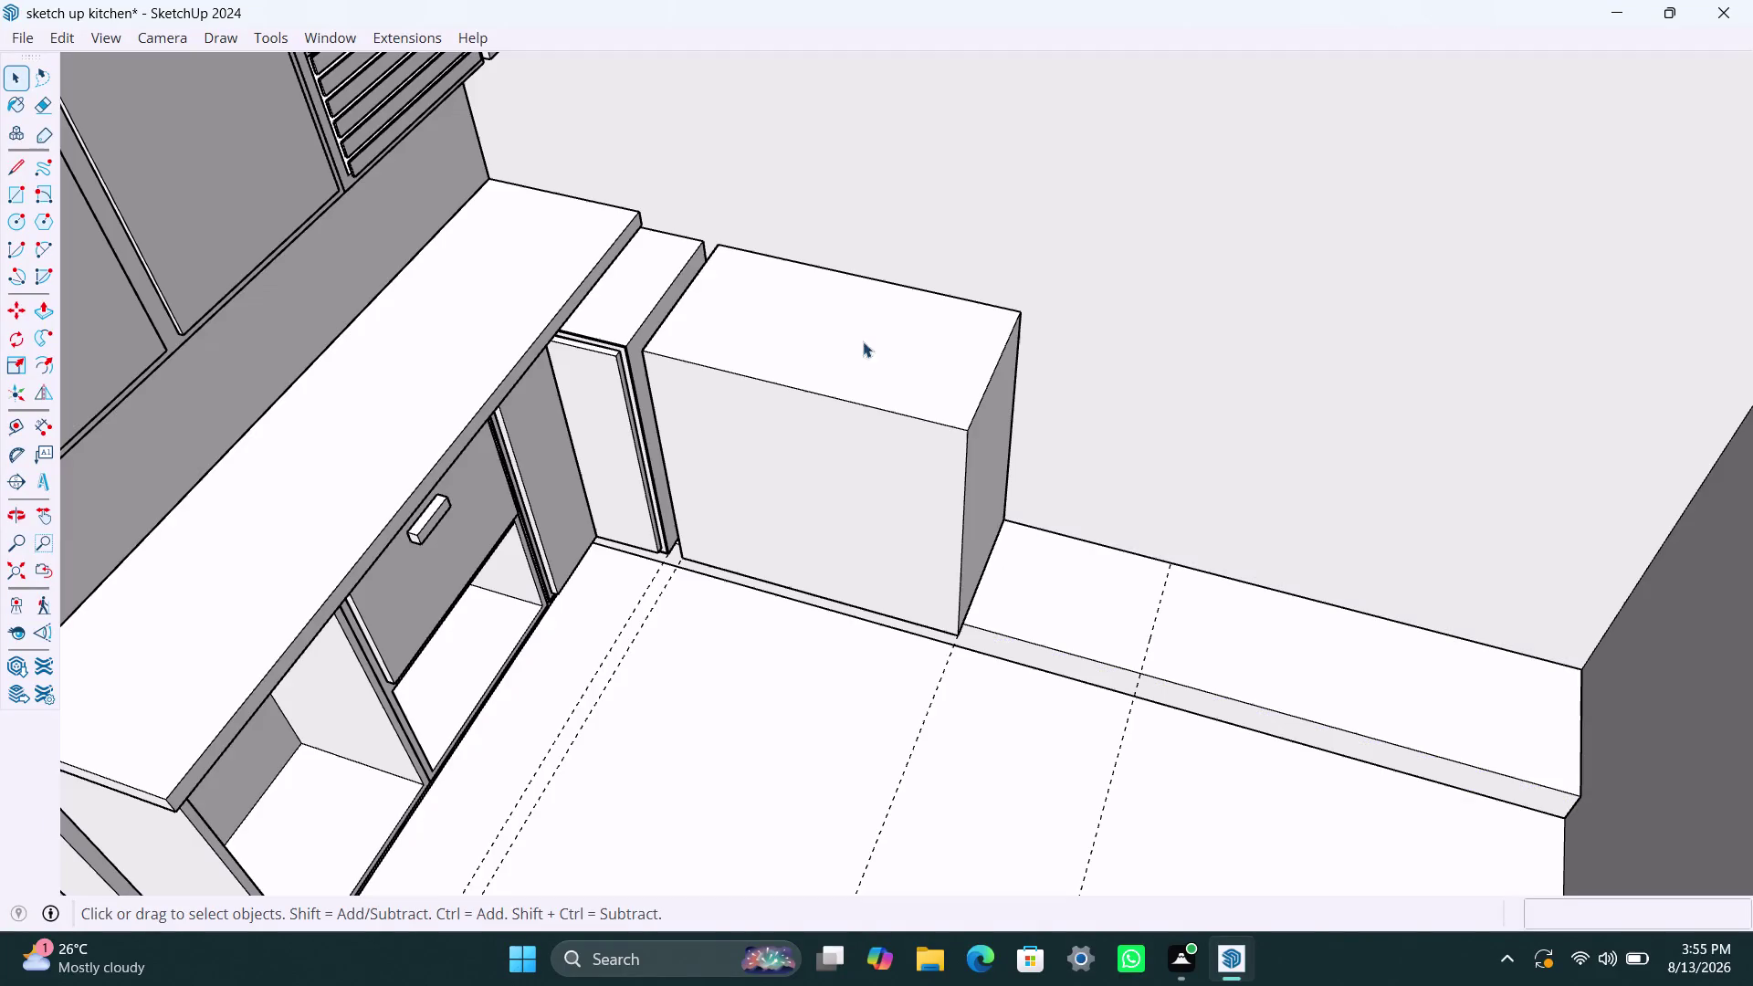
Inside the box group, push its top face down 340mm with Push/Pull.
double_click(882, 353)
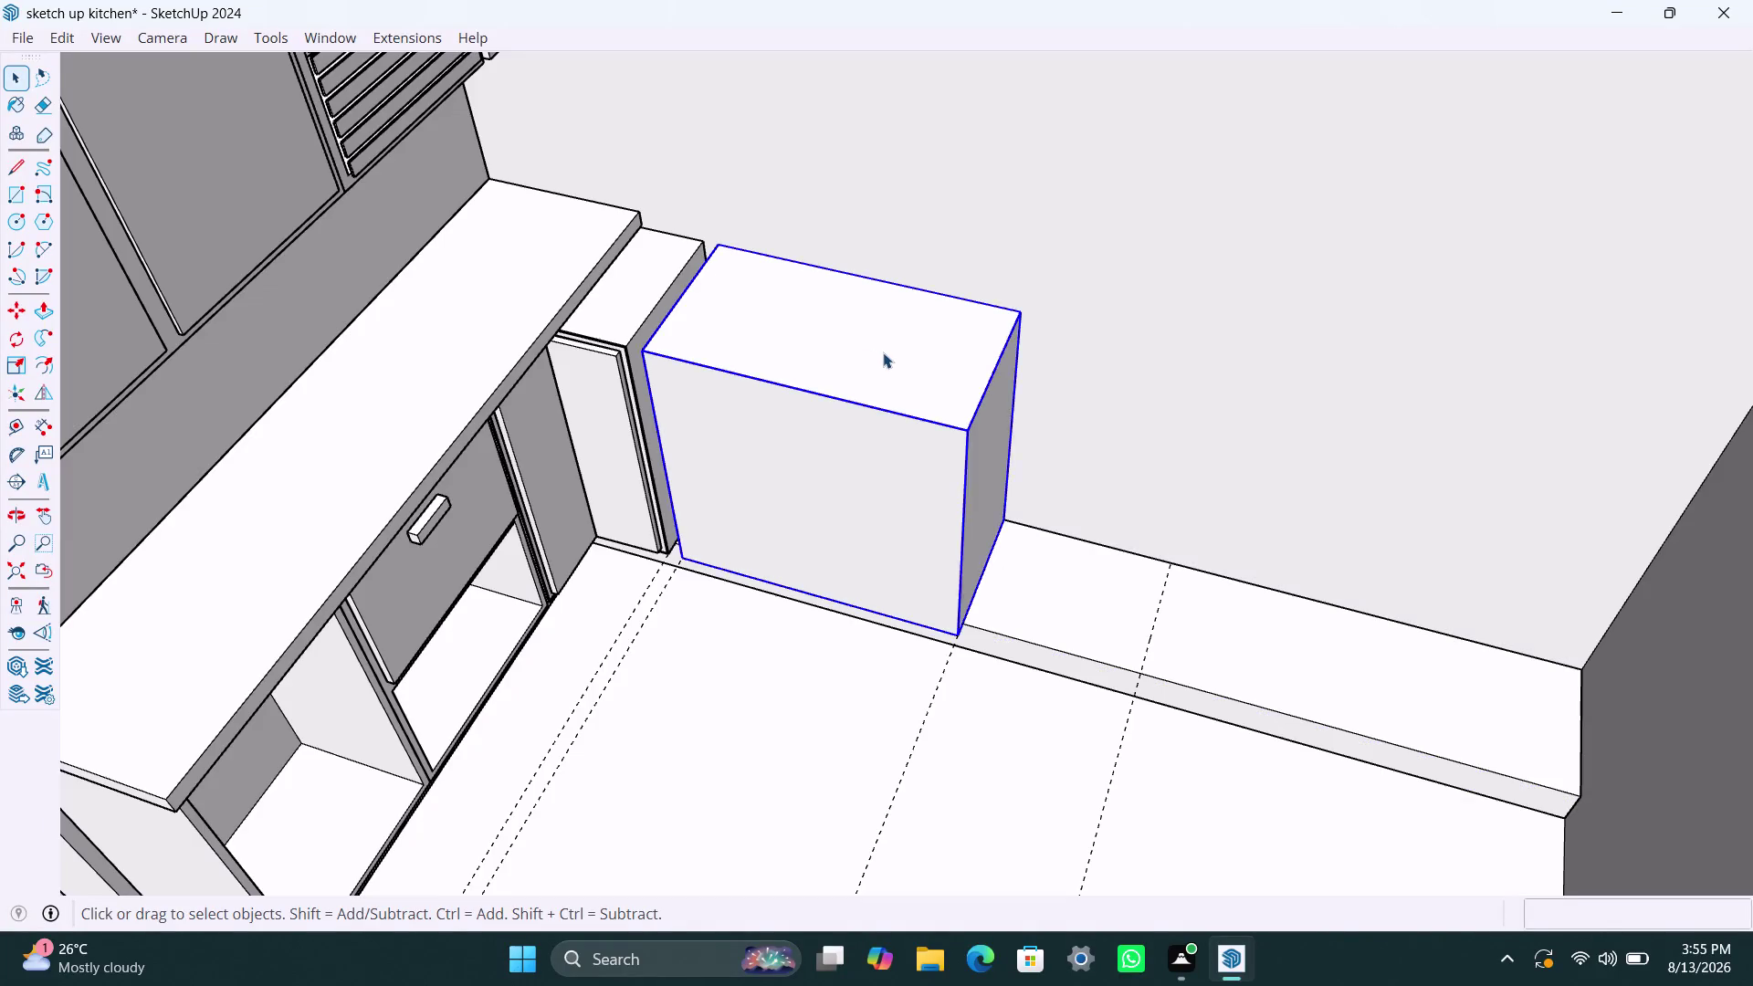
click(875, 352)
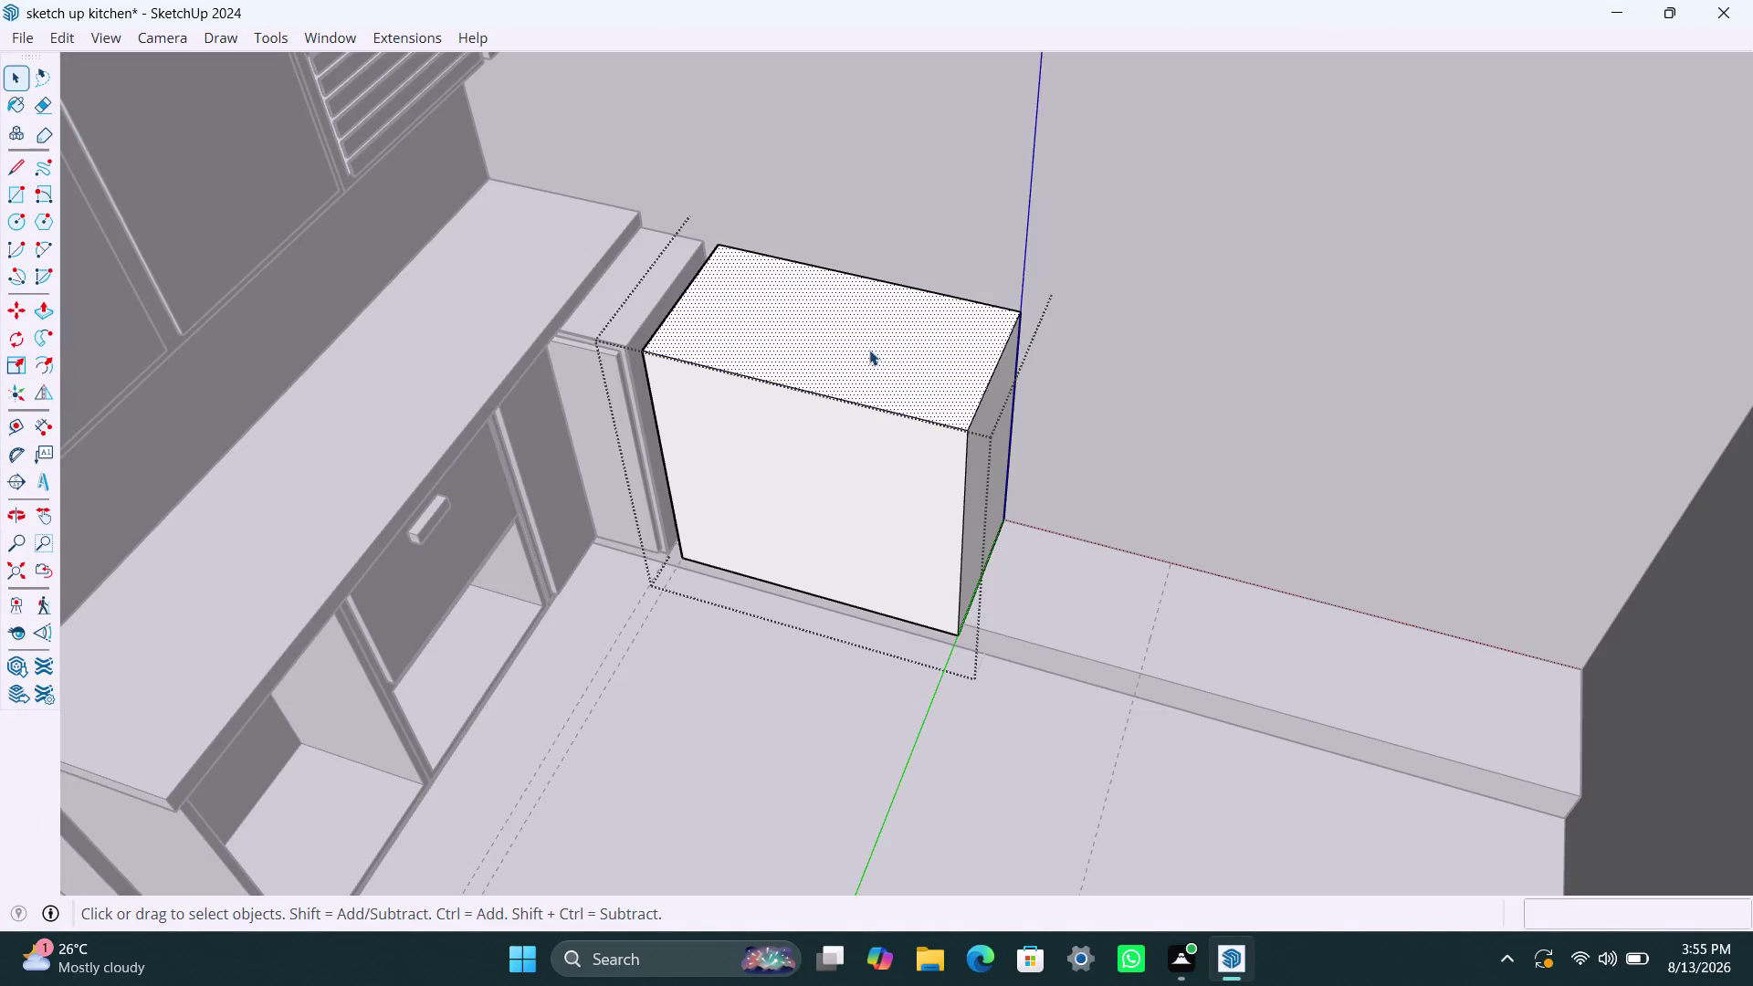
key(p)
click(869, 350)
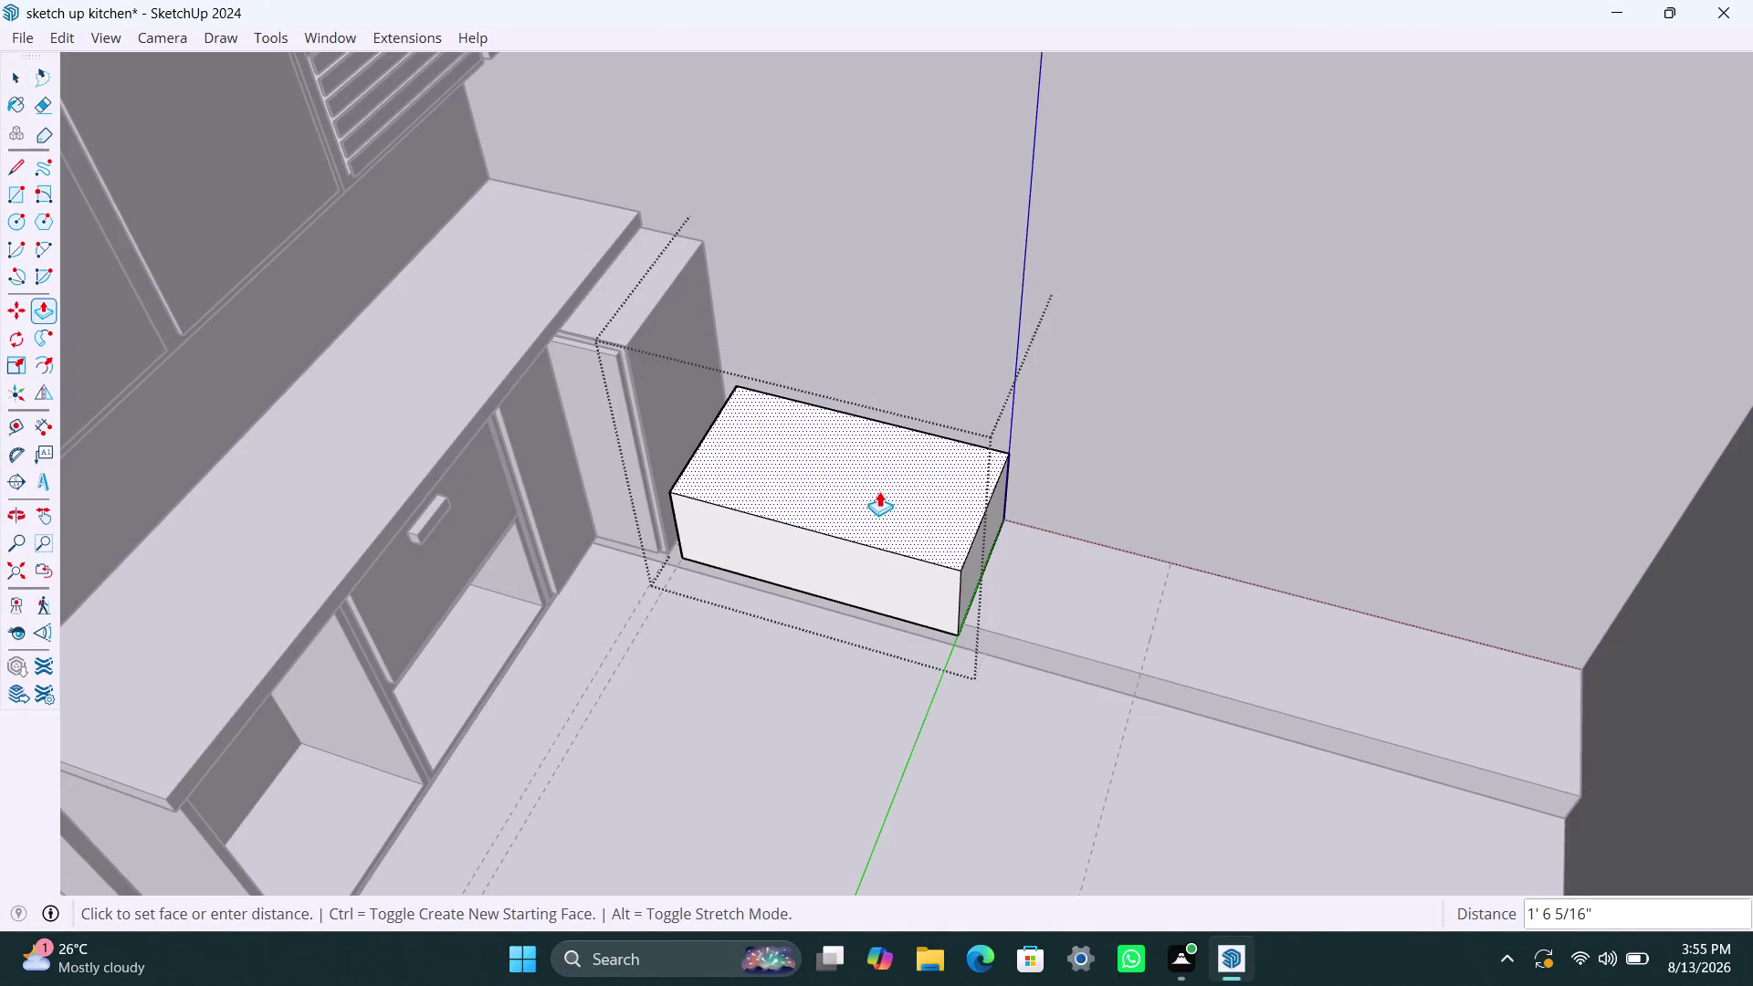
text(340mm)
key(Return)
key(space)
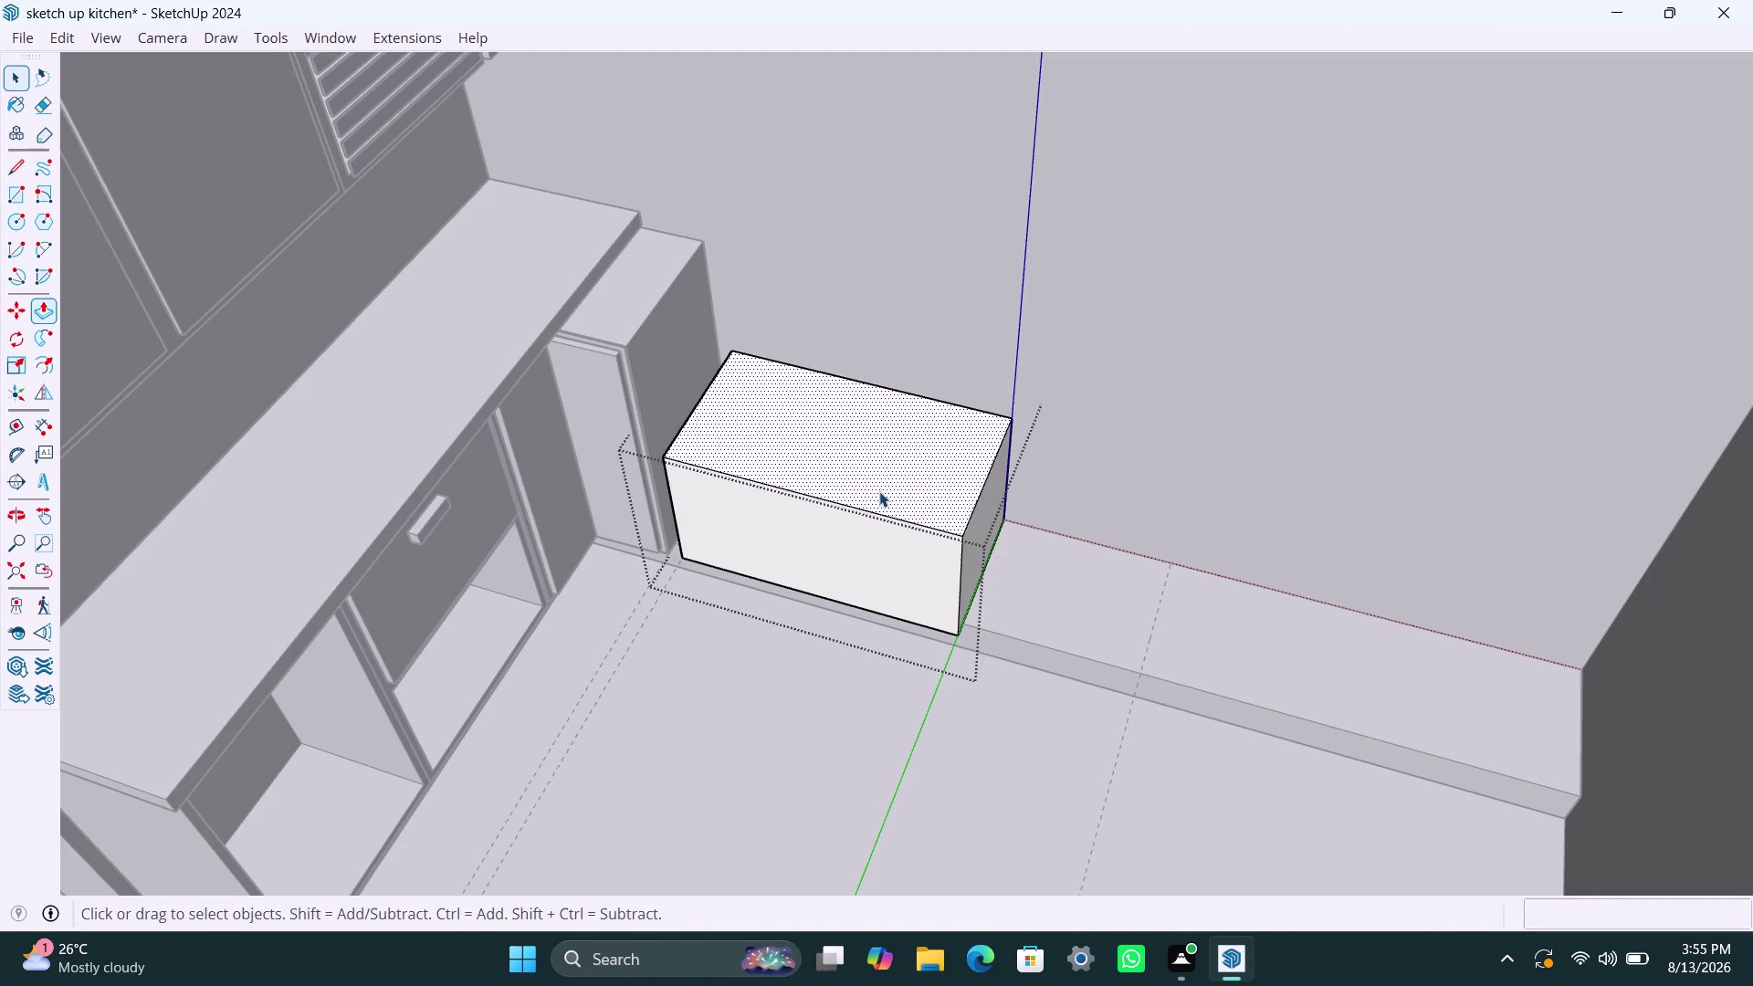
Exit the group and select the shortened box unit.
scroll(down, 3)
middle_drag(827, 438, 846, 342)
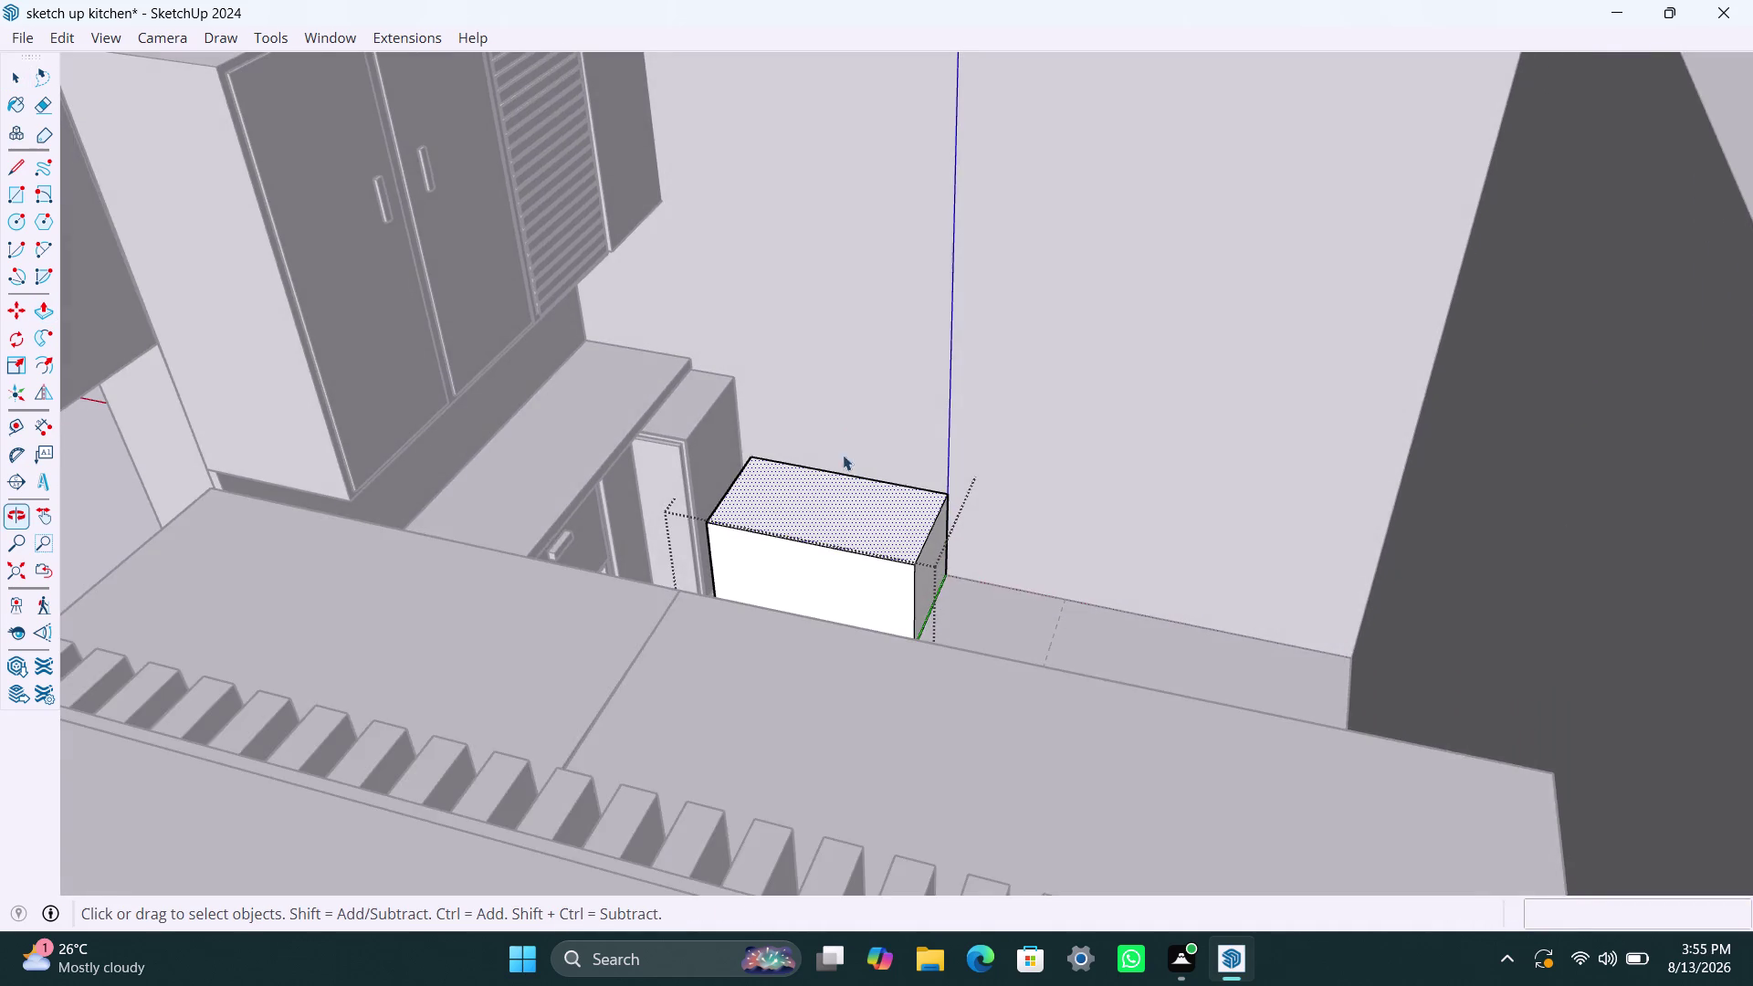
scroll(up, 3)
click(1066, 582)
key(space)
click(817, 583)
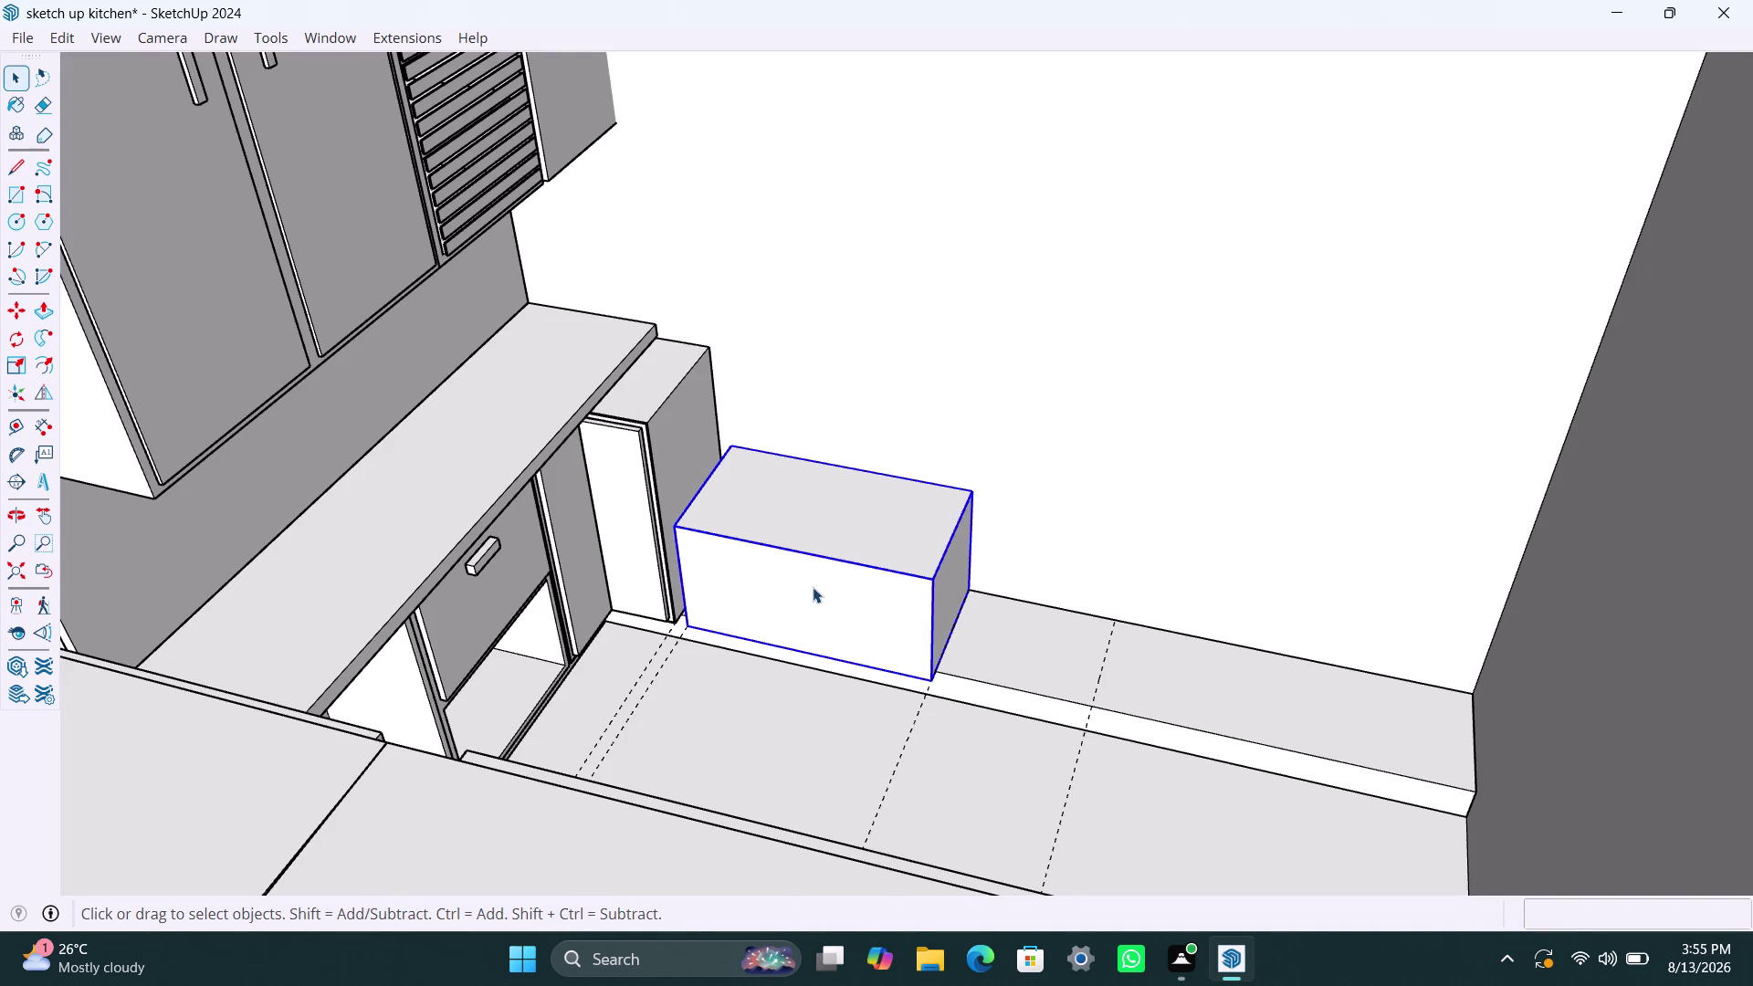
key(m)
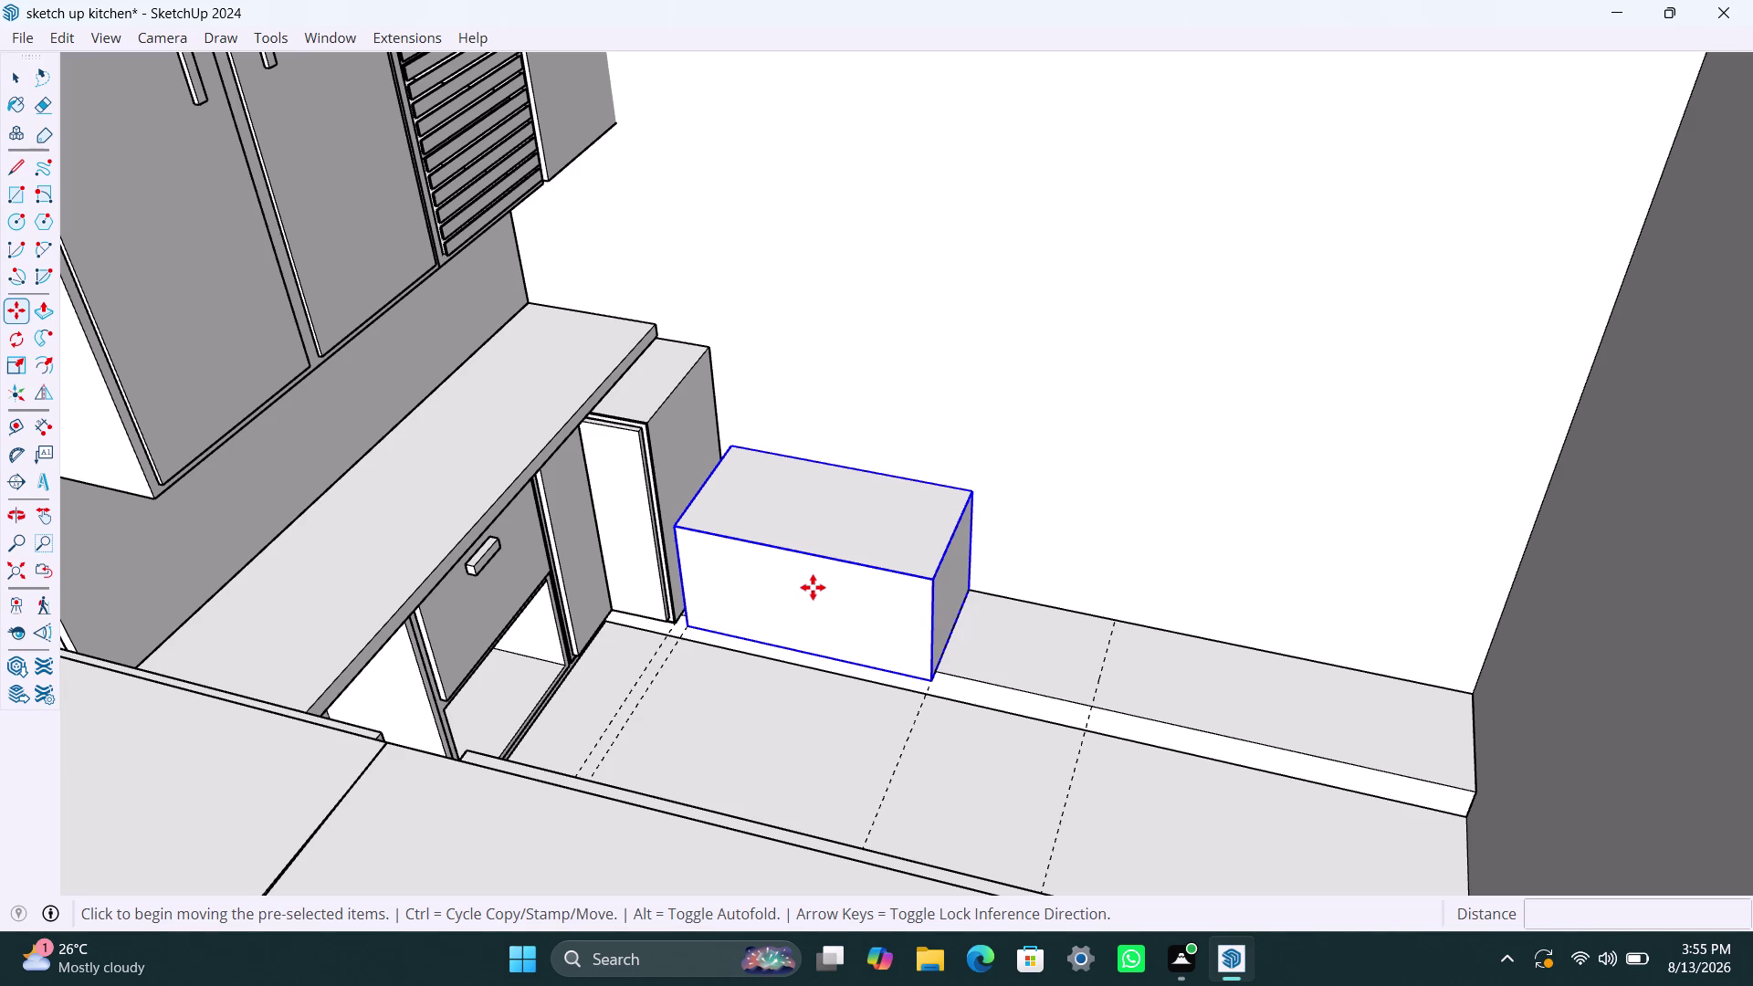
Copy the box from its corner onto its top face.
key(m)
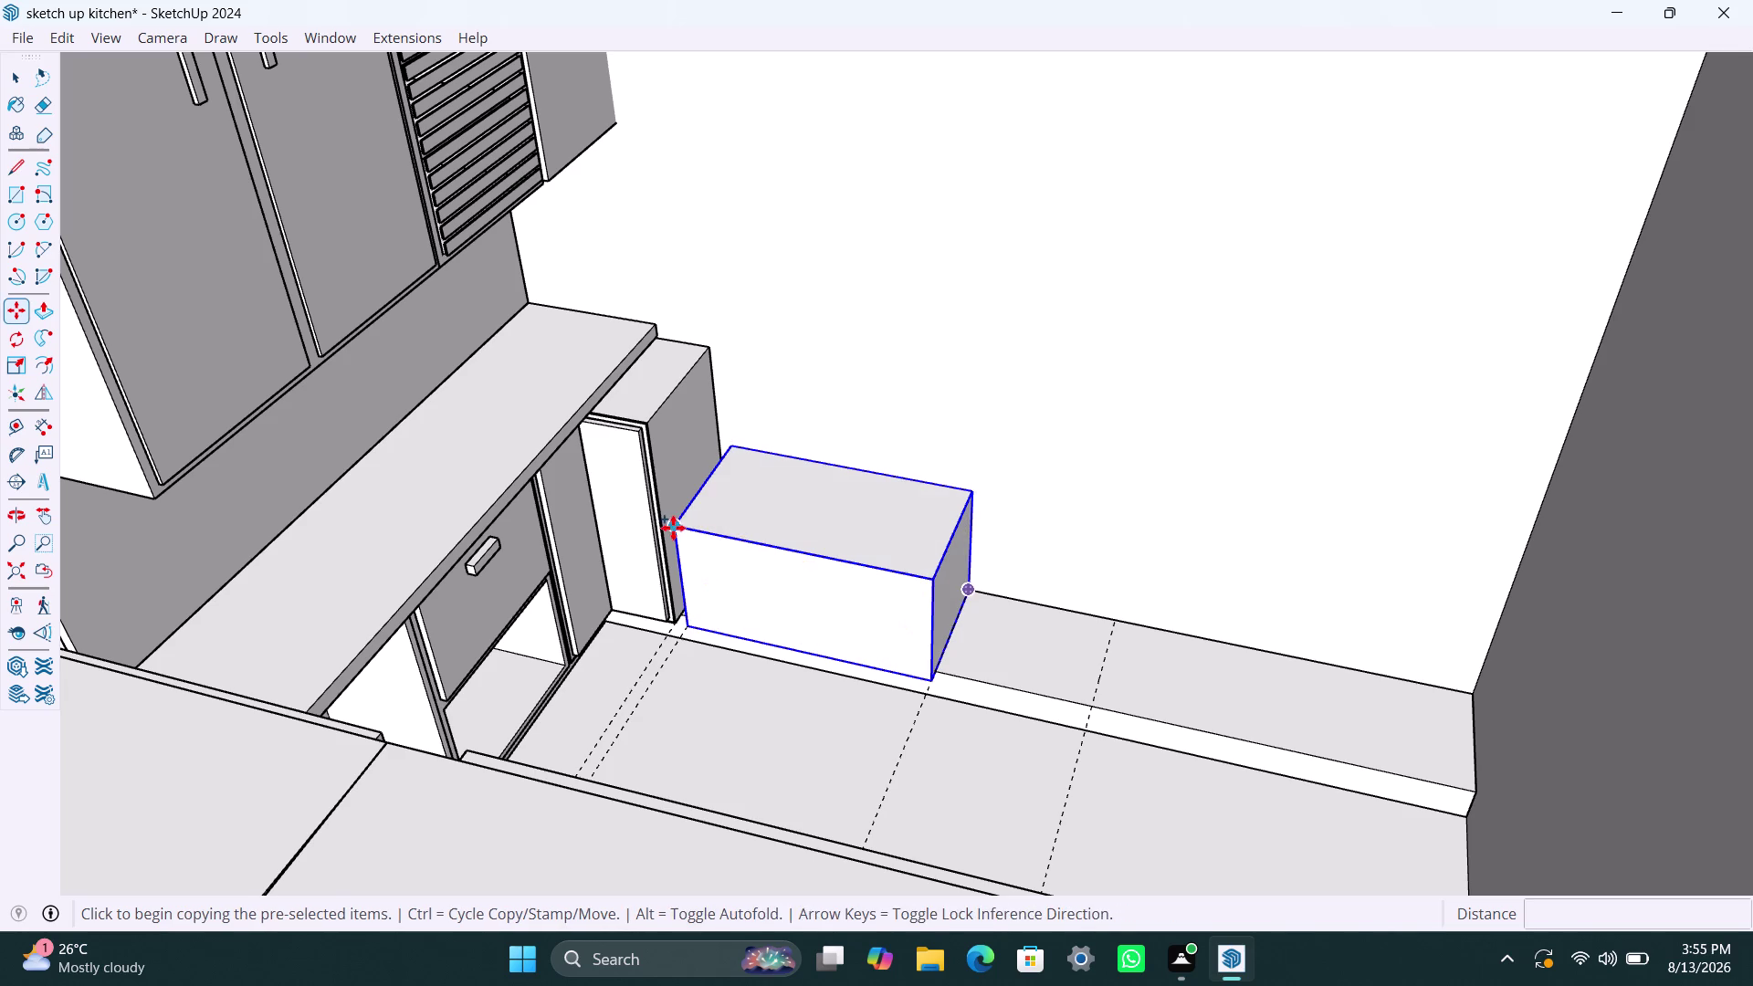
click(673, 526)
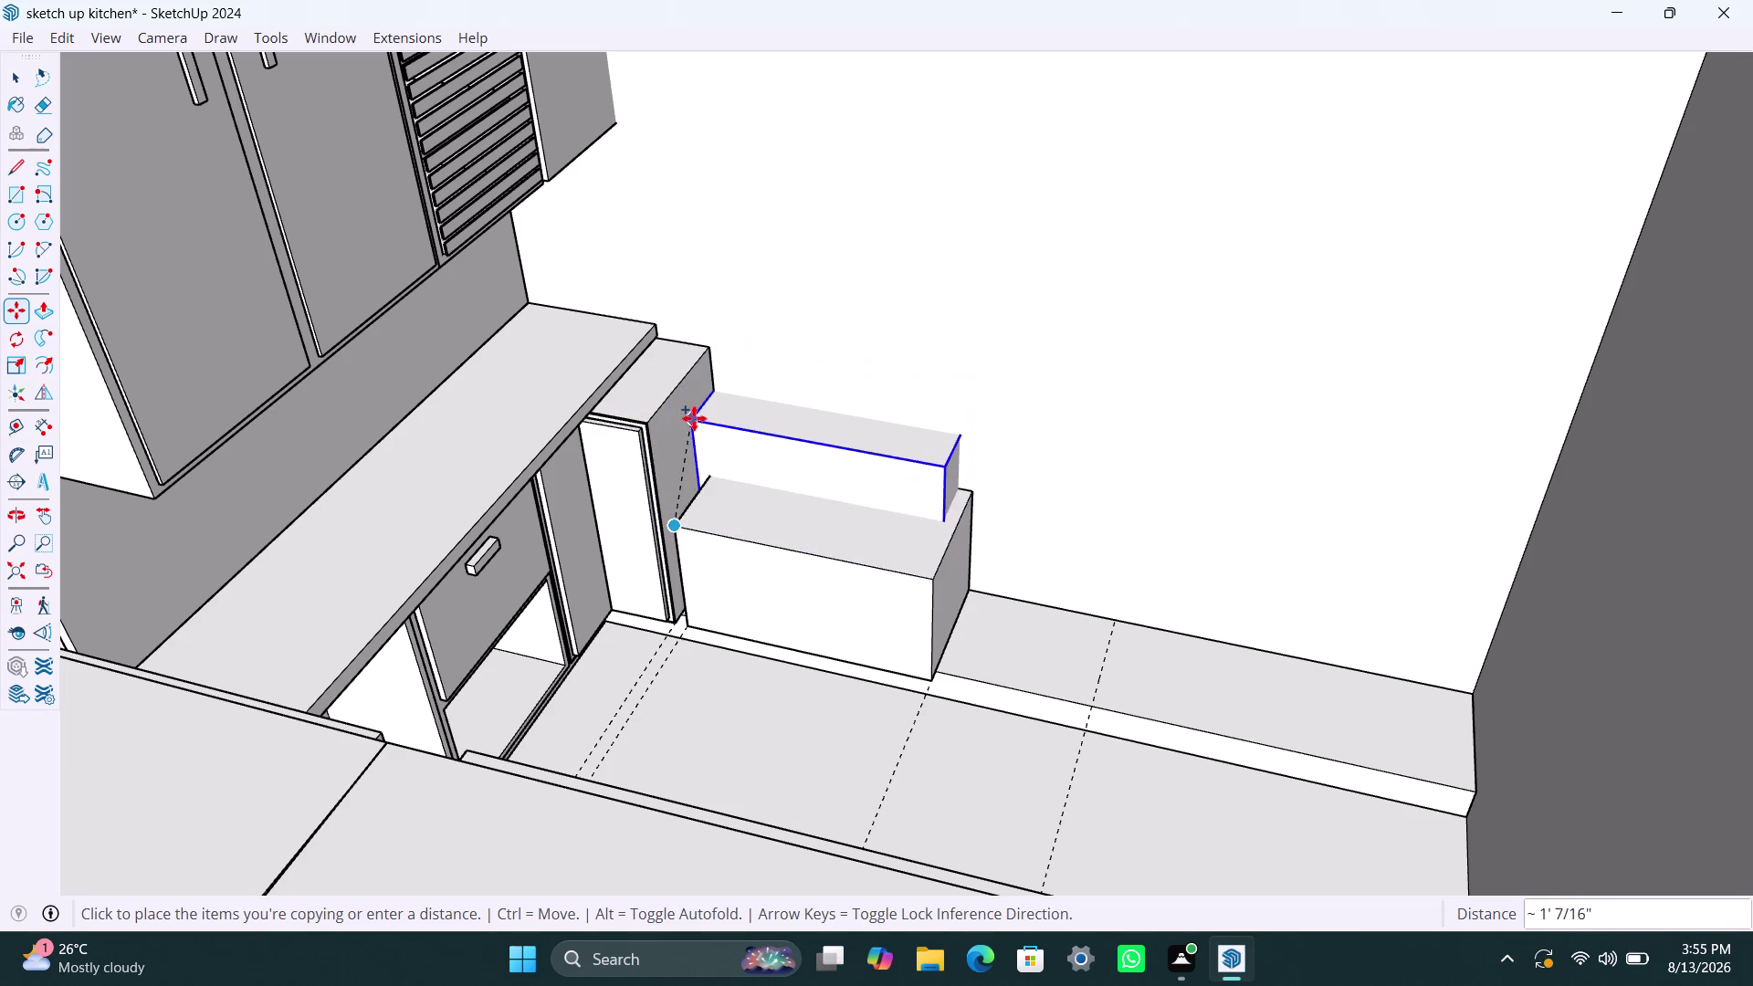
click(679, 400)
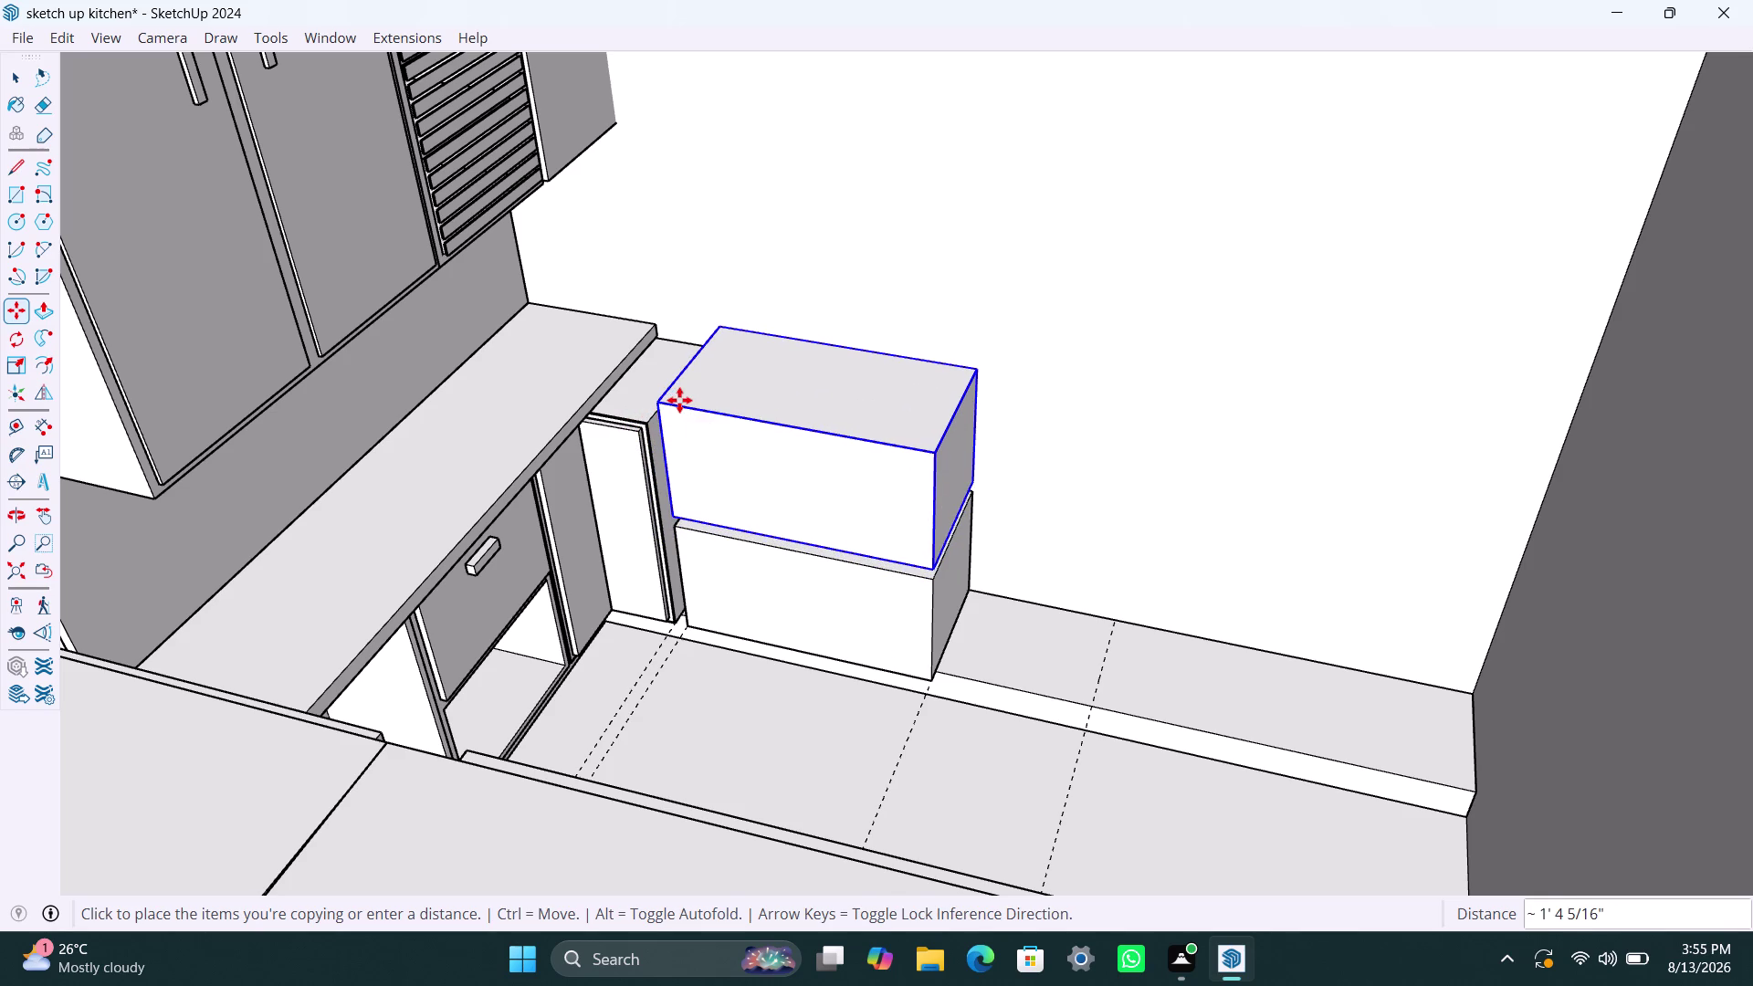
scroll(down, 3)
middle_drag(1042, 576, 840, 535)
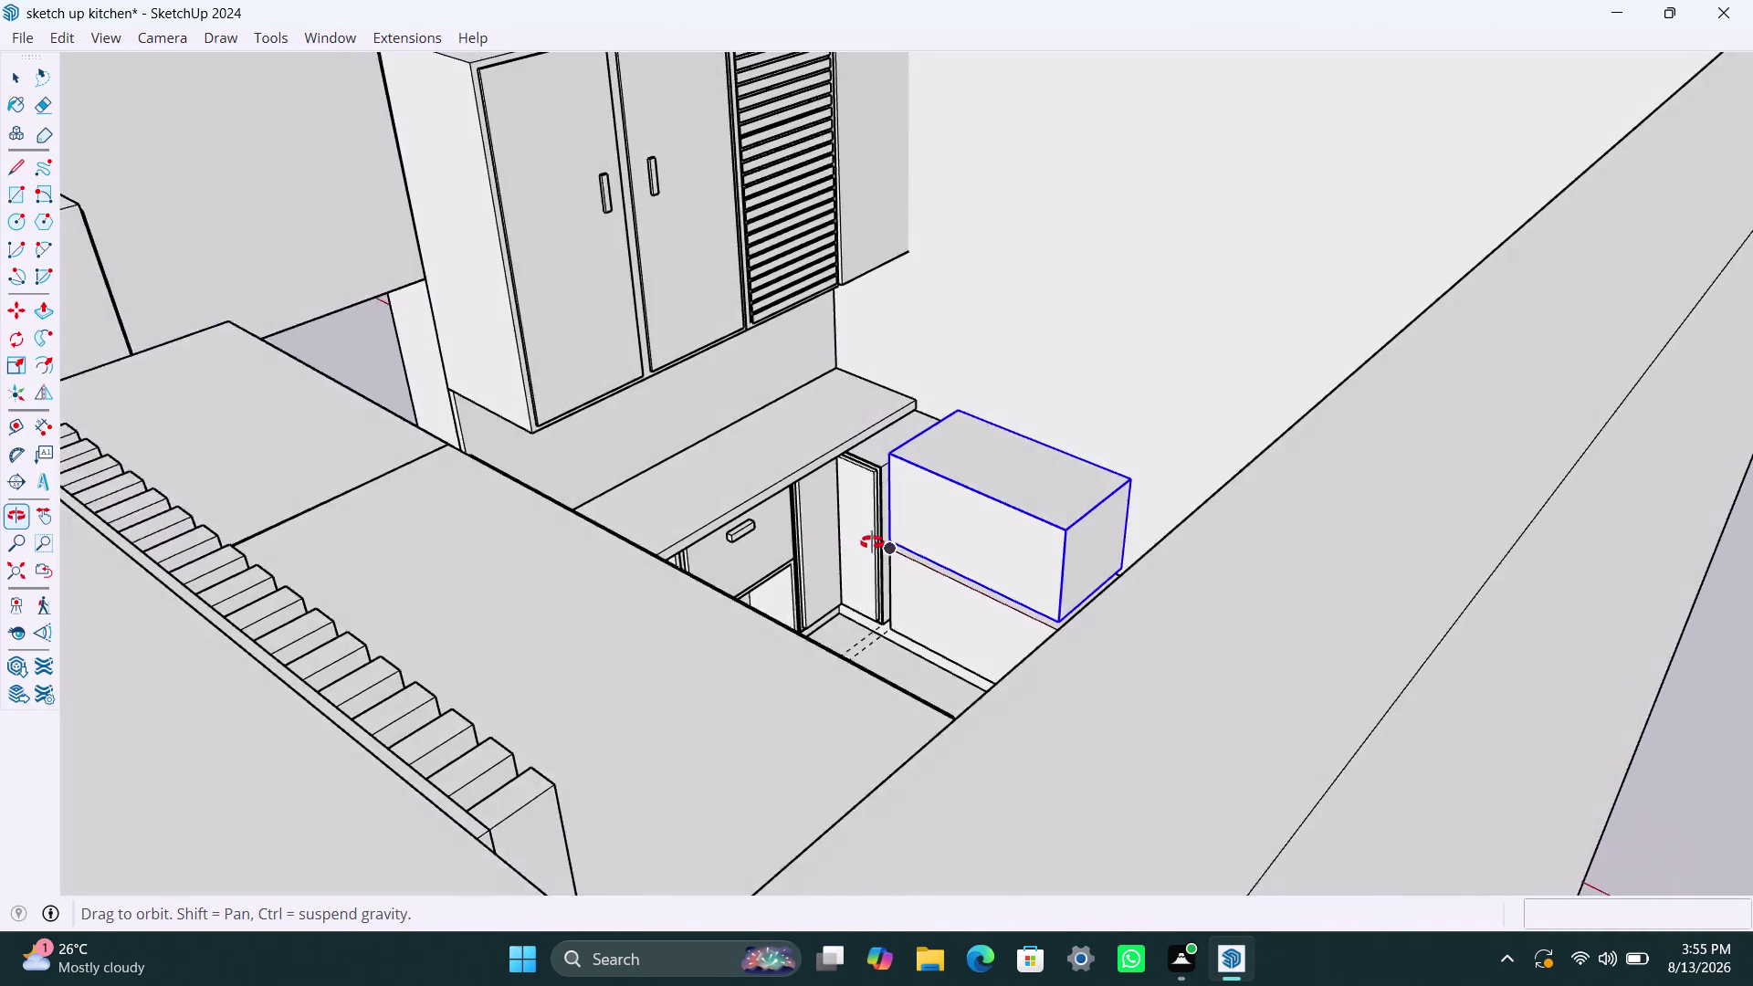
middle_drag(840, 535, 996, 610)
scroll(up, 3)
scroll(up, 3)
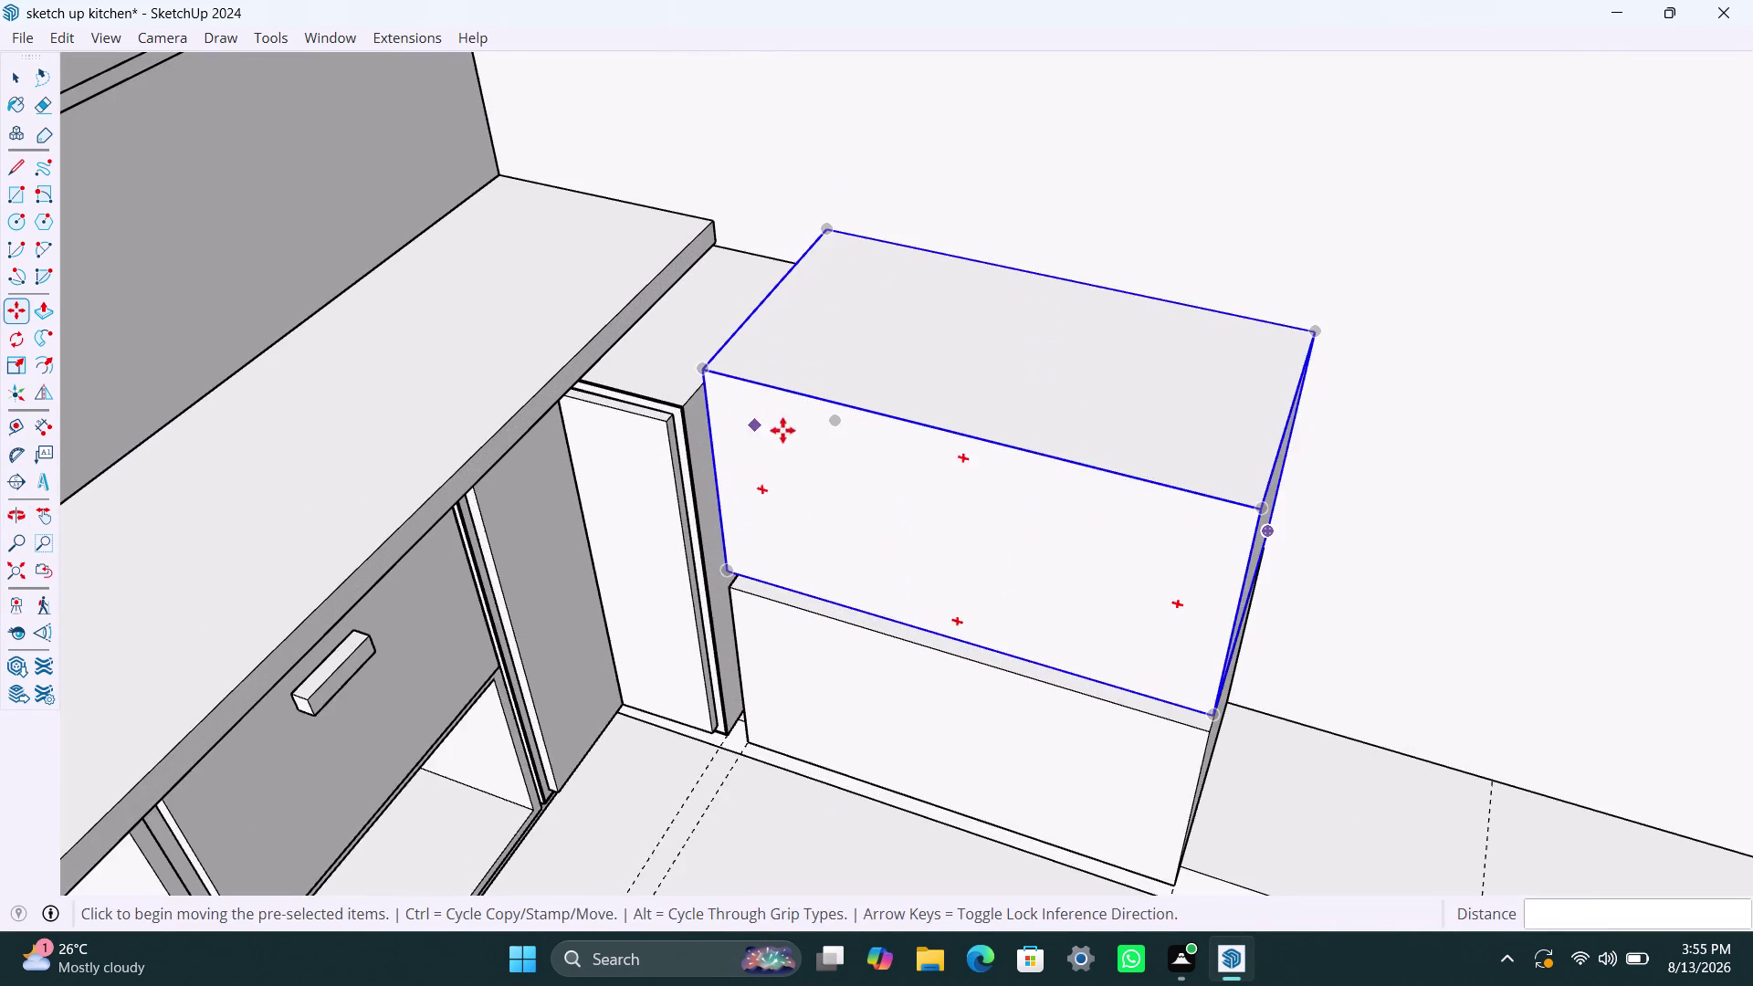
middle_drag(790, 432, 1017, 479)
scroll(up, 3)
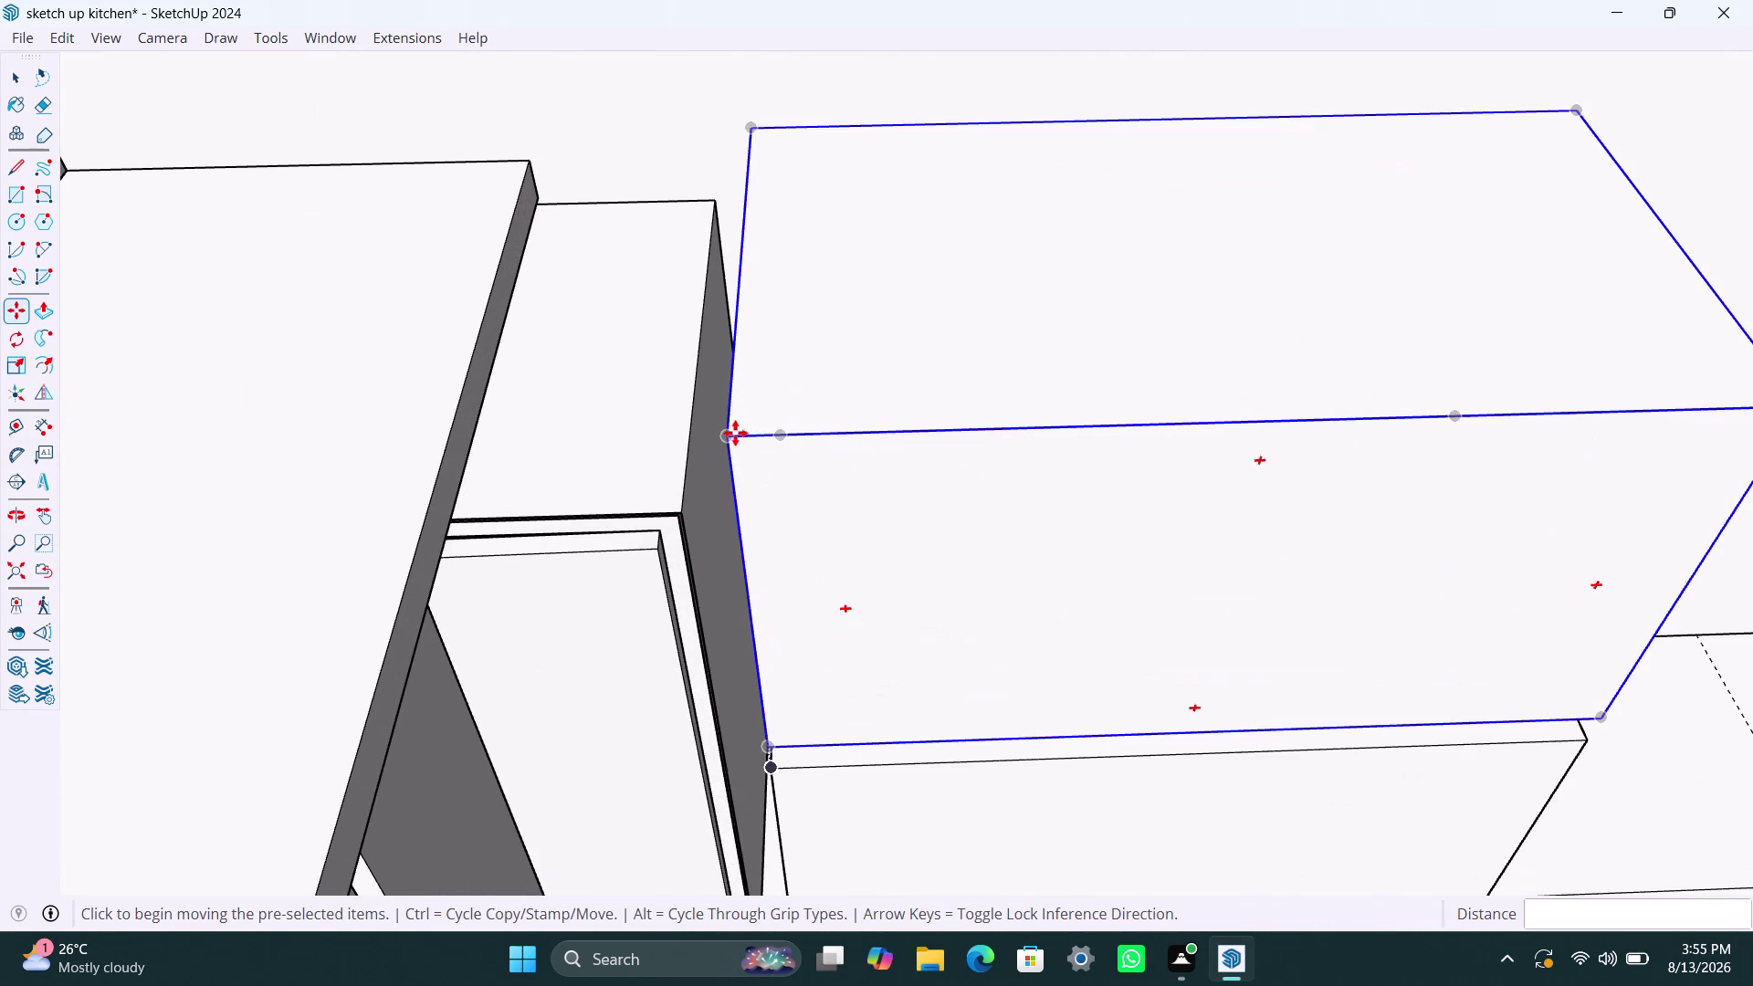
Move the copy vertically to line it up over the lower box.
click(734, 431)
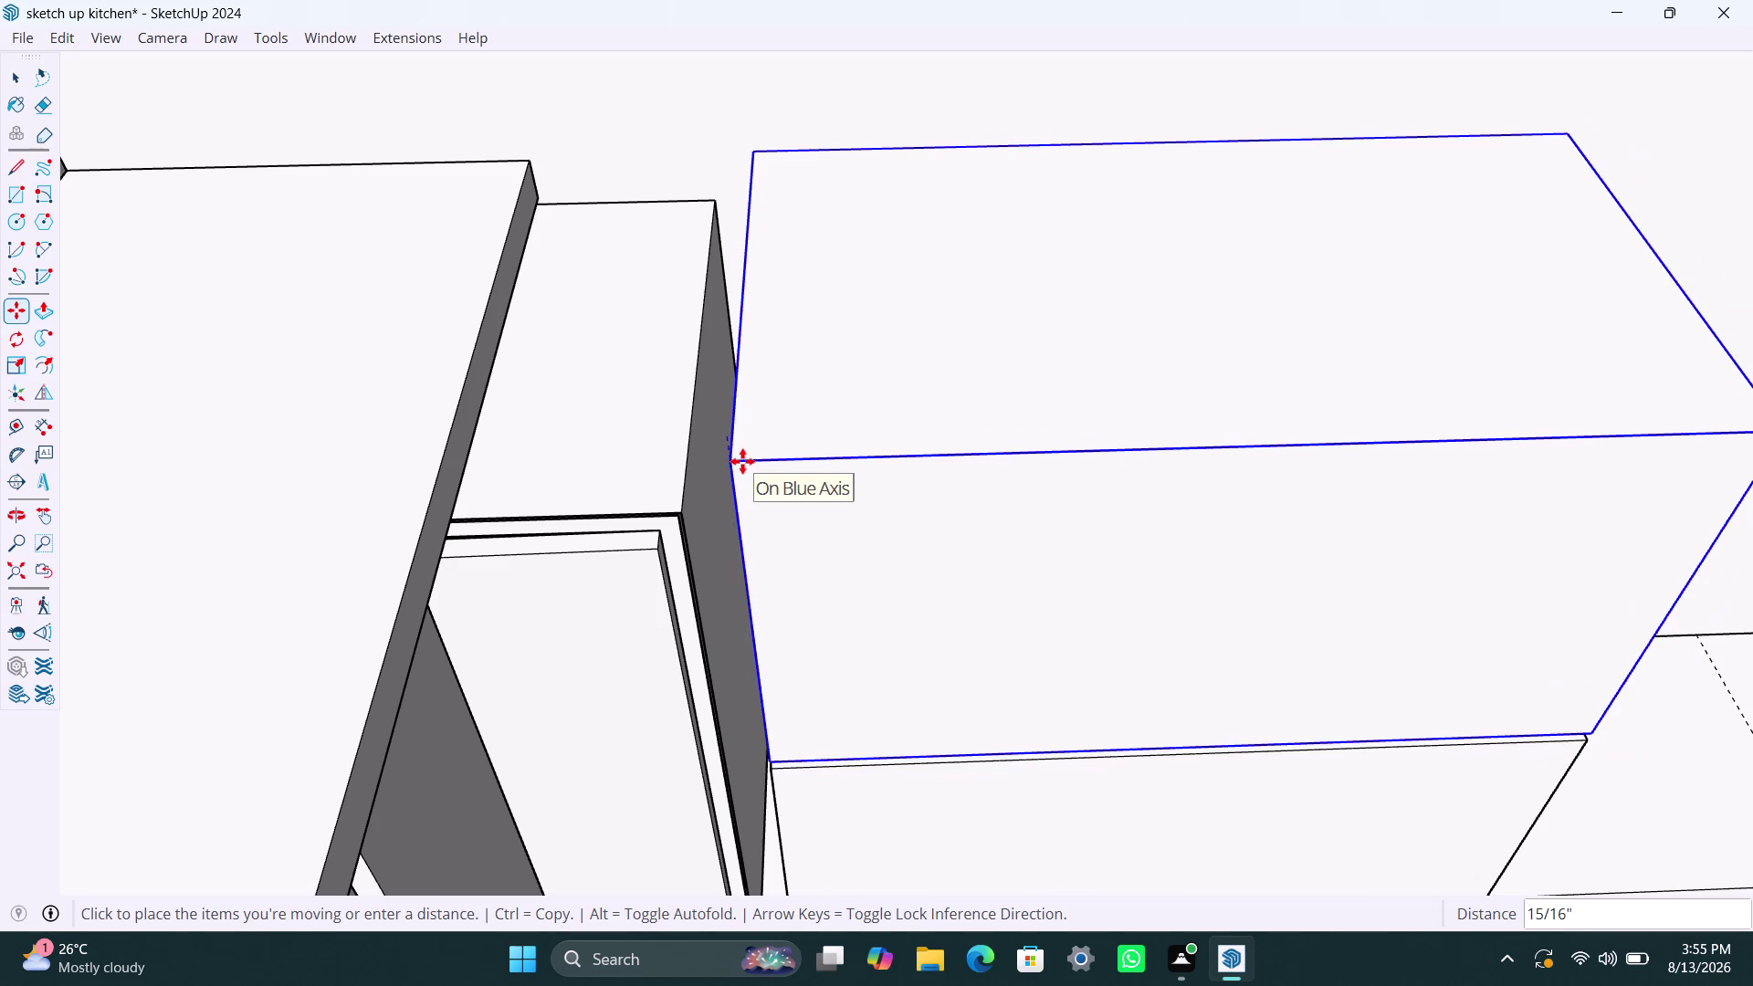
click(742, 461)
key(space)
scroll(down, 3)
middle_drag(933, 563, 860, 233)
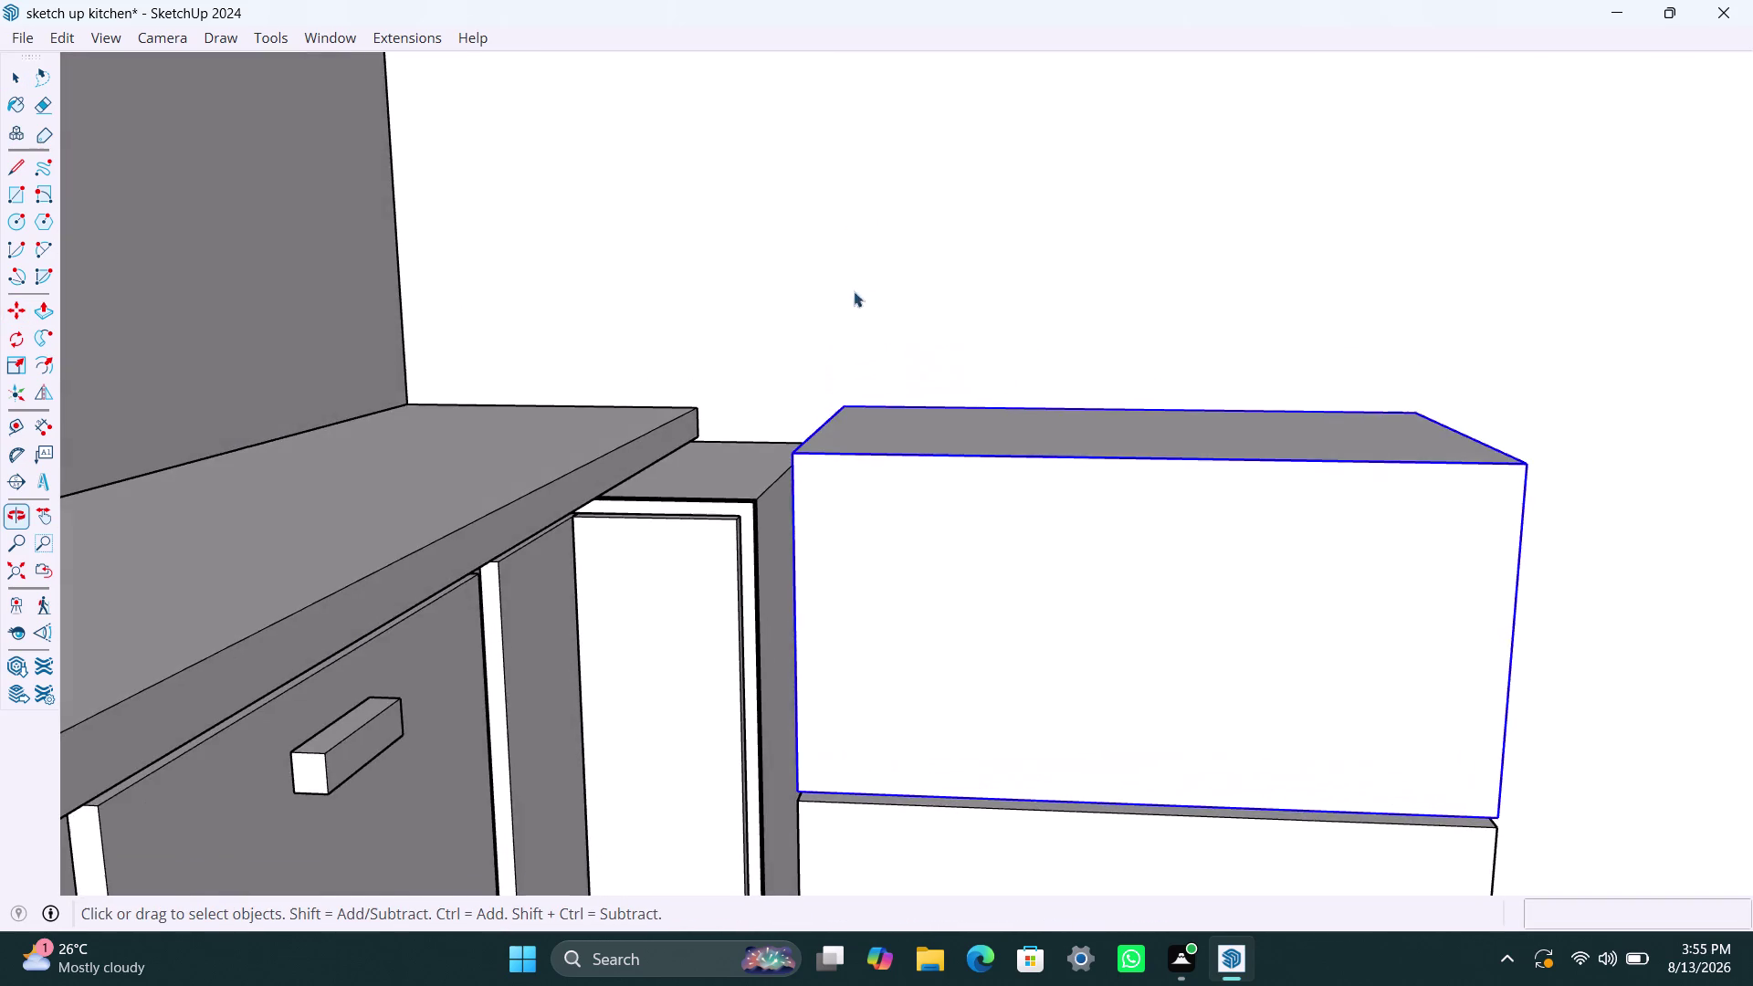
scroll(up, 3)
scroll(up, 3)
middle_drag(820, 759, 858, 689)
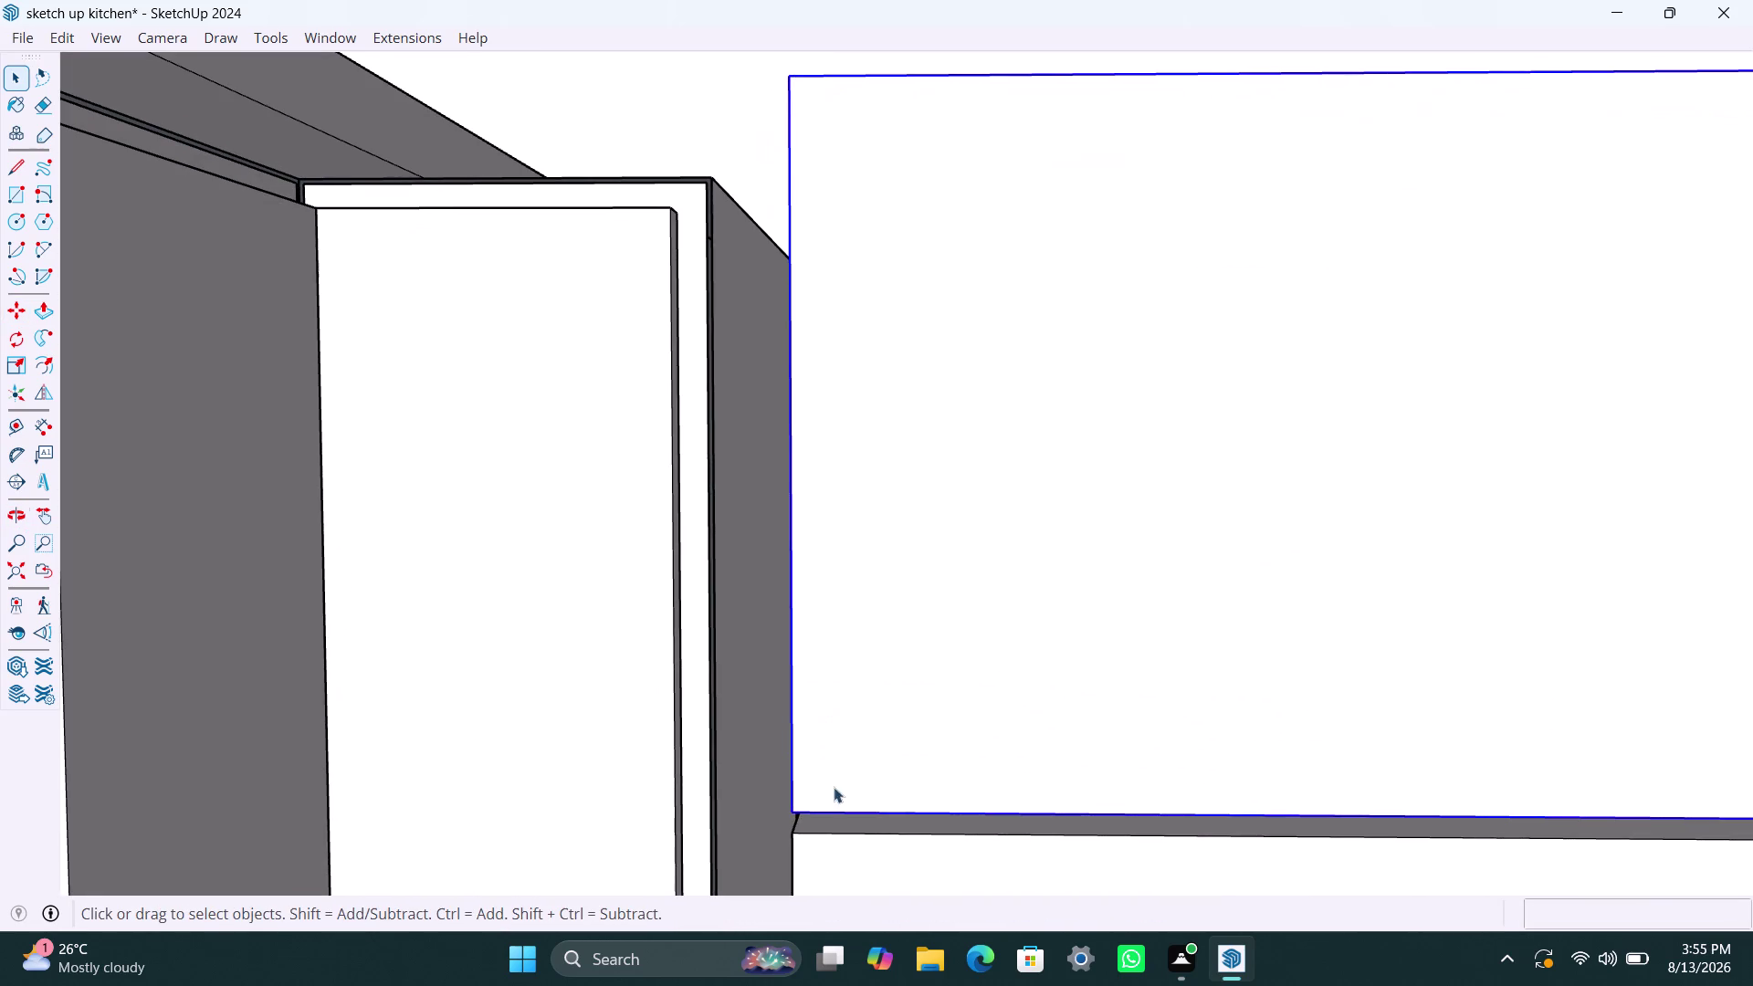
Snap the copy's bottom corner onto the lower box's corner.
click(799, 802)
click(829, 750)
key(m)
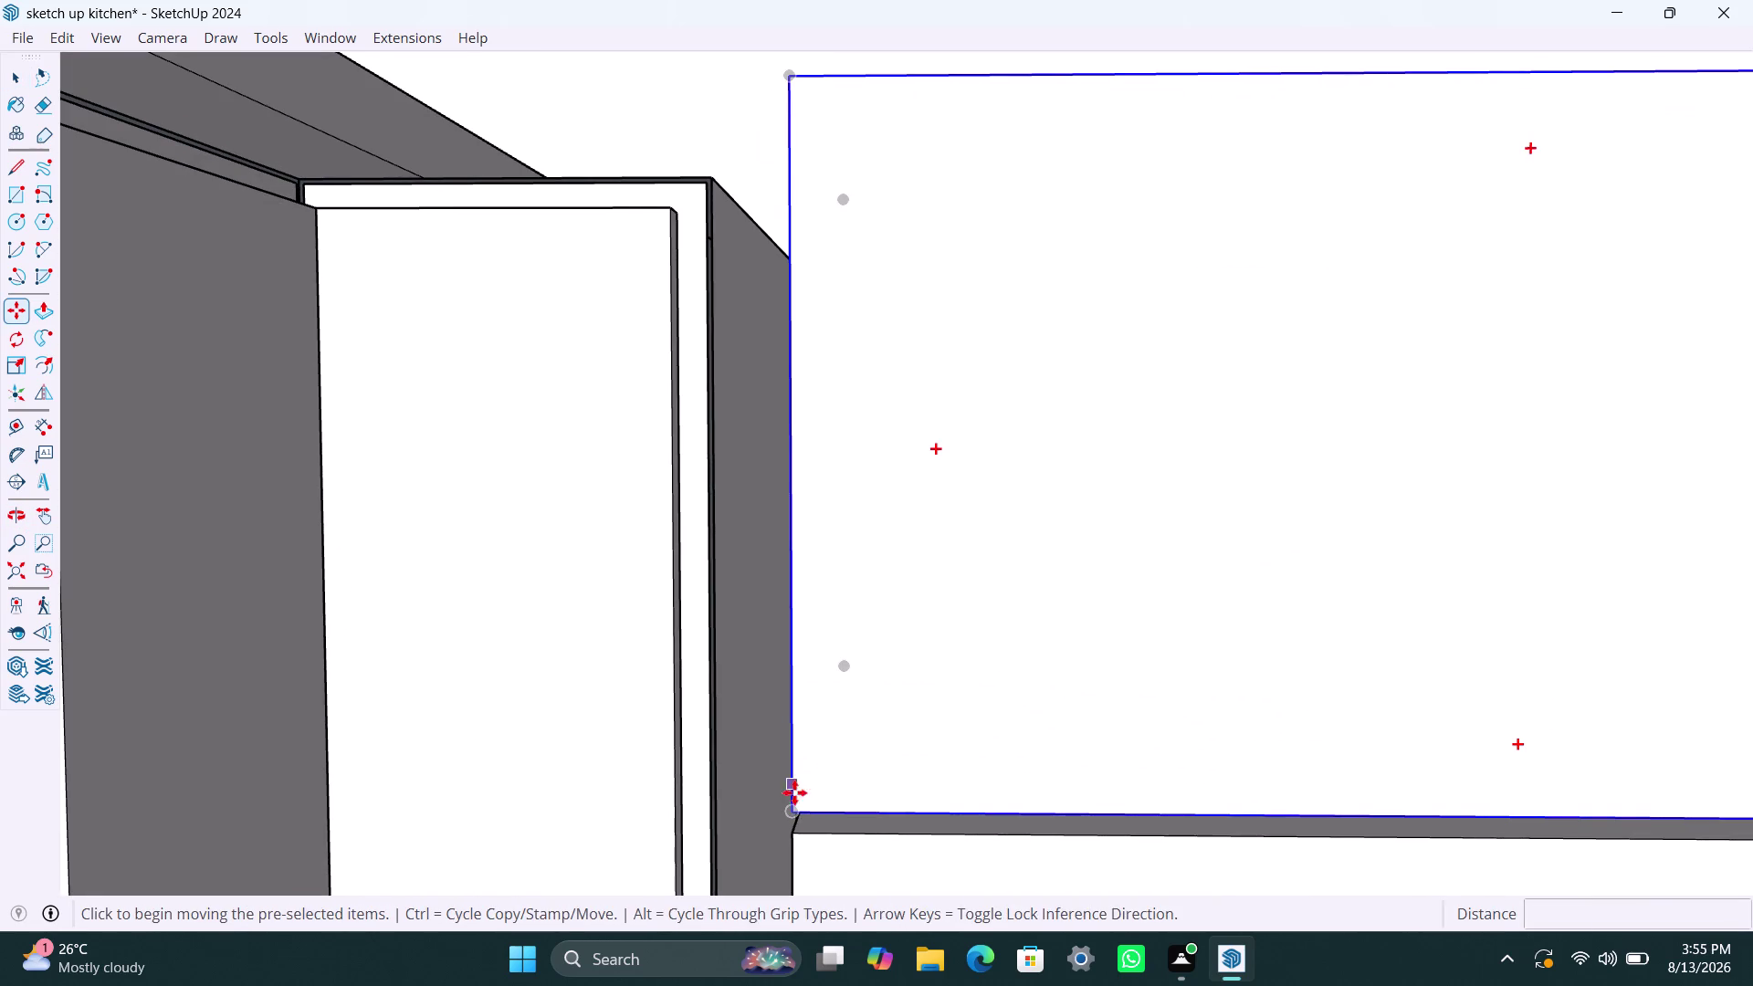
click(789, 803)
click(788, 839)
key(space)
Zoom Extents and orbit around to view the stack head-on.
scroll(down, 3)
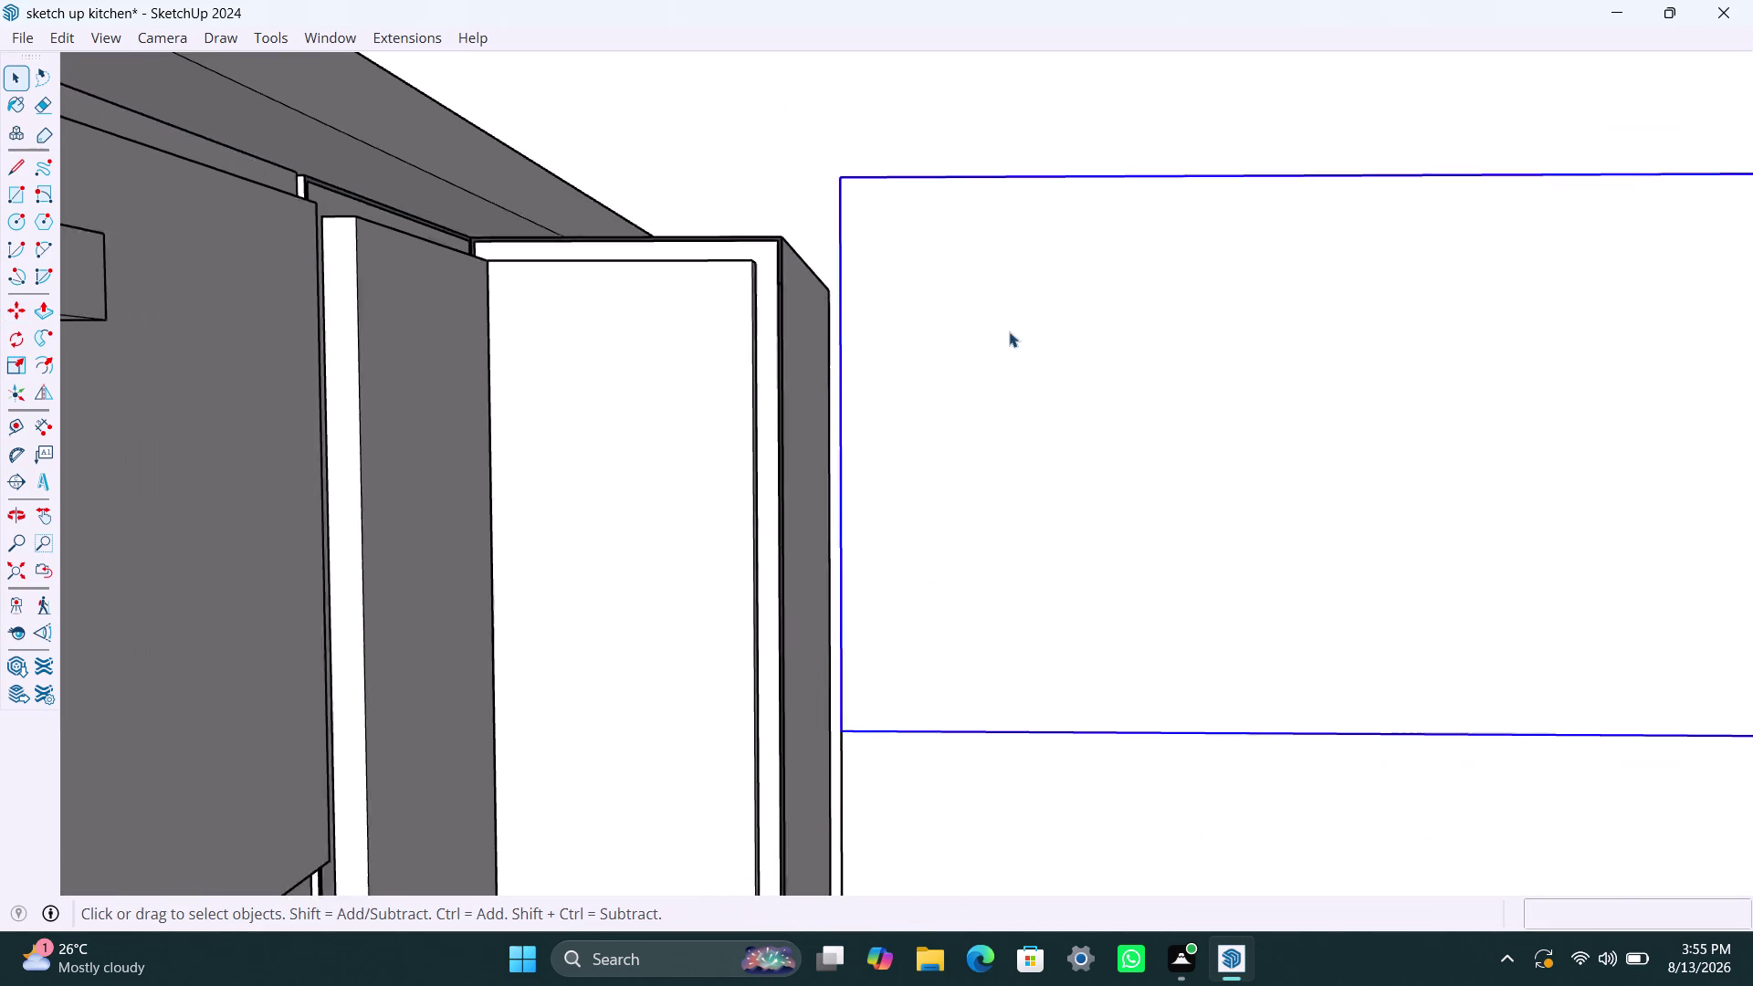
scroll(down, 3)
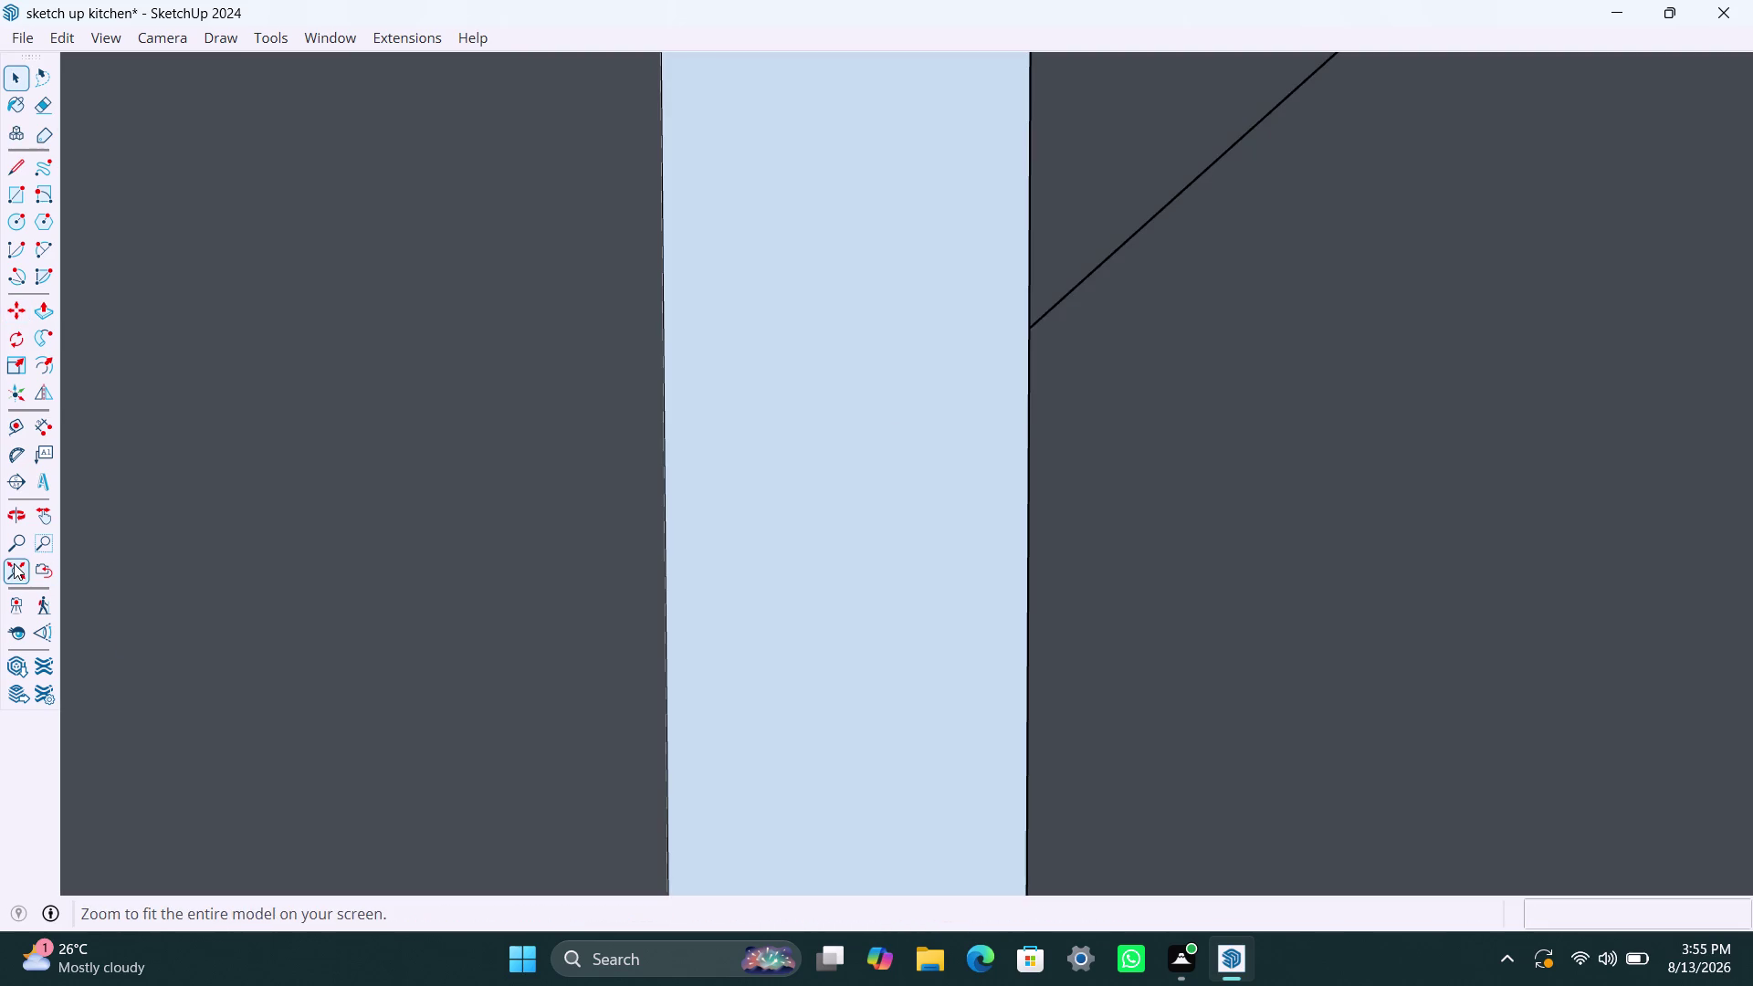
click(14, 563)
scroll(down, 3)
middle_drag(1069, 340, 760, 863)
scroll(up, 3)
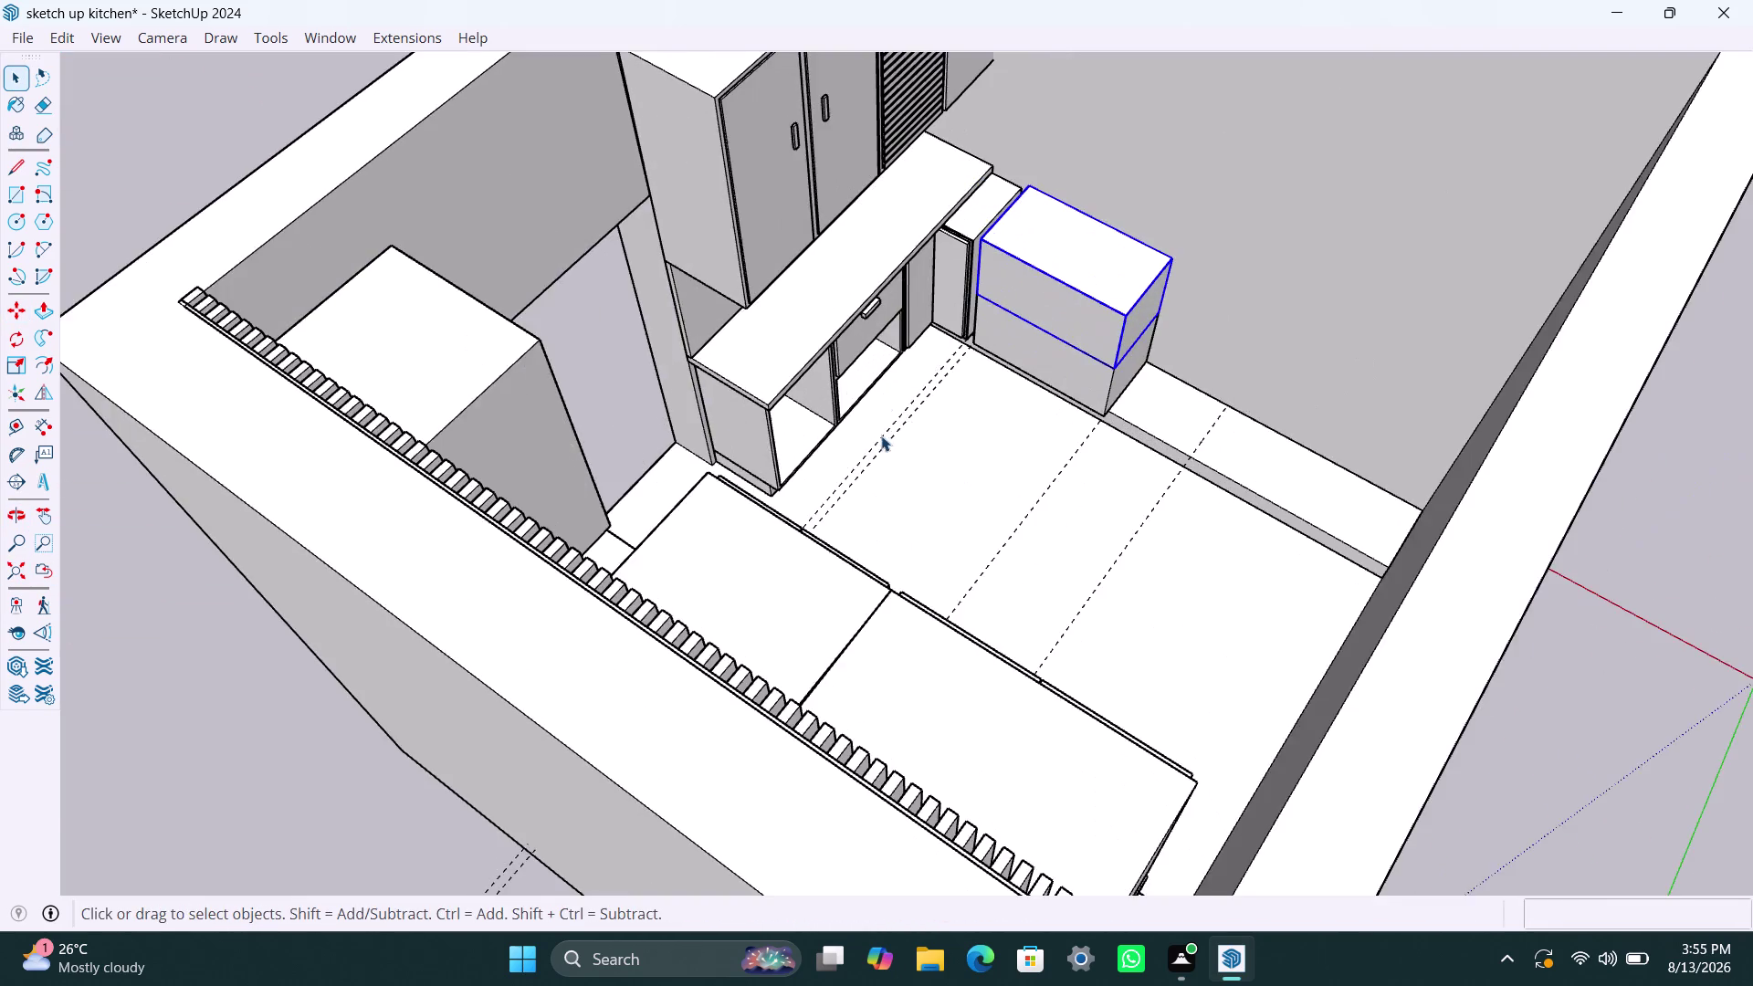
middle_drag(883, 438, 1136, 535)
scroll(up, 3)
middle_drag(920, 404, 973, 199)
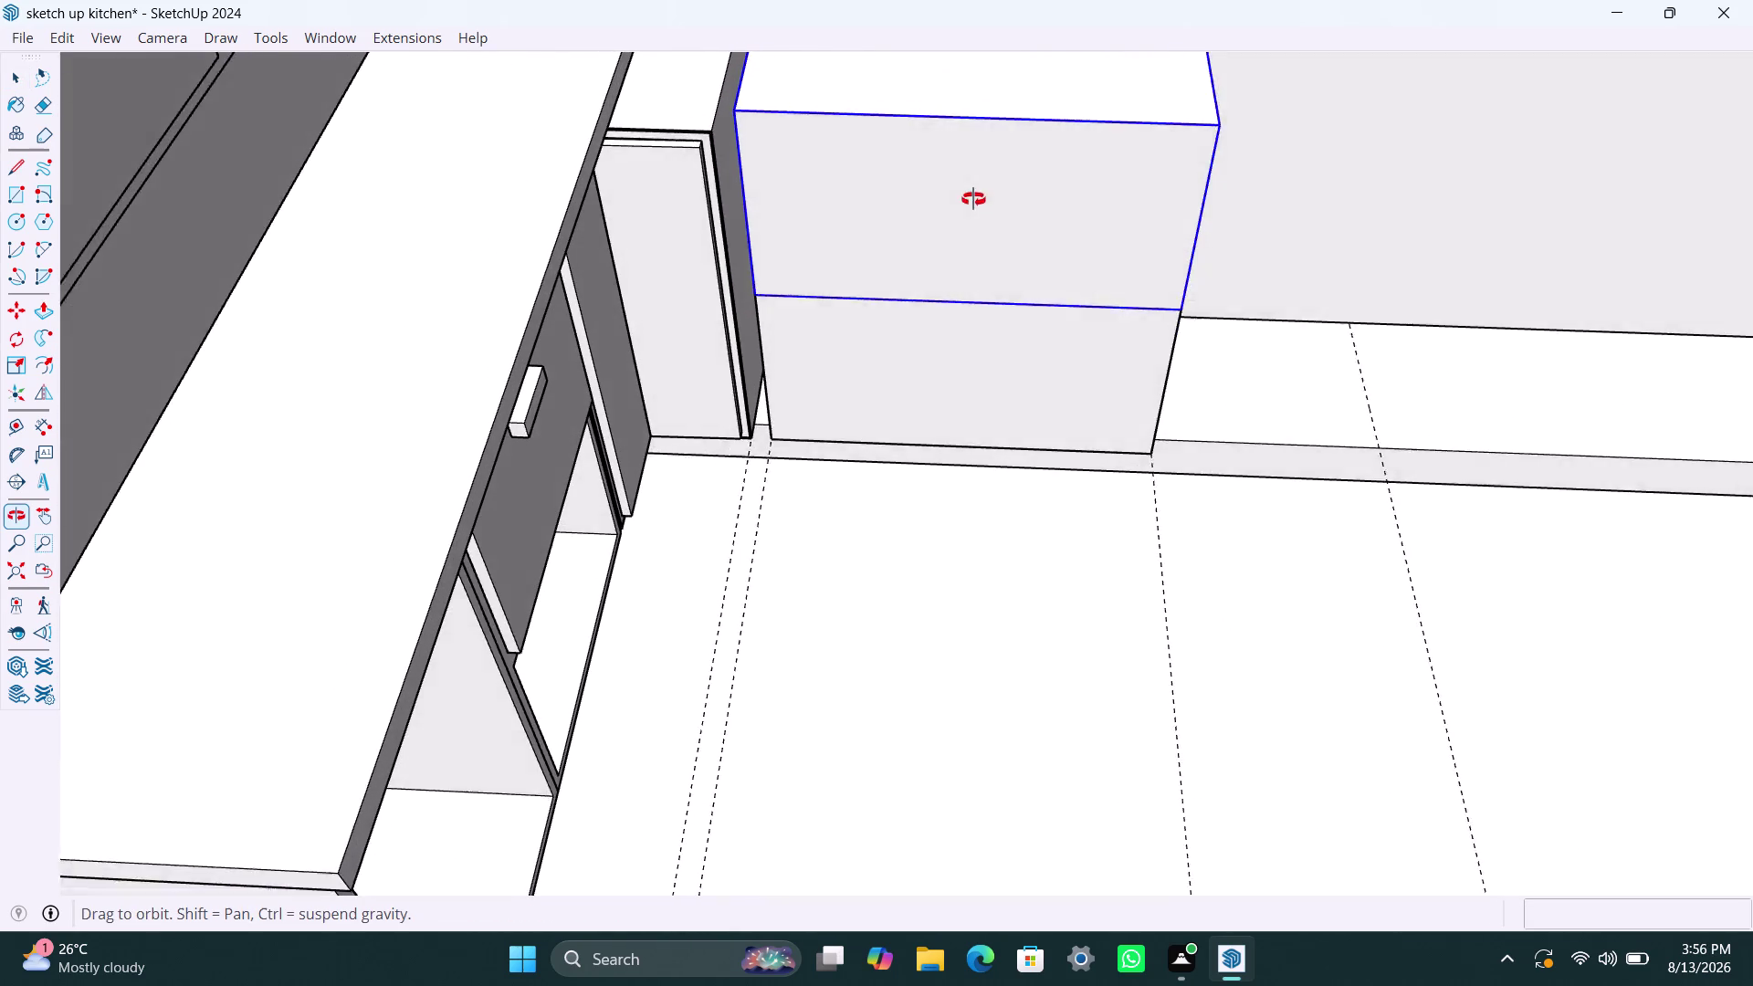
middle_drag(973, 199, 977, 178)
scroll(up, 3)
middle_drag(771, 275, 732, 0)
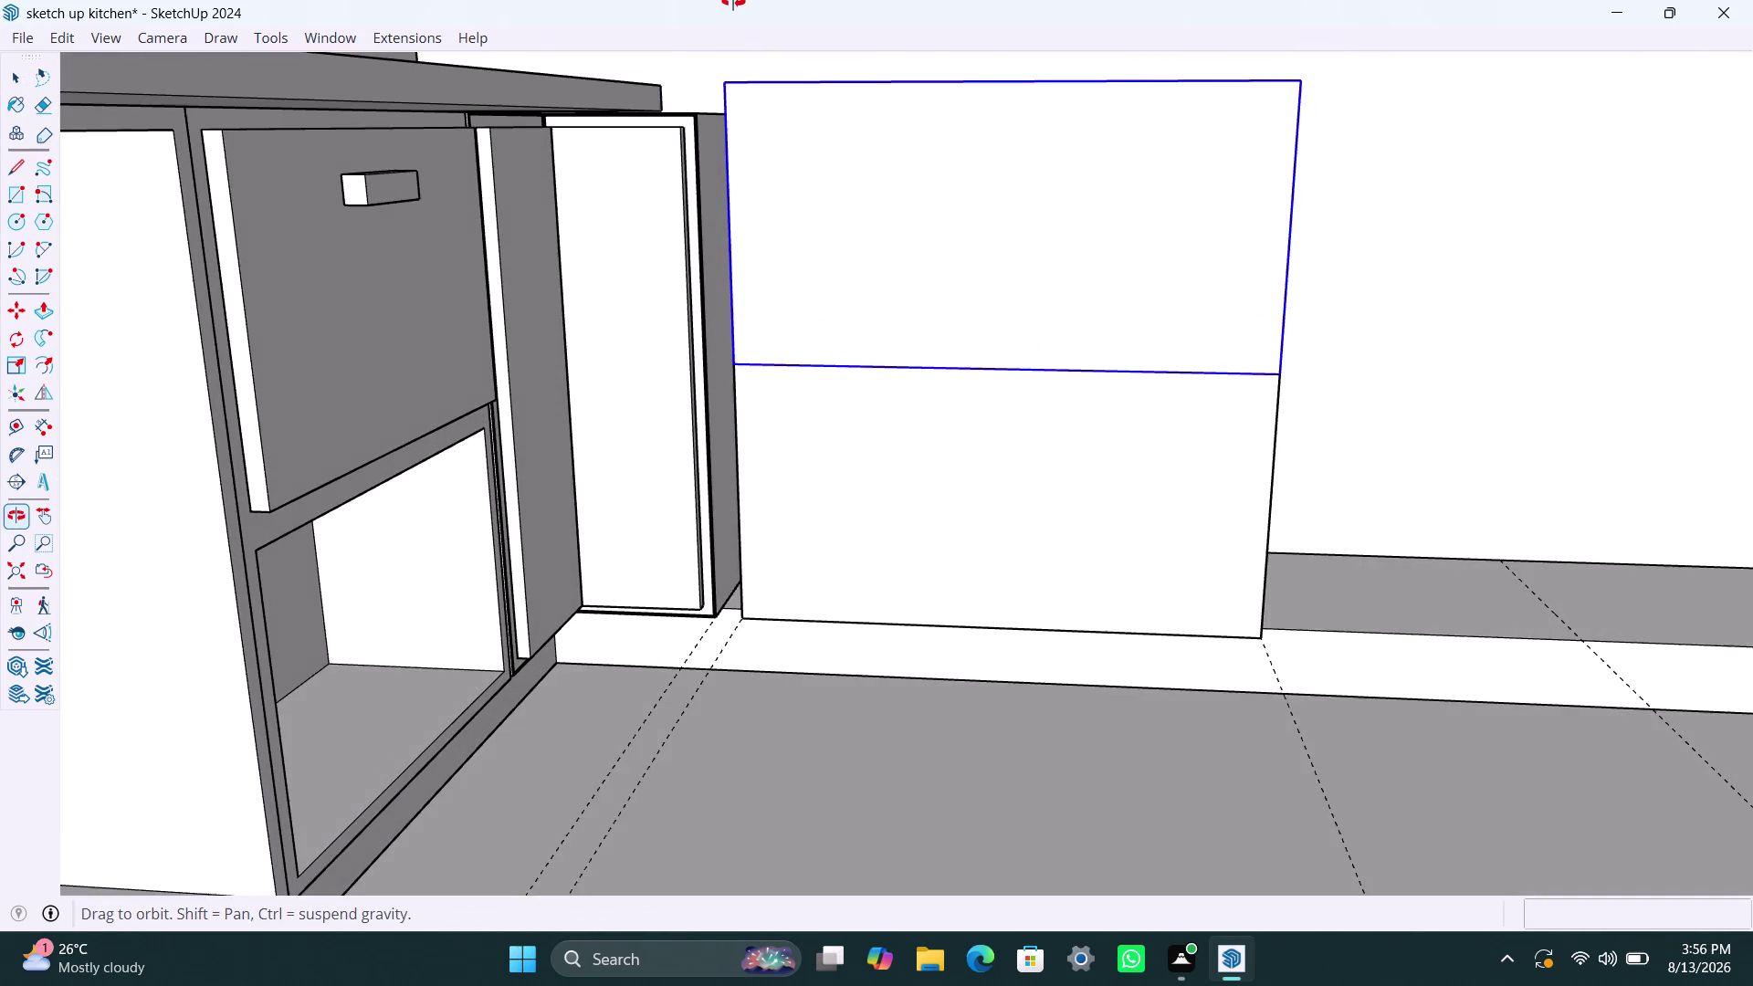
middle_drag(732, 0, 744, 0)
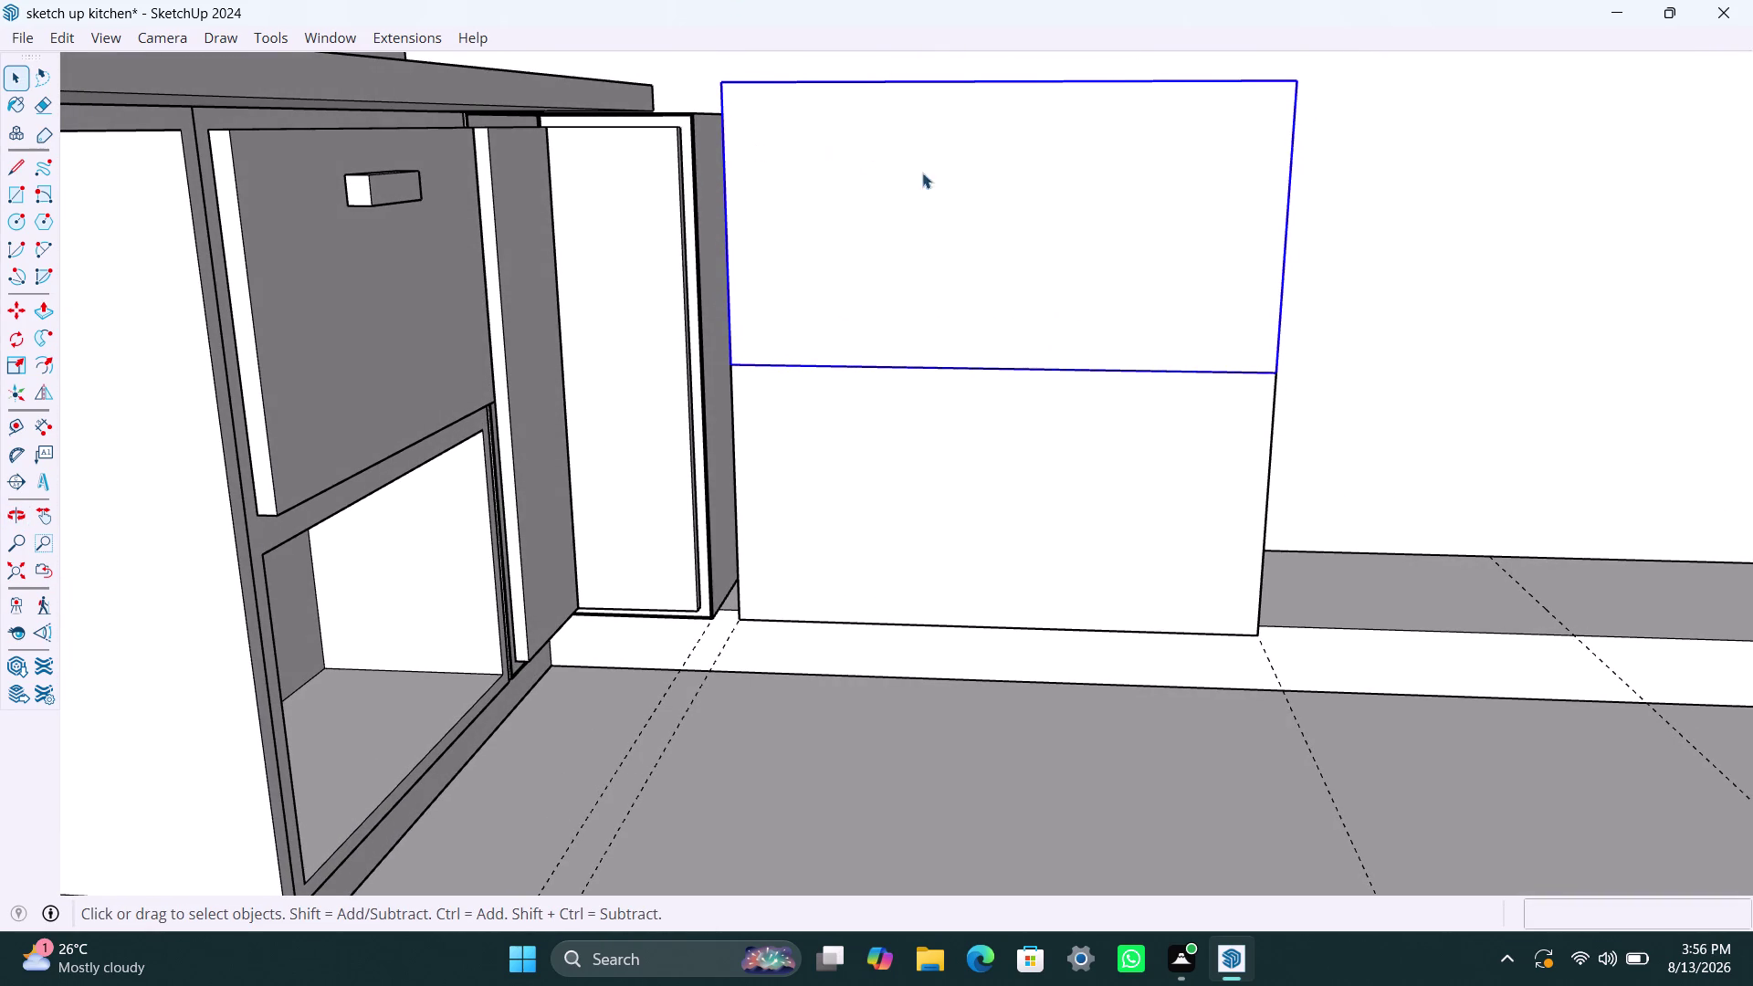
scroll(down, 3)
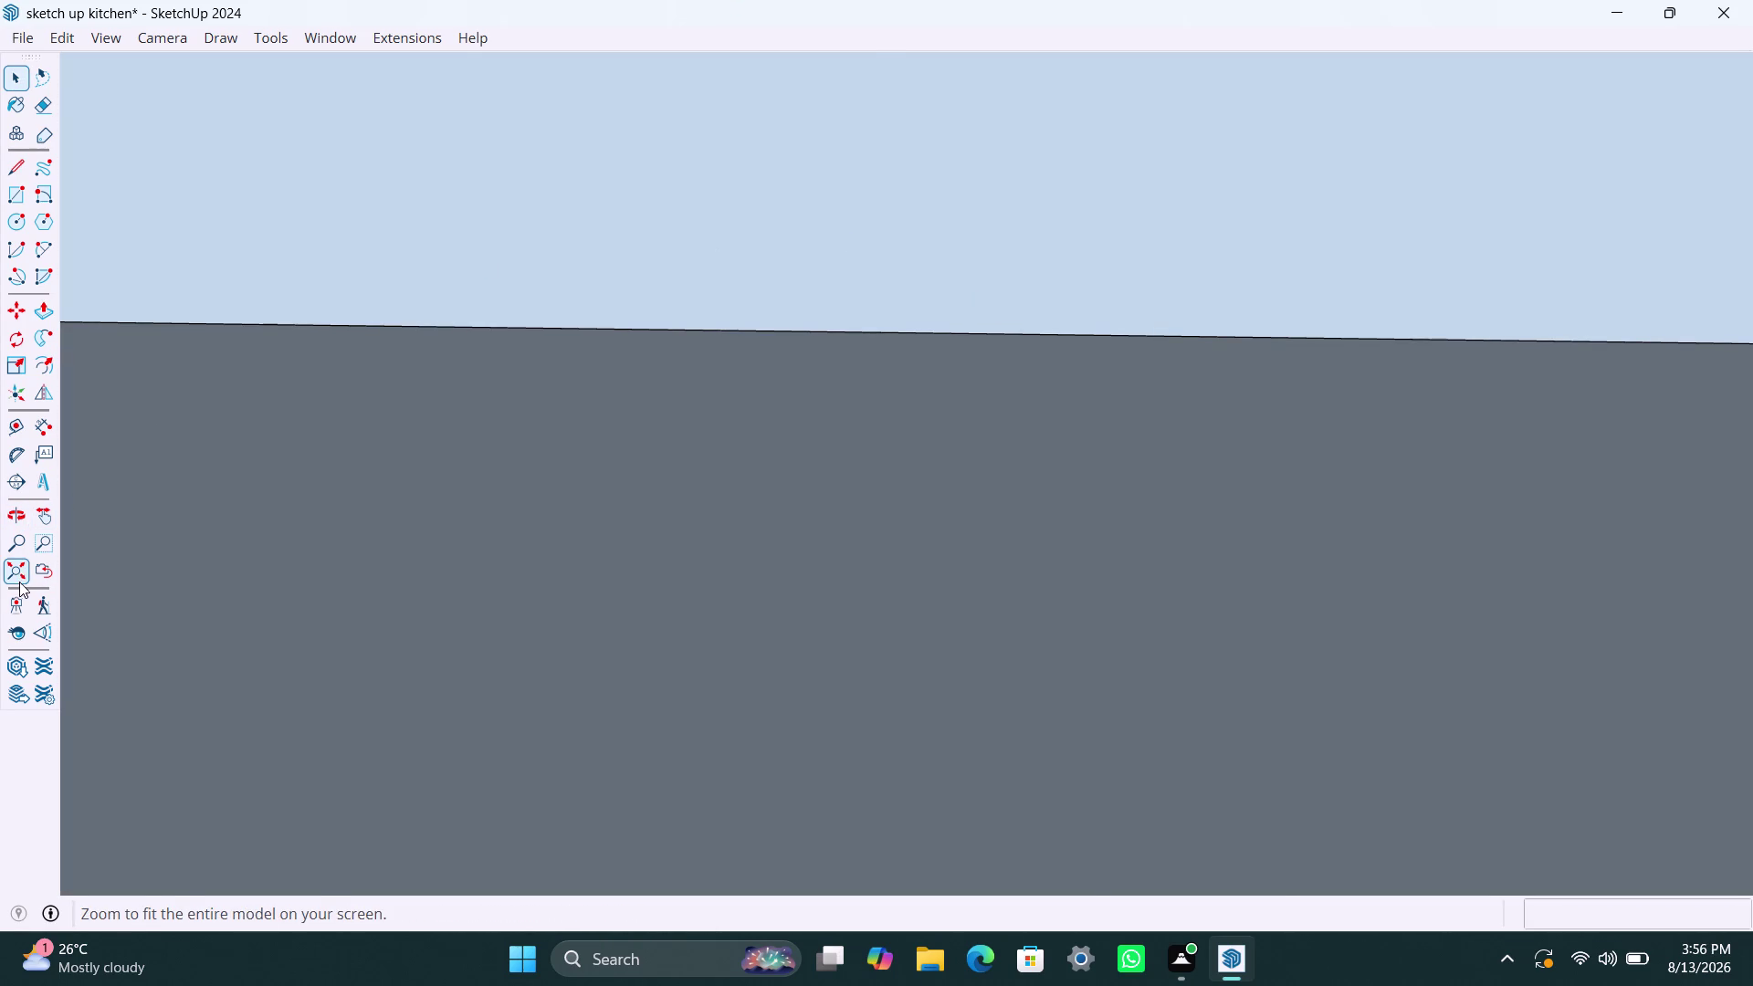
Zoom Extents again, orbit close, and select all faces of the upper box.
click(19, 571)
middle_drag(728, 299, 711, 796)
scroll(up, 3)
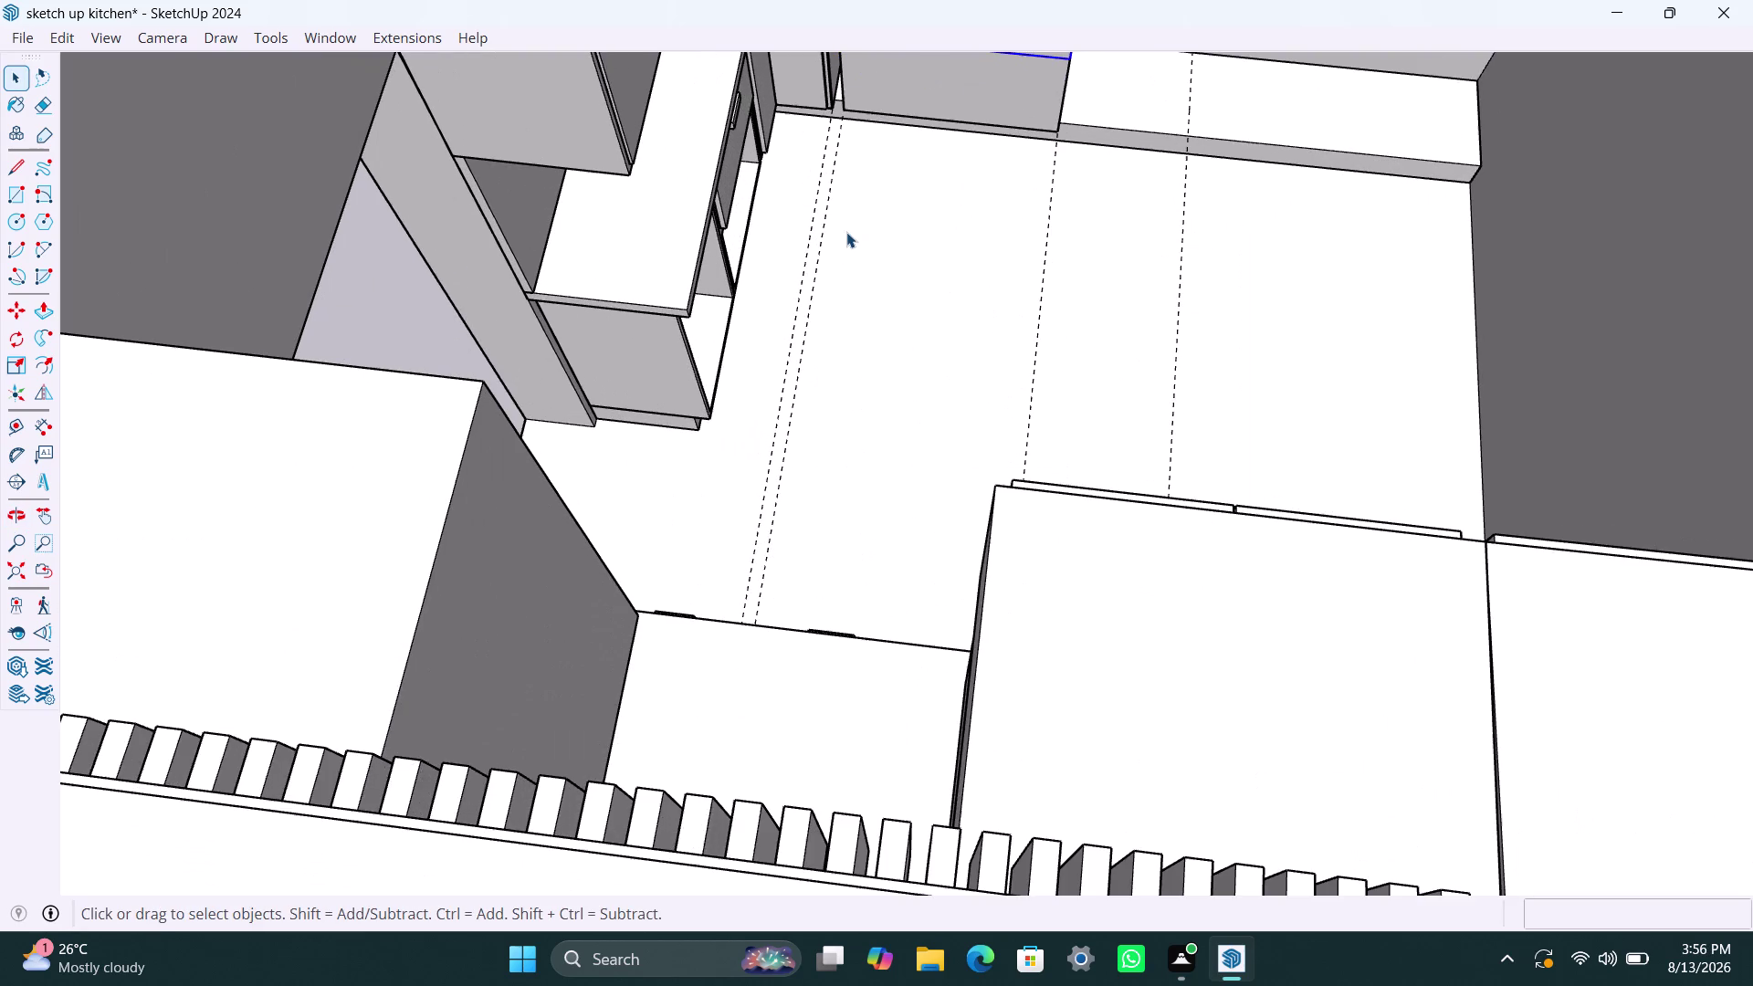
middle_drag(833, 250, 681, 620)
scroll(up, 3)
middle_drag(721, 556, 886, 383)
scroll(up, 3)
scroll(up, 3)
click(721, 426)
triple_click(722, 427)
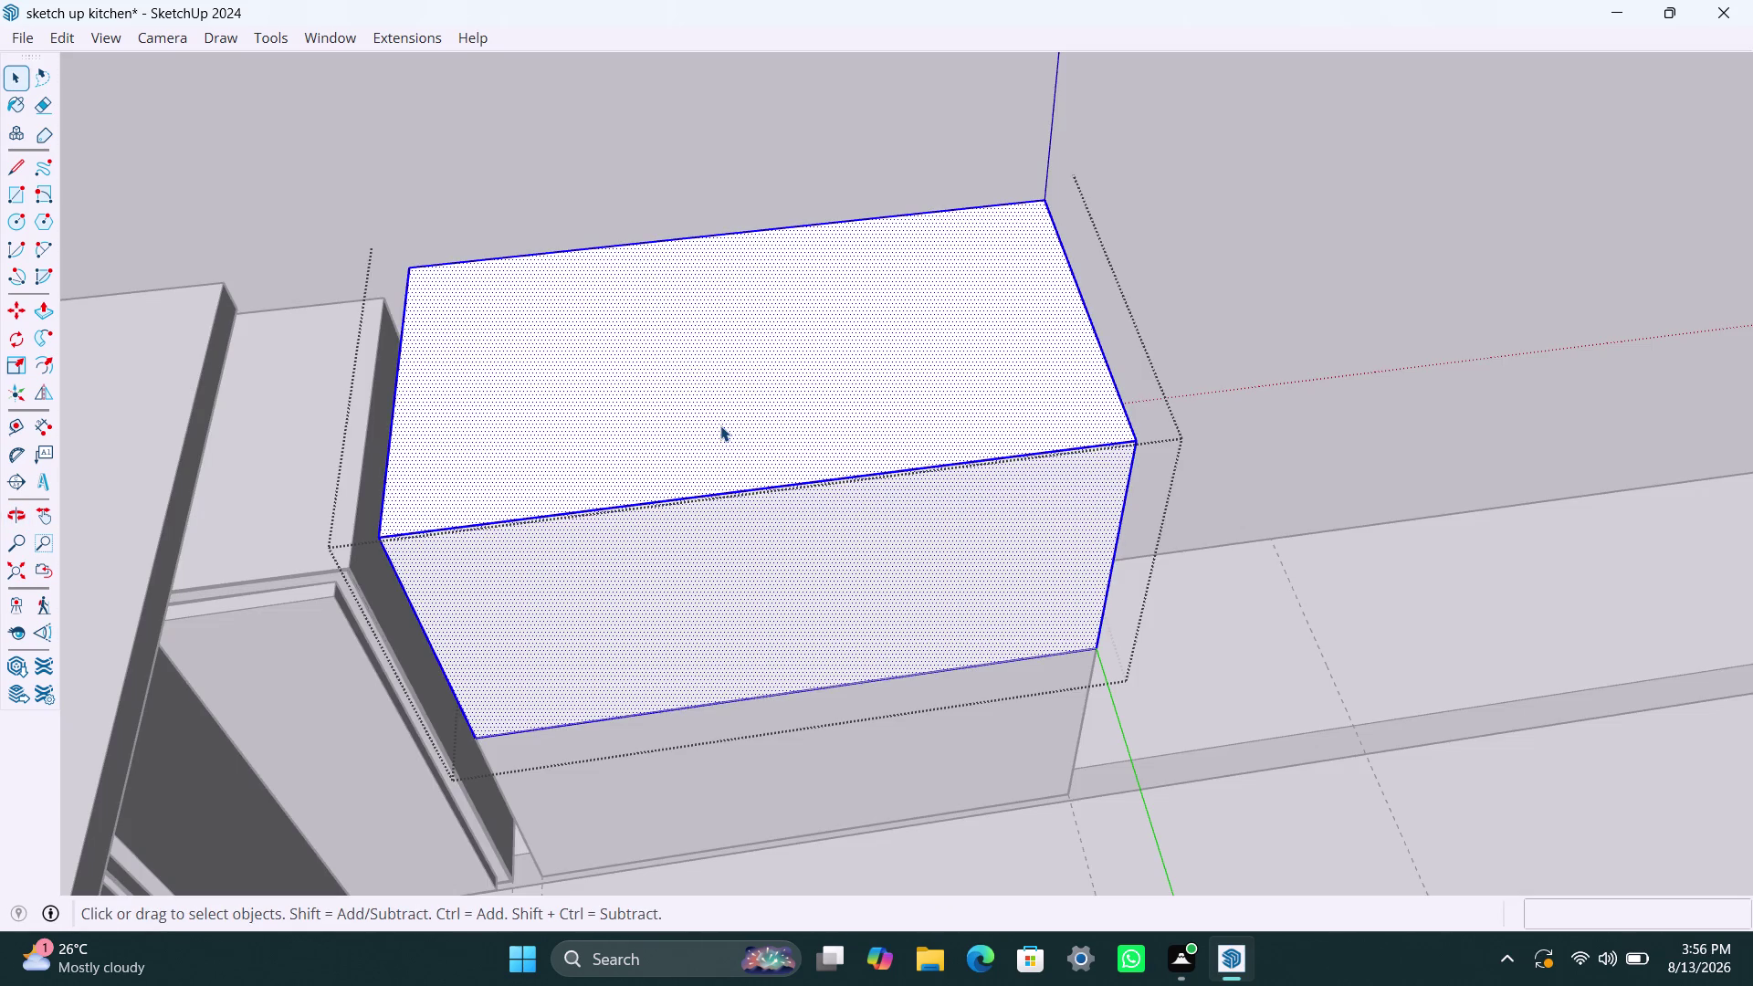
Push/Pull the upper box's top face to a new position.
key(p)
click(720, 426)
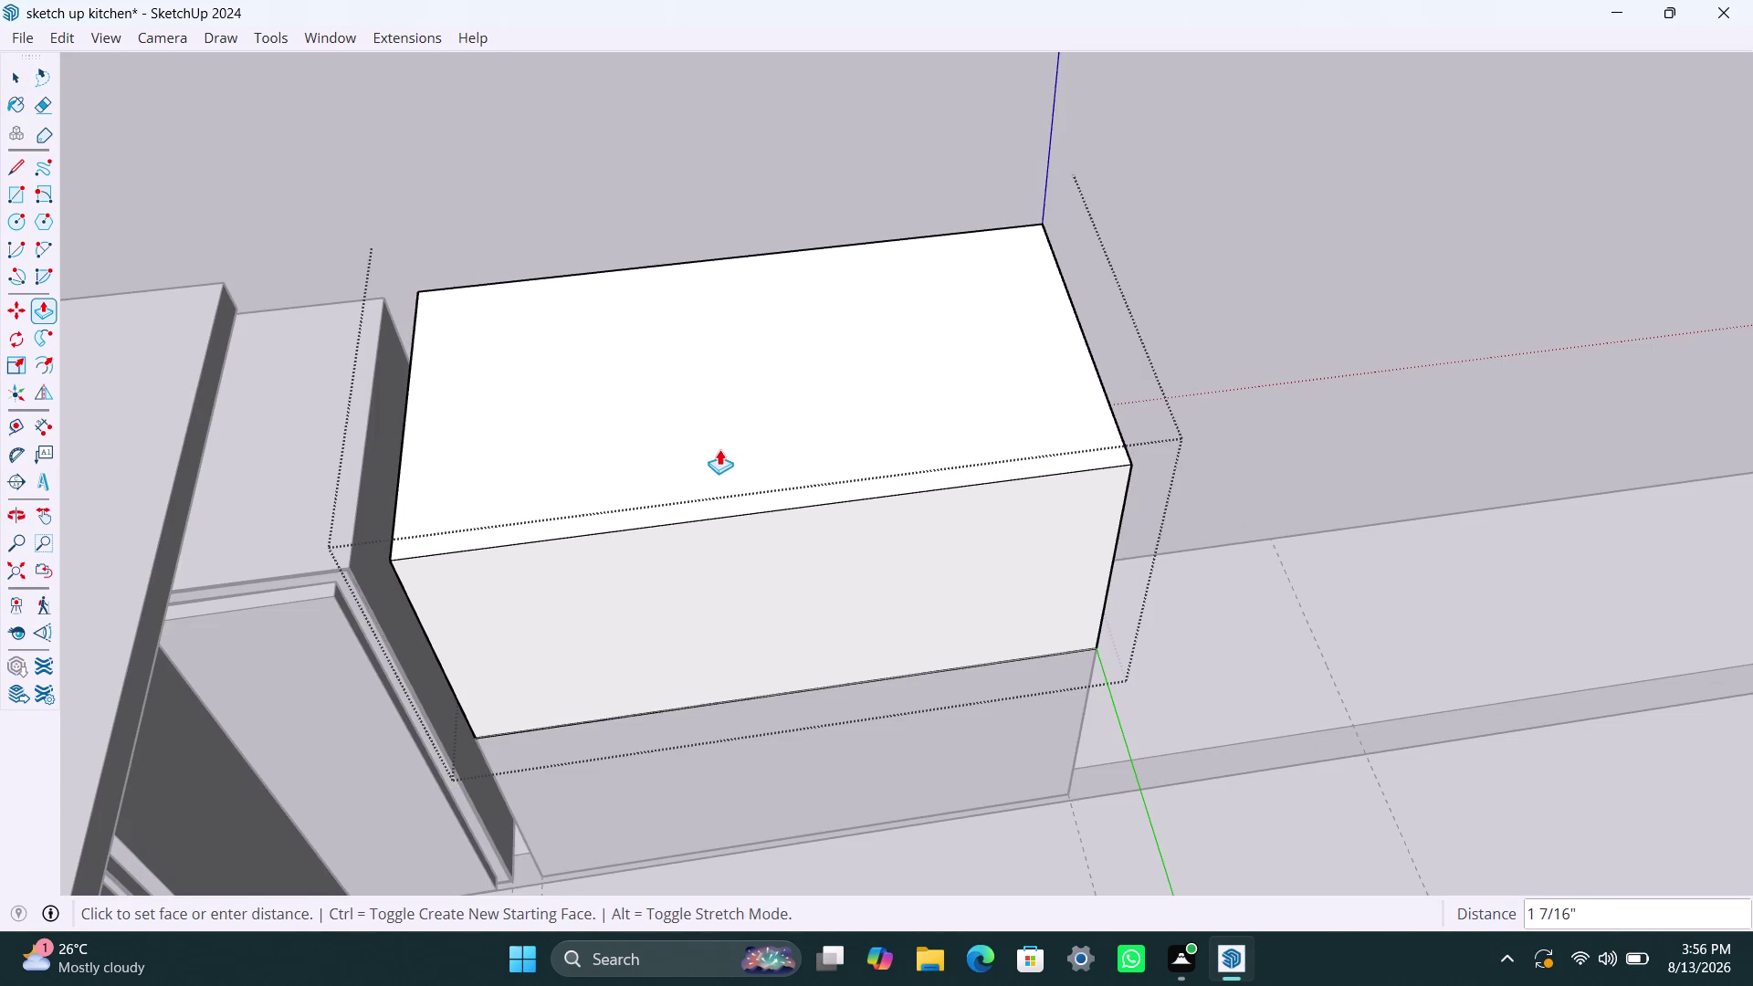
click(322, 528)
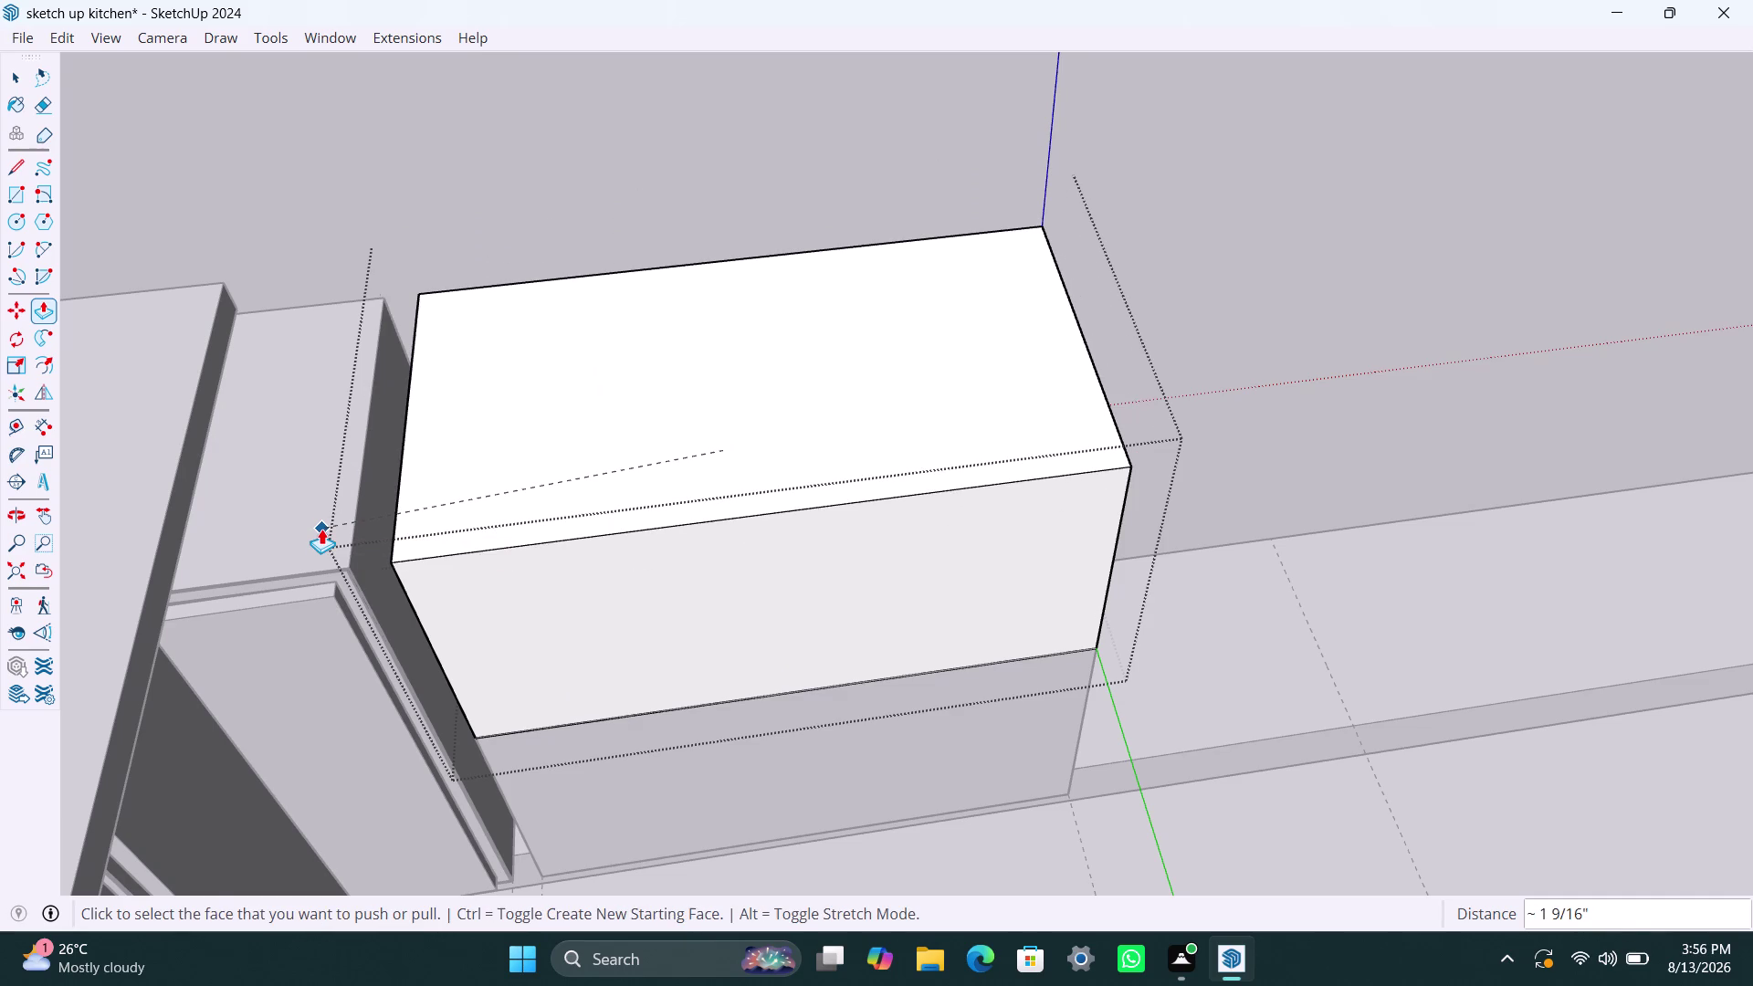
click(469, 487)
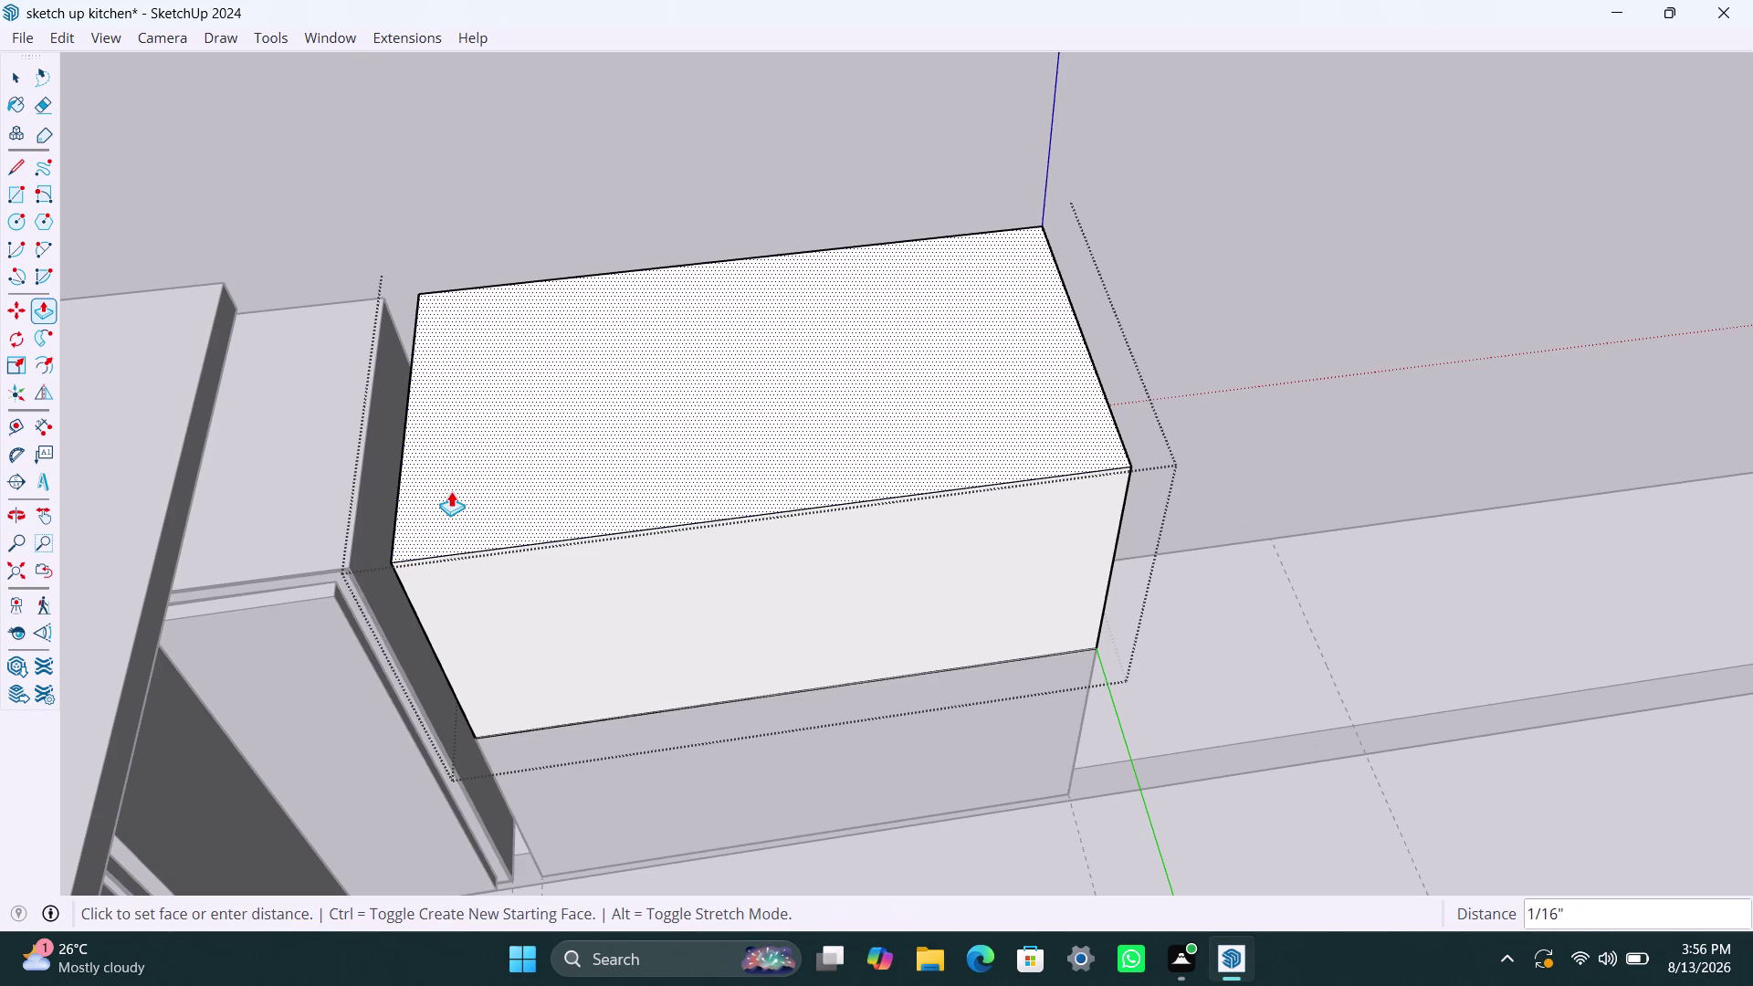
click(445, 507)
key(space)
Select the upper box and reposition it with Move.
scroll(down, 3)
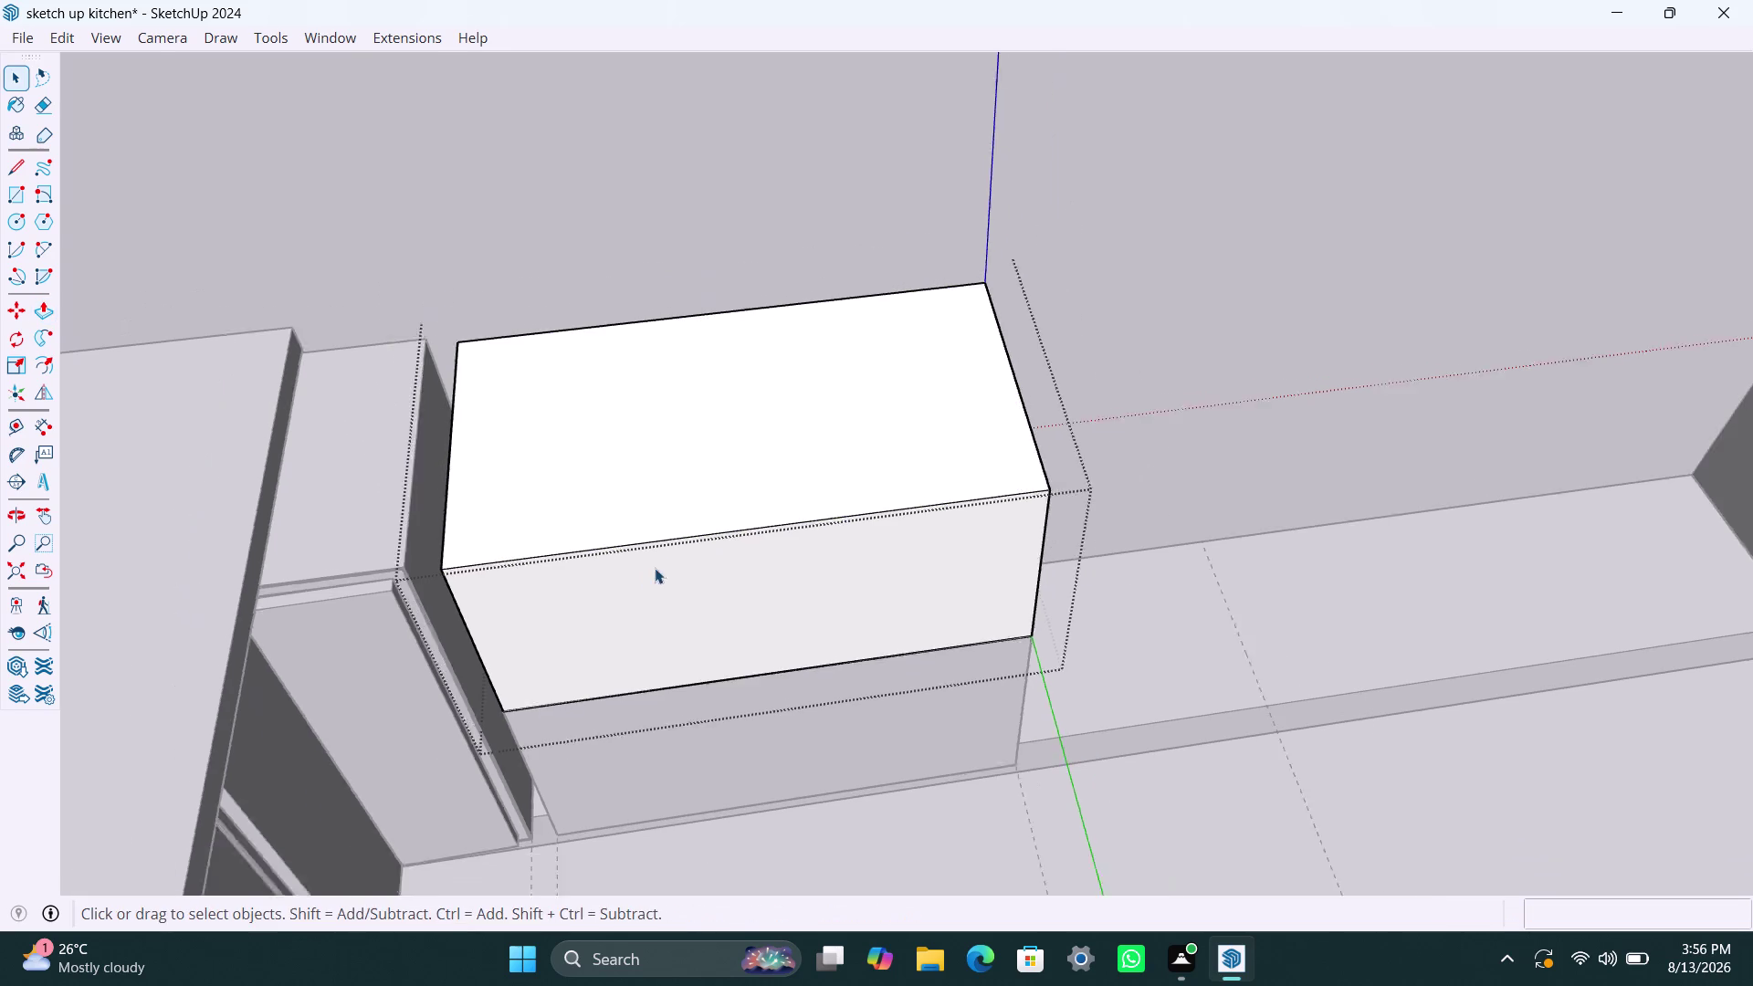
middle_drag(655, 568, 542, 334)
scroll(down, 3)
middle_drag(694, 699, 671, 633)
click(687, 603)
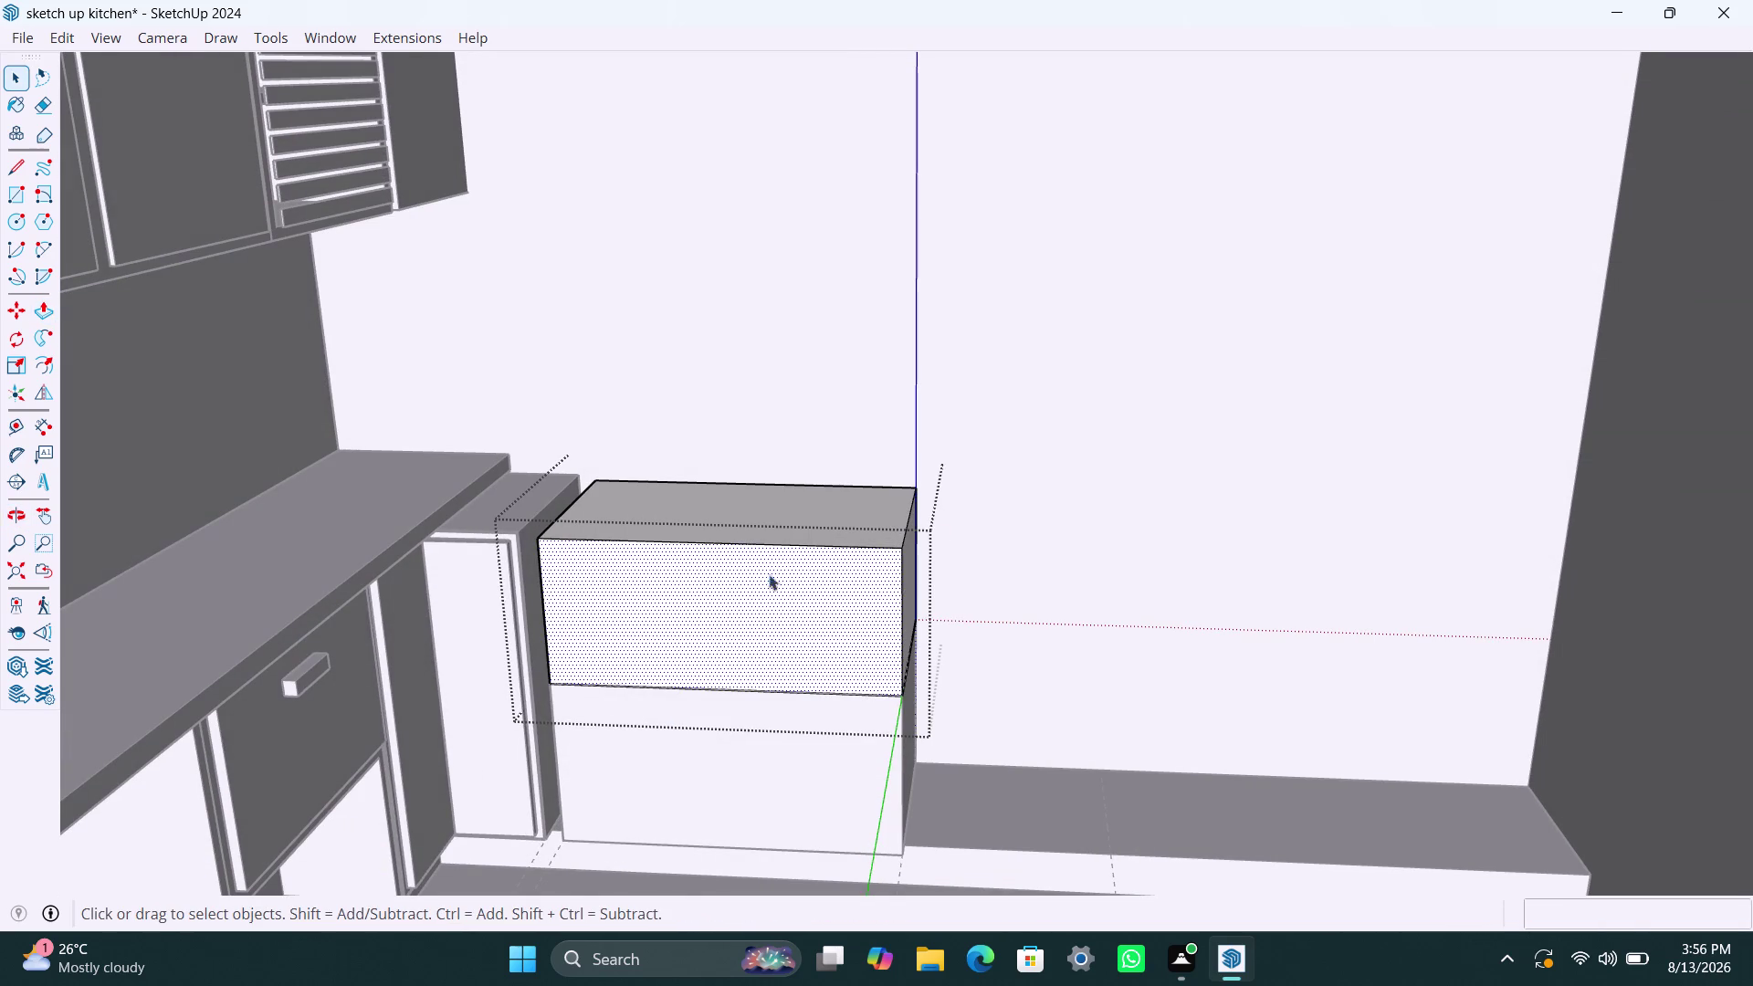
click(1142, 402)
click(878, 515)
key(m)
click(819, 539)
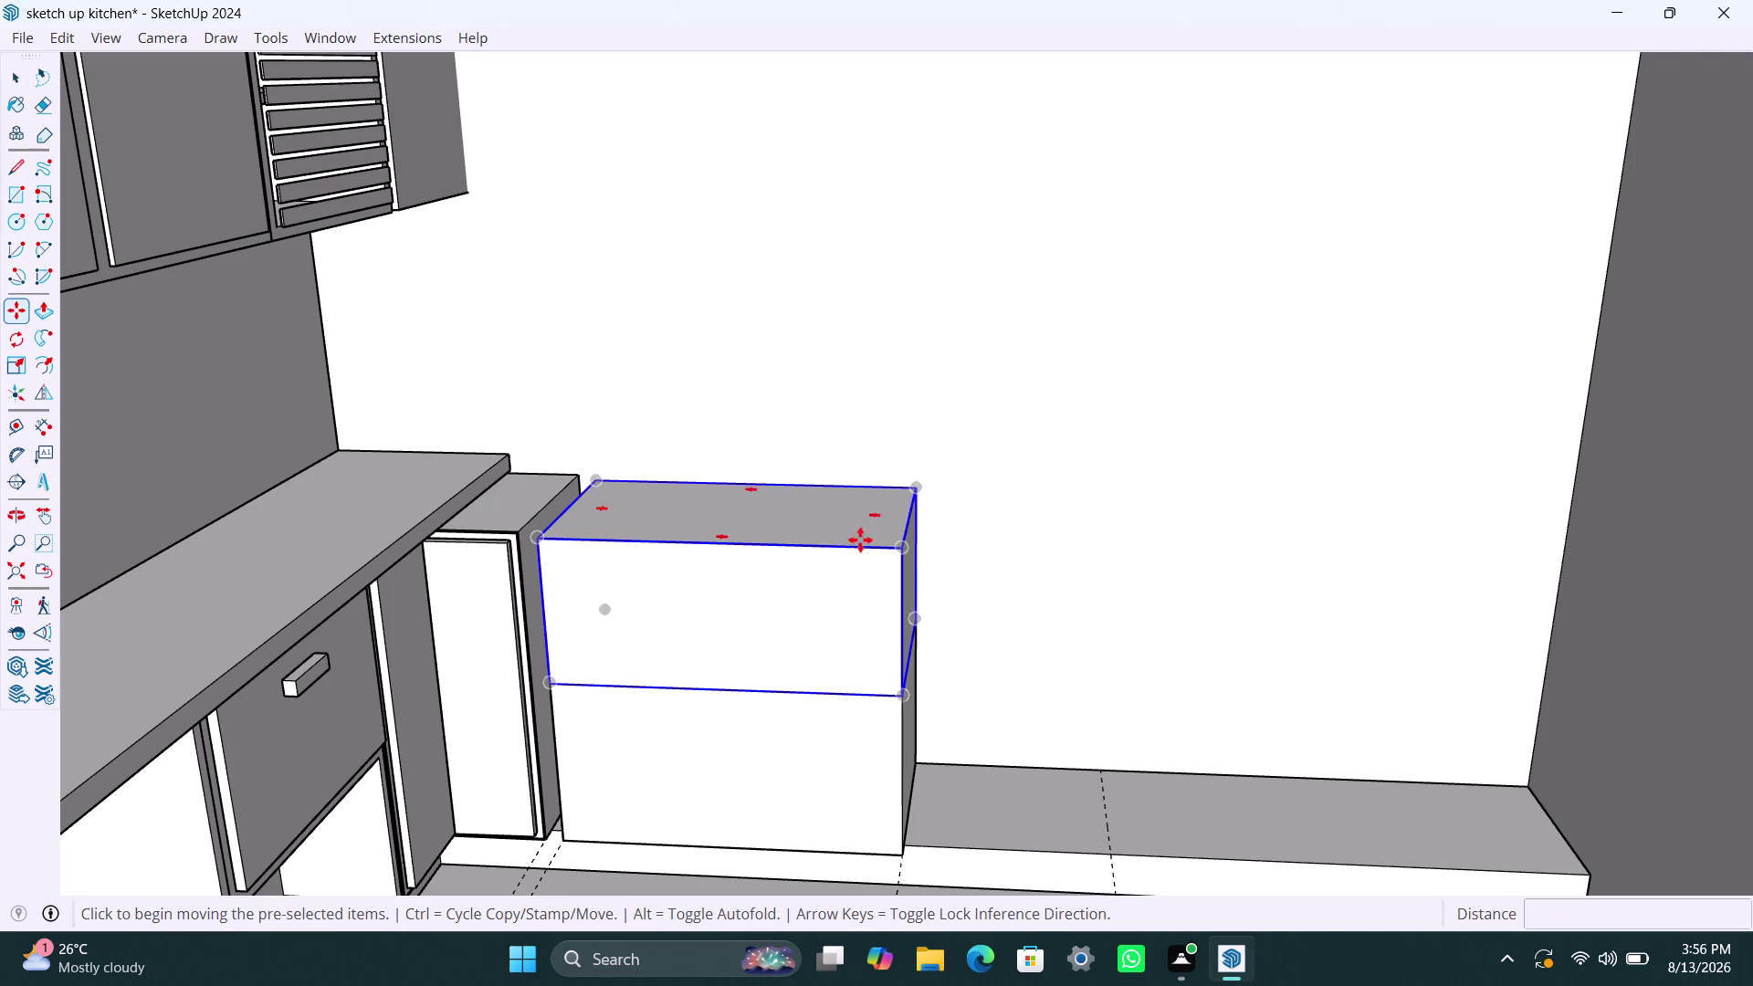
click(1030, 520)
key(space)
click(650, 642)
Zoom Extents and orbit down into the kitchen to frame the lower box.
scroll(down, 3)
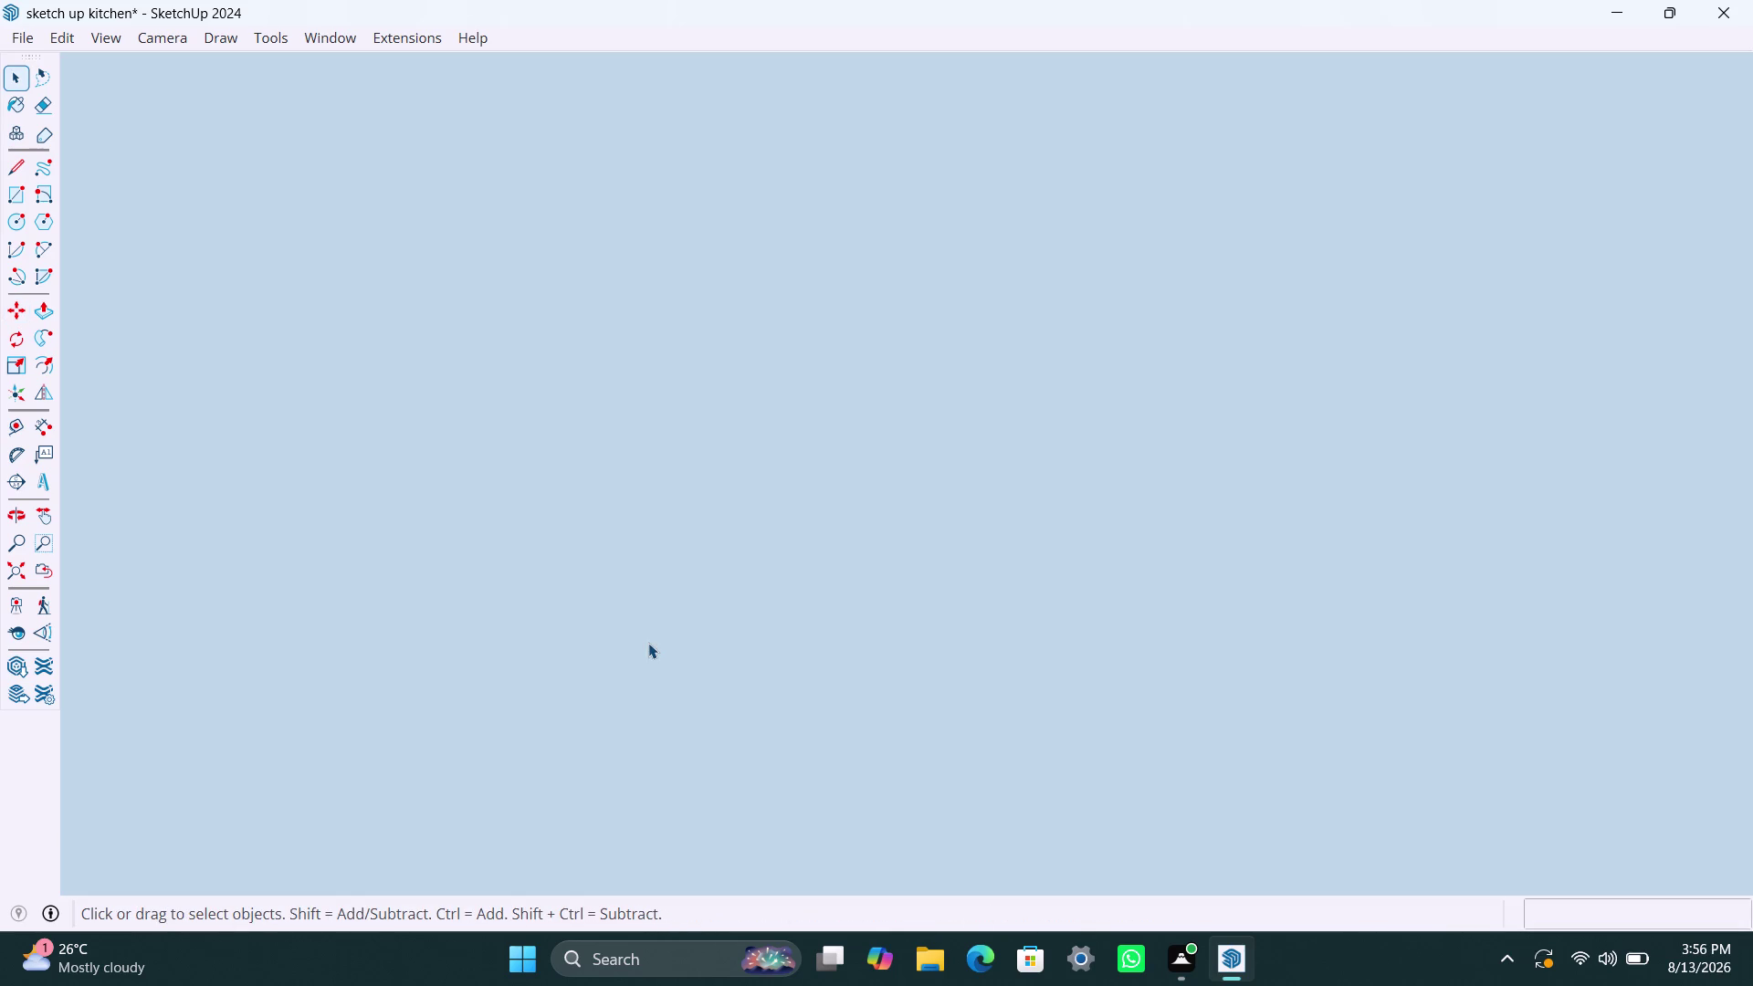
click(5, 566)
middle_drag(651, 460, 651, 466)
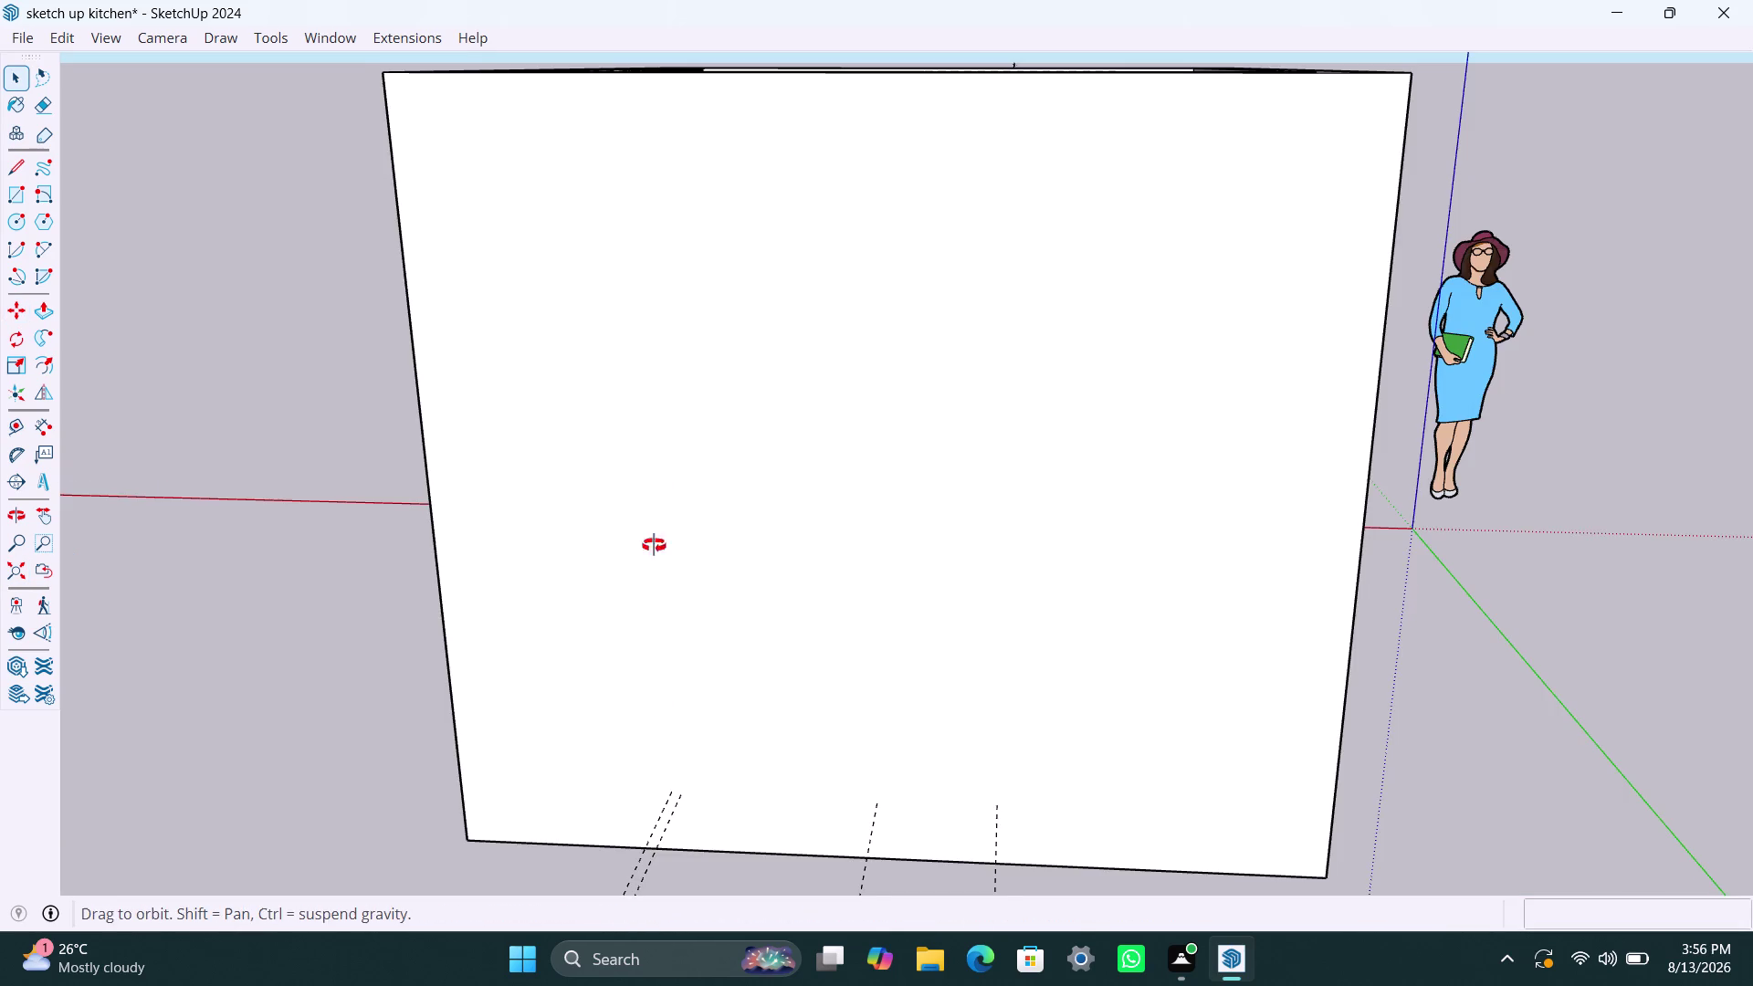
middle_drag(651, 466, 642, 957)
scroll(up, 3)
middle_drag(767, 199, 570, 569)
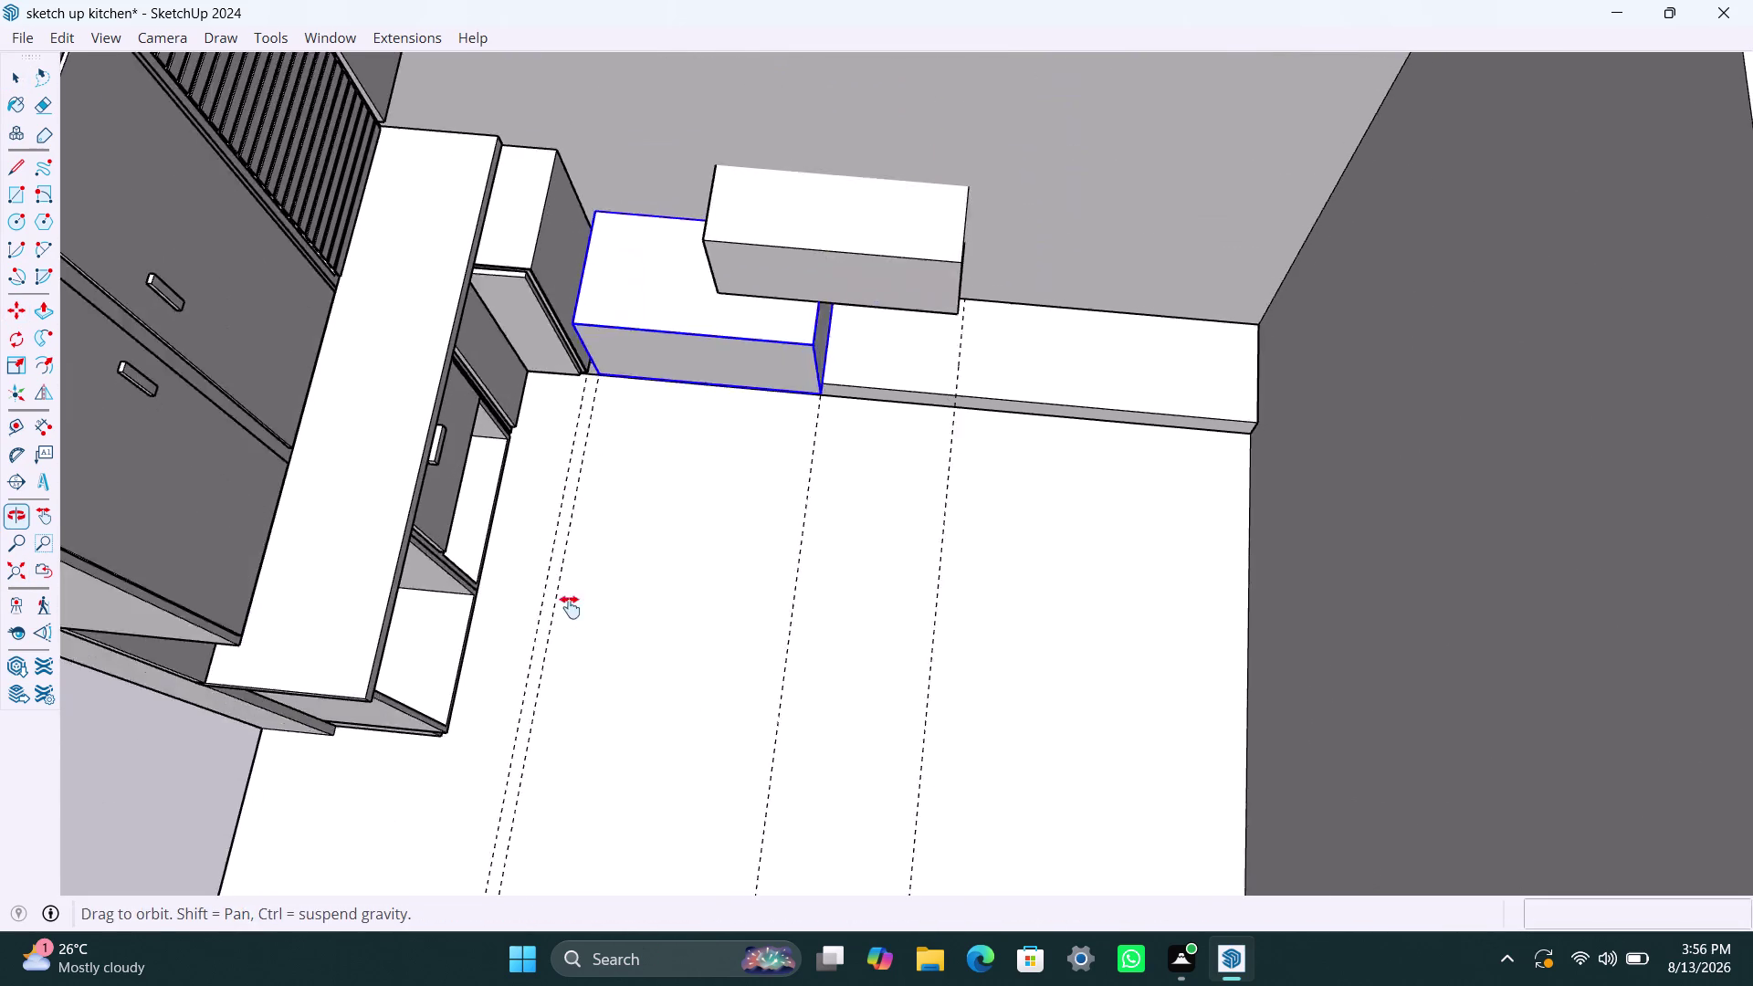
middle_drag(570, 569, 592, 680)
scroll(up, 3)
middle_drag(676, 661, 742, 525)
scroll(up, 3)
Edit the lower box group and push its top face up 20mm.
click(625, 570)
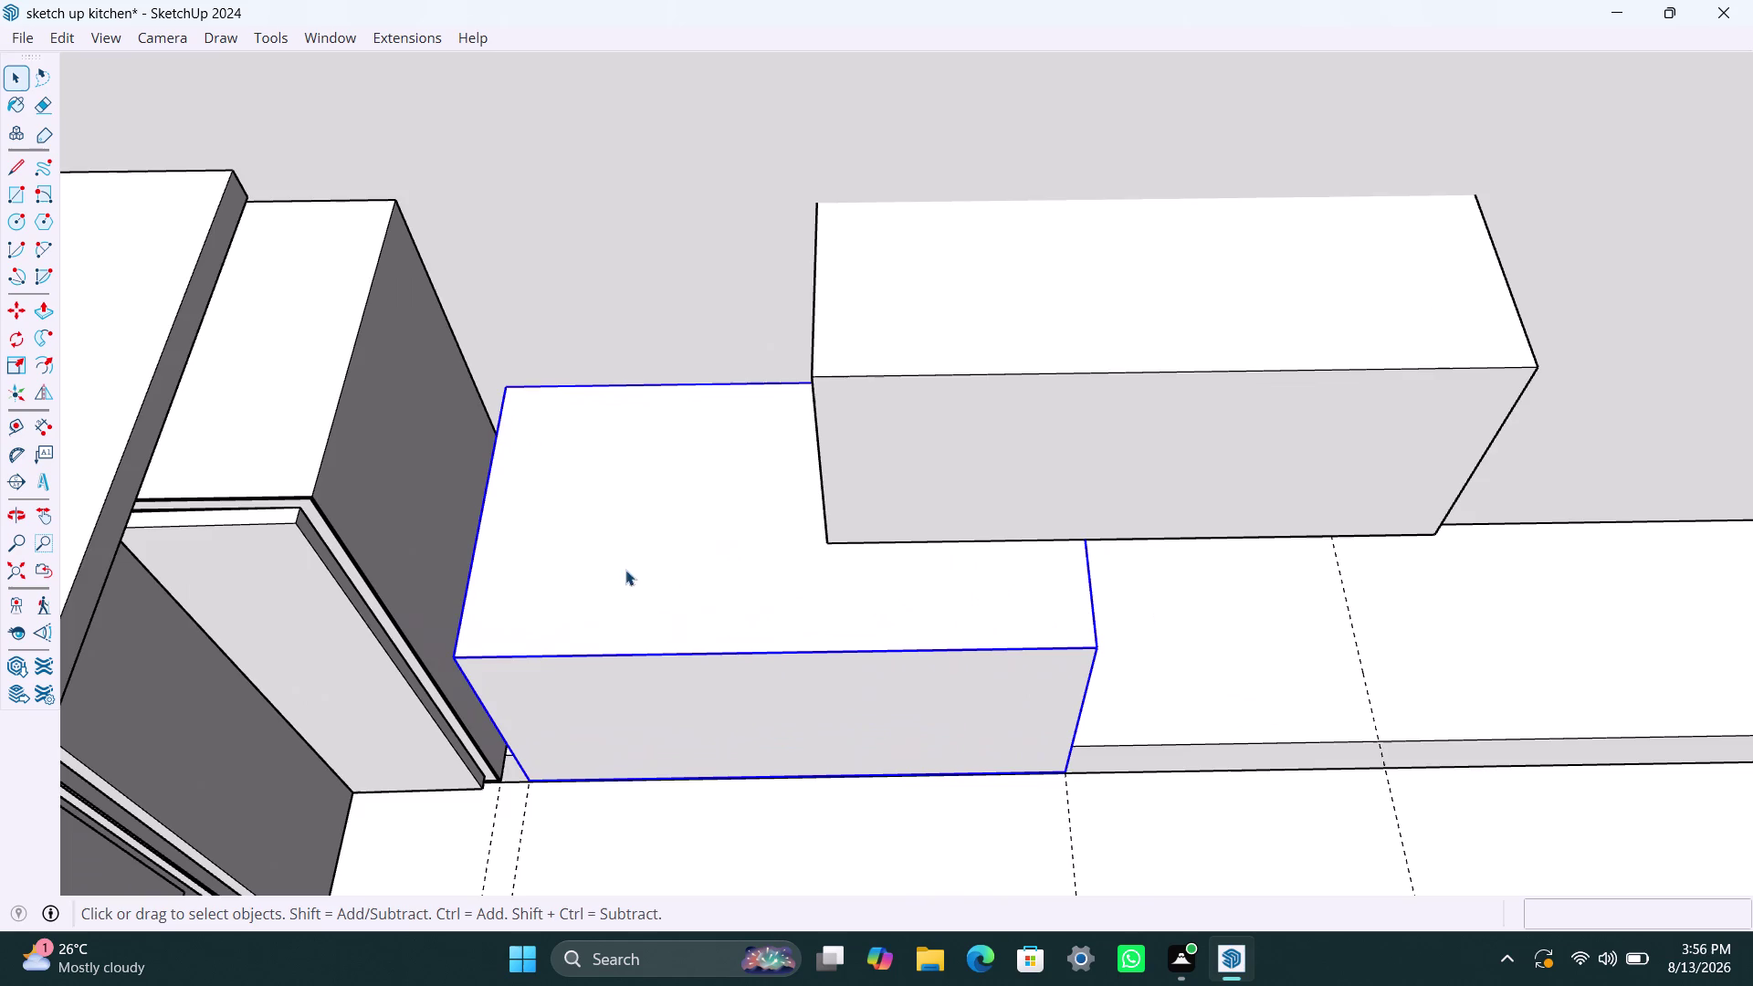
triple_click(616, 573)
click(616, 573)
key(p)
click(616, 574)
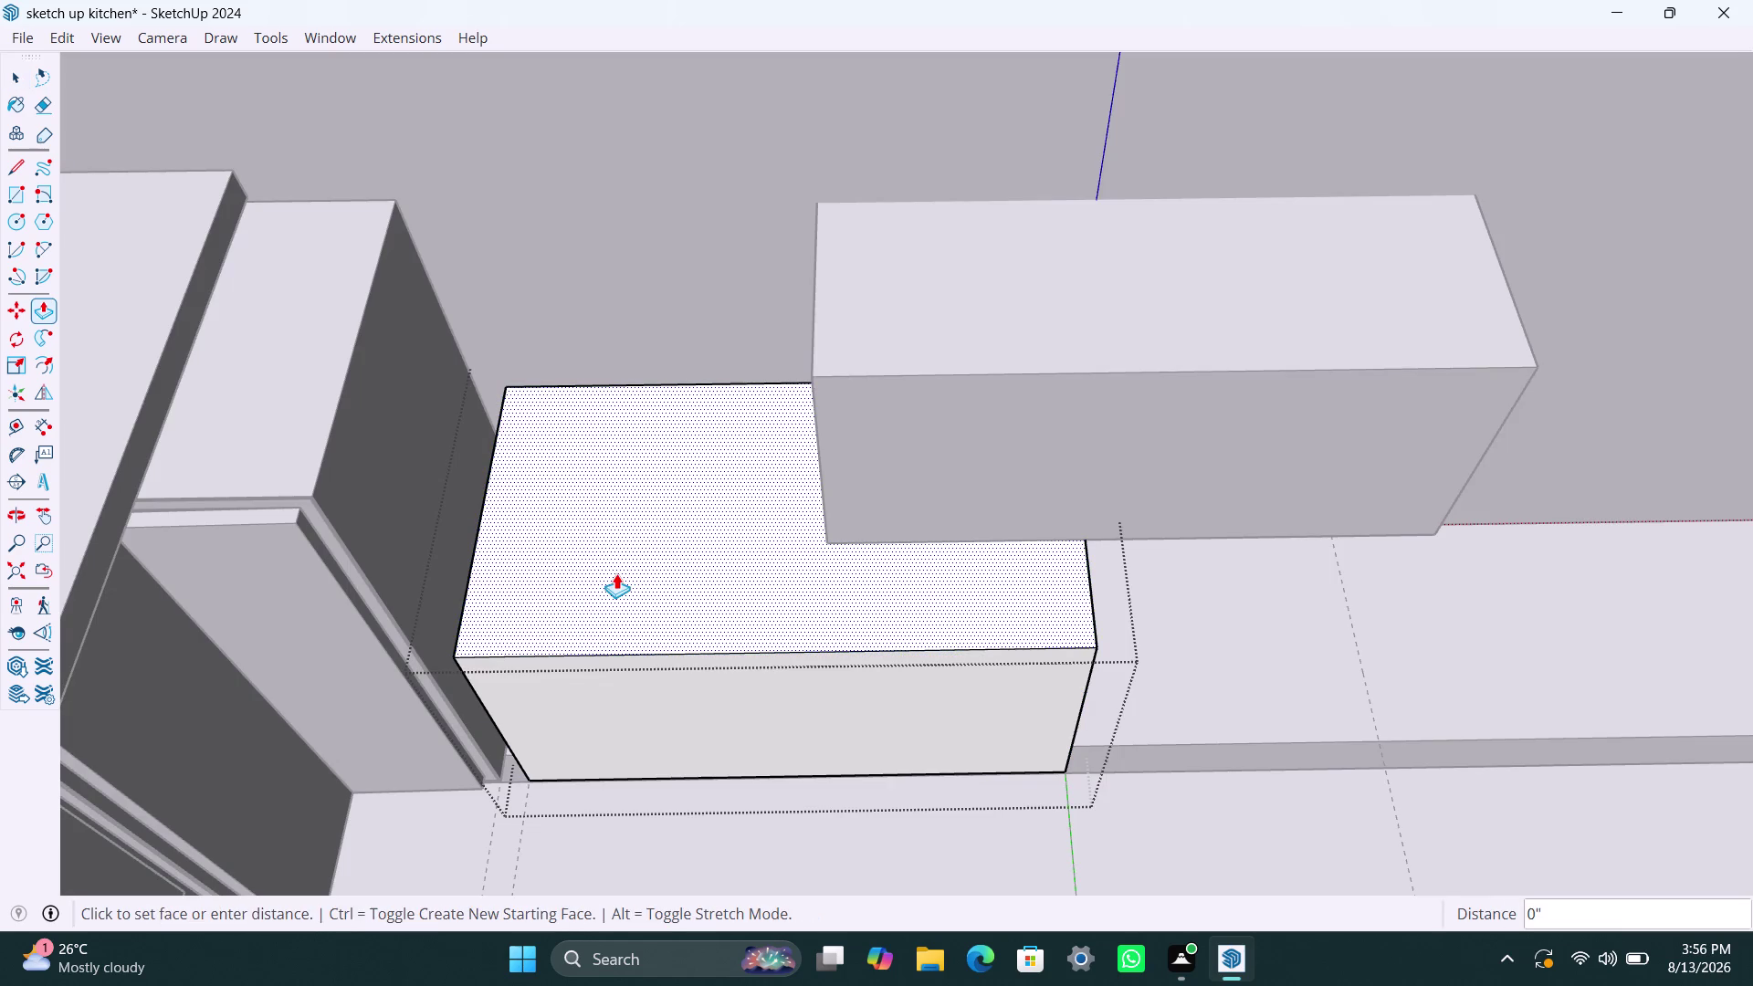
text(2)
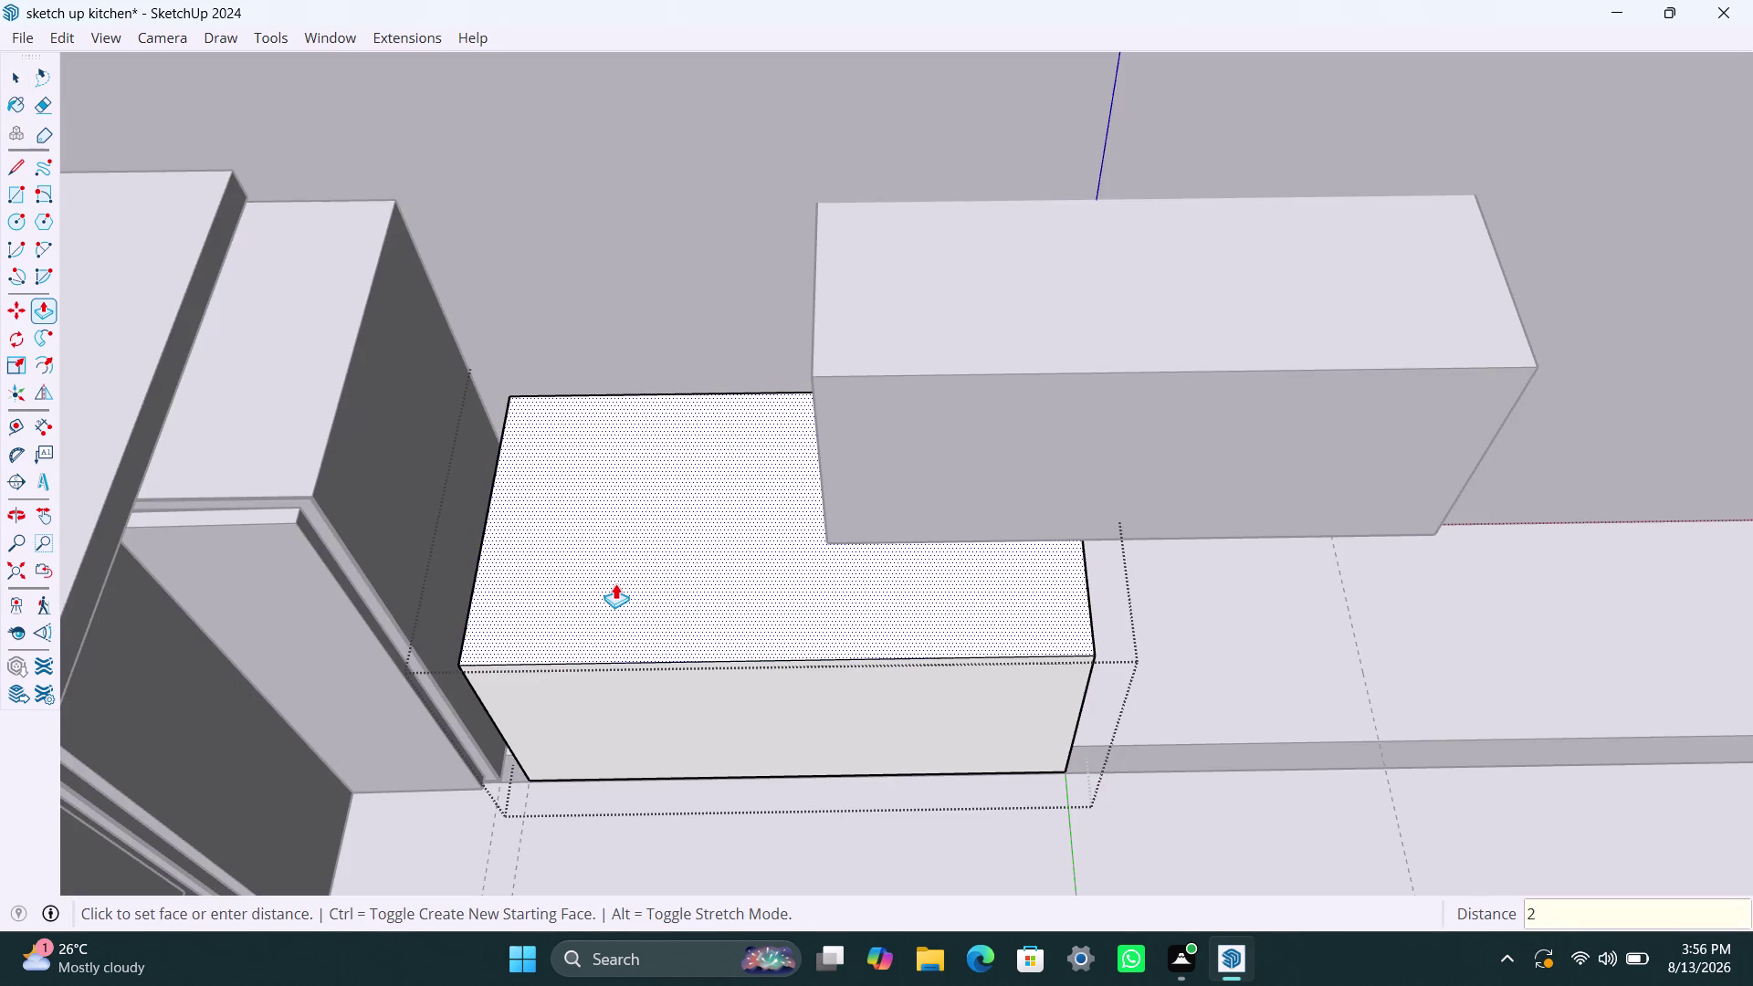
text(0mm)
key(Return)
key(space)
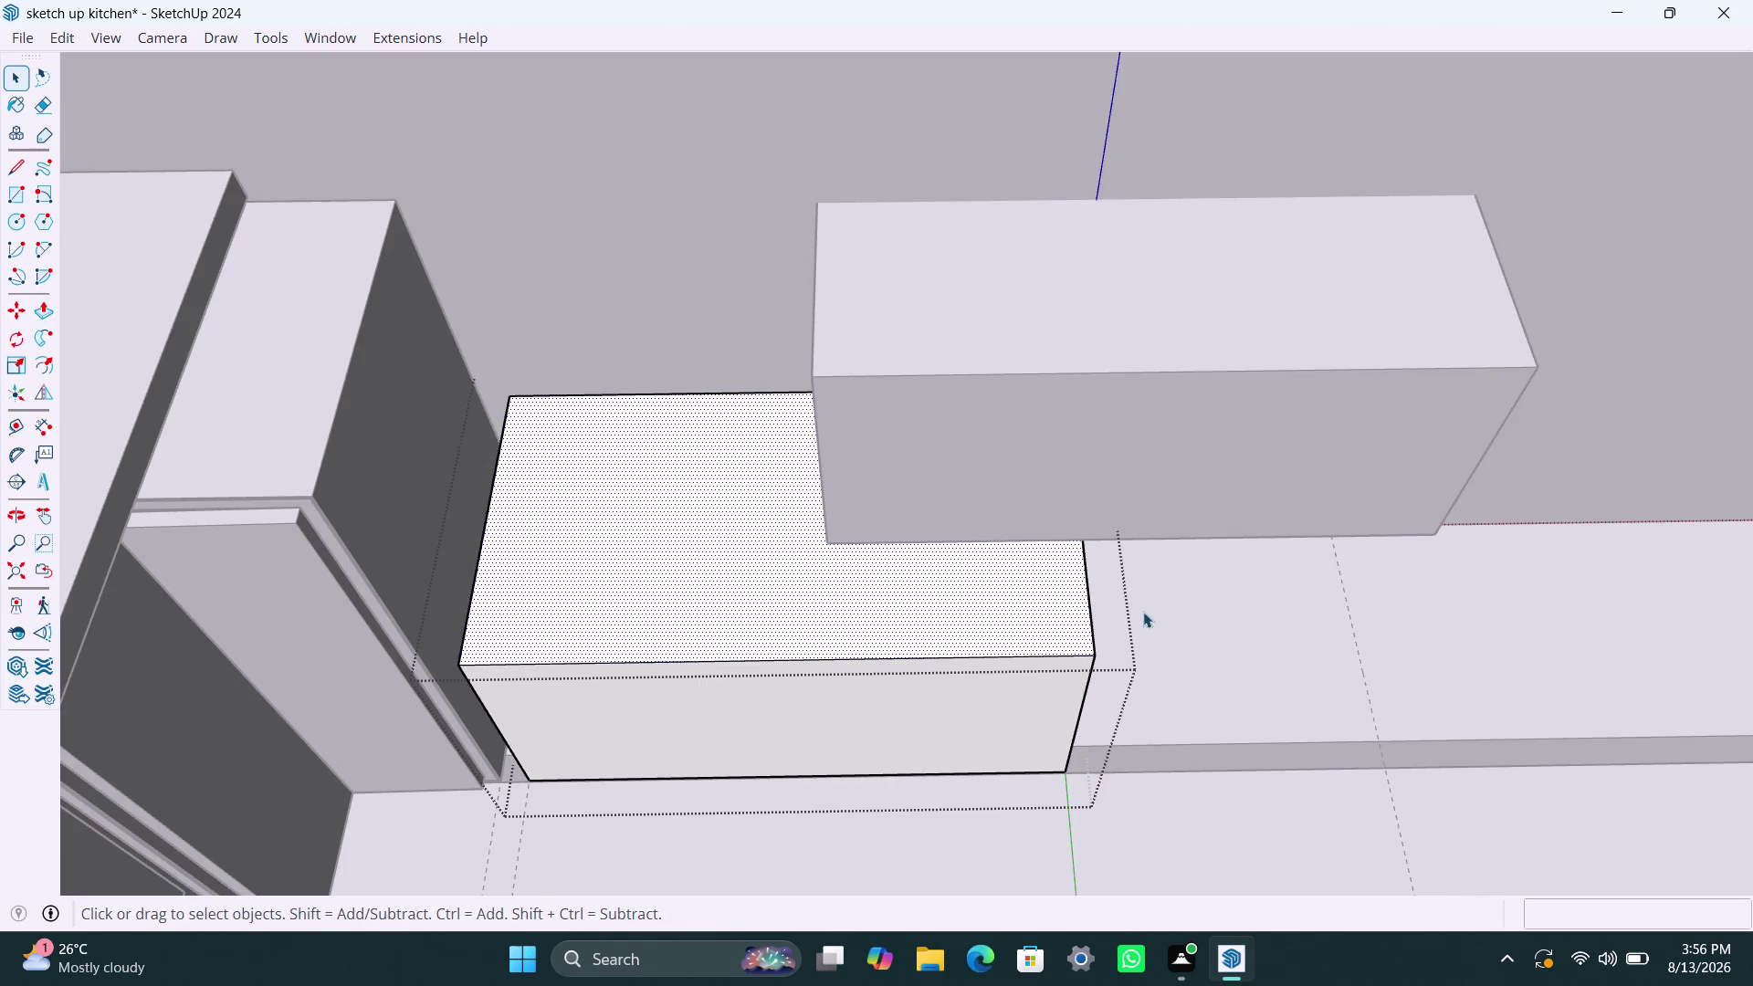
click(1174, 604)
Move the upper box onto the lower box, flush with the cabinet side.
click(972, 363)
key(m)
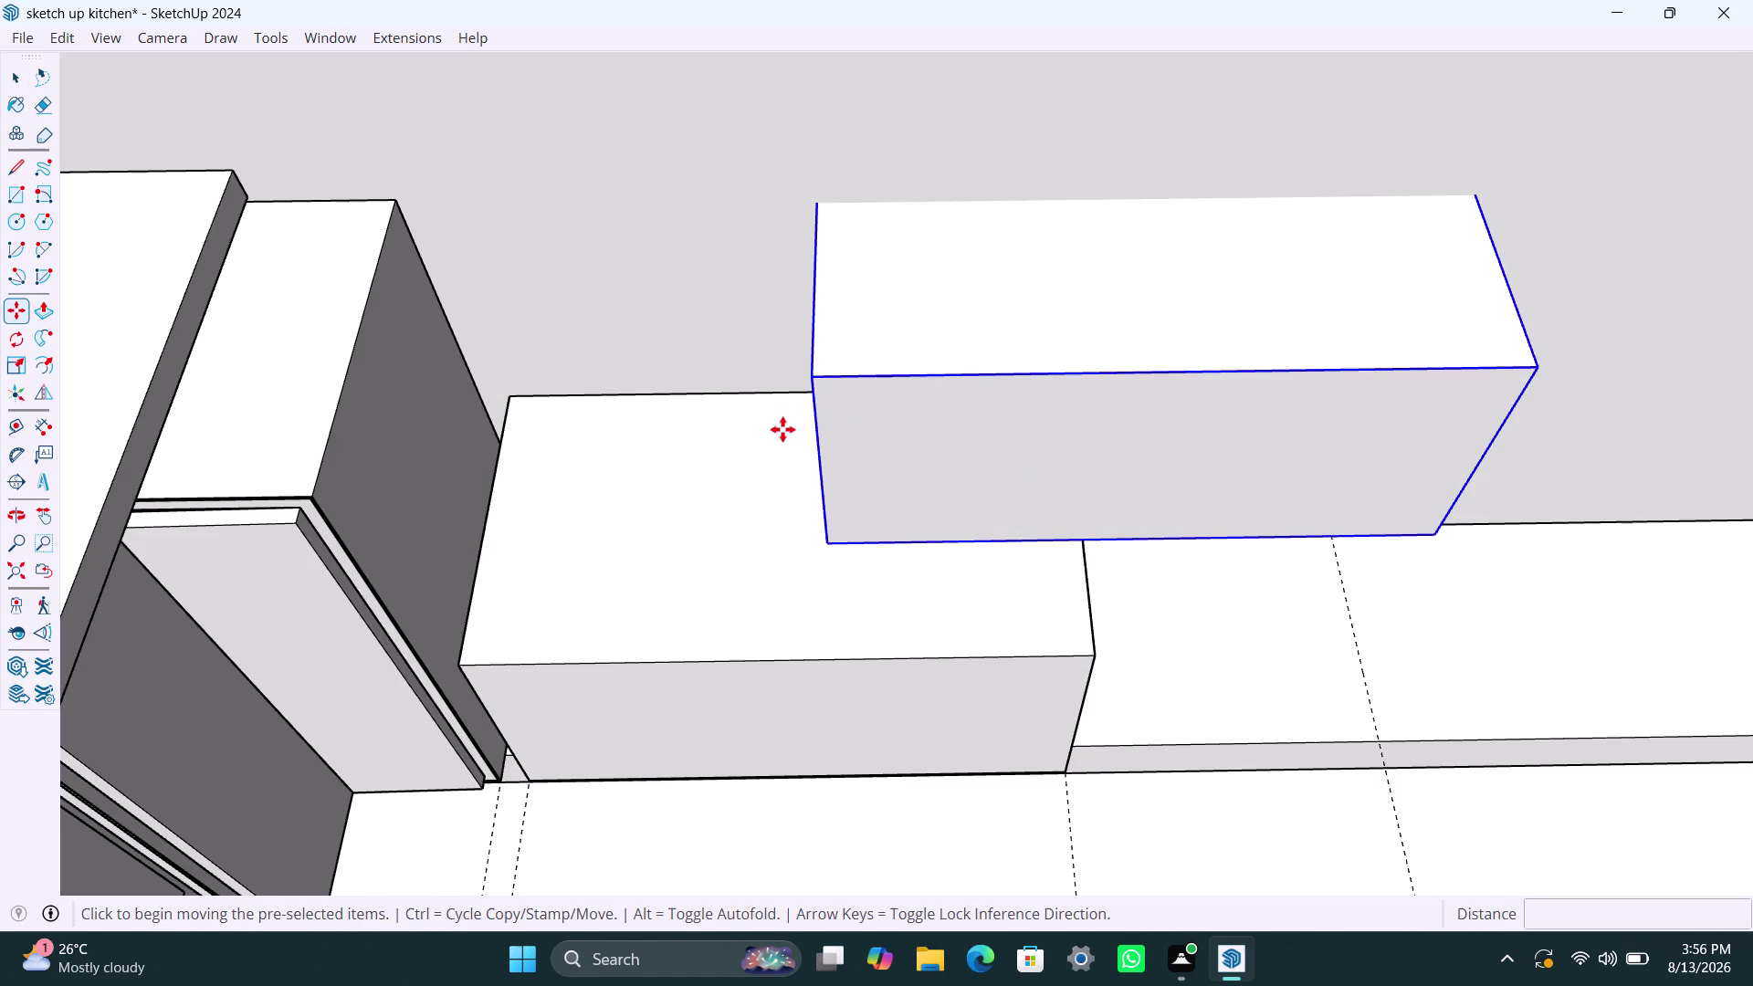
click(830, 537)
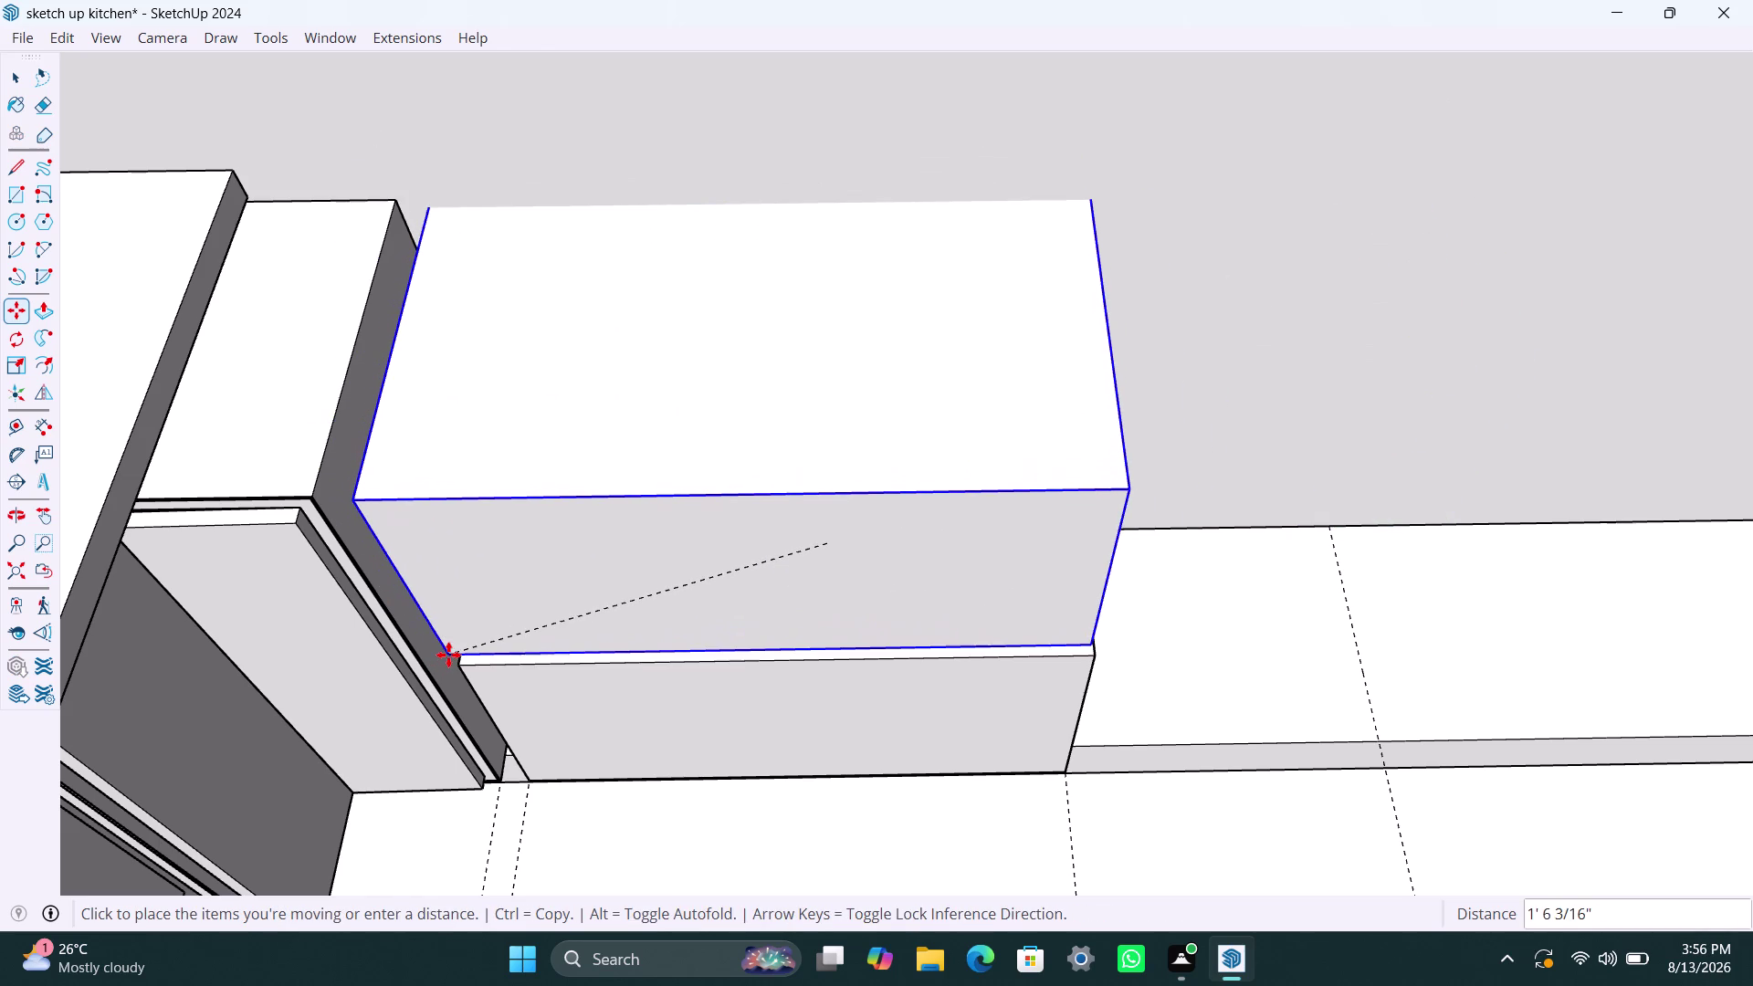
click(448, 655)
scroll(down, 3)
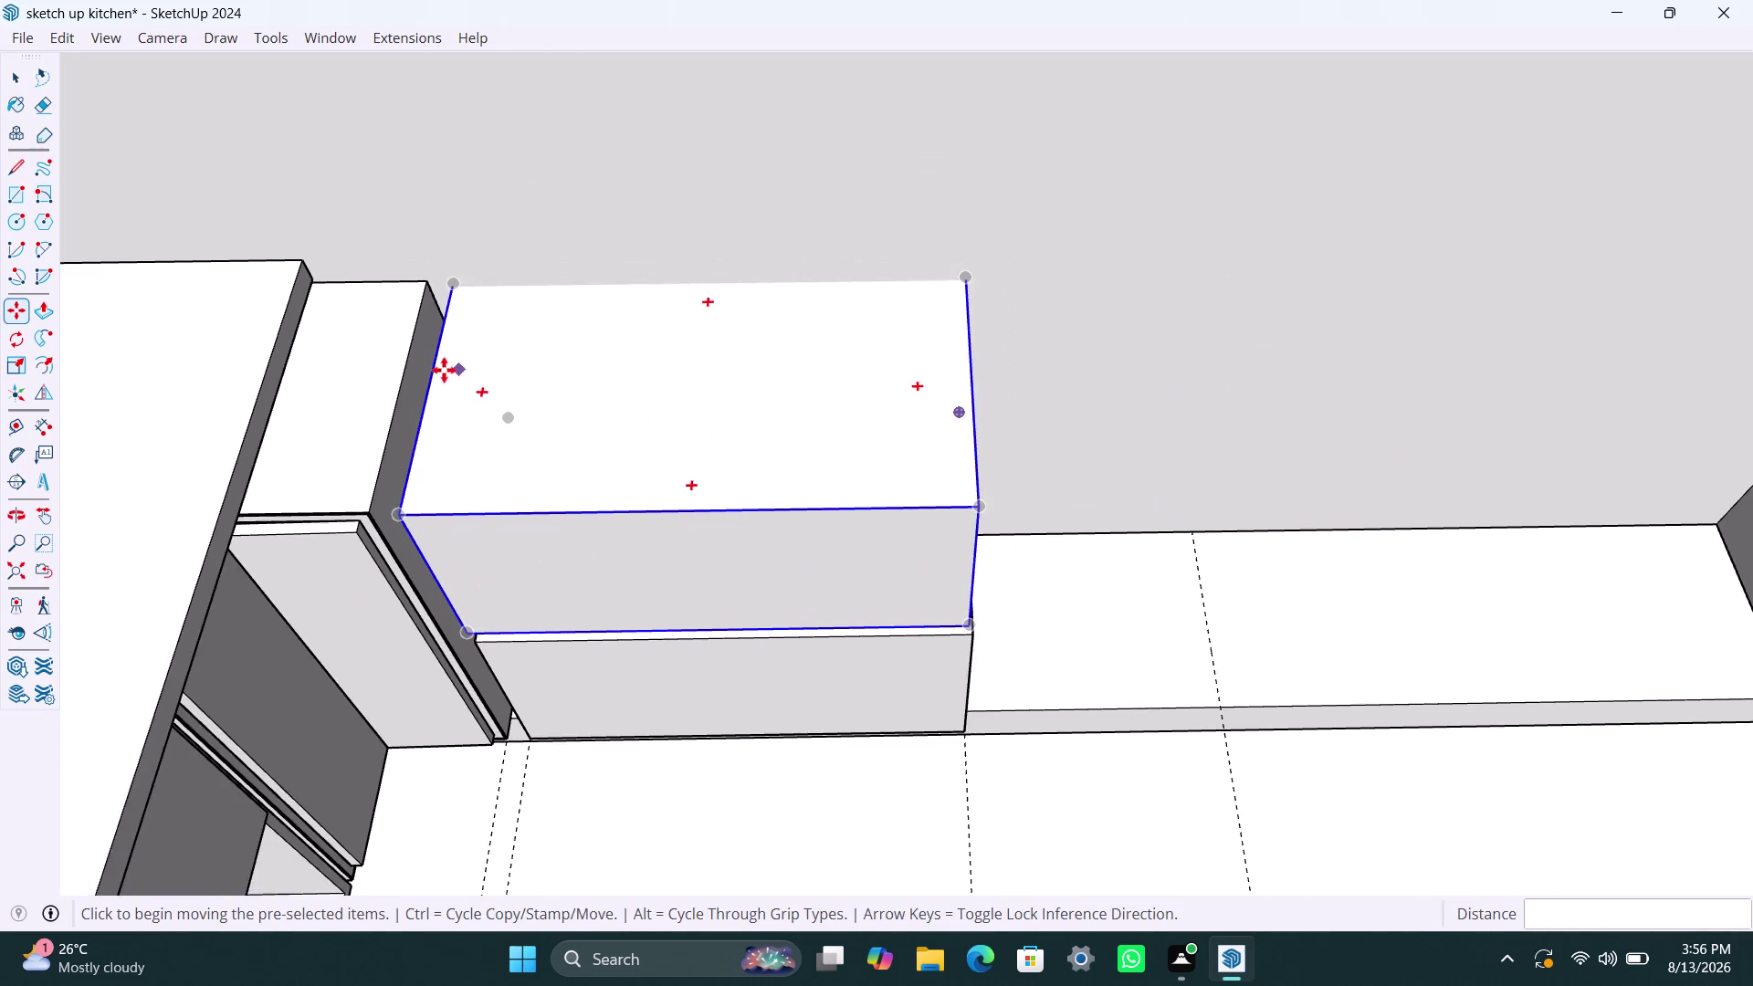
middle_drag(444, 373, 501, 440)
click(429, 344)
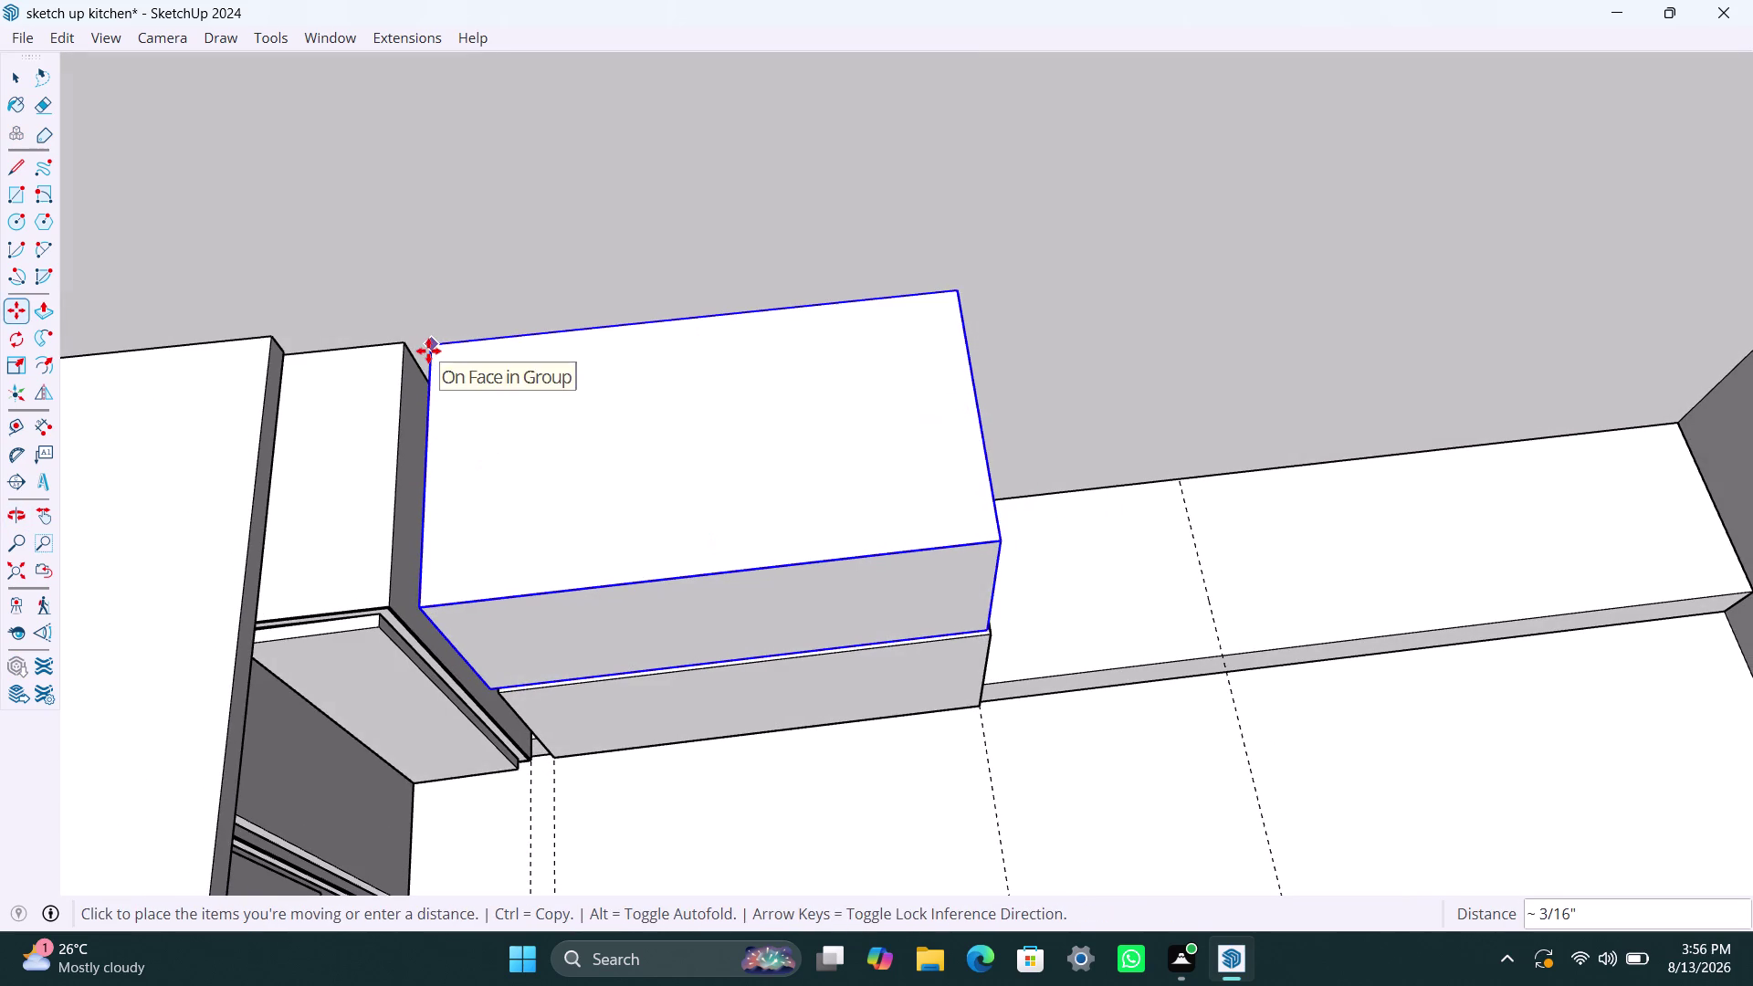
click(428, 350)
key(space)
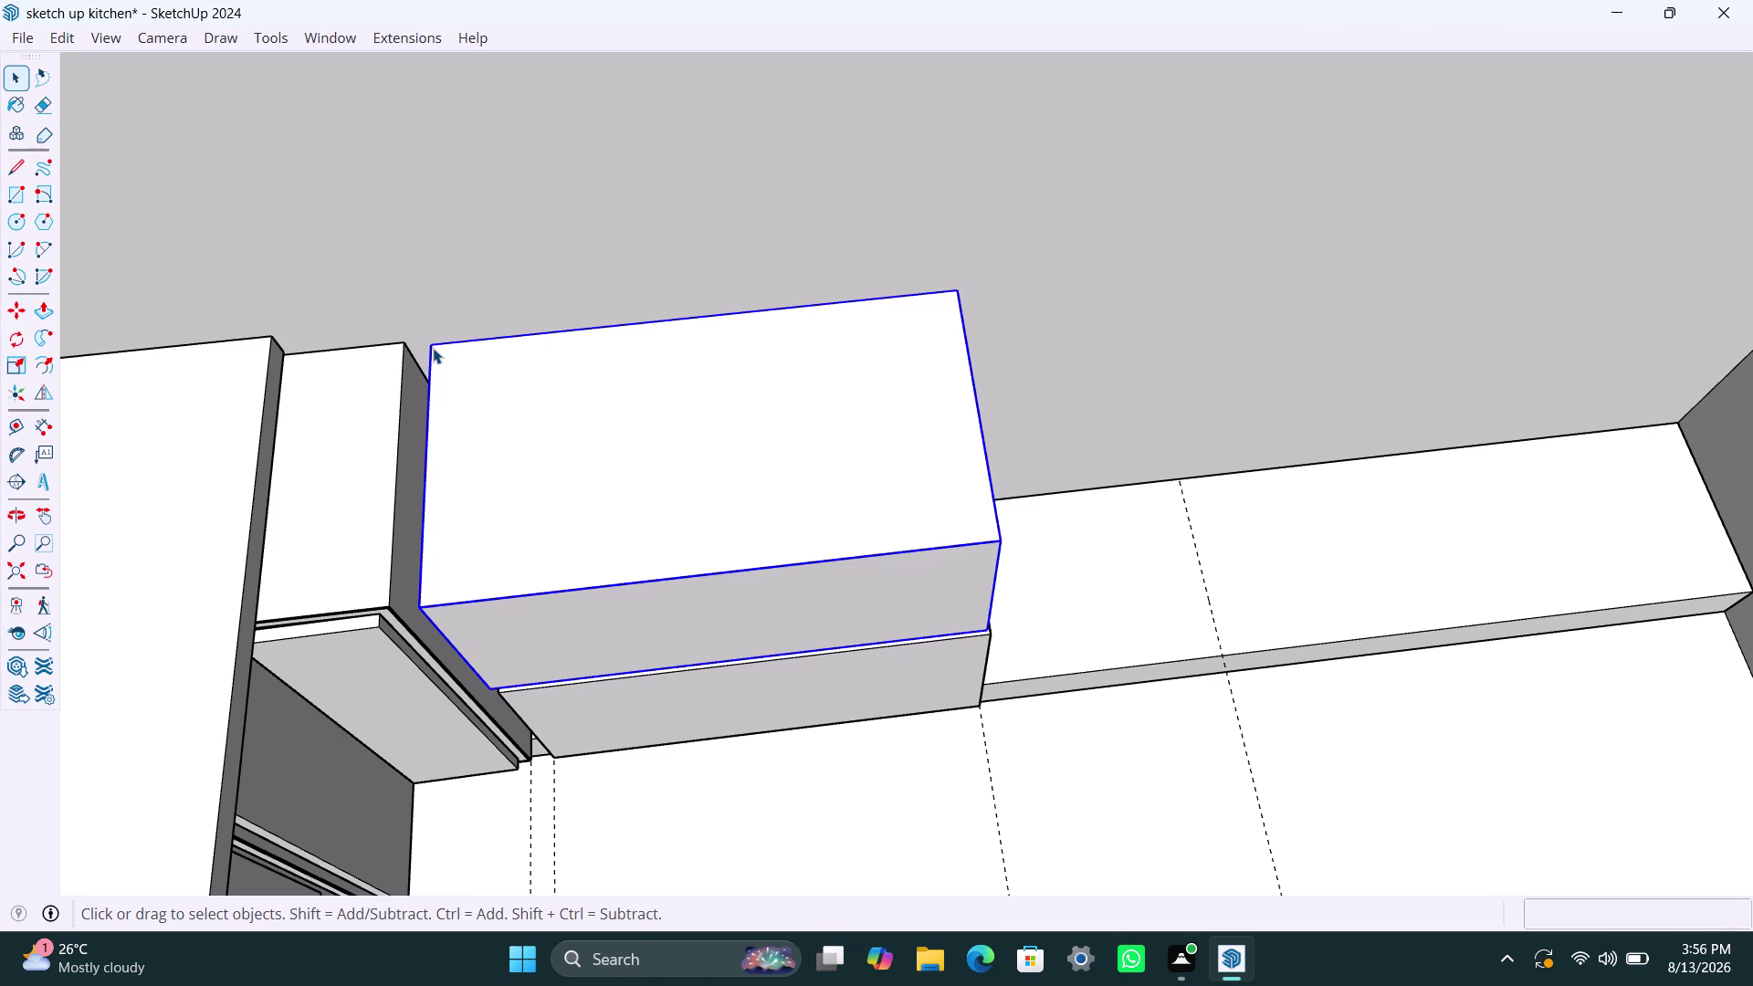
Nudge the upper box into its final position and orbit to check its edges.
key(m)
click(437, 344)
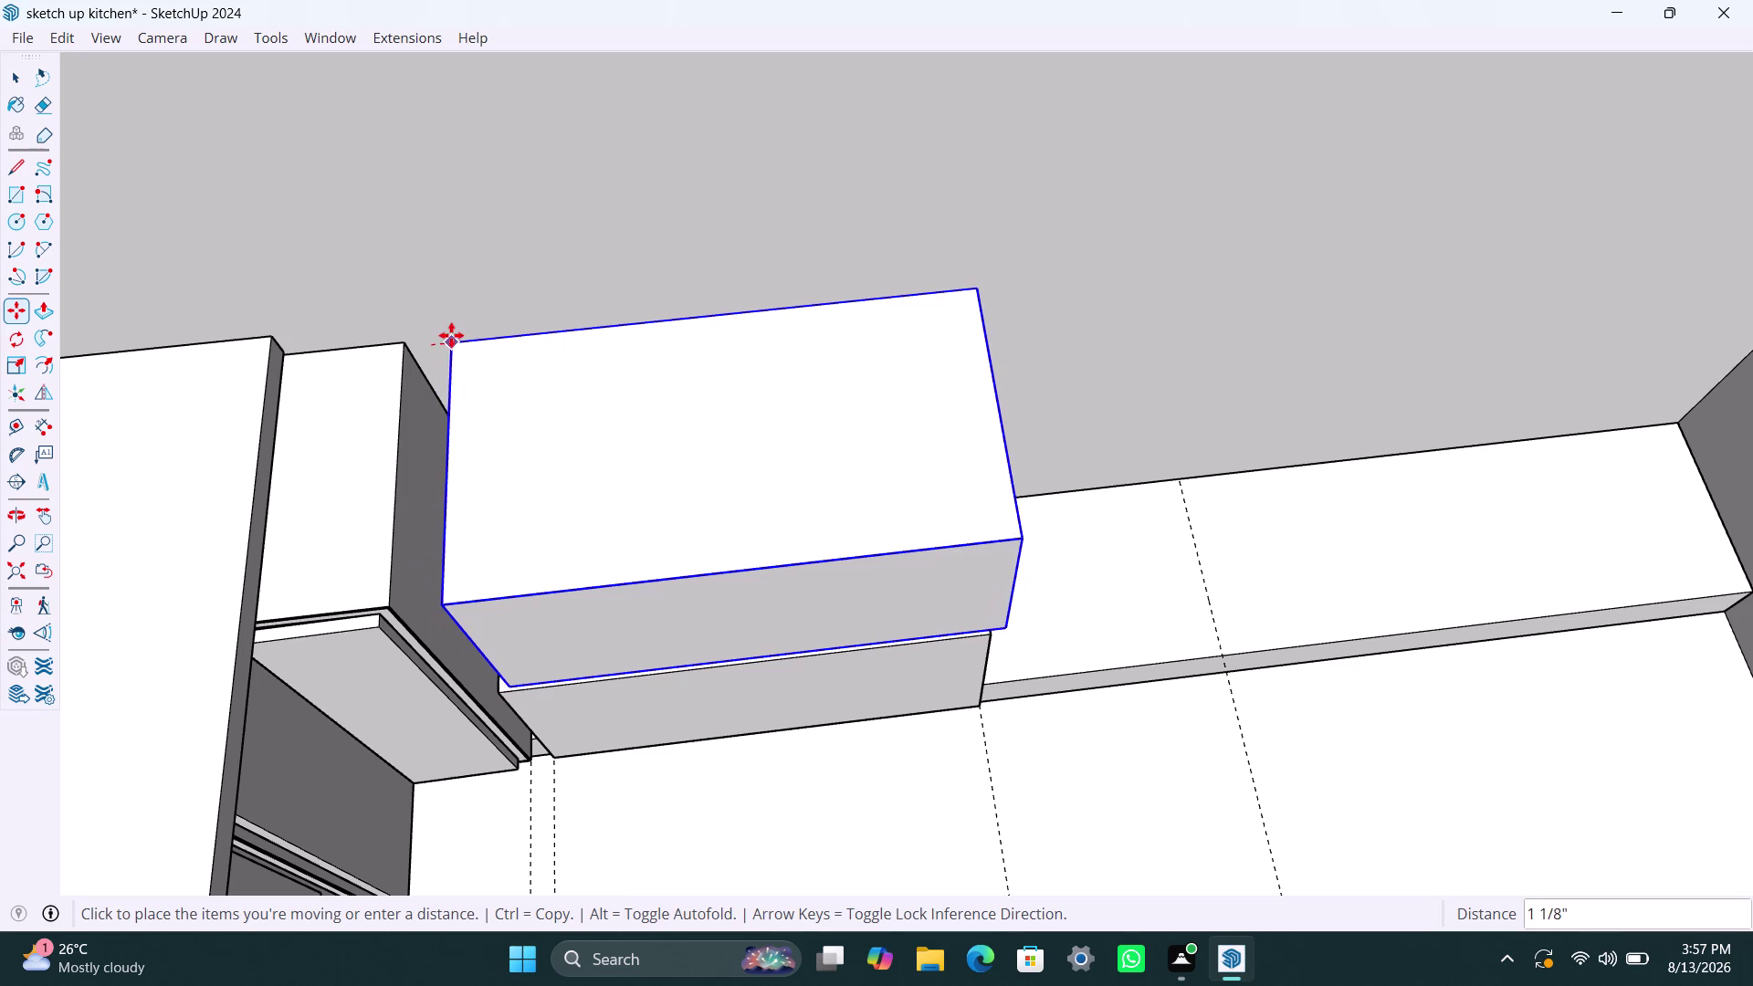
click(443, 332)
scroll(down, 3)
middle_drag(933, 530, 525, 440)
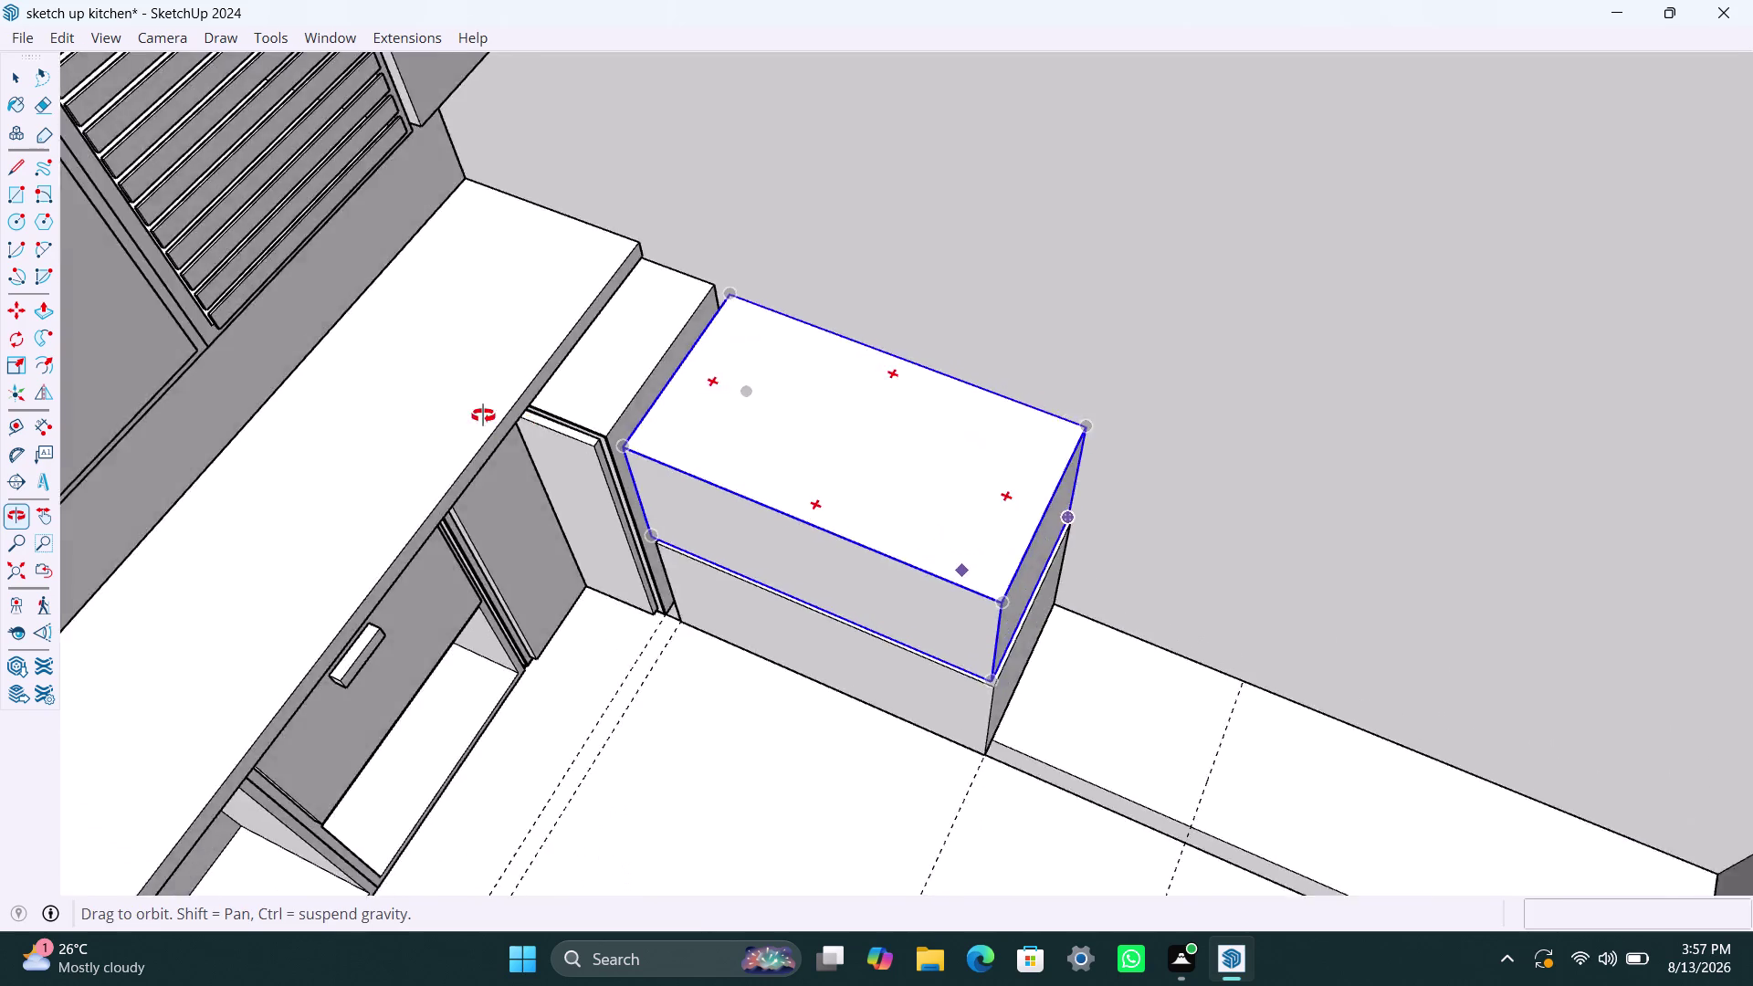
middle_drag(525, 440, 466, 403)
scroll(up, 3)
scroll(up, 3)
middle_drag(1090, 766, 1086, 751)
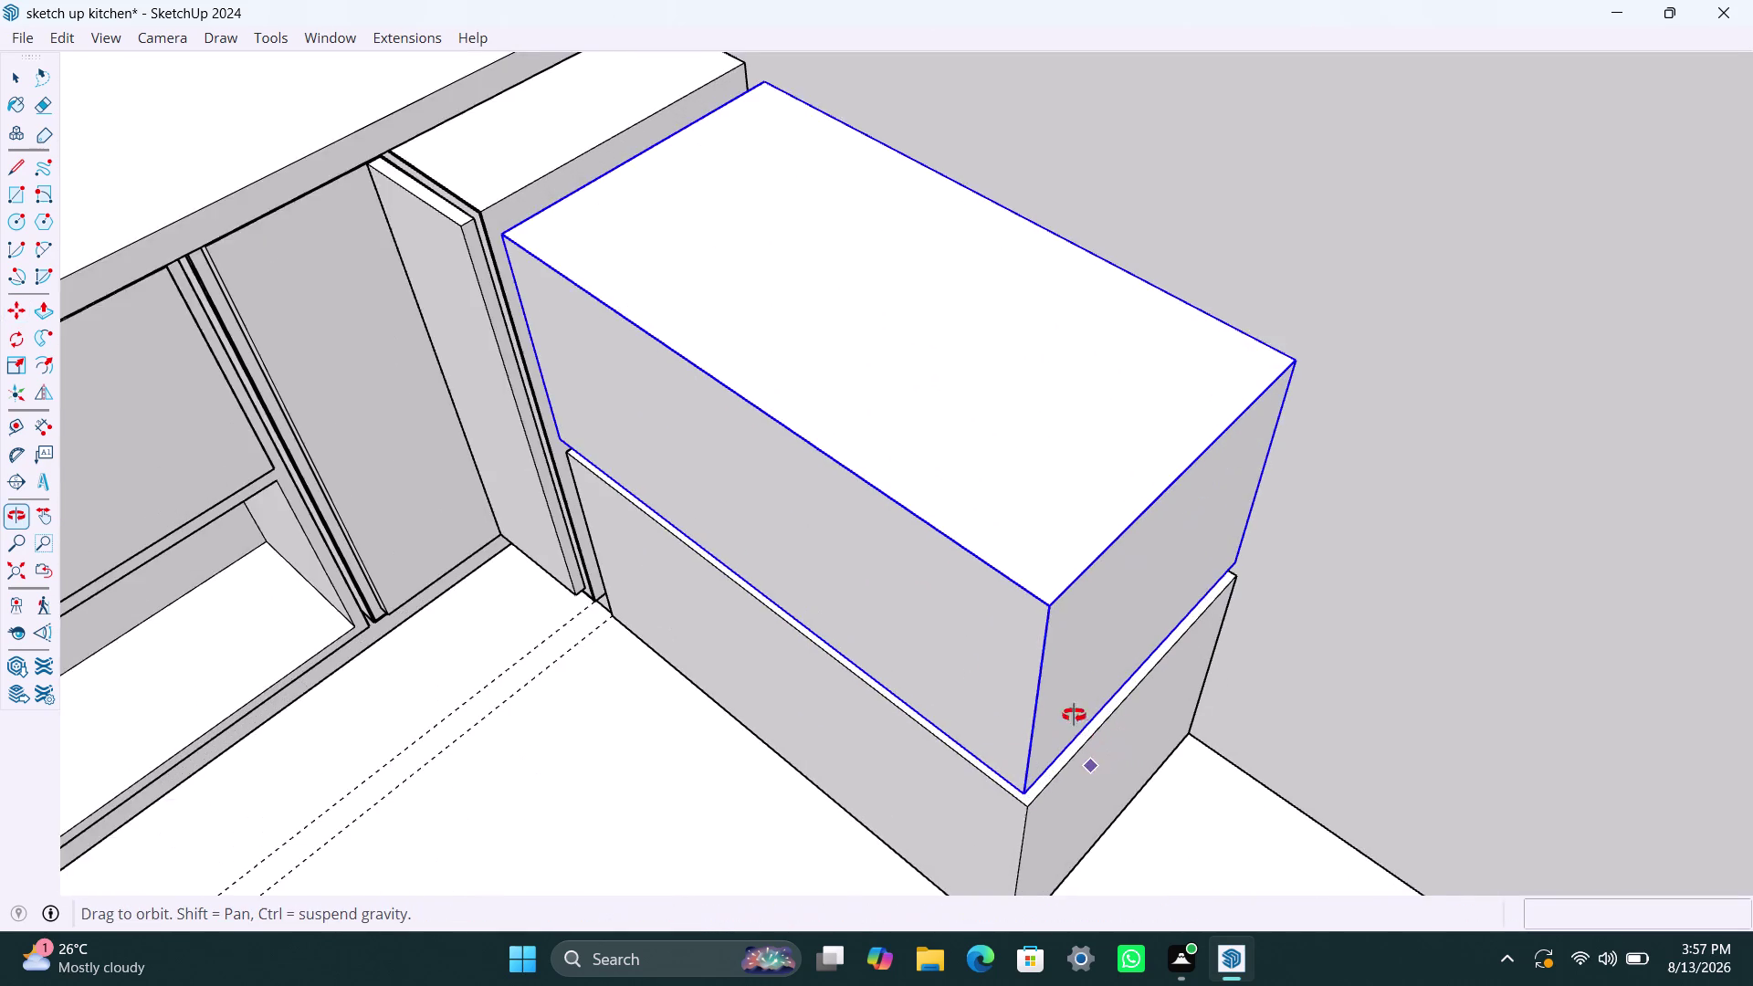
middle_drag(1087, 751, 1252, 329)
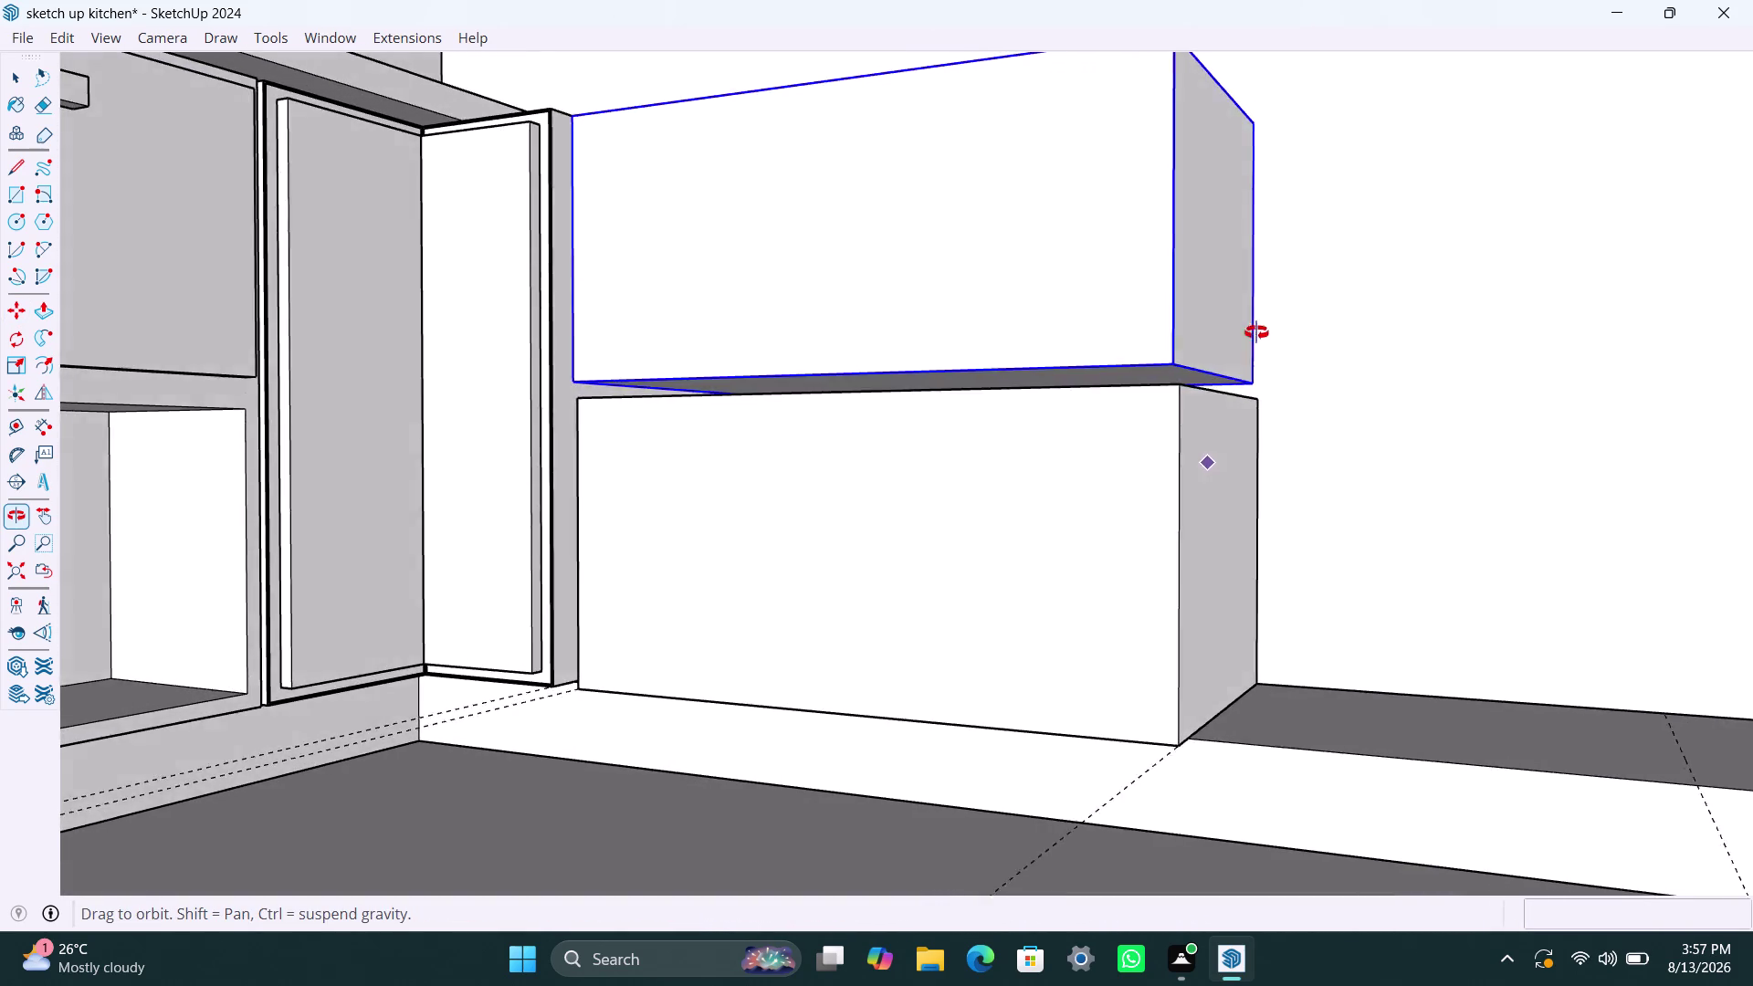
middle_drag(1251, 330, 1390, 365)
scroll(down, 3)
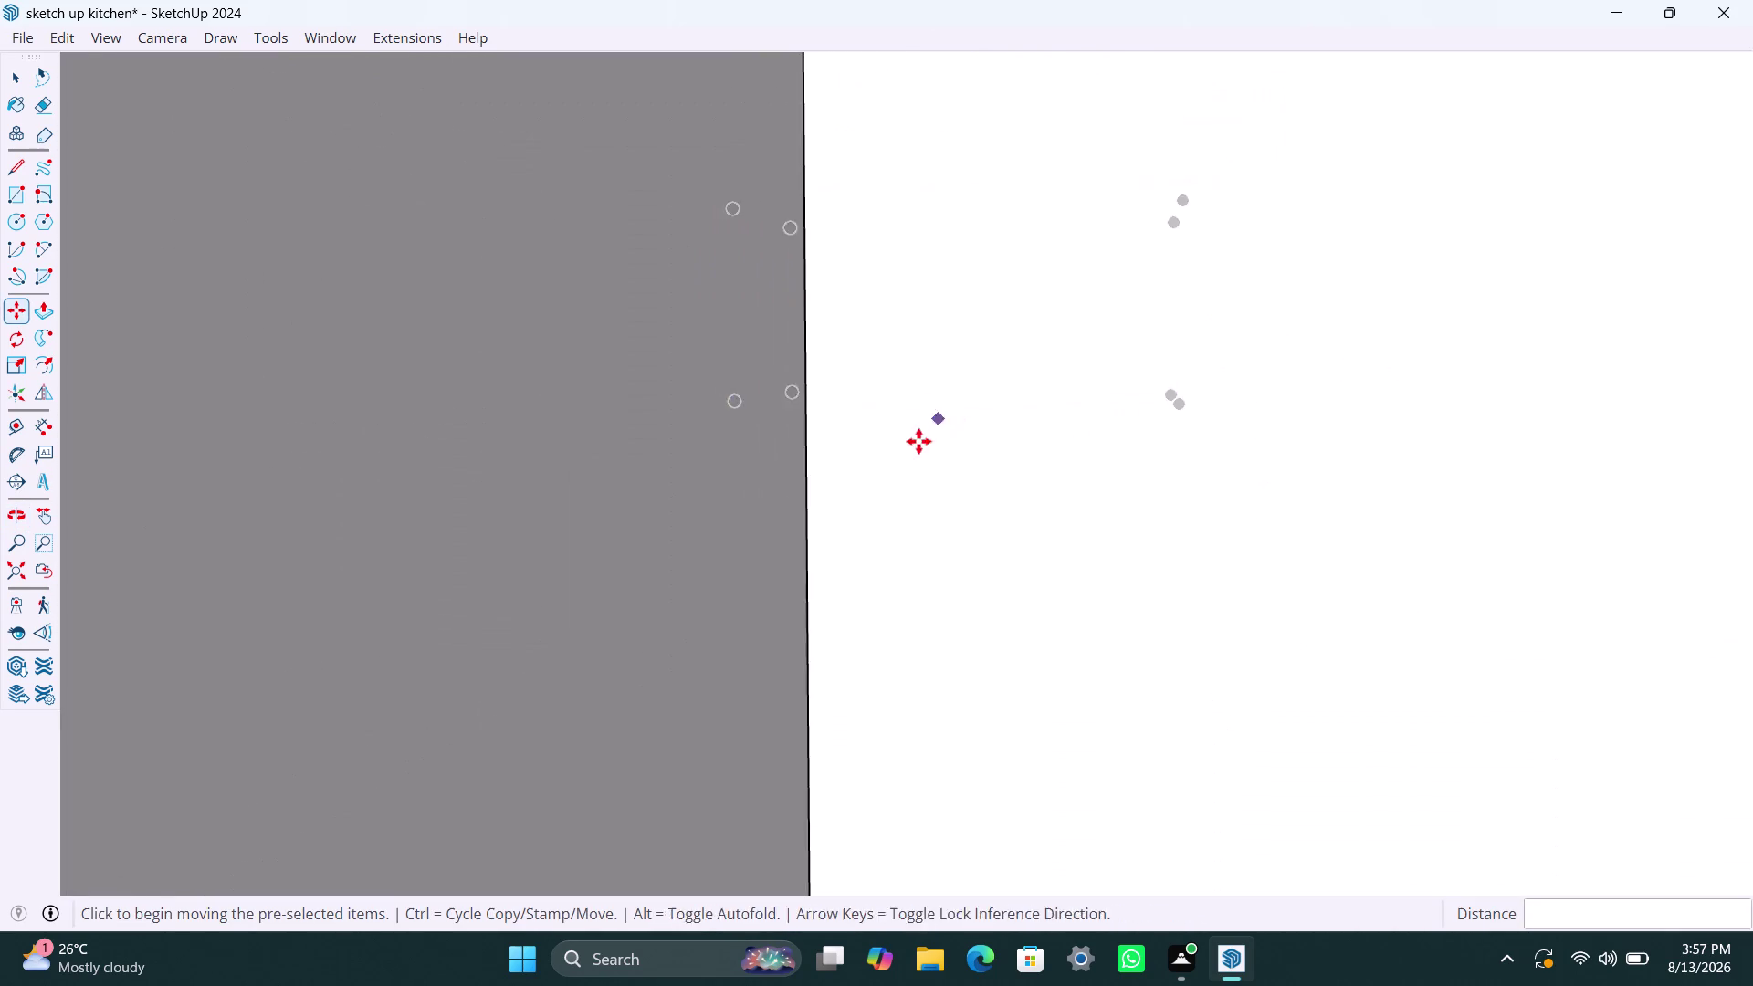
middle_drag(919, 448, 917, 481)
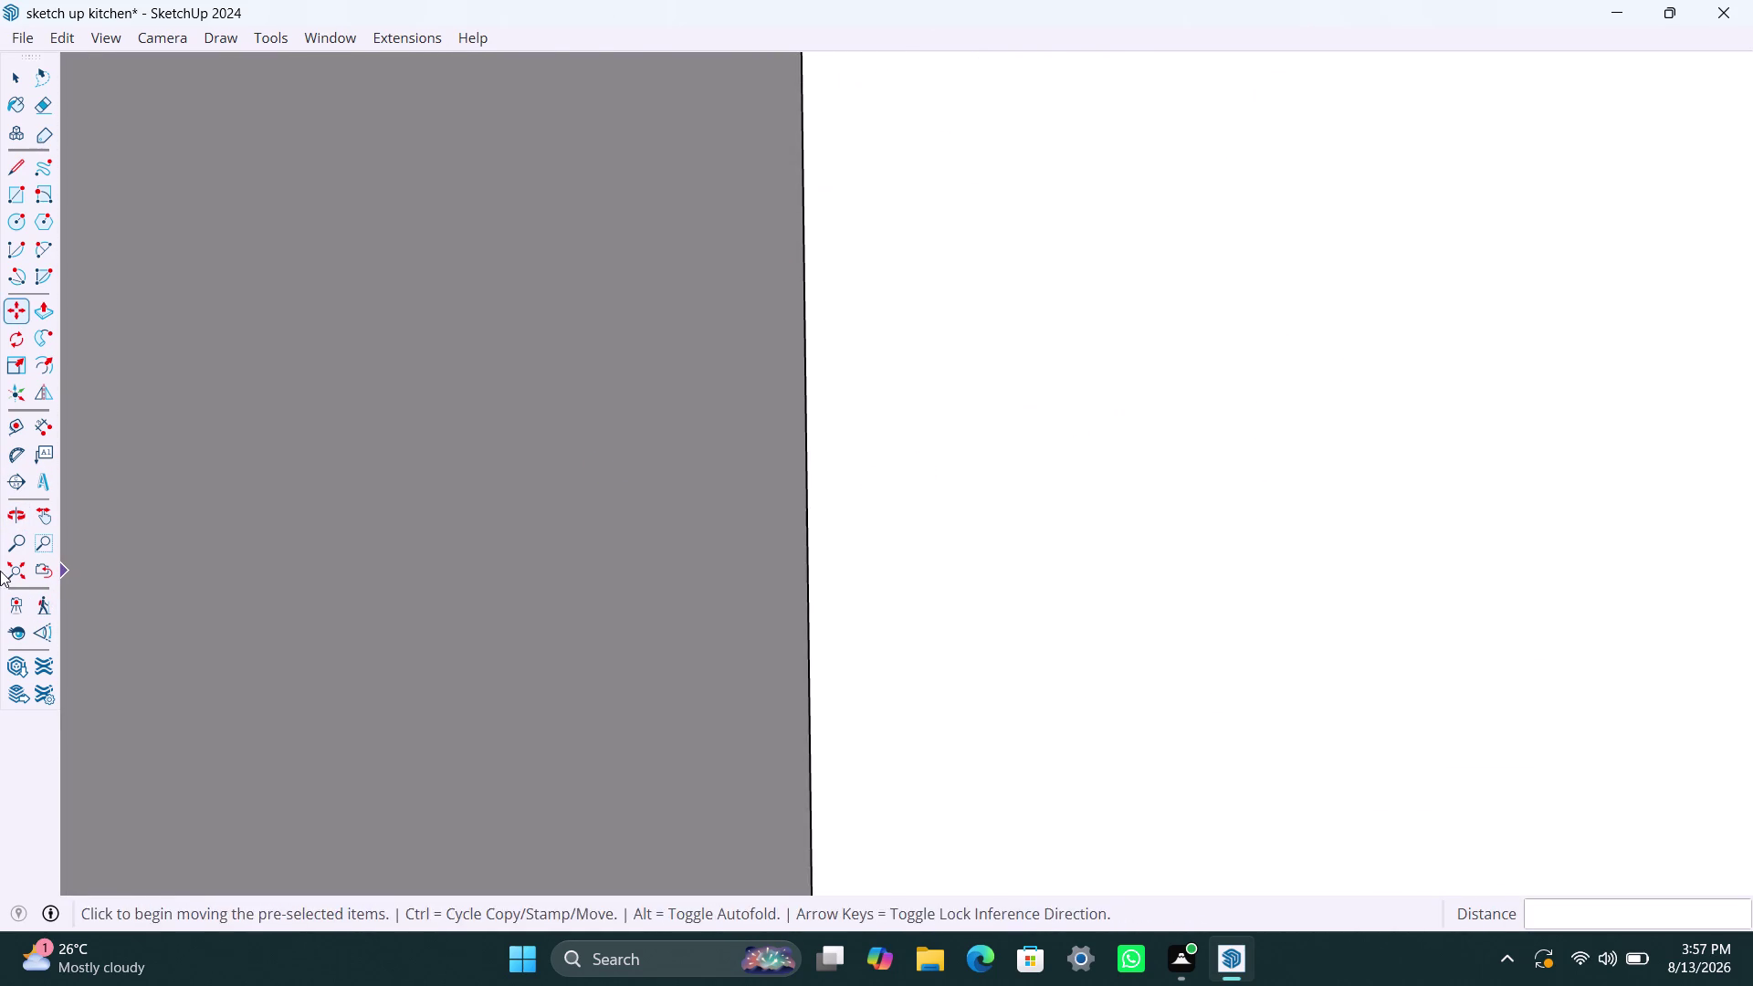
Zoom Extents and orbit back toward the kitchen corner.
click(31, 569)
click(13, 569)
scroll(down, 3)
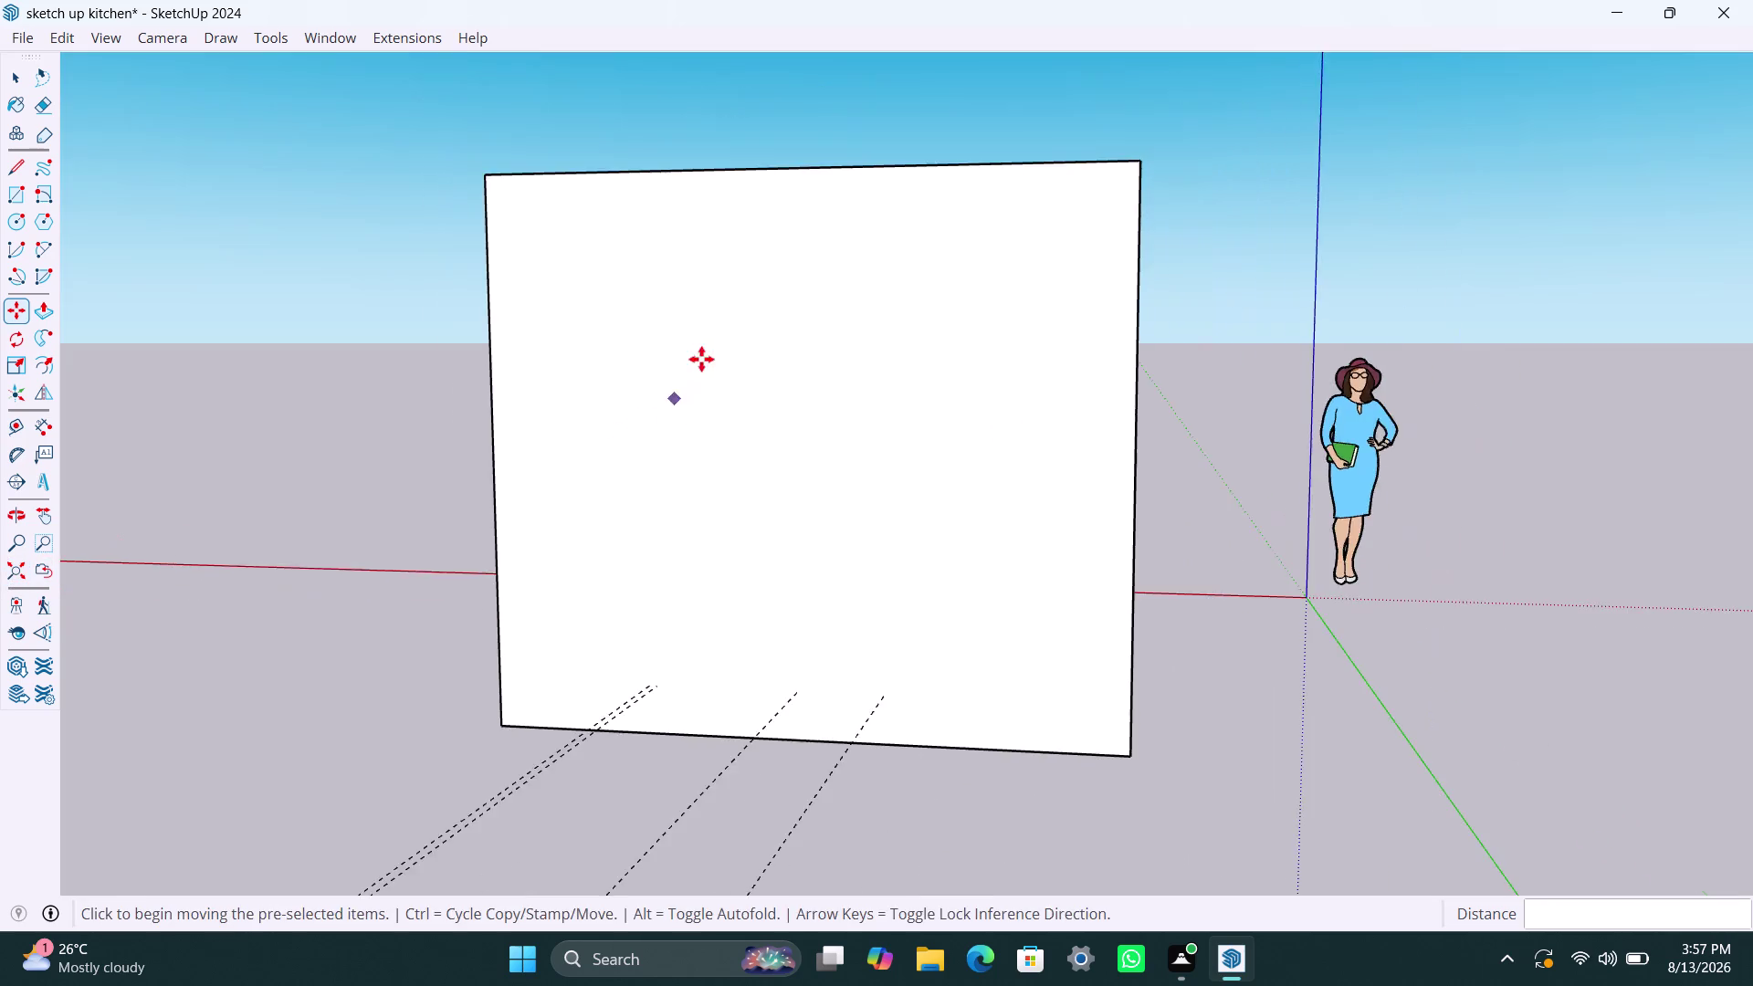
middle_drag(702, 359, 631, 791)
scroll(up, 3)
scroll(up, 3)
scroll(up, 3)
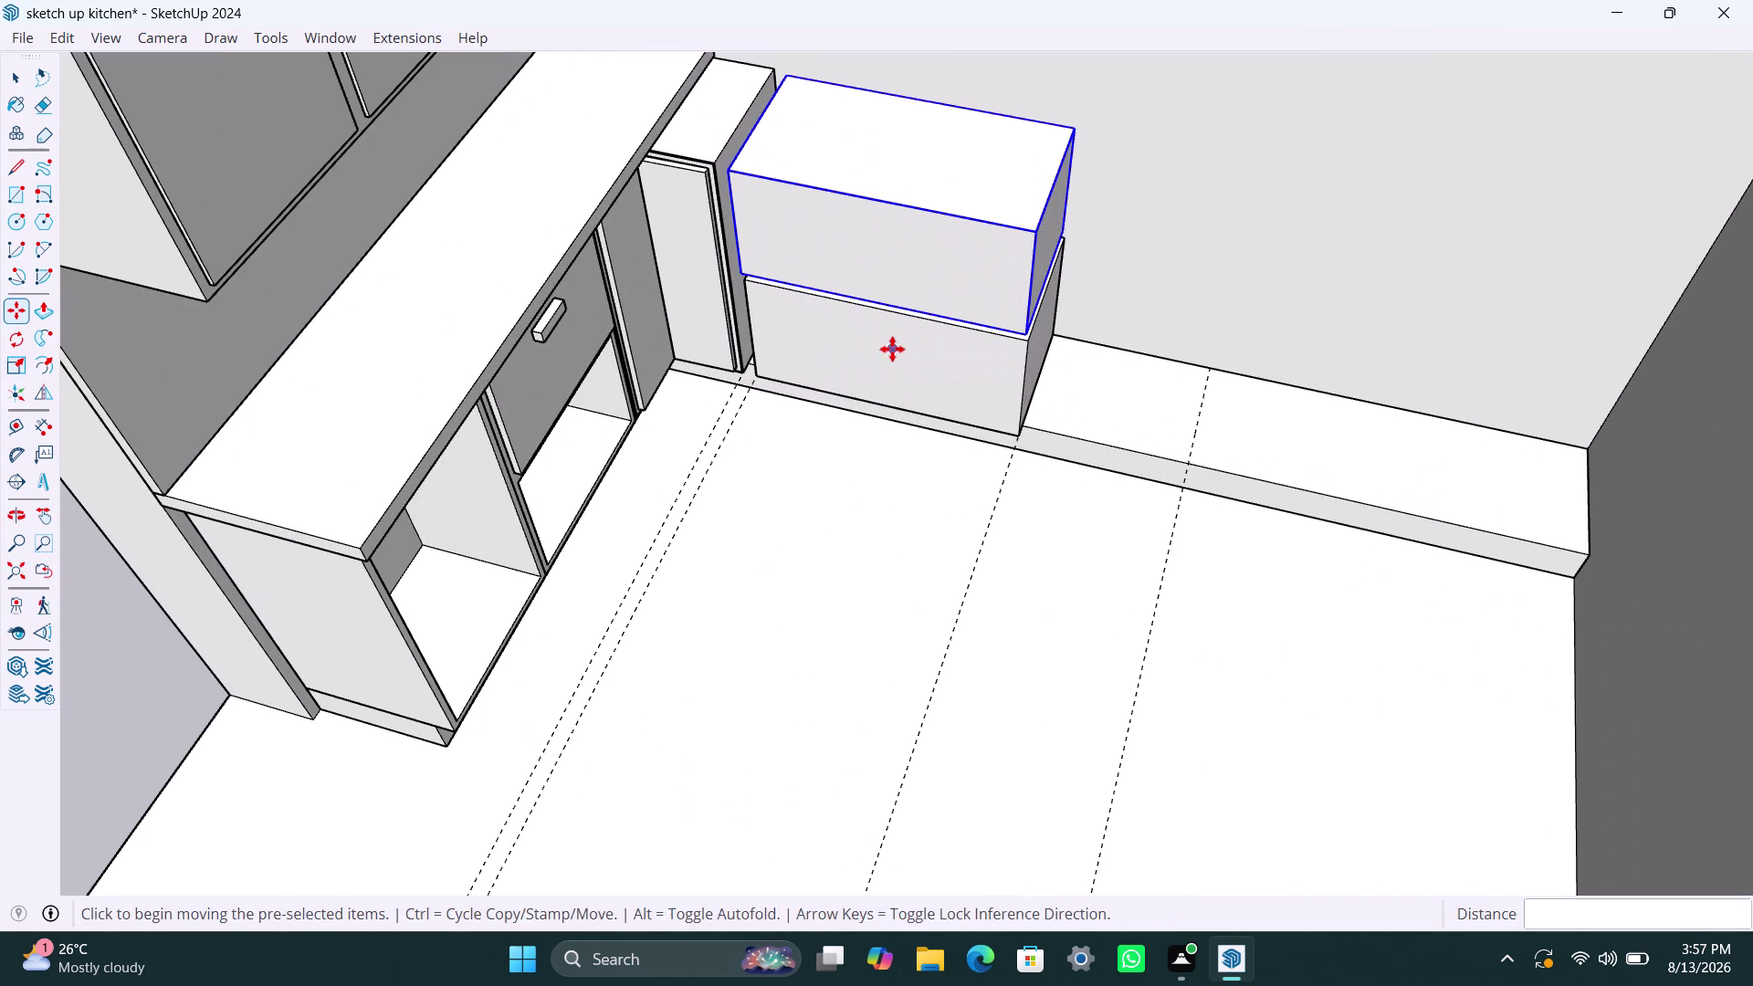
key(space)
scroll(up, 3)
middle_drag(753, 362, 761, 380)
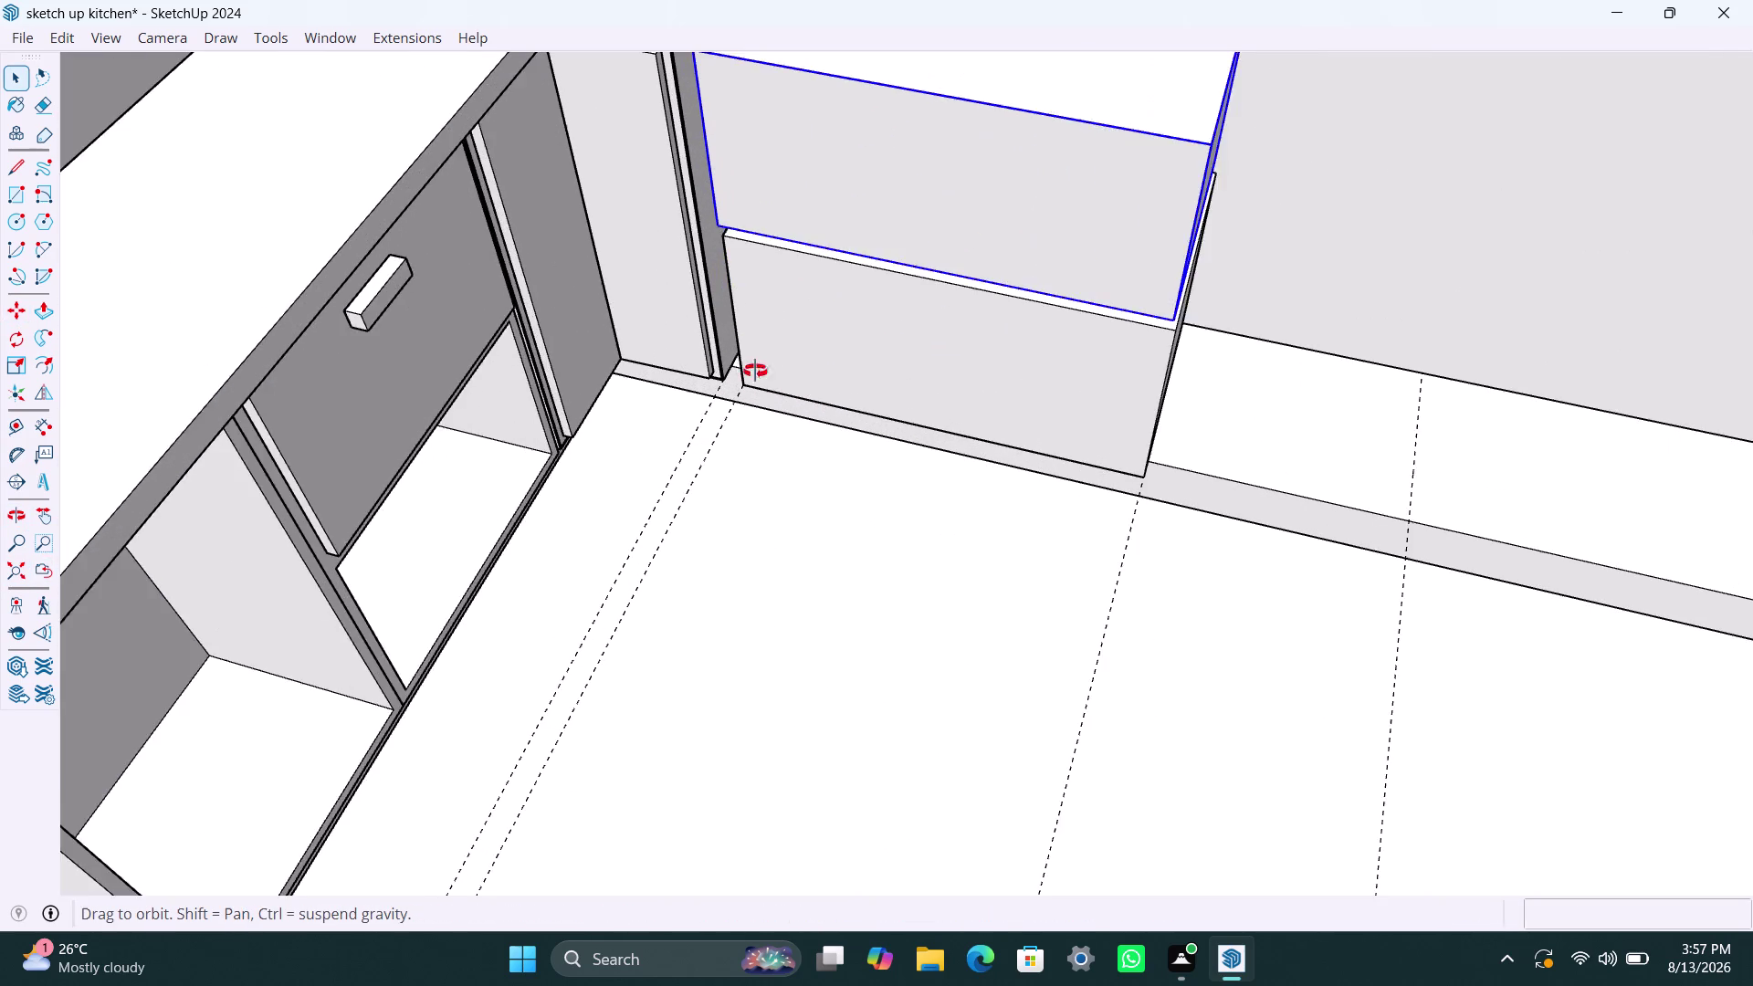
middle_drag(761, 379, 987, 452)
scroll(up, 3)
middle_drag(822, 276, 779, 85)
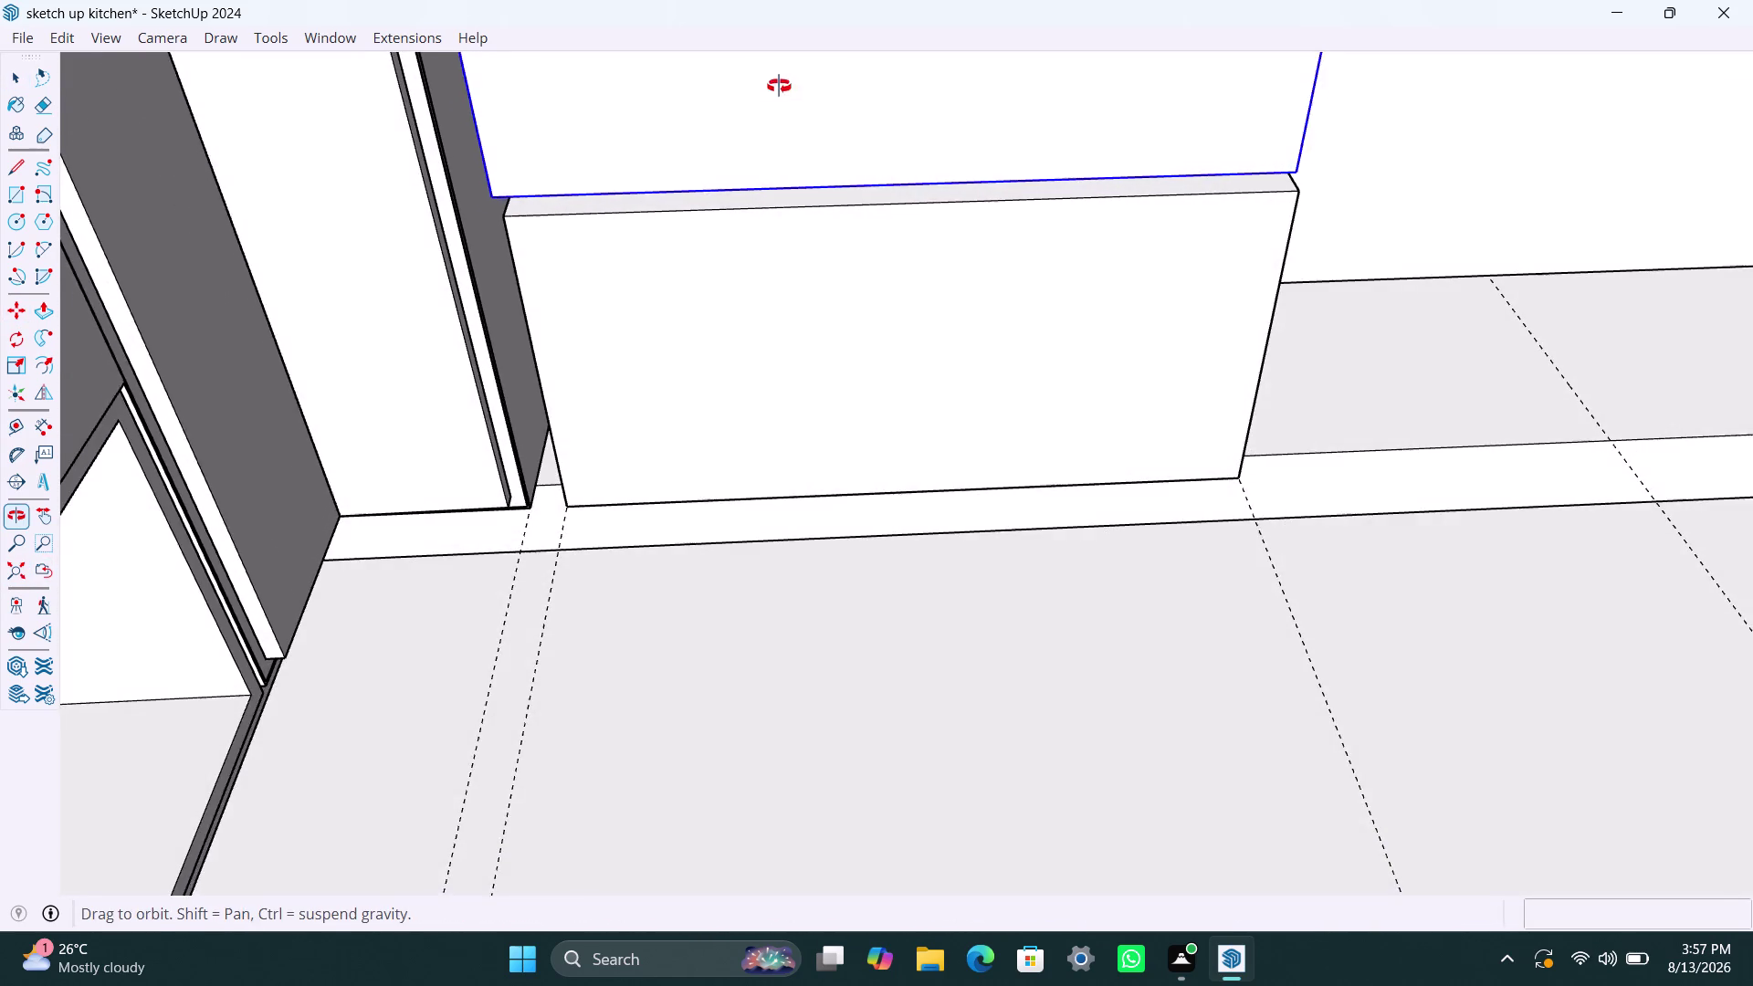
middle_drag(779, 85, 778, 85)
scroll(up, 3)
middle_drag(787, 247, 742, 140)
scroll(up, 3)
middle_drag(773, 170, 773, 223)
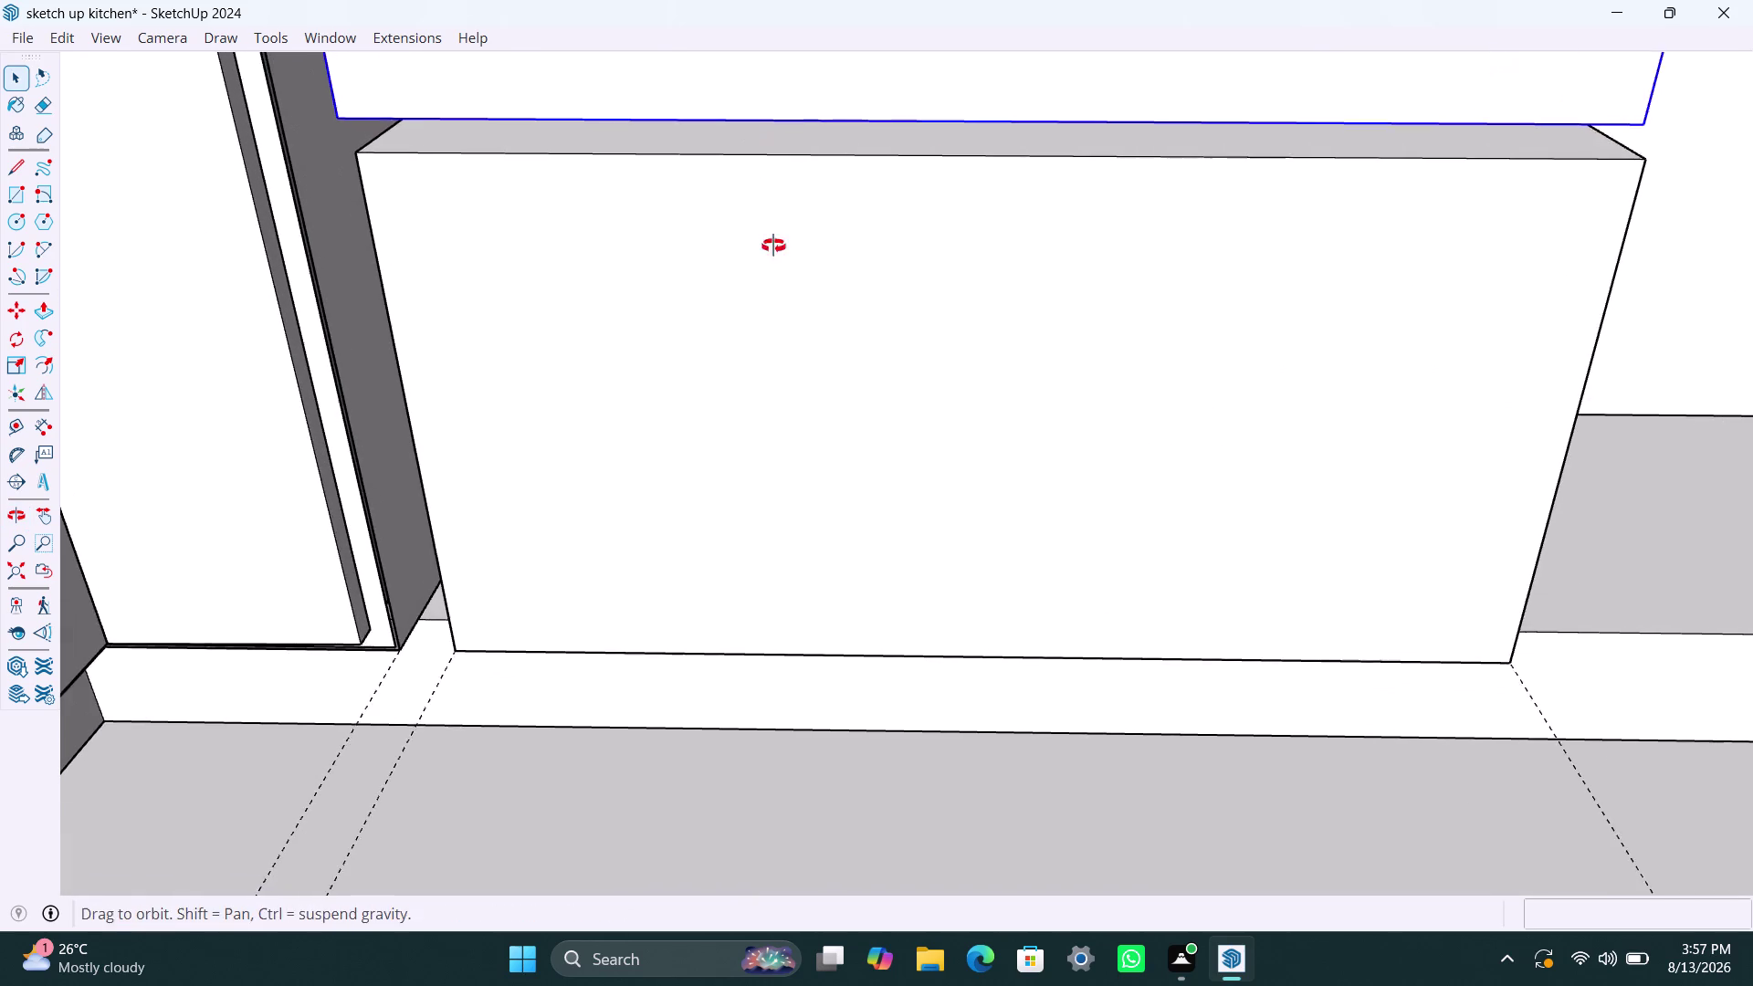
middle_drag(774, 223, 773, 273)
scroll(up, 3)
triple_click(661, 197)
click(654, 196)
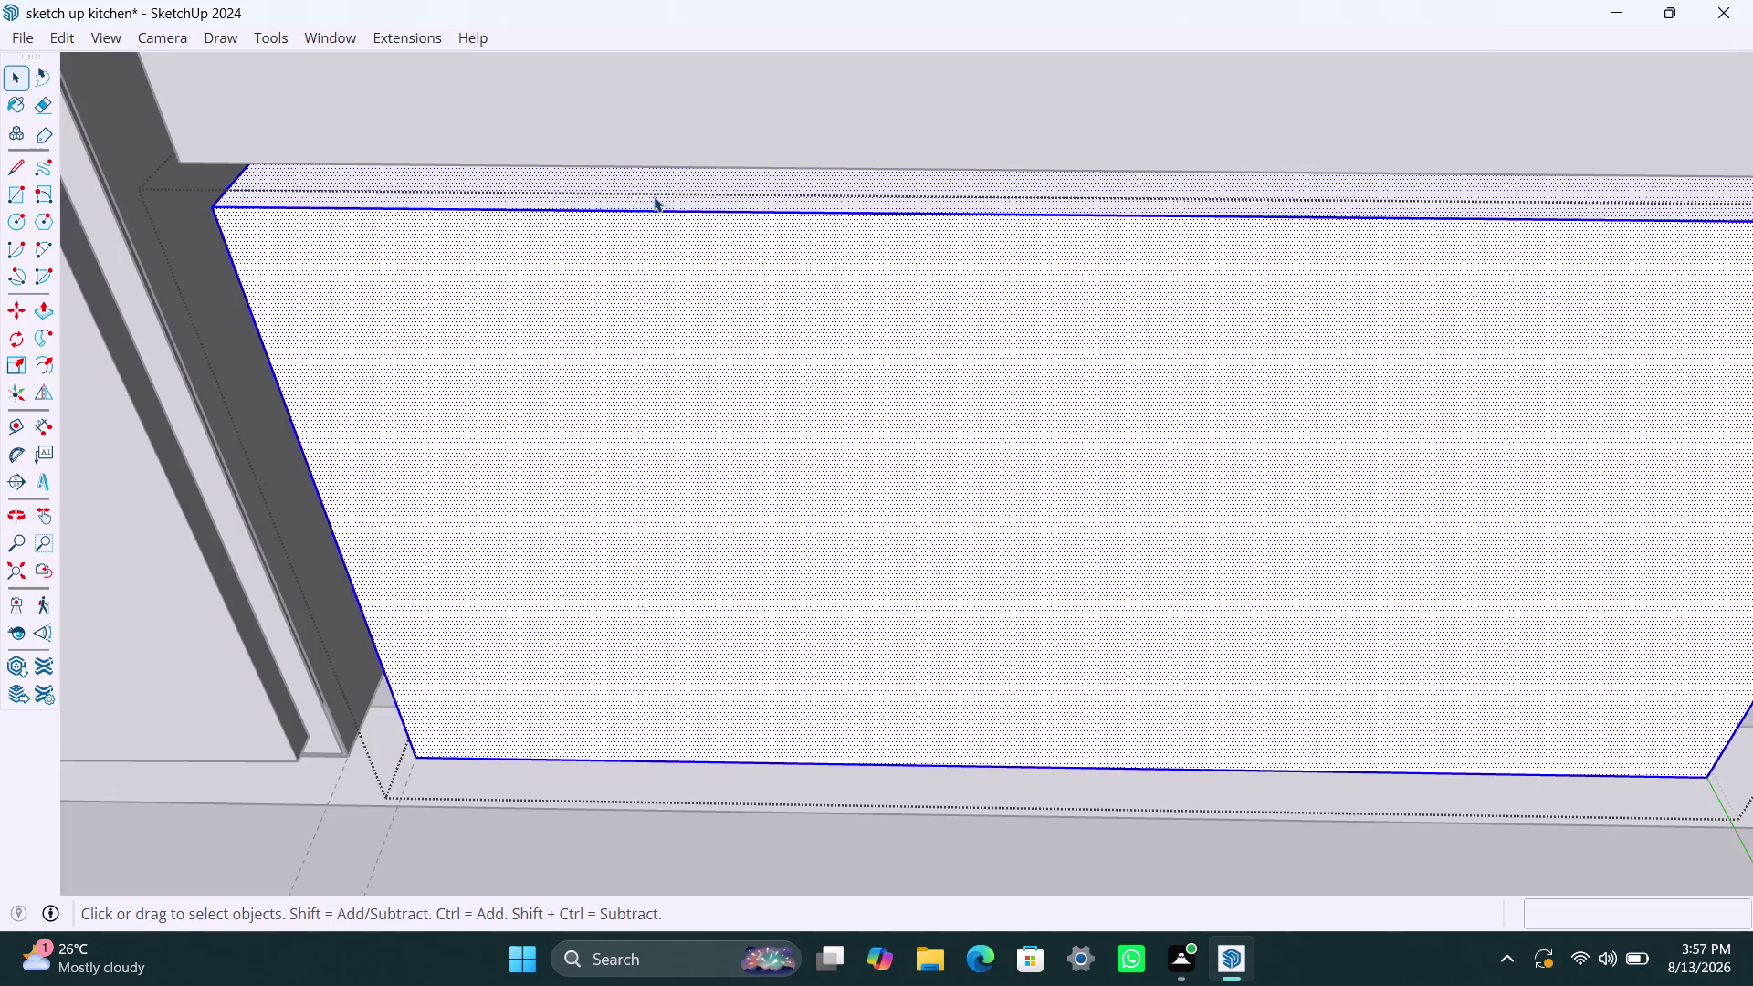
key(p)
click(645, 188)
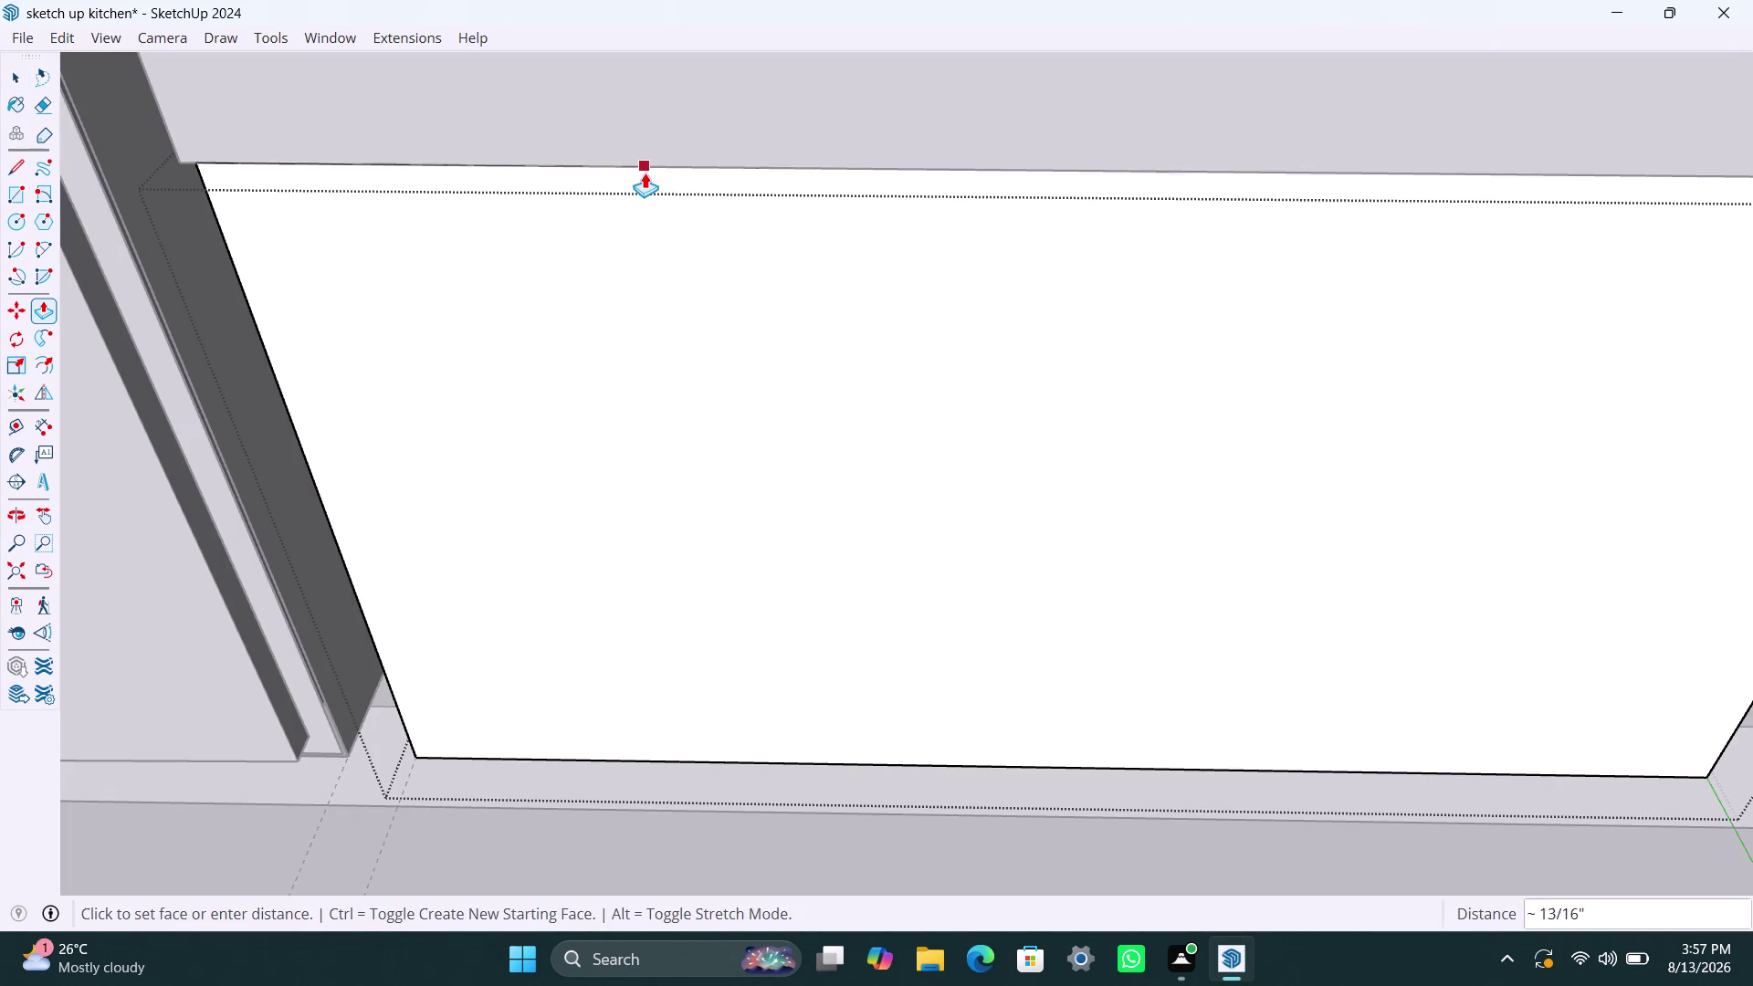
click(632, 174)
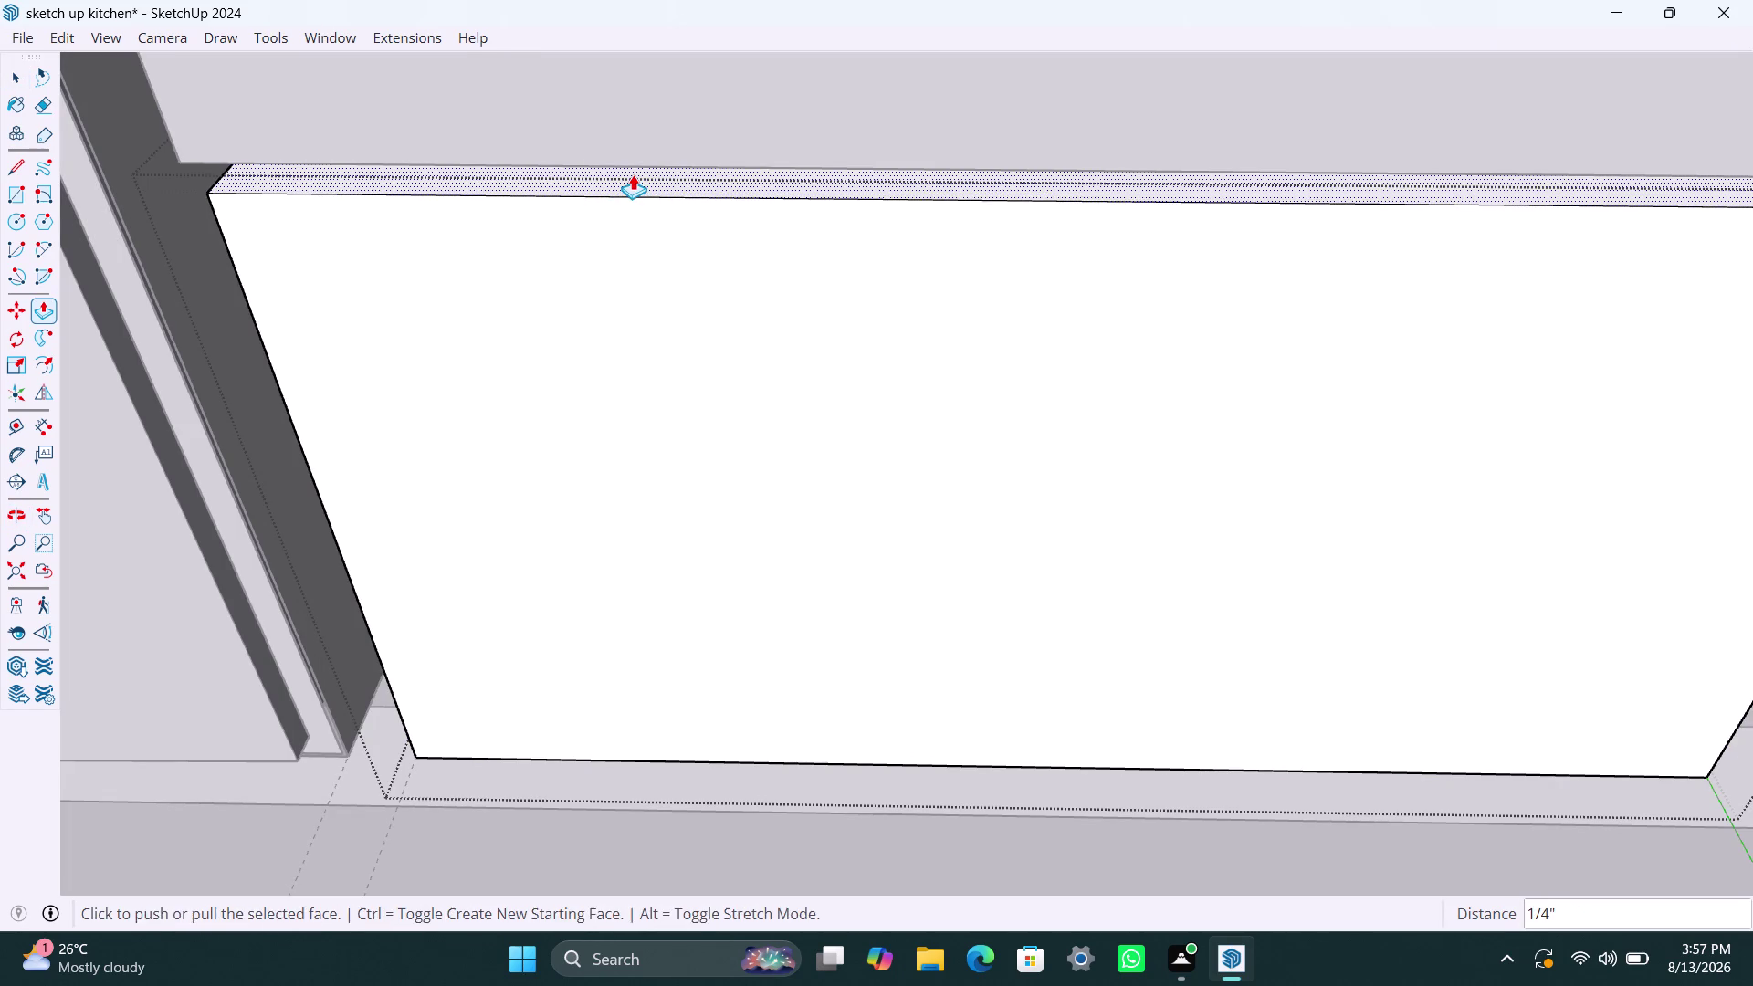
key(space)
scroll(down, 3)
scroll(down, 3)
middle_drag(511, 323, 732, 241)
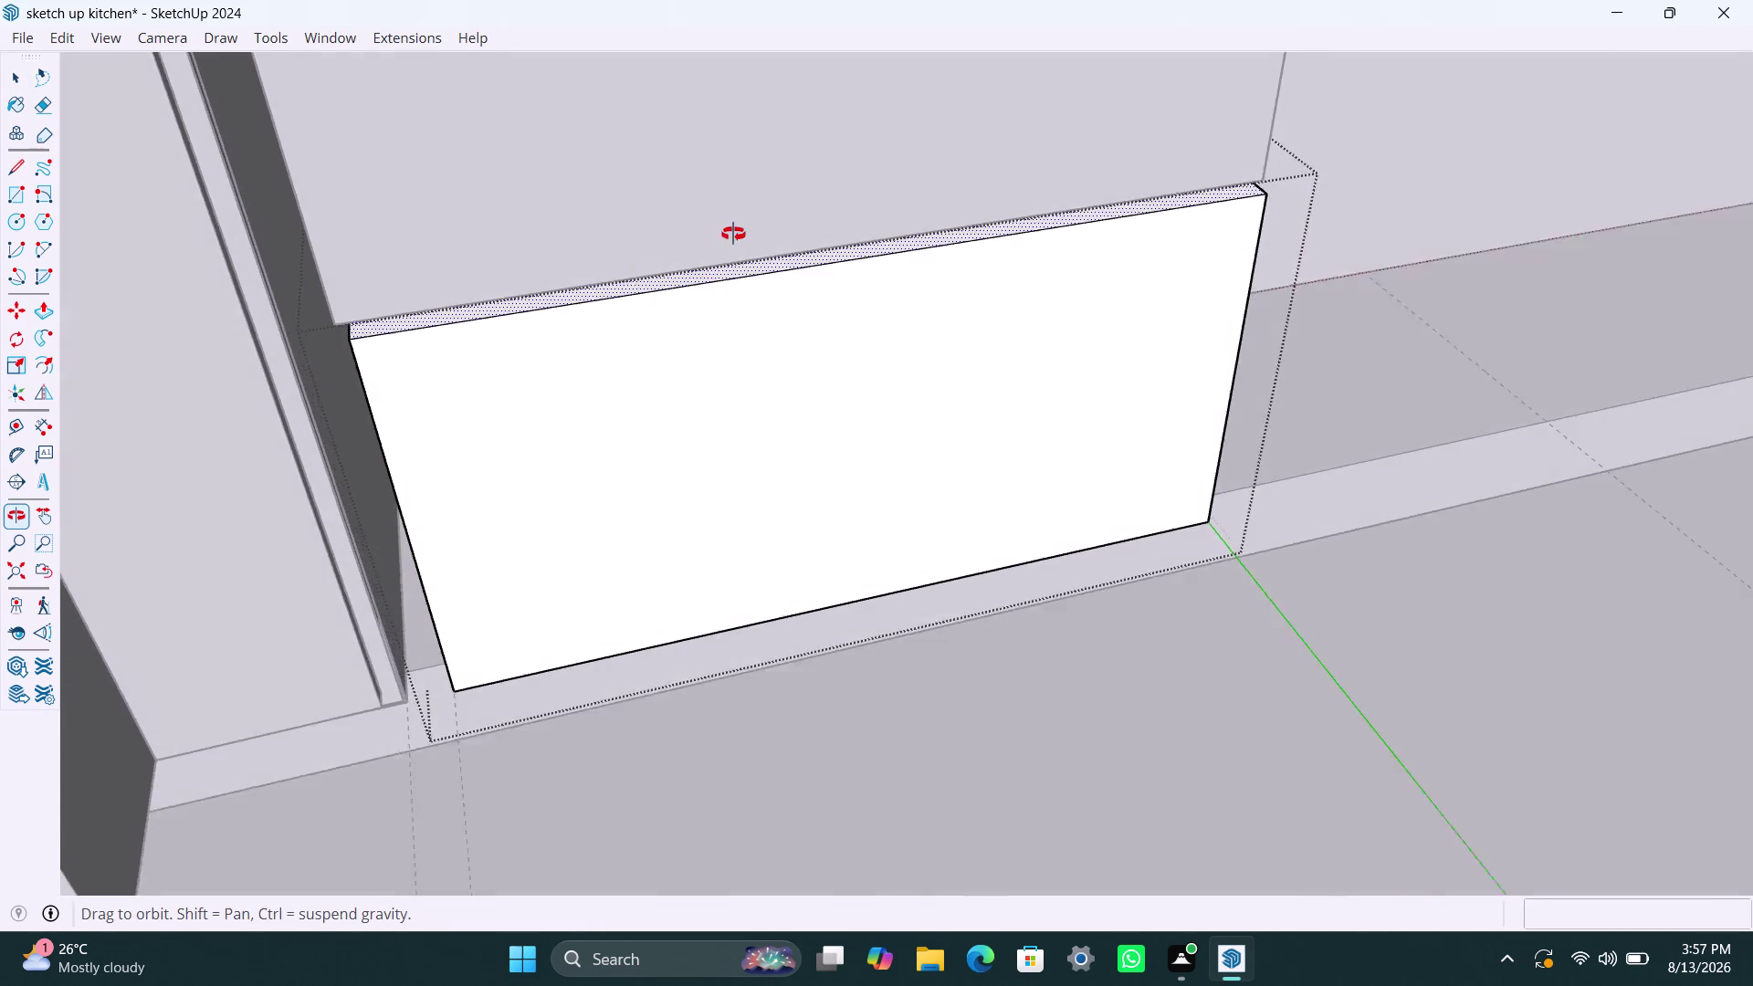
middle_drag(732, 241, 764, 190)
scroll(up, 3)
click(393, 239)
click(610, 497)
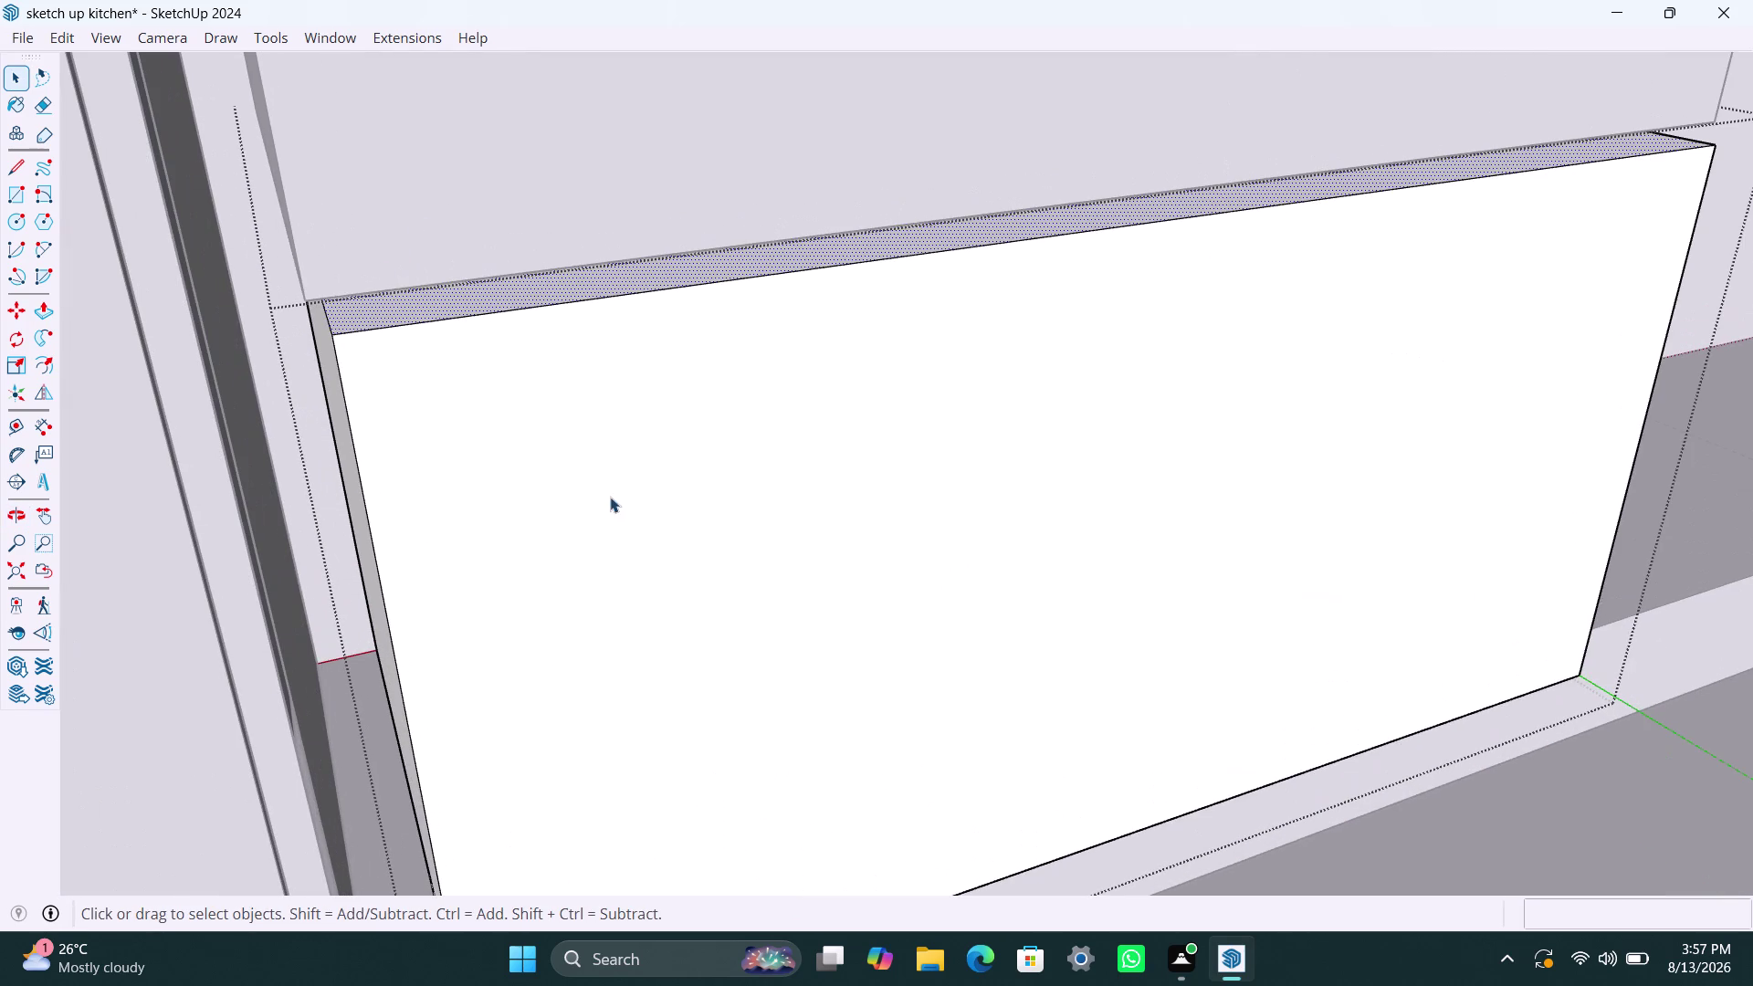
double_click(1407, 841)
click(602, 302)
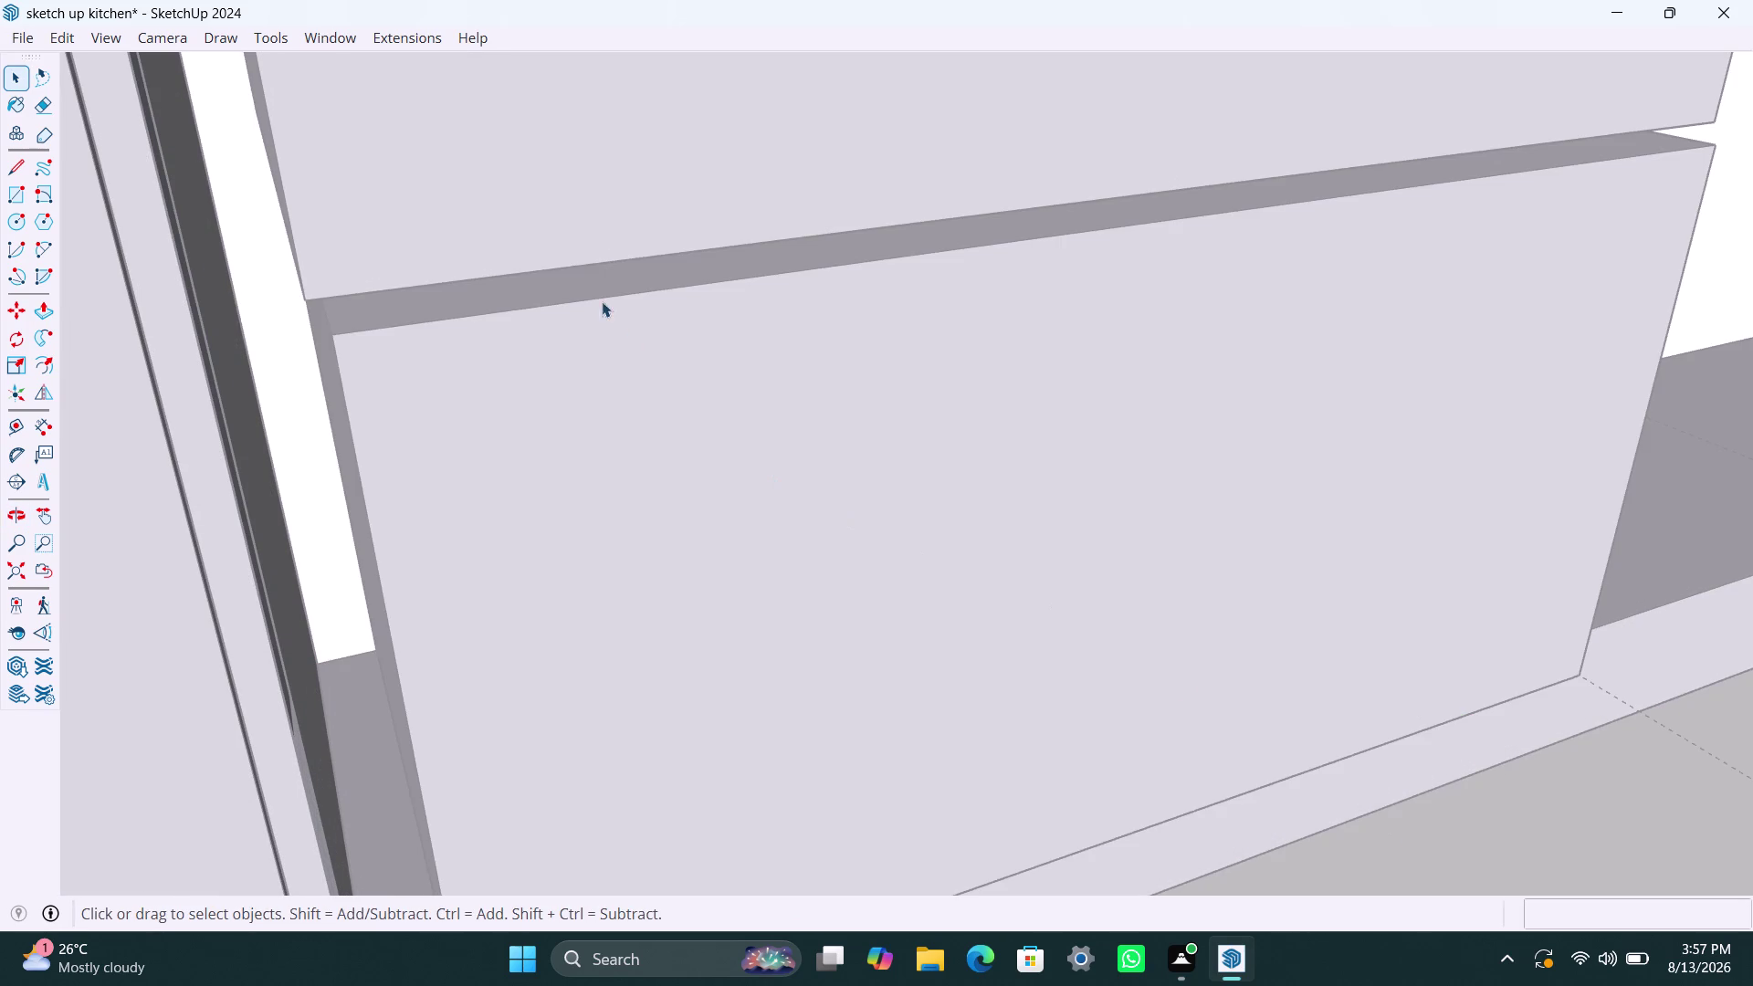
click(587, 269)
click(584, 257)
double_click(580, 242)
double_click(324, 261)
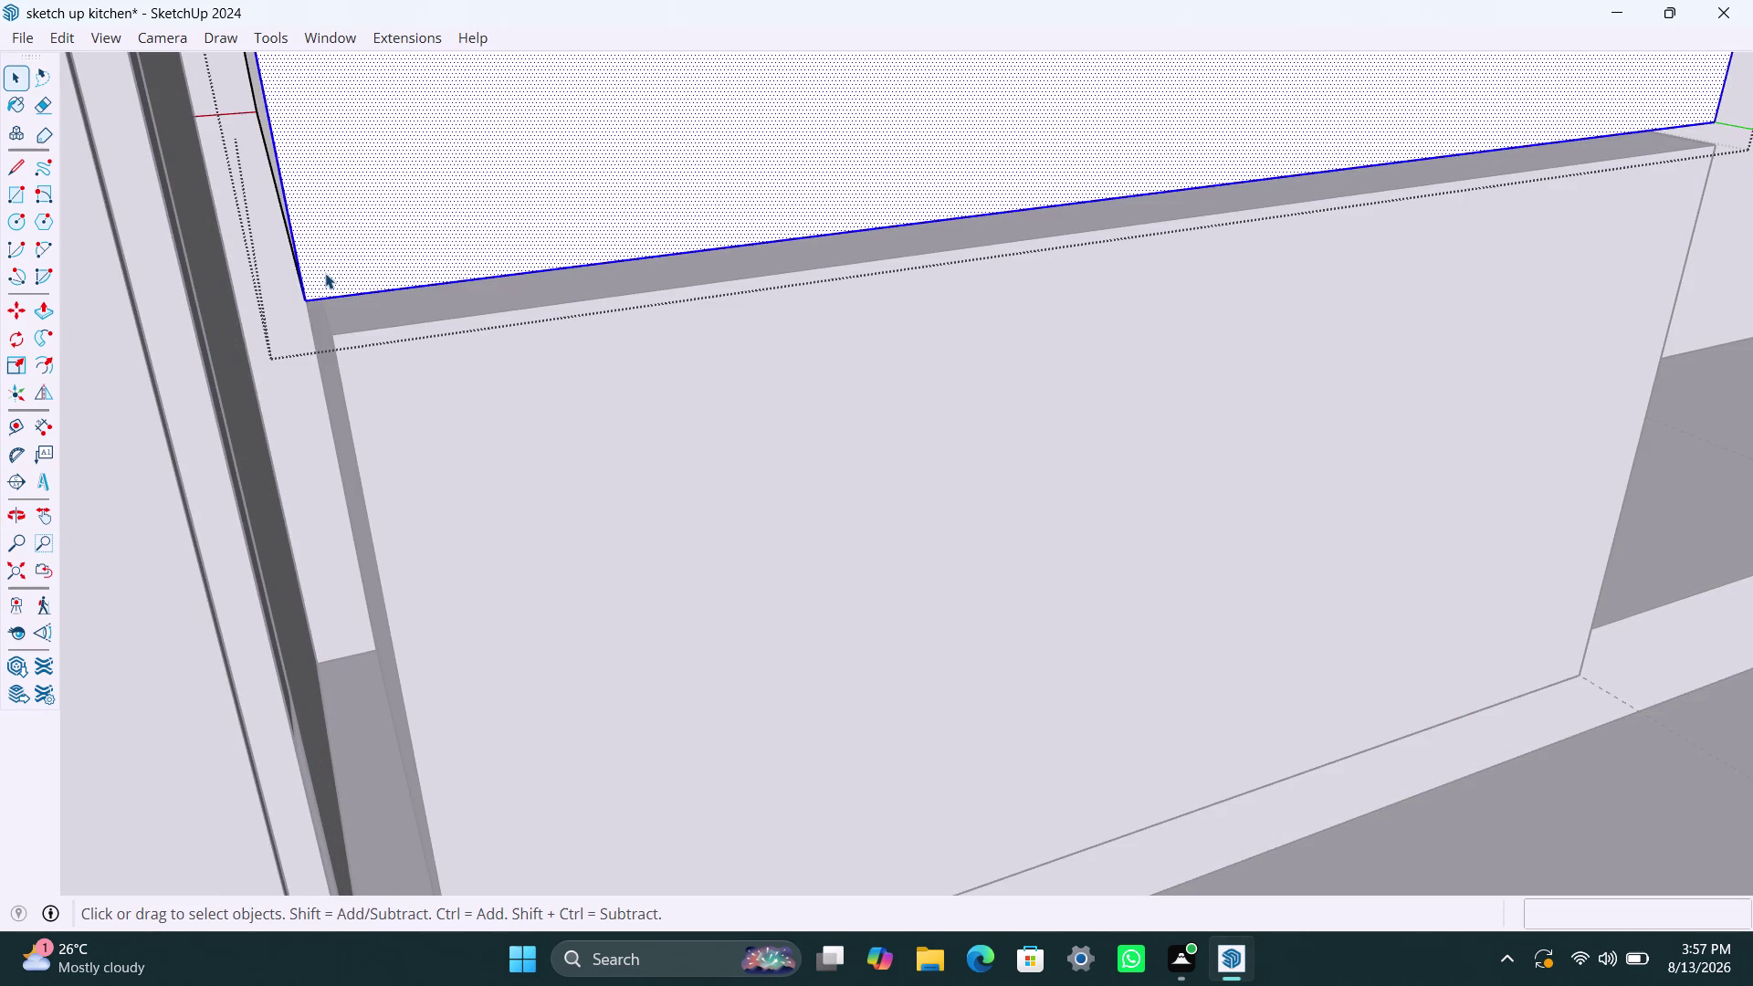
scroll(down, 3)
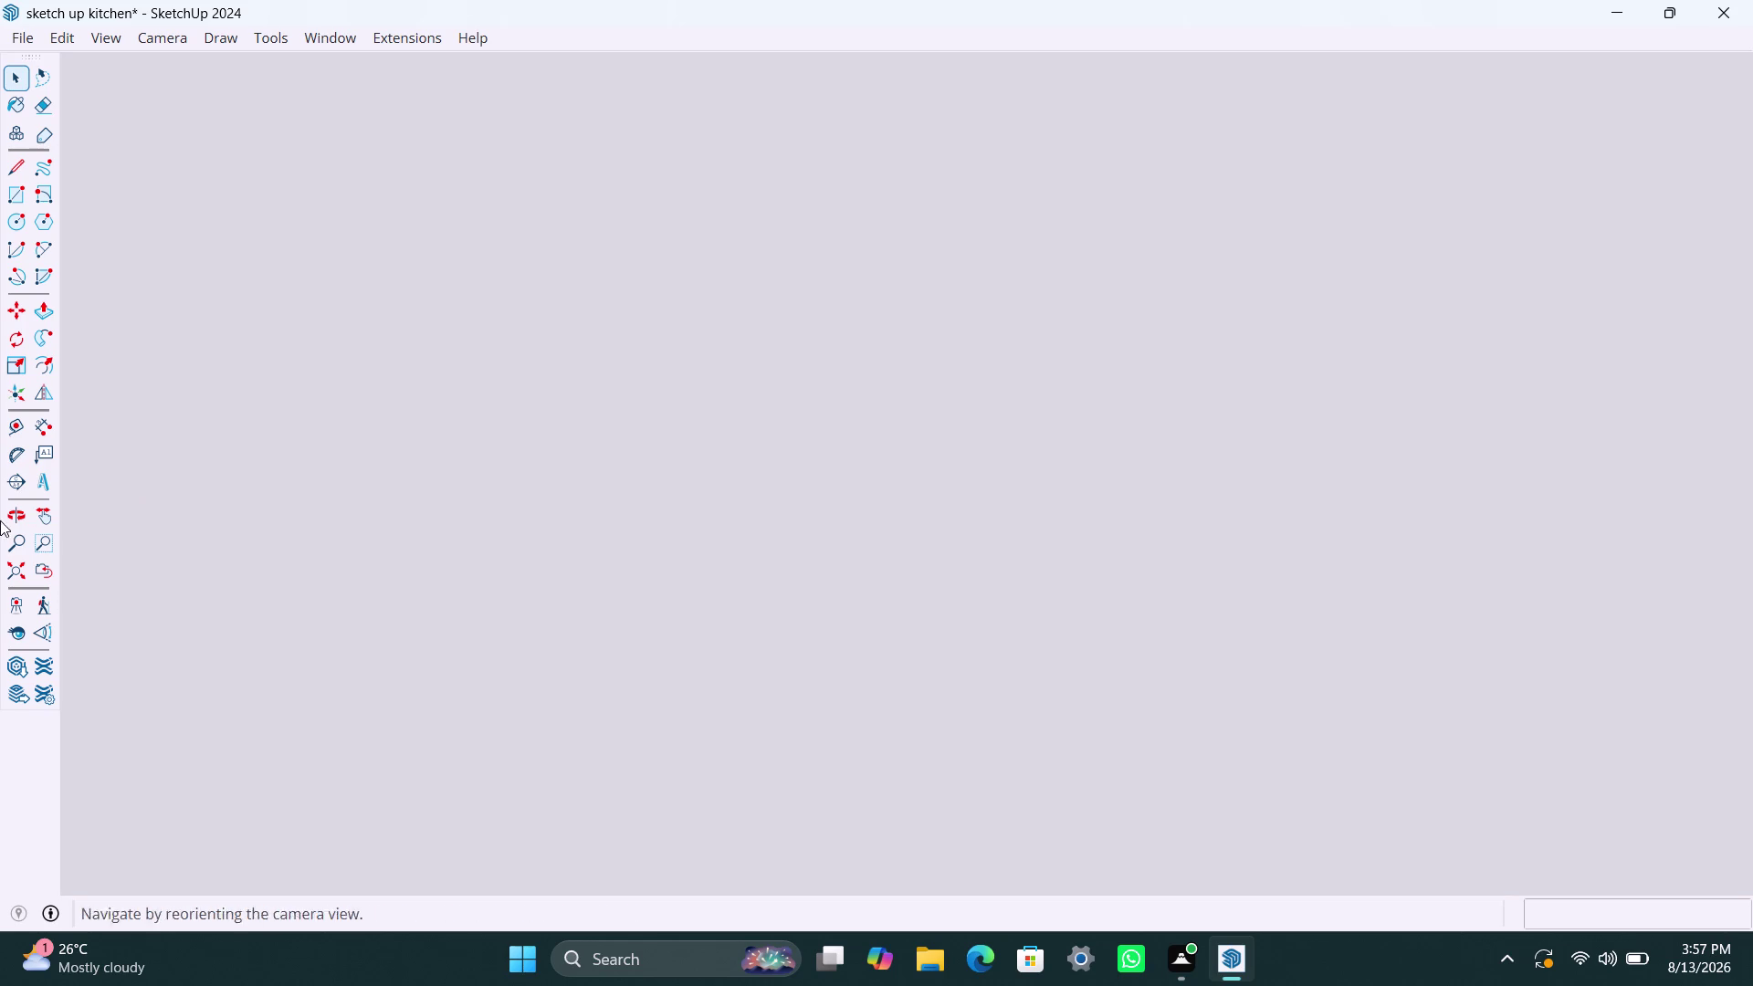
click(21, 567)
click(1362, 140)
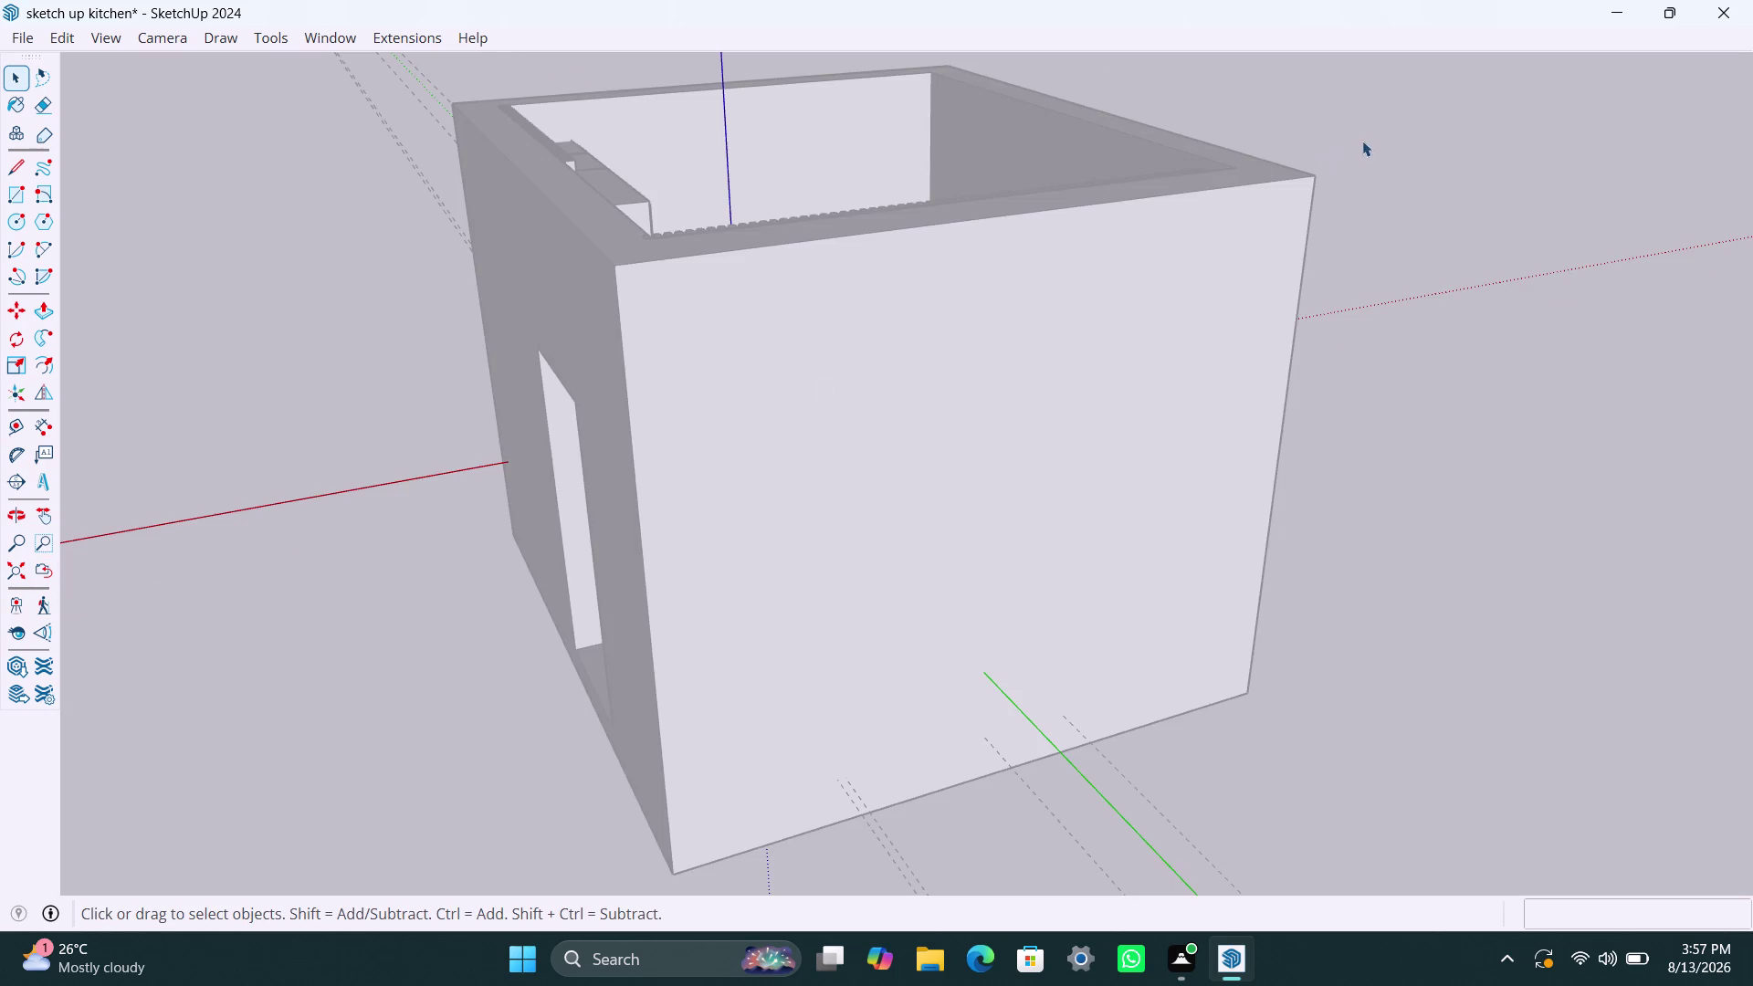
scroll(up, 3)
middle_drag(754, 171, 684, 522)
scroll(up, 3)
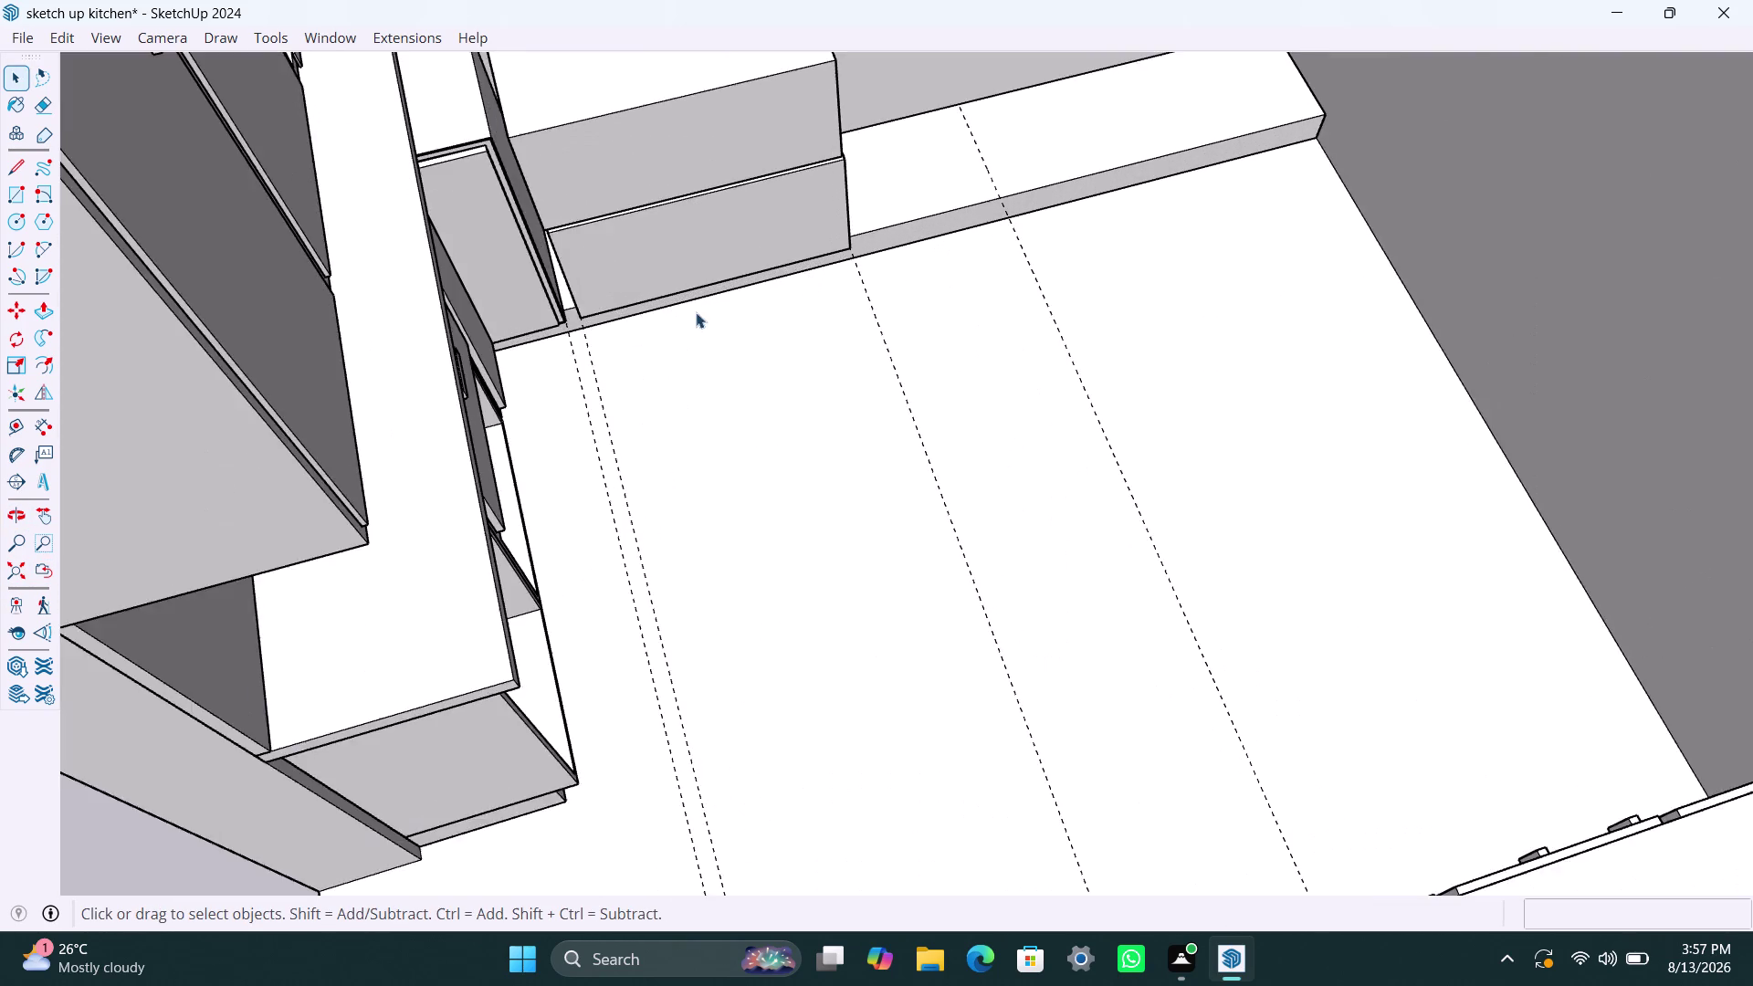
scroll(up, 3)
middle_drag(803, 249, 711, 605)
scroll(up, 3)
middle_drag(429, 507, 445, 478)
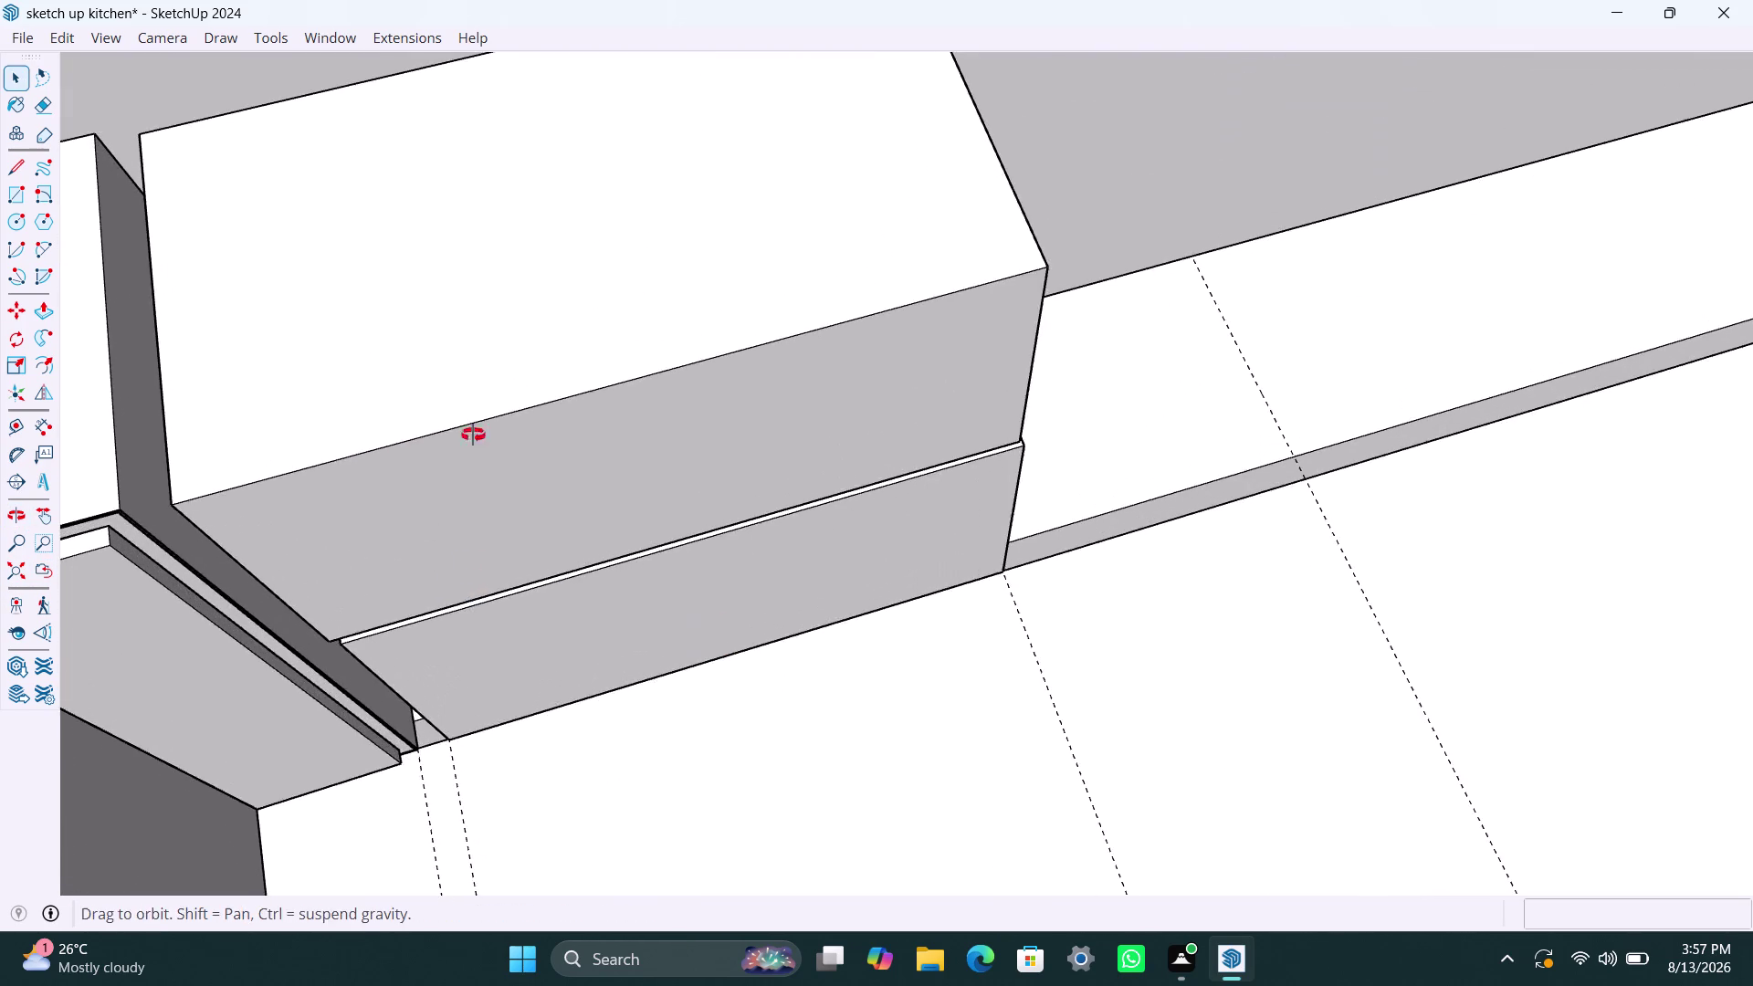
middle_drag(445, 477, 568, 292)
Move the upper box 3/16" along the red axis so it sits flush on the lower box.
click(282, 351)
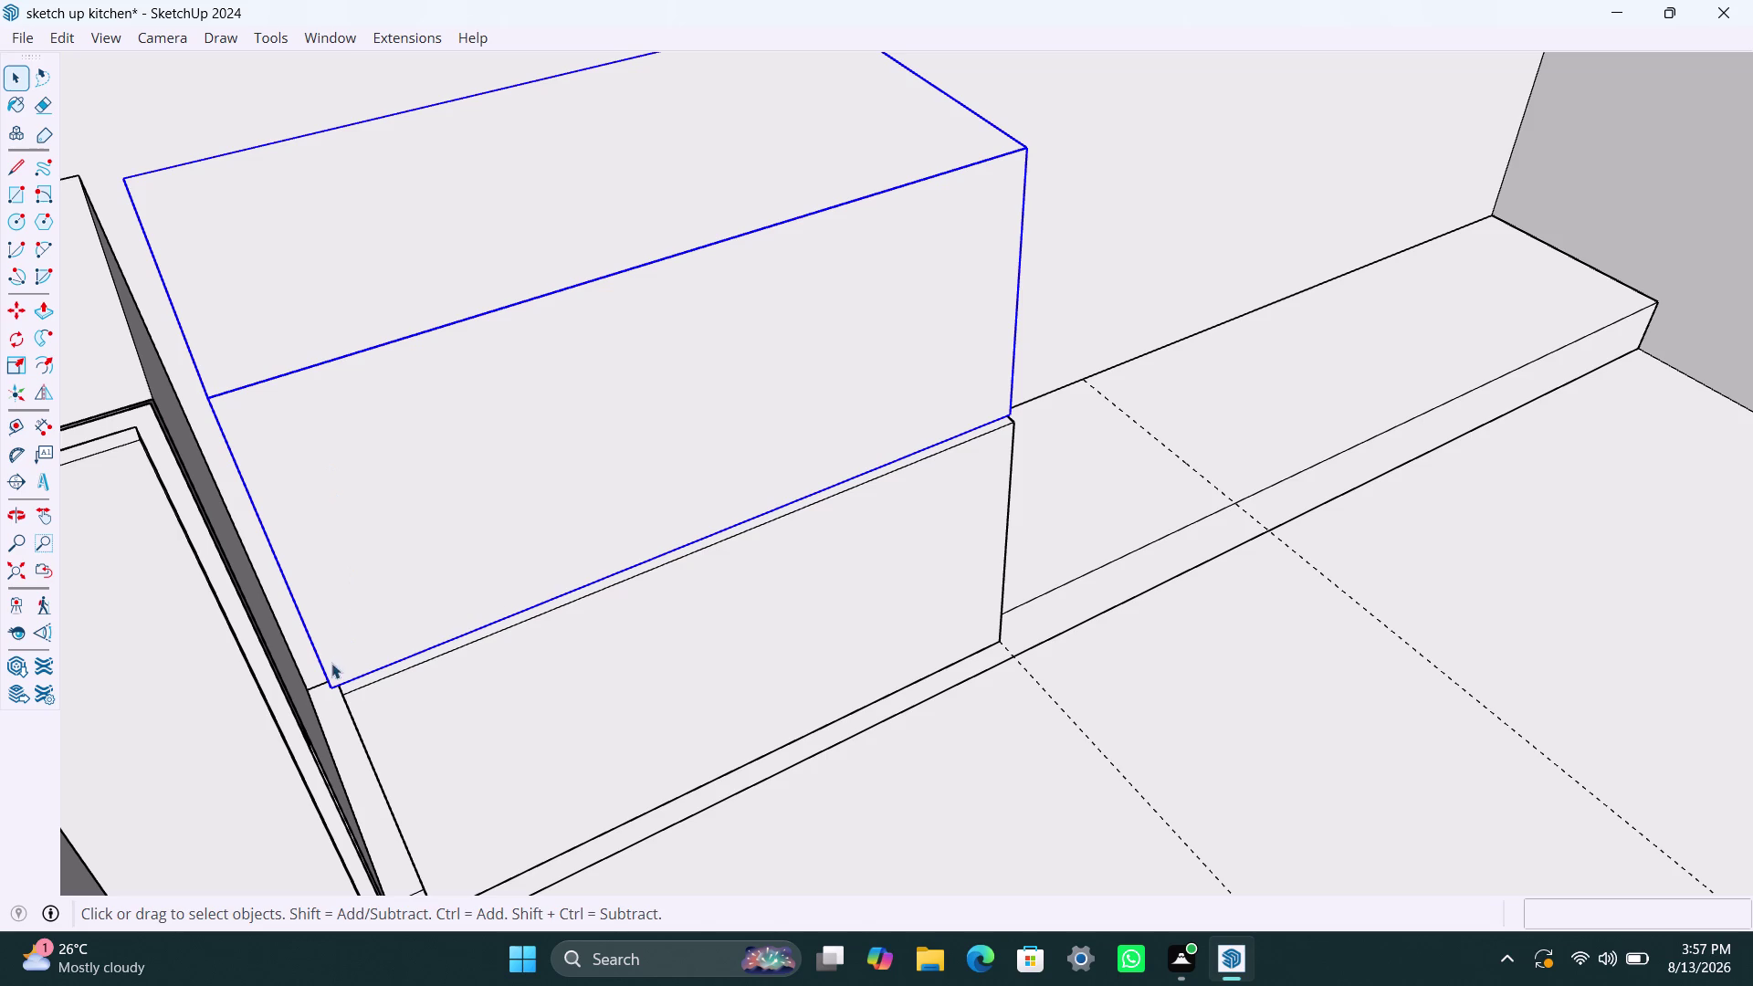
key(m)
click(325, 688)
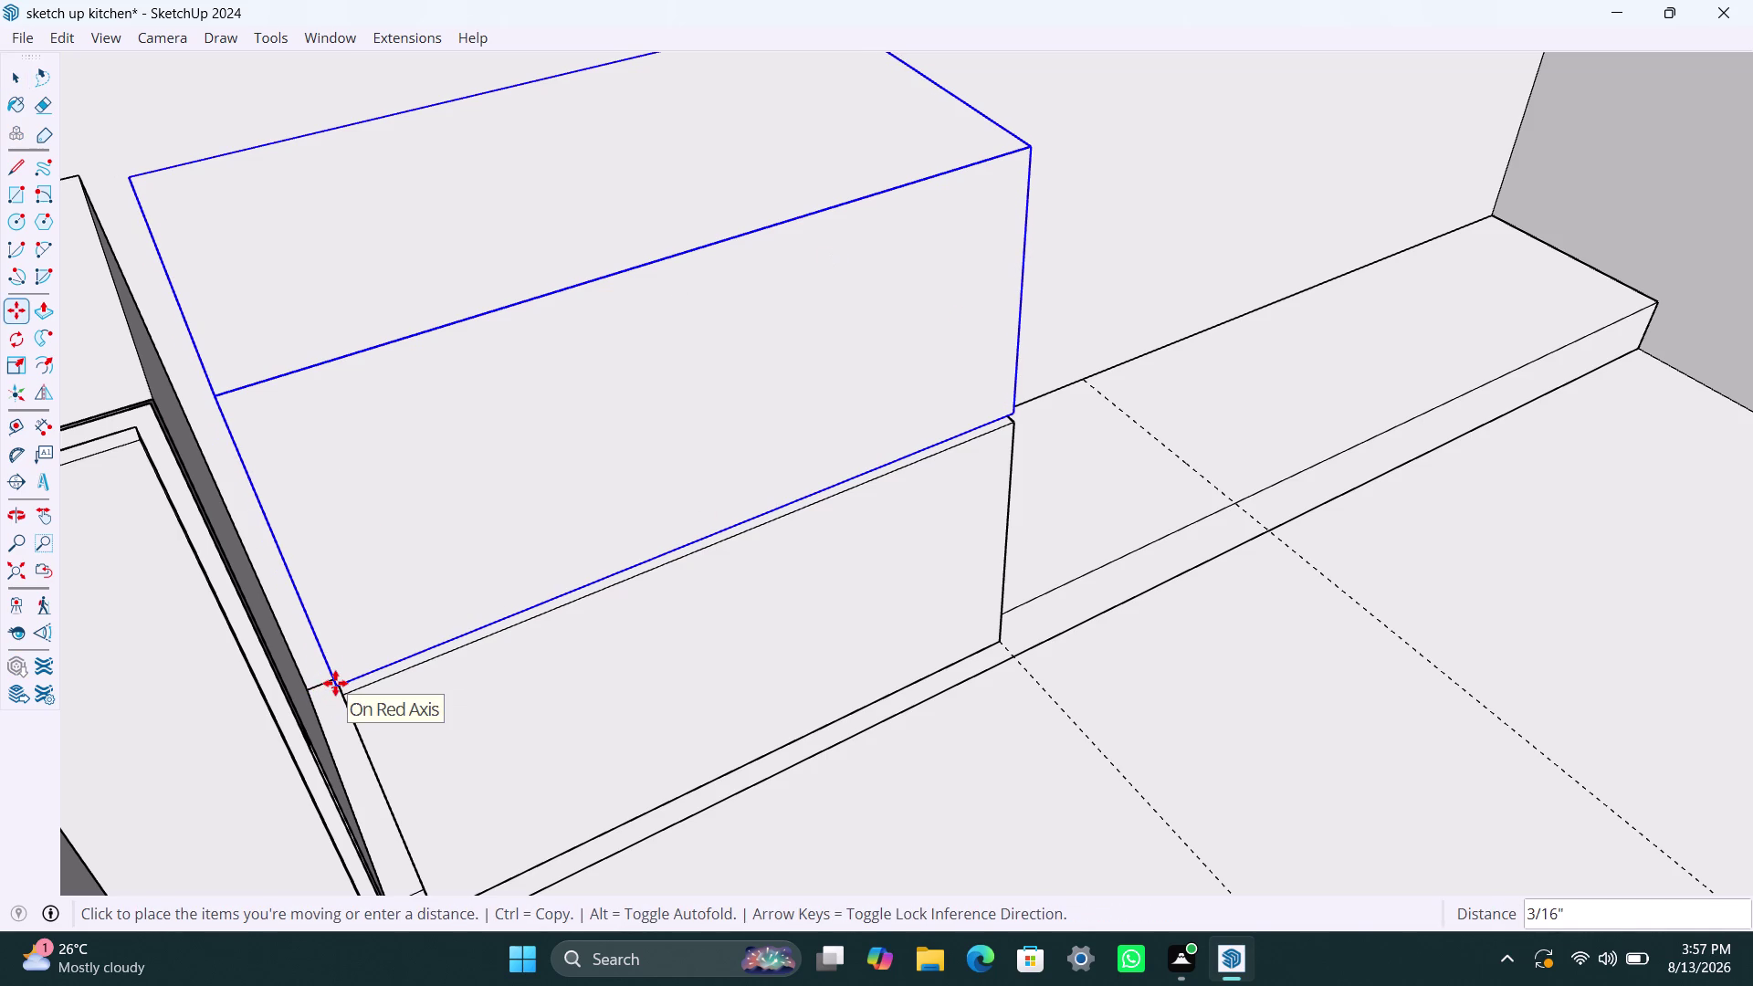
click(335, 683)
key(space)
Orbit around the stacked boxes and zoom extents to check their alignment.
scroll(up, 3)
middle_drag(472, 510, 522, 457)
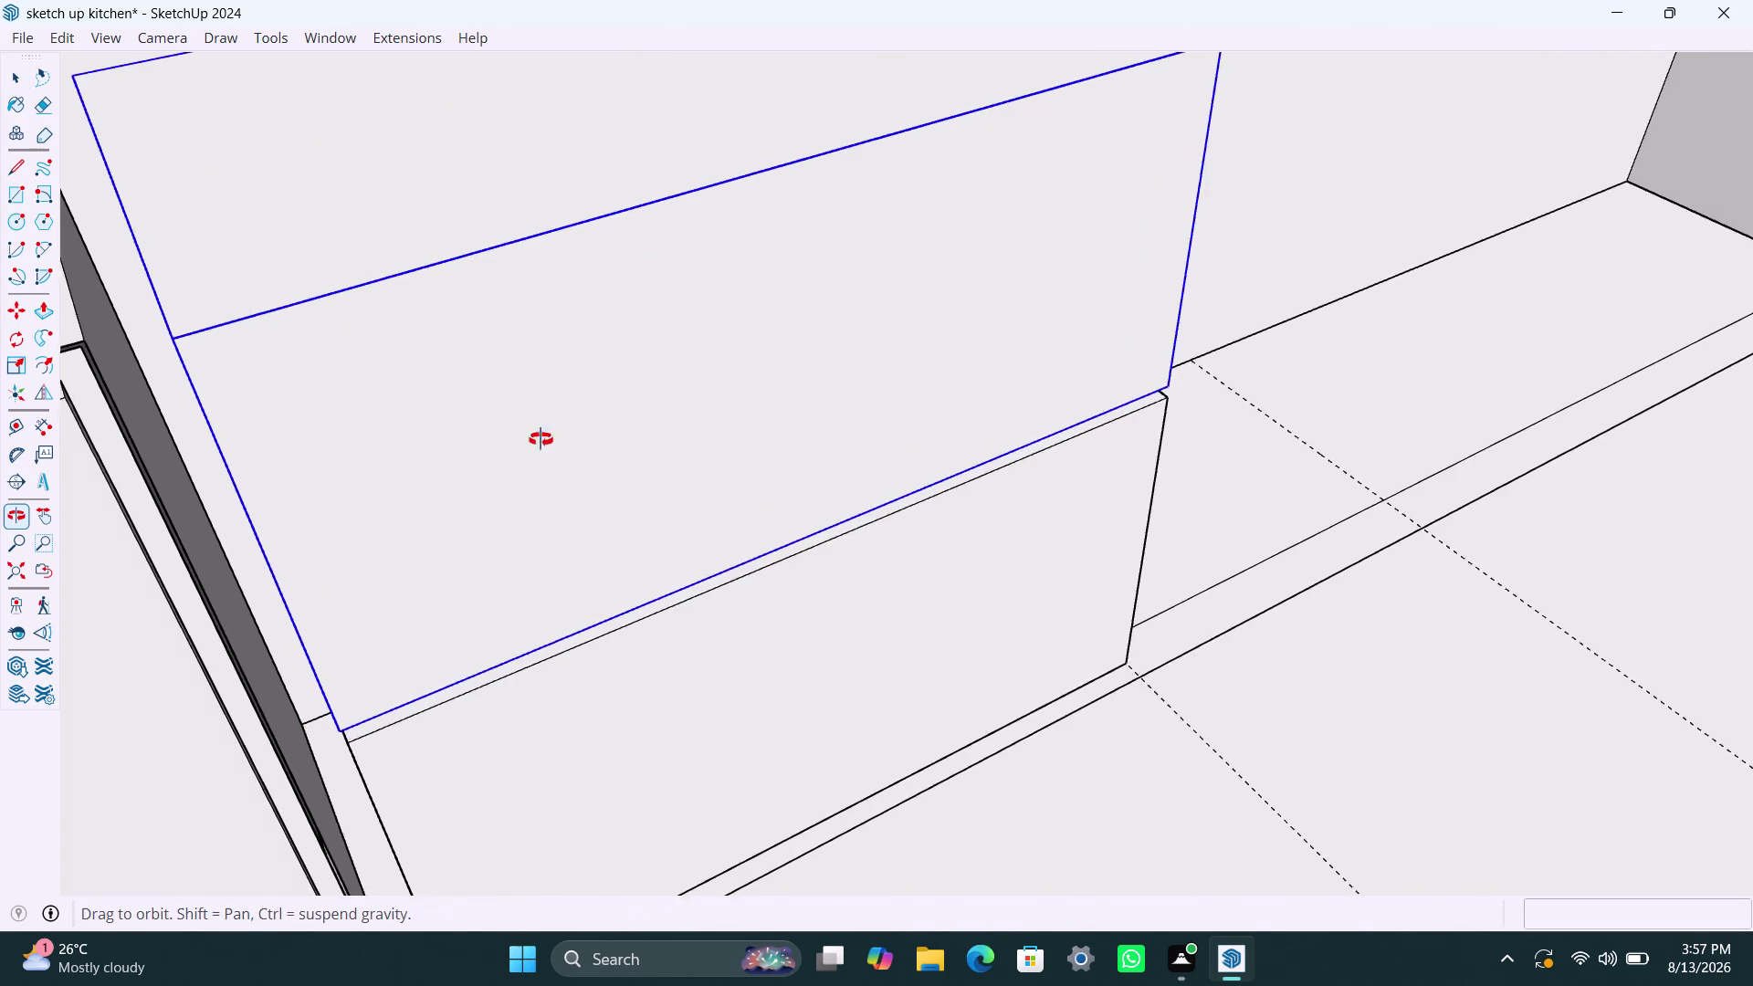
middle_drag(522, 457, 91, 518)
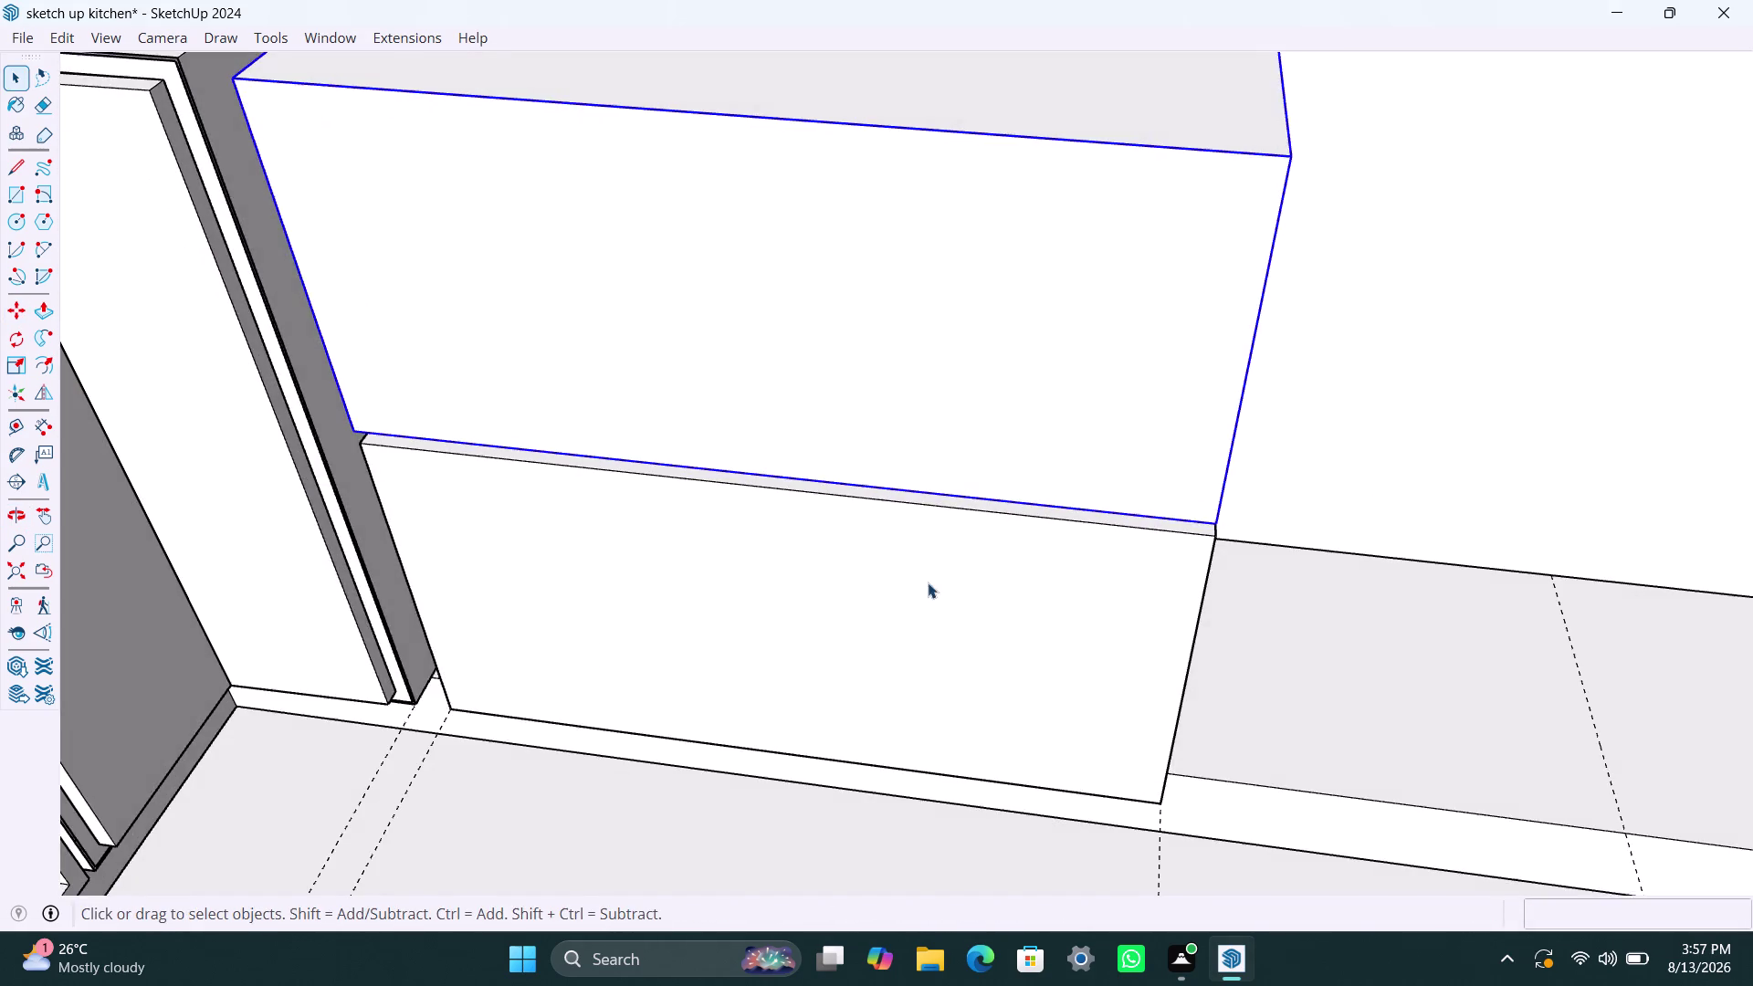
scroll(down, 3)
middle_drag(928, 556, 874, 510)
scroll(down, 3)
scroll(up, 3)
middle_drag(1039, 524, 1036, 526)
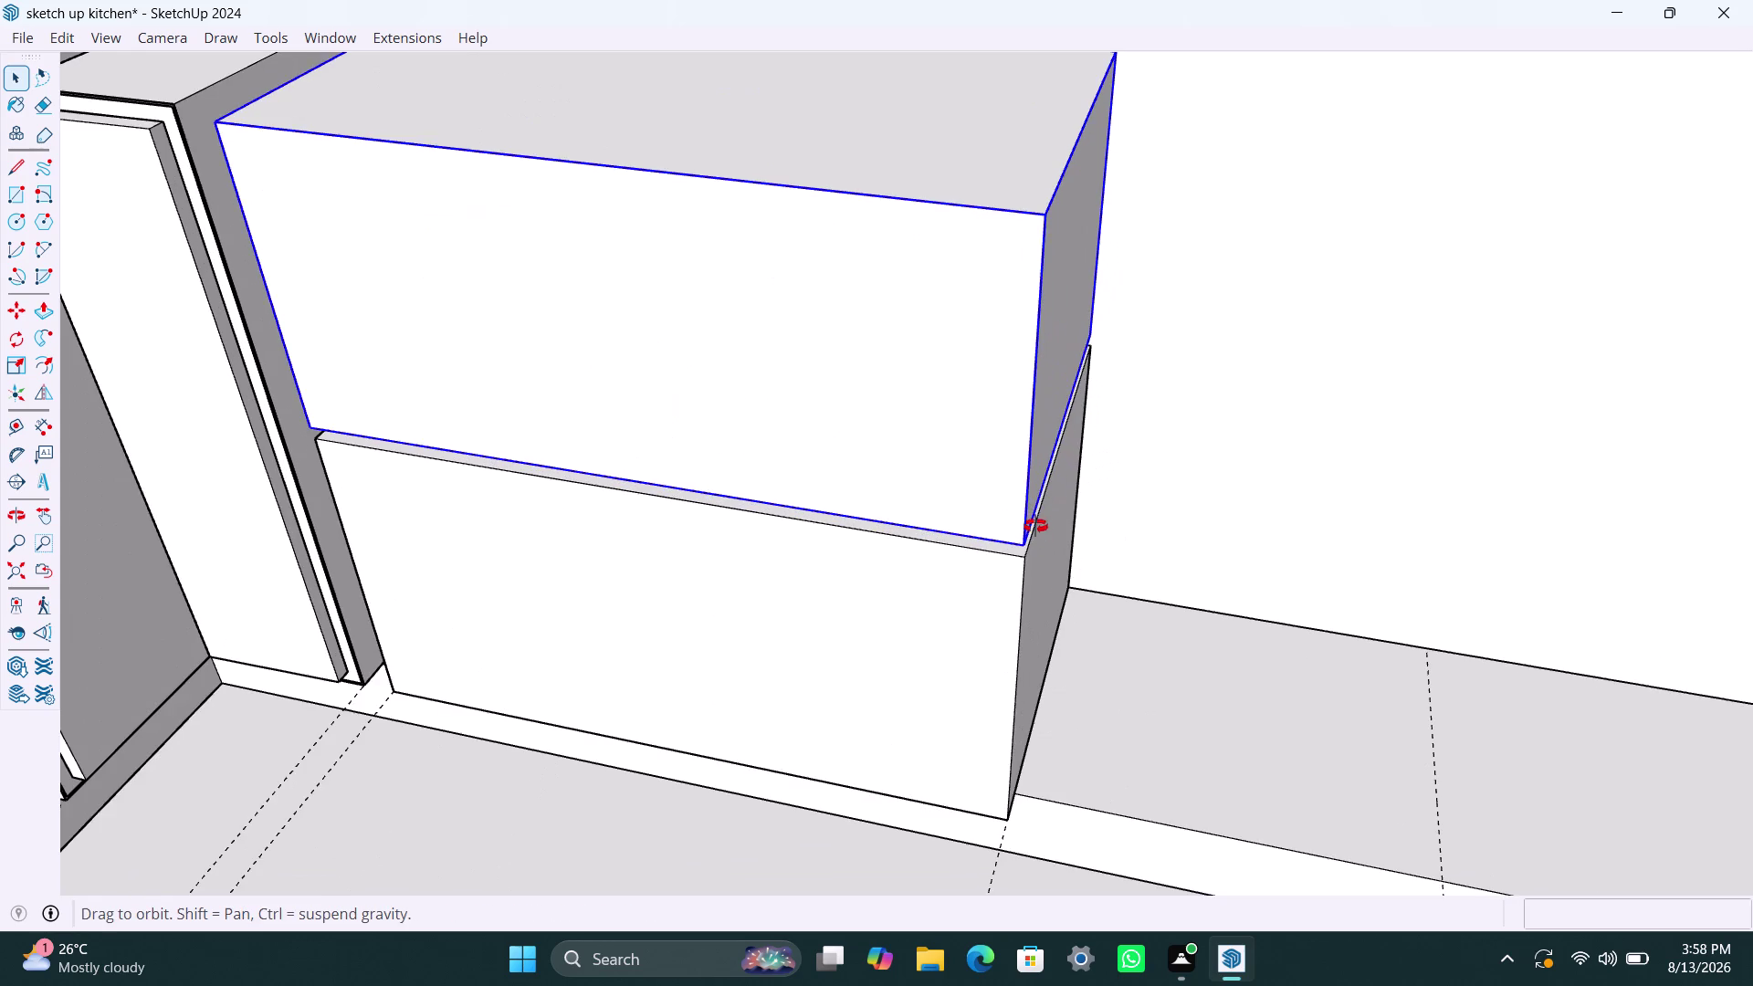
middle_drag(1036, 526, 559, 383)
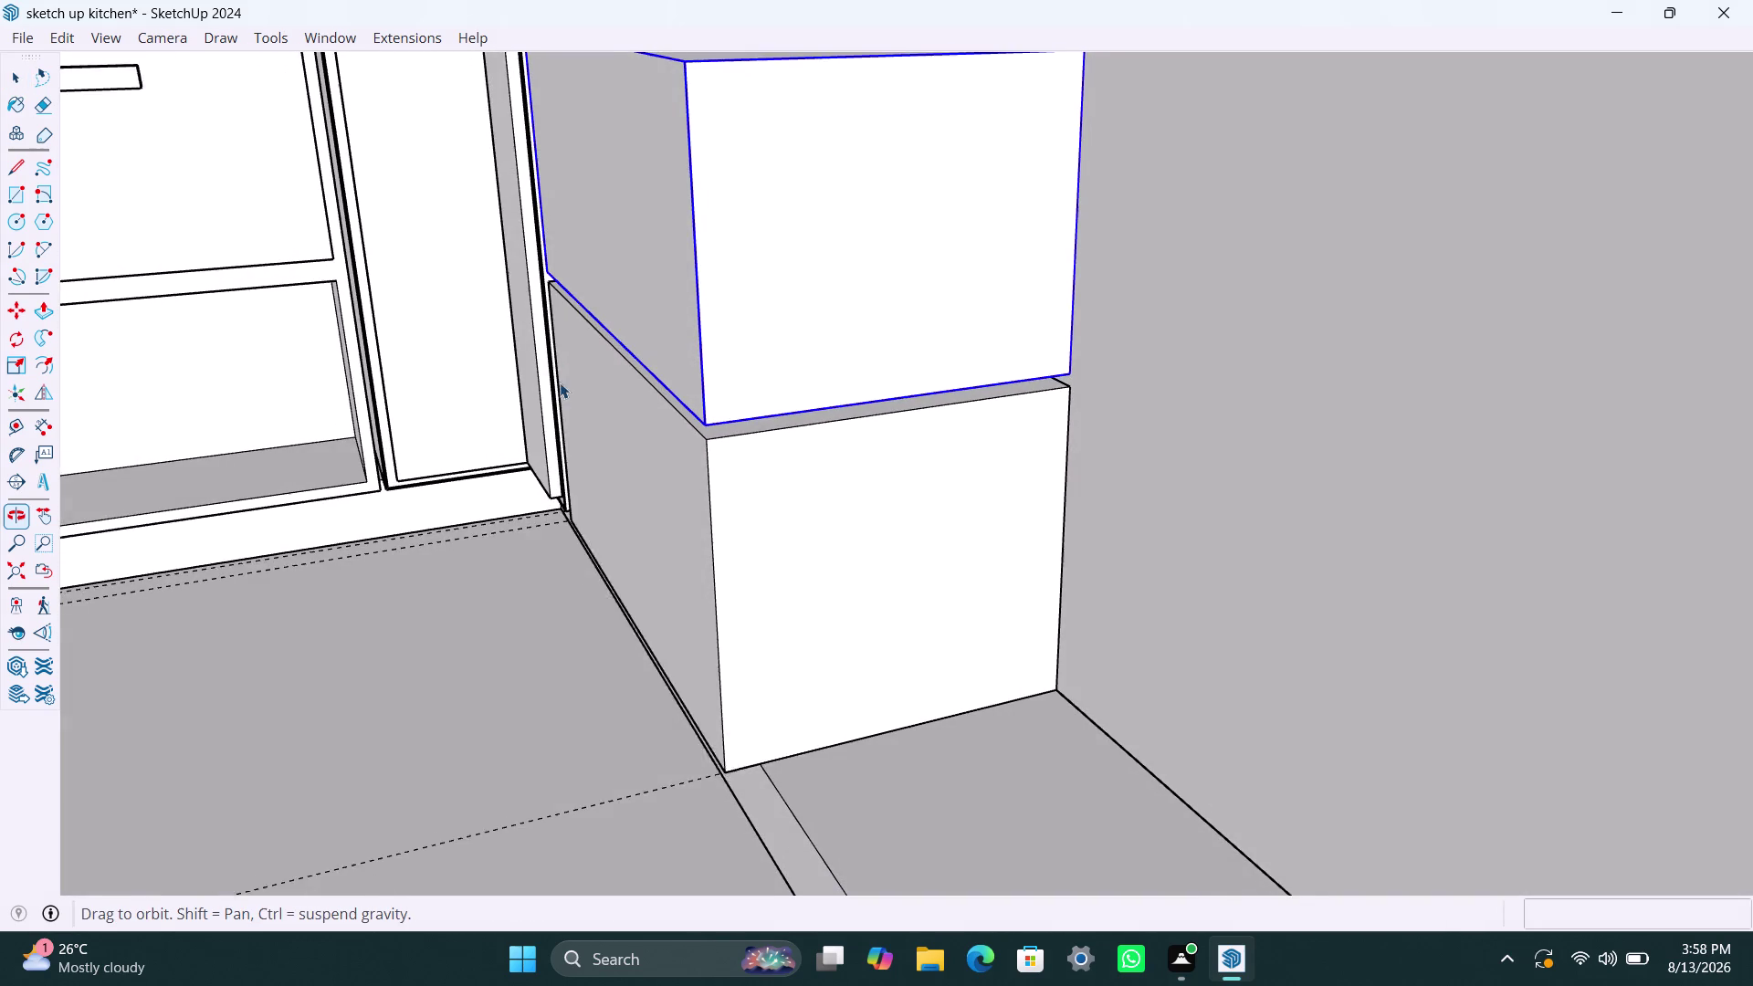
scroll(down, 3)
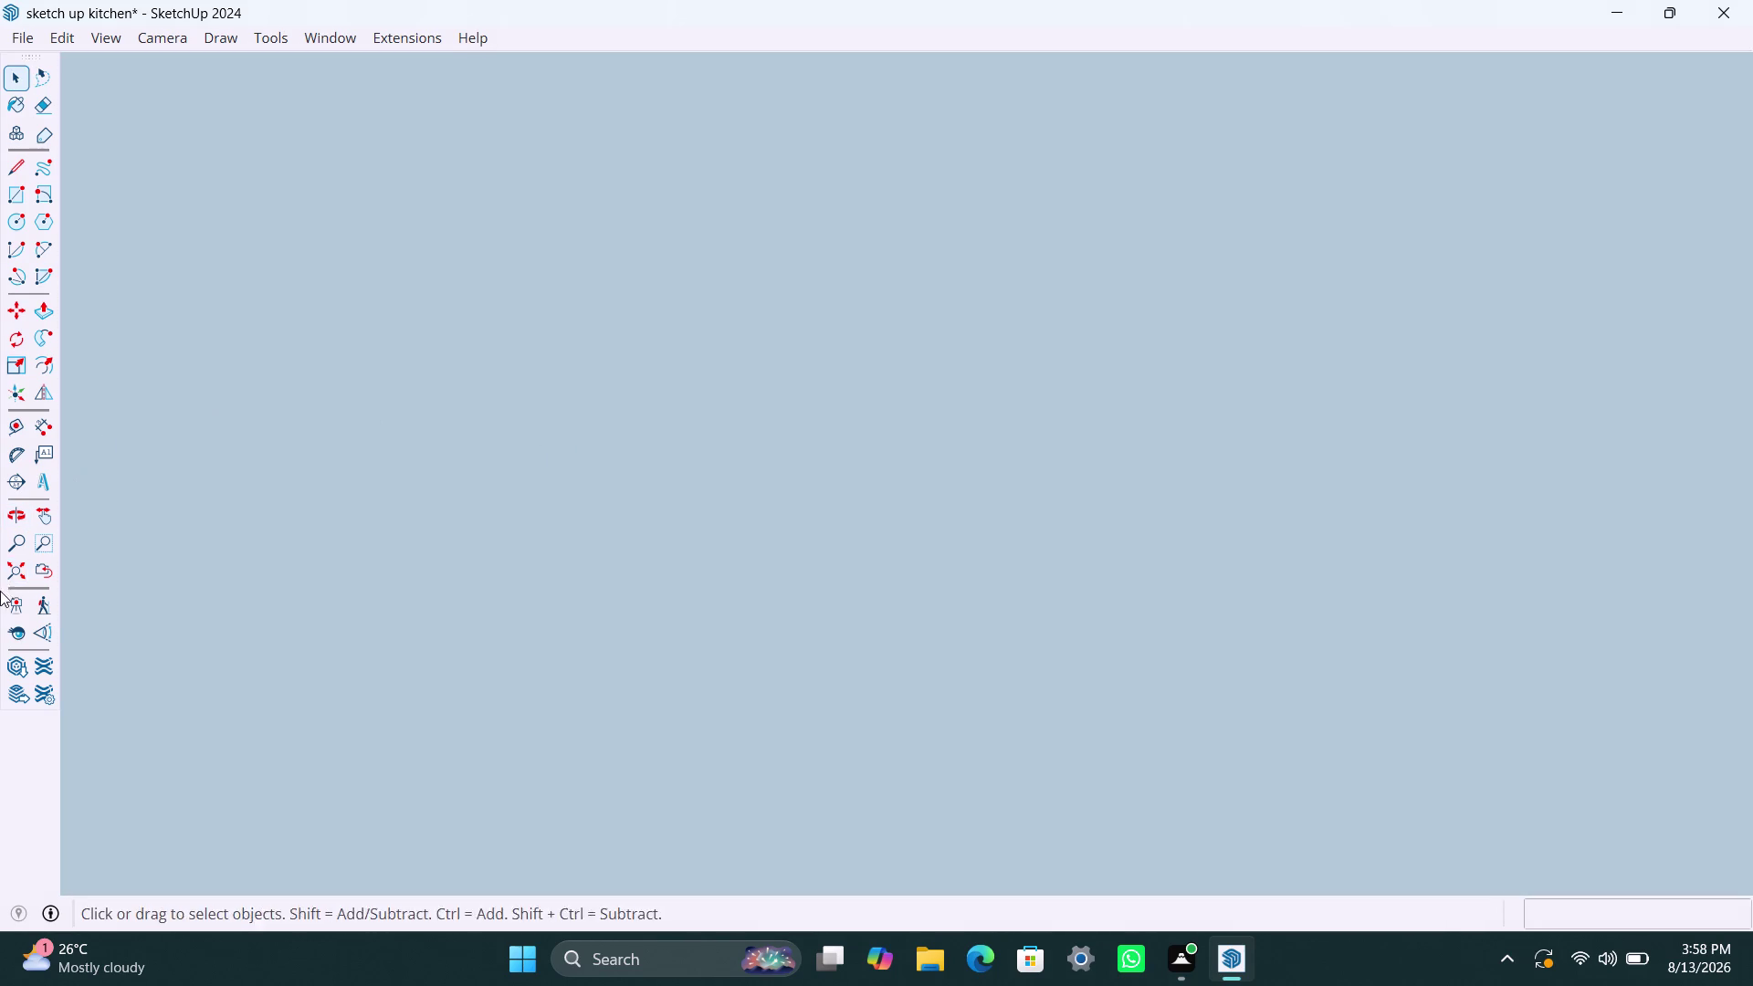
click(12, 560)
scroll(down, 3)
middle_drag(291, 456, 1038, 617)
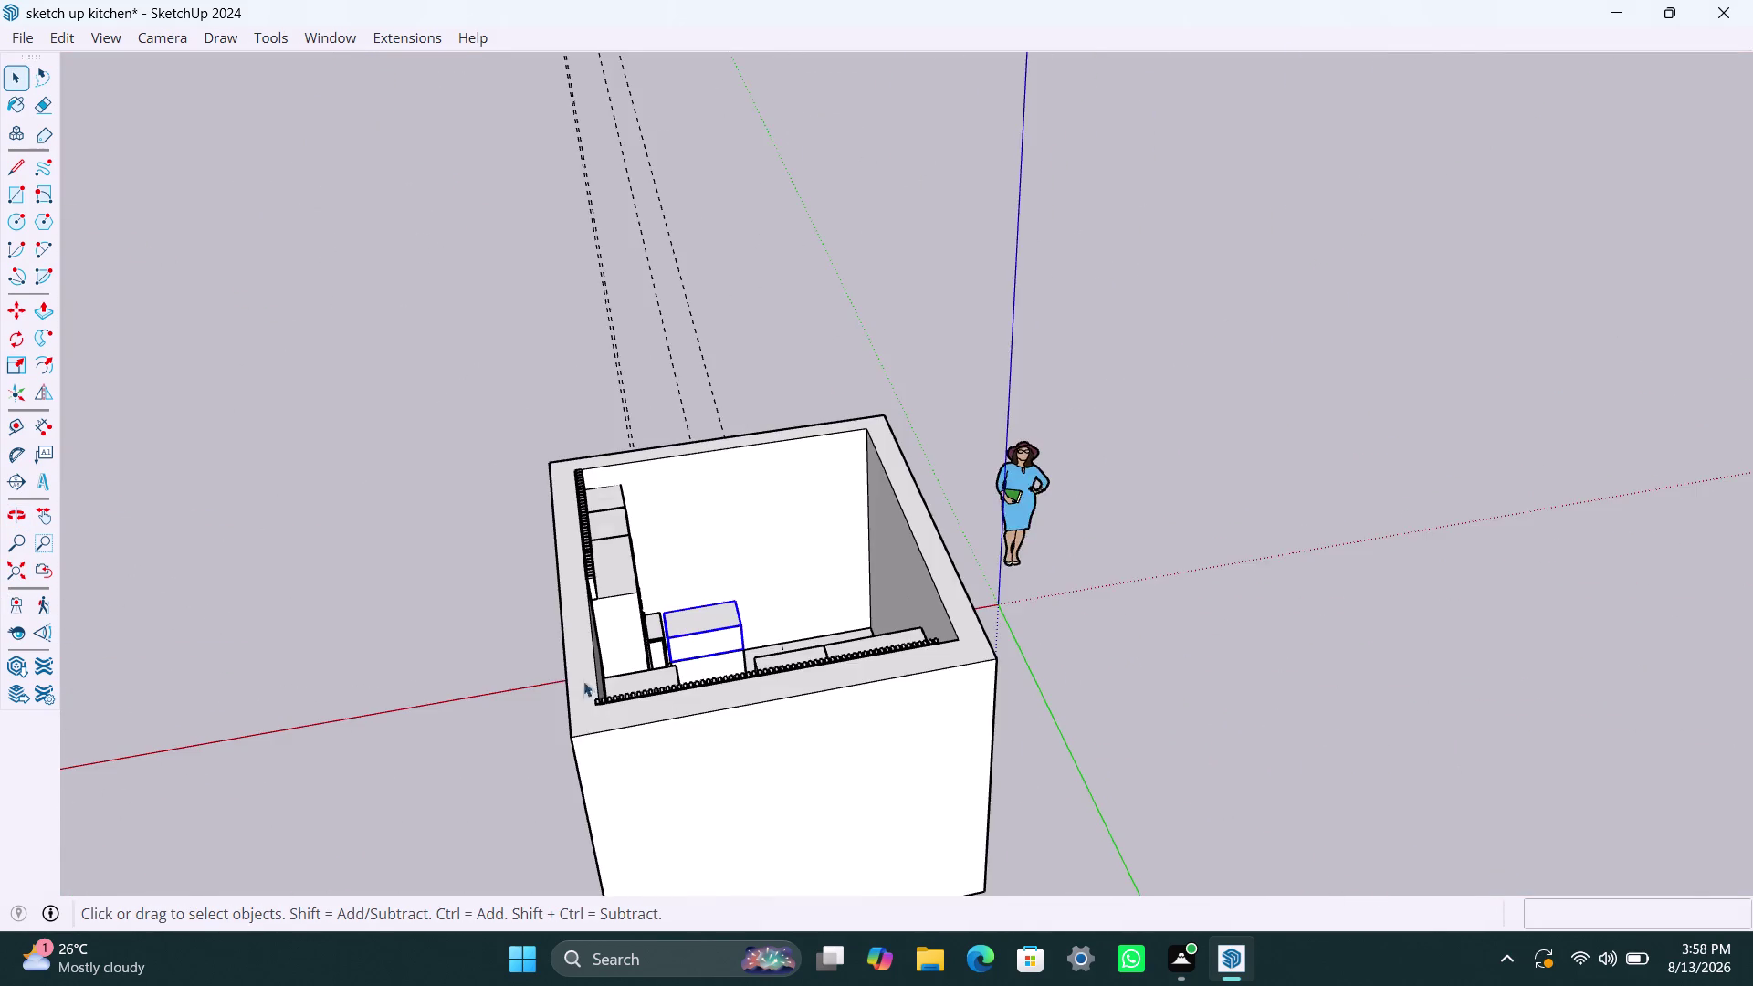
scroll(up, 3)
scroll(up, 3)
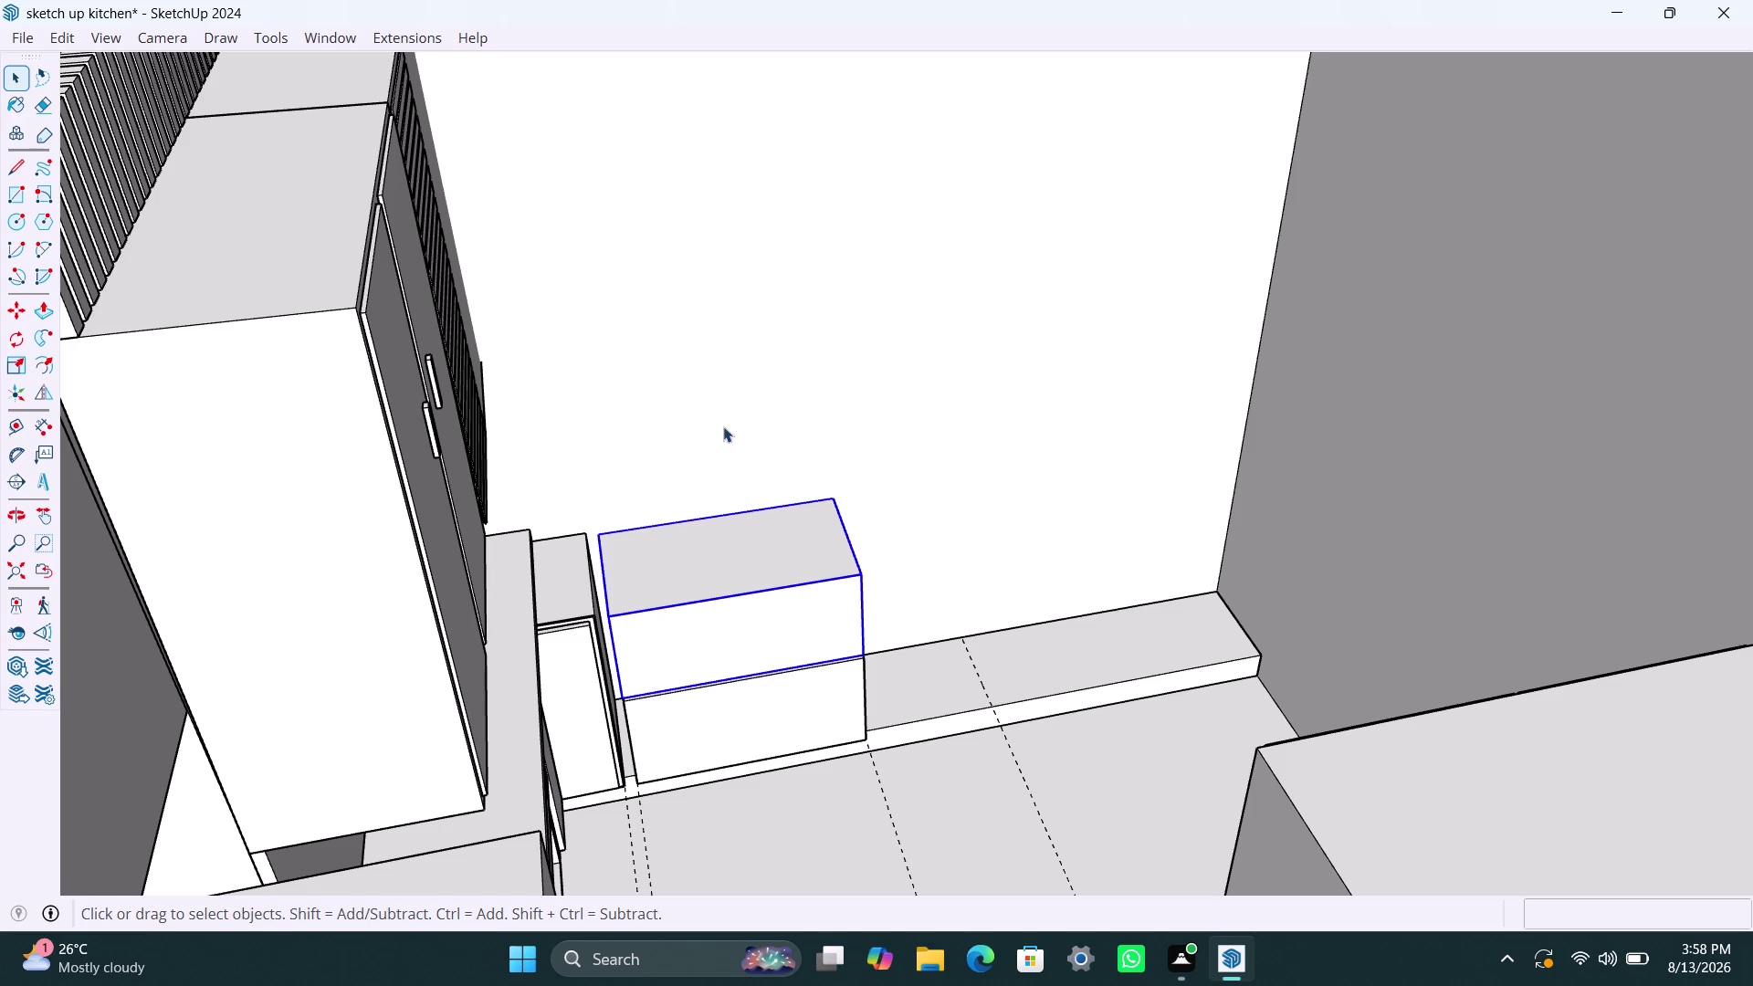
Place a Tape Measure guide 260 mm below the back wall's top edge.
scroll(down, 3)
middle_drag(856, 423, 723, 590)
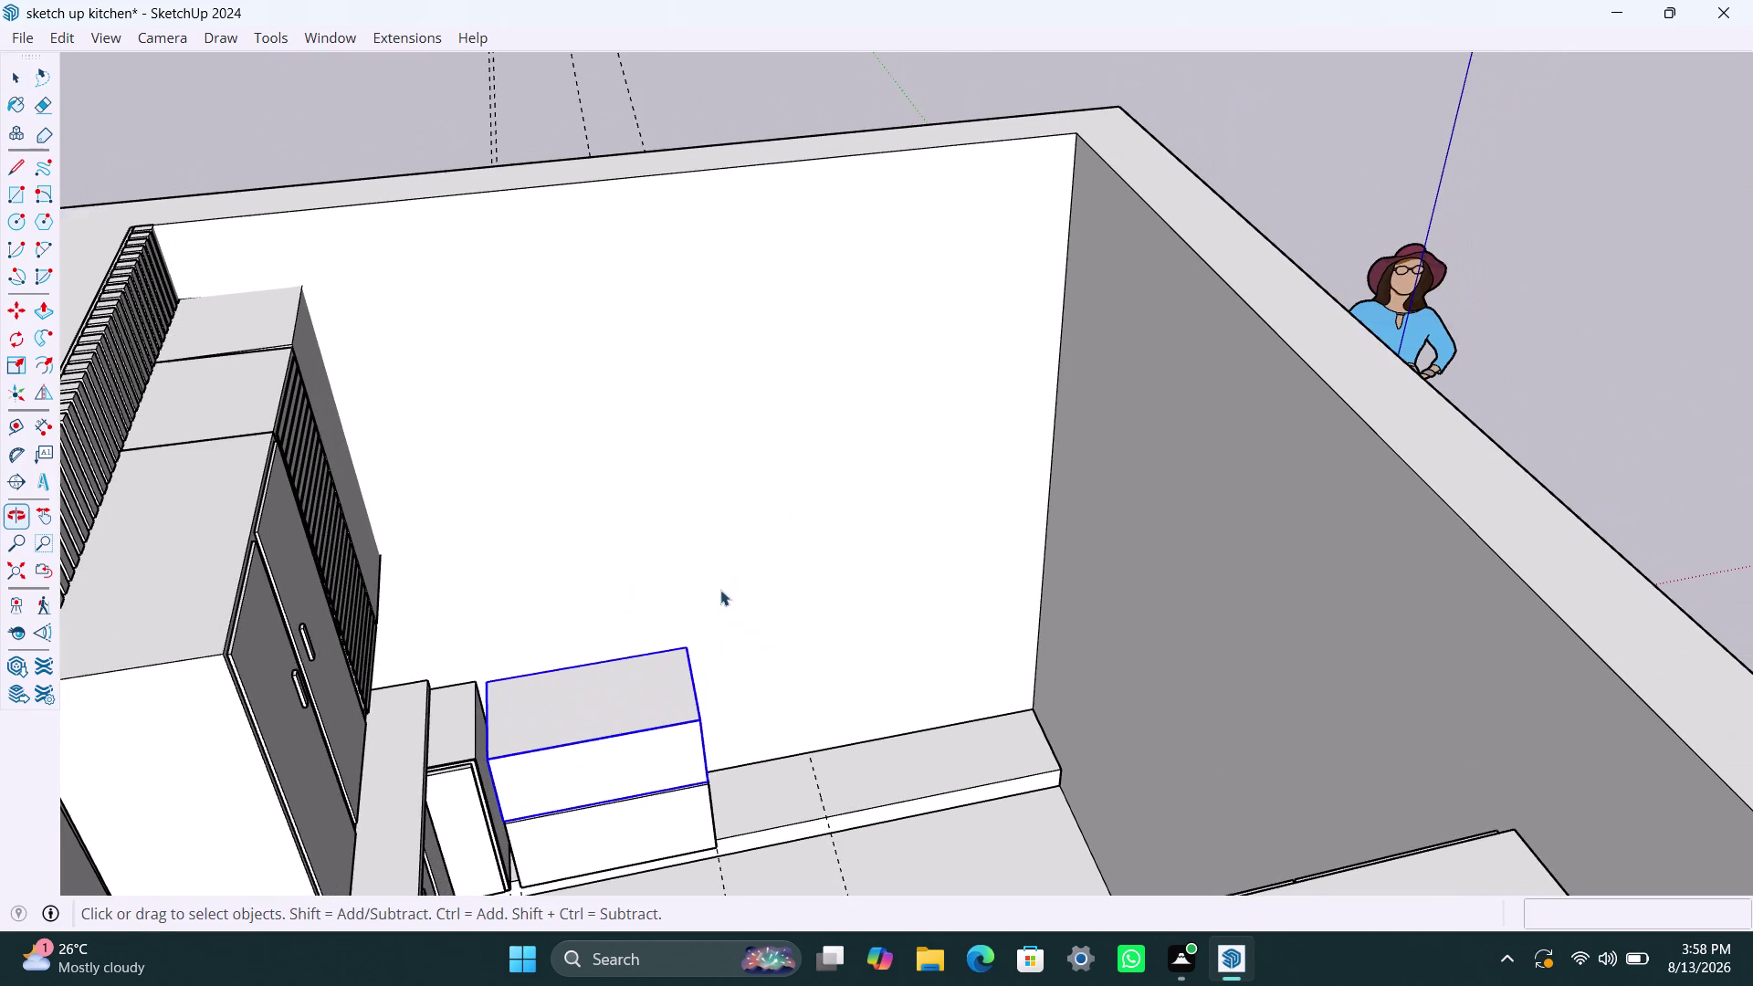
scroll(up, 3)
middle_drag(855, 825, 693, 810)
scroll(down, 3)
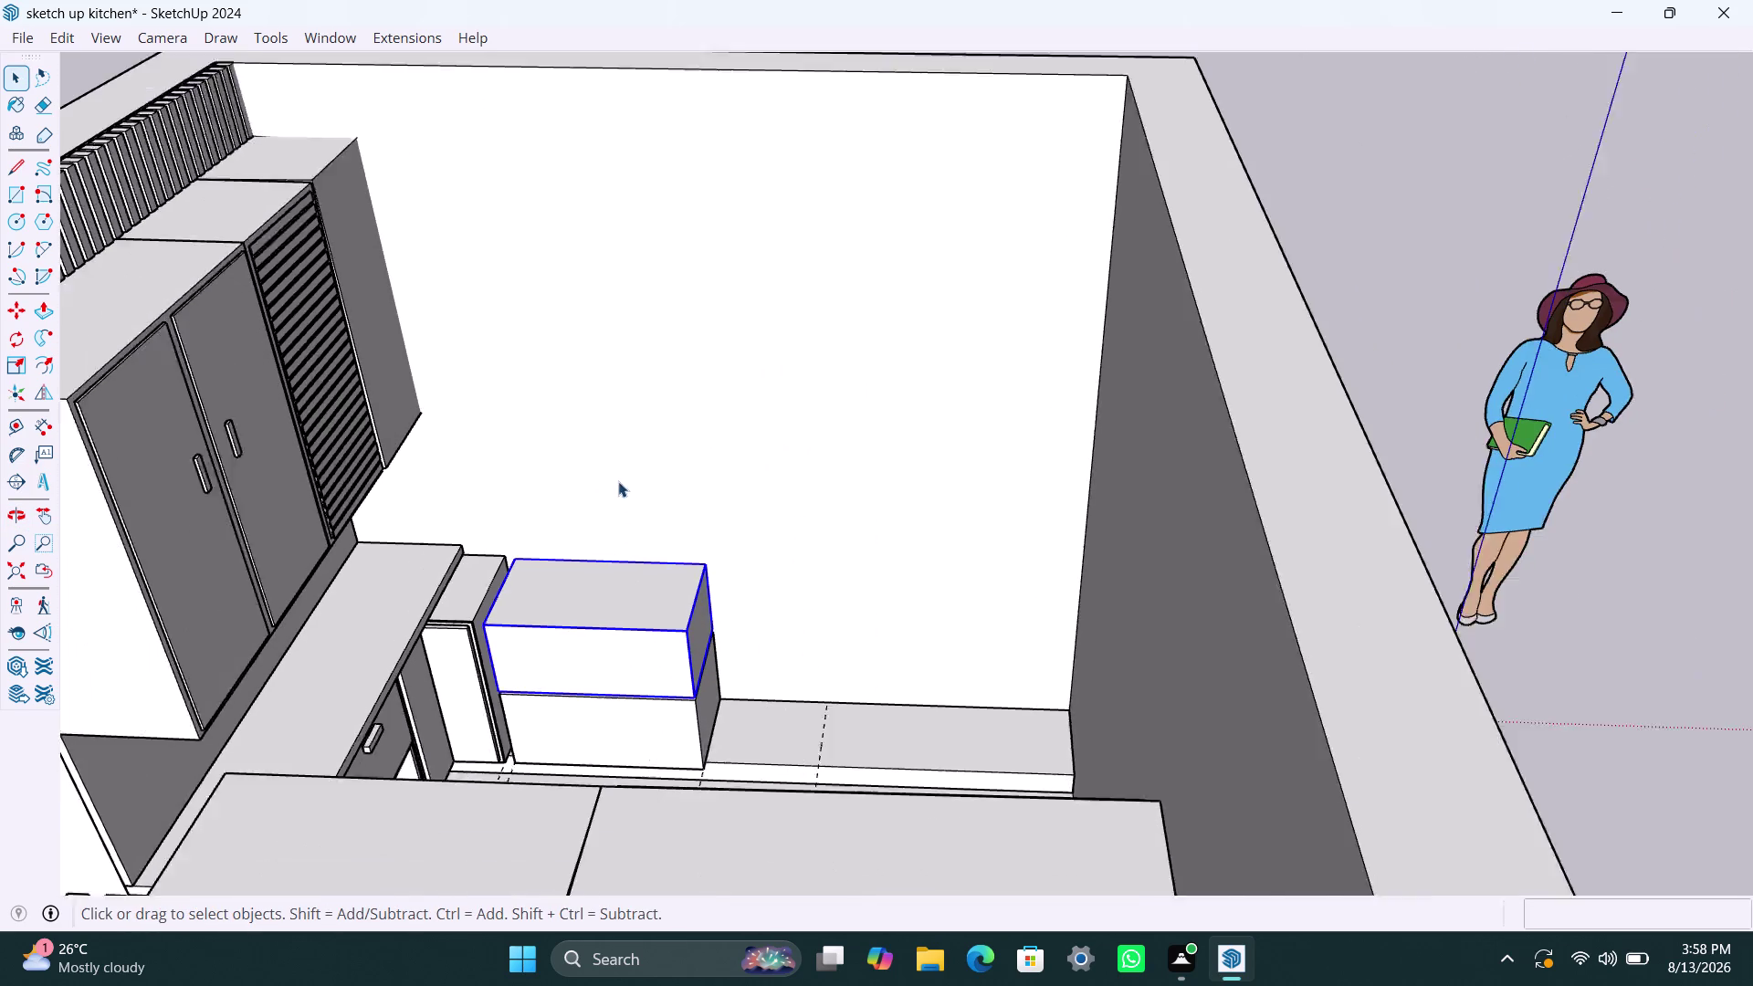
middle_drag(602, 462, 644, 497)
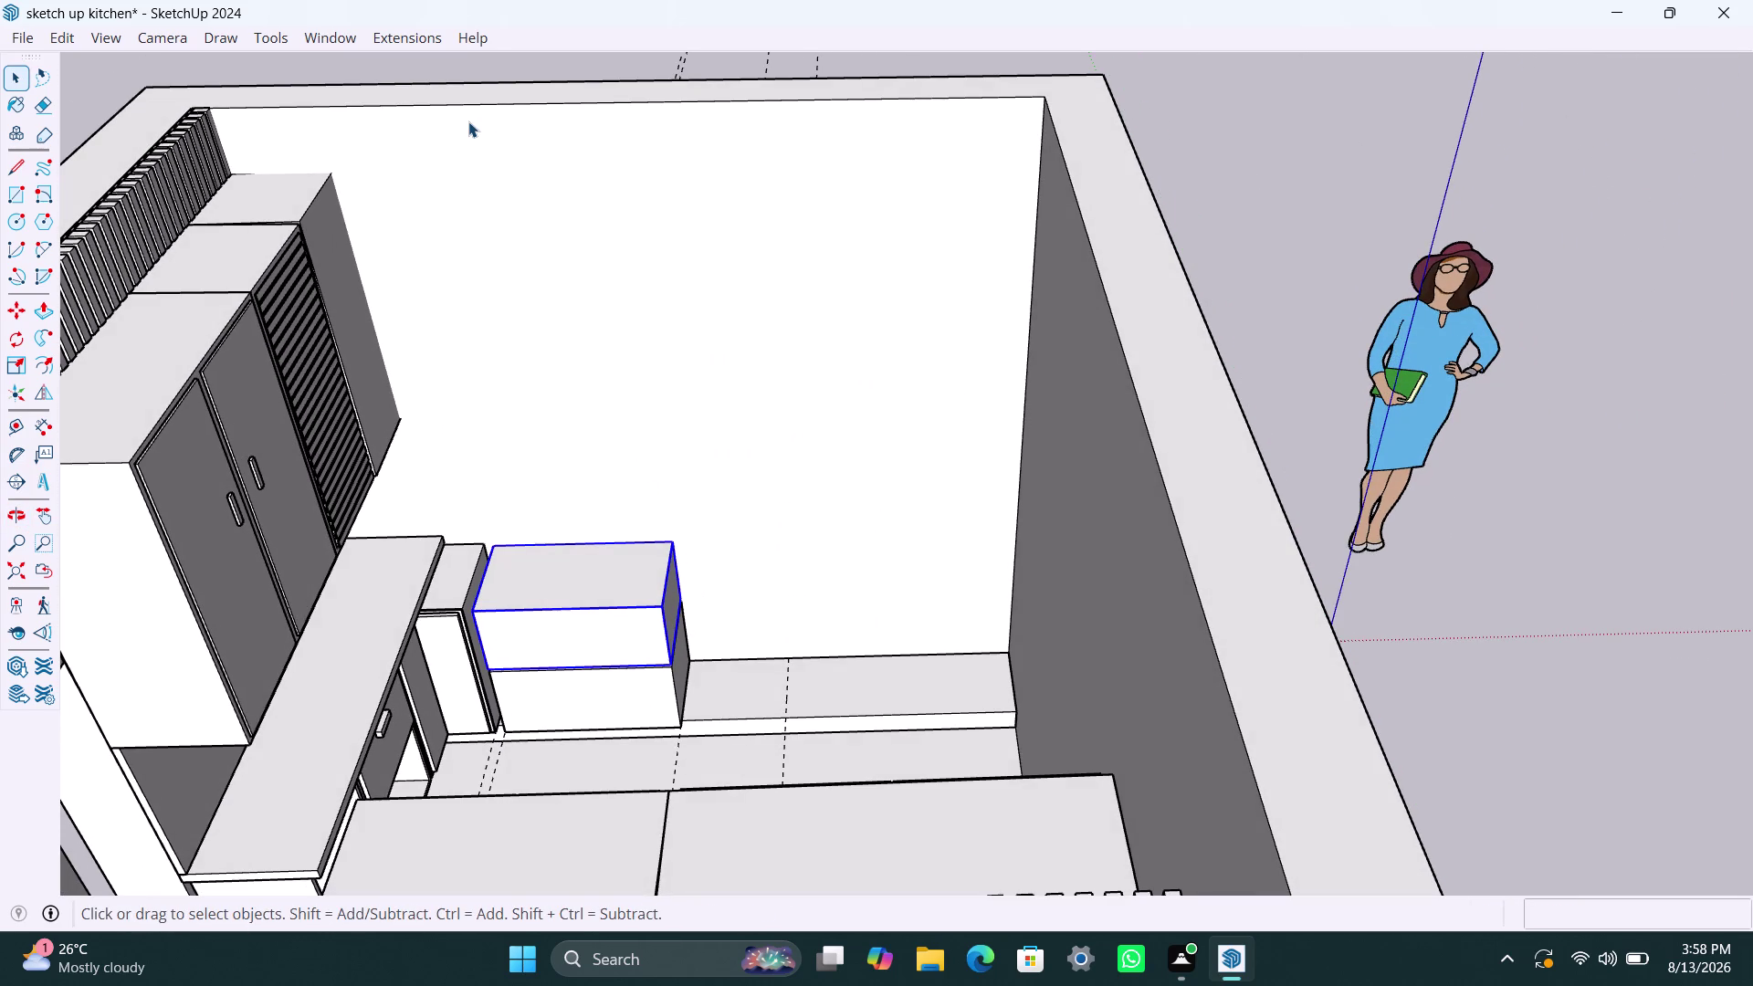
key(t)
click(490, 108)
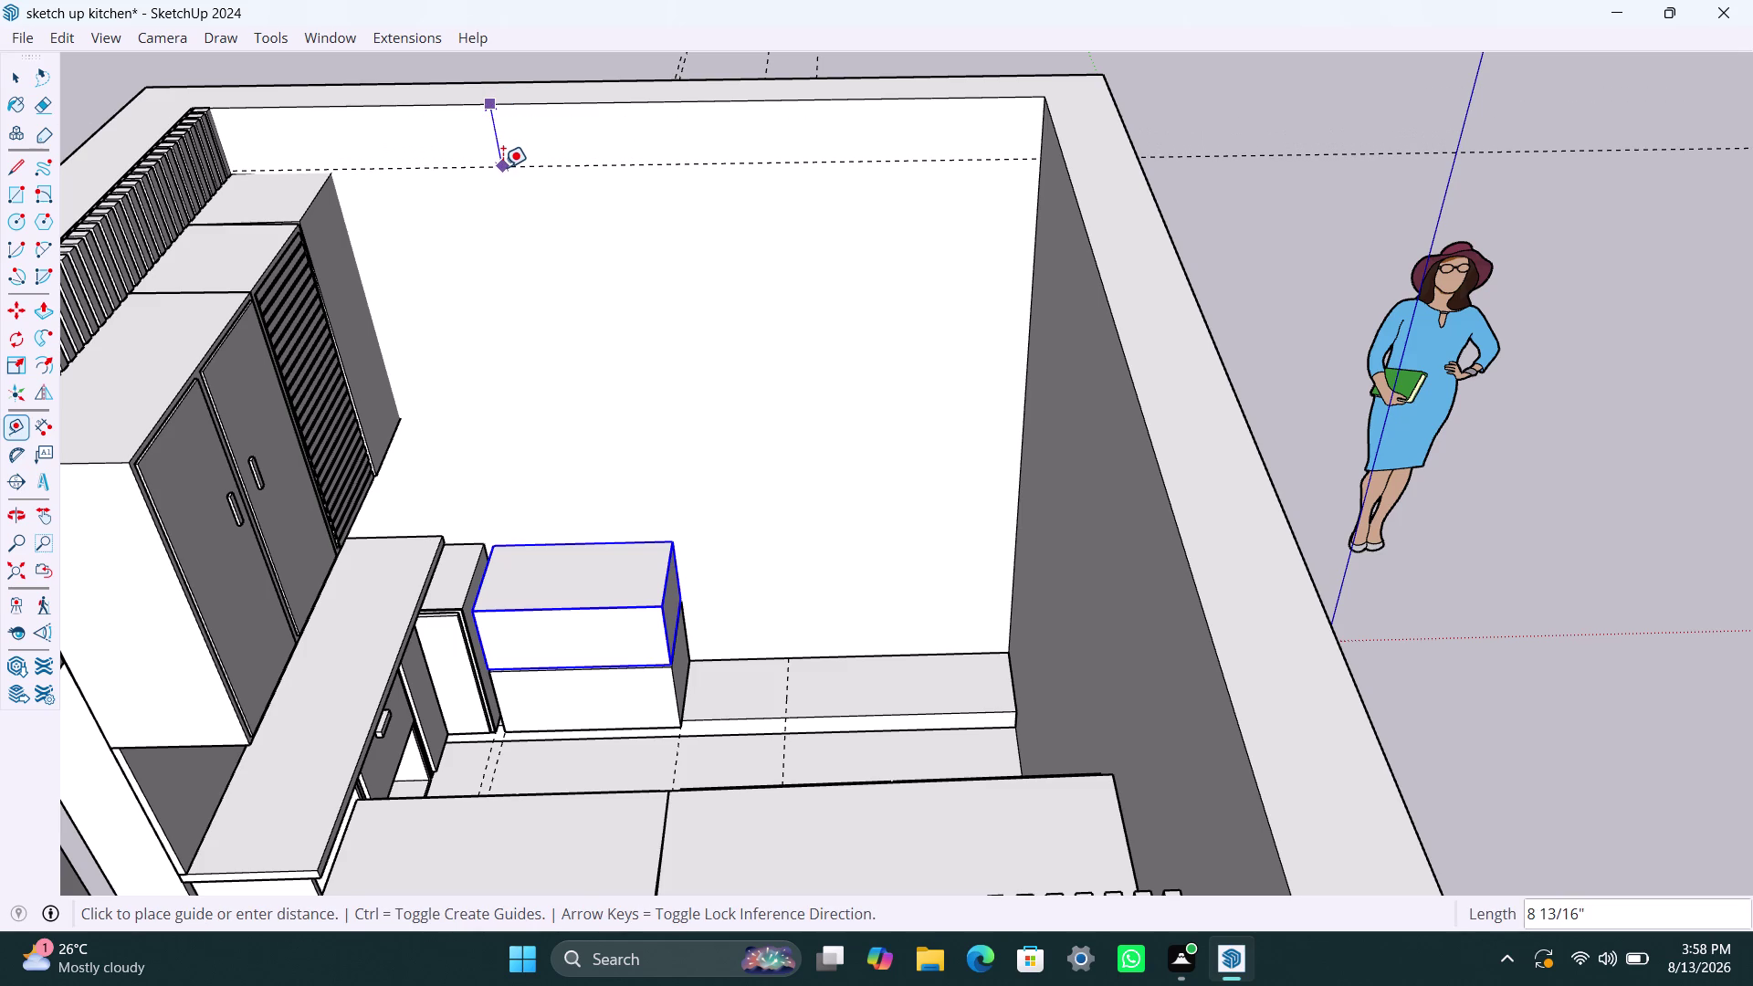
text(260)
text(mm)
key(Return)
key(space)
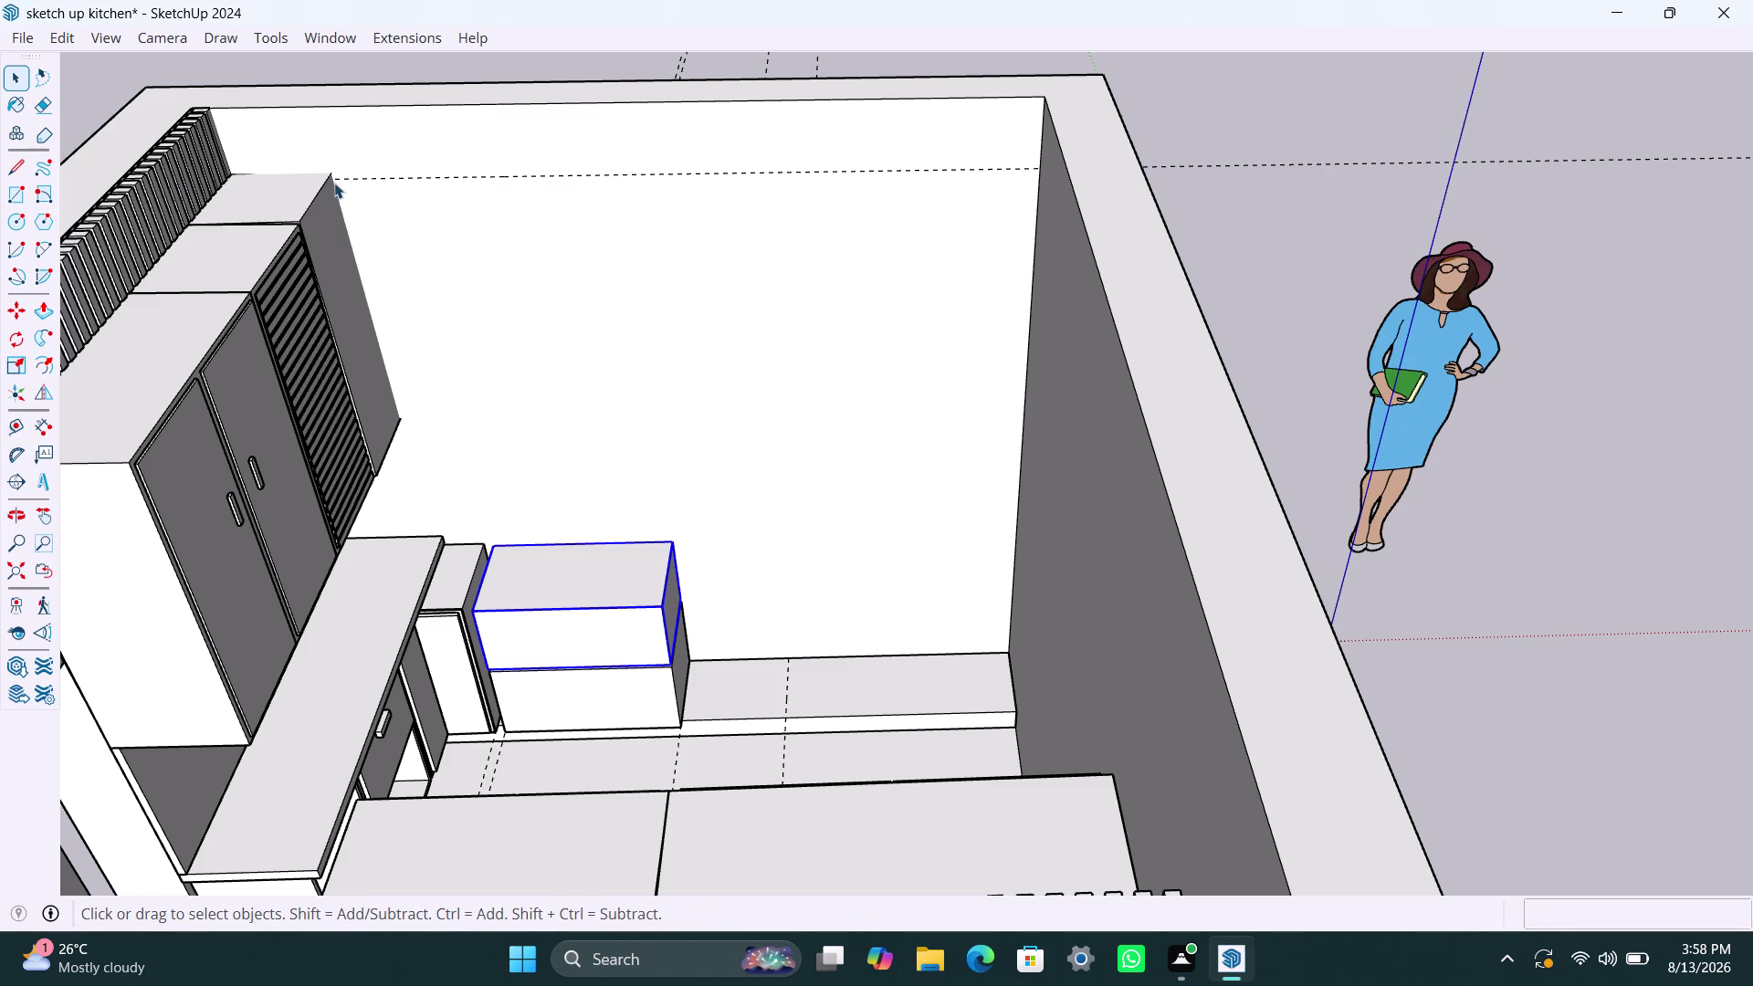
Orbit toward the cabinets and back to face the top of the back wall.
scroll(up, 3)
middle_drag(436, 295, 219, 307)
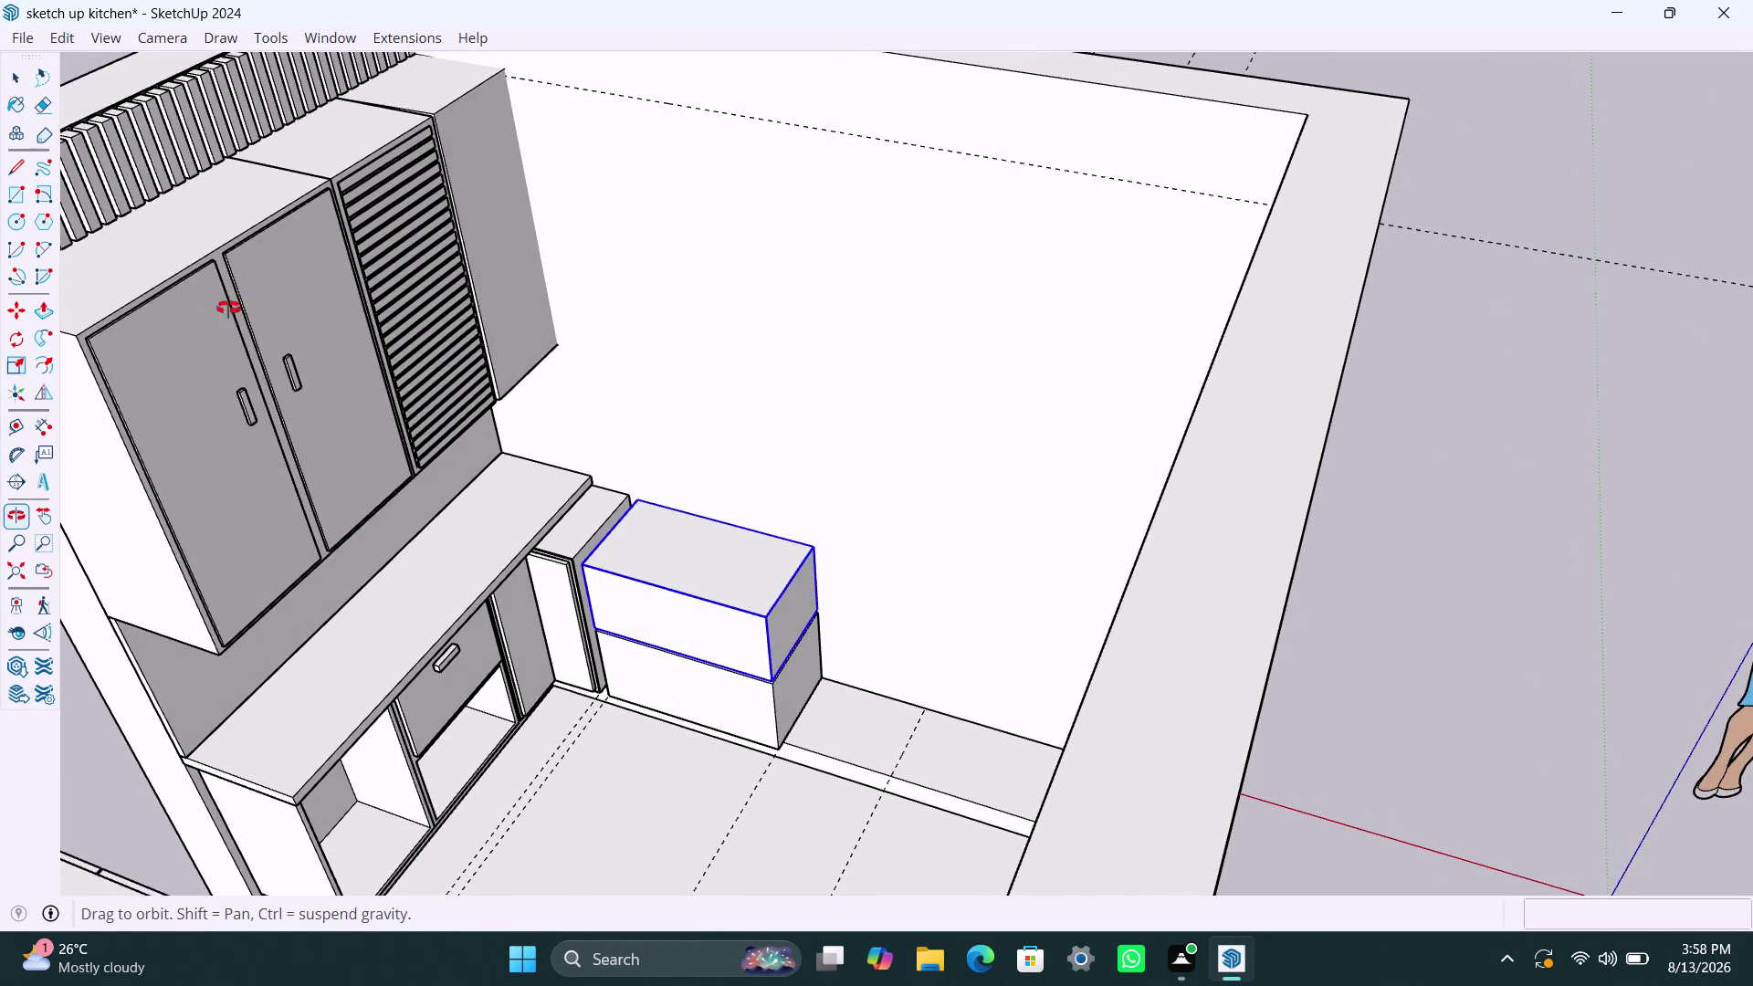
middle_drag(219, 307, 437, 306)
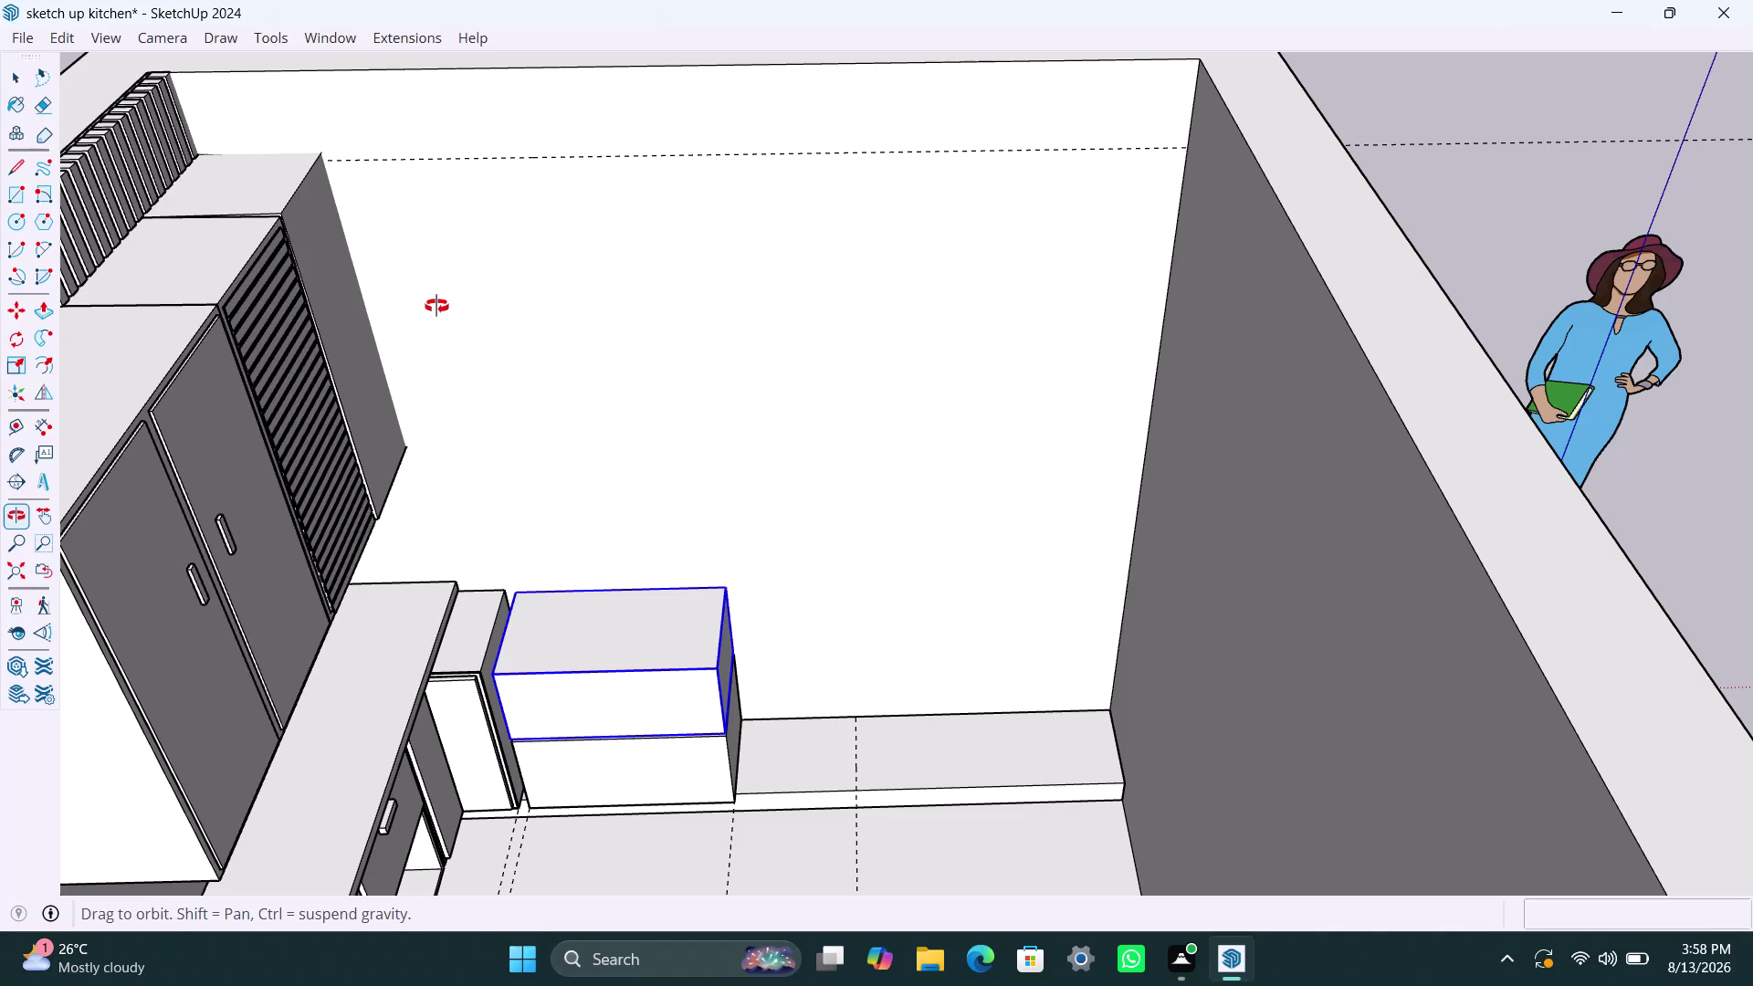
middle_drag(436, 306, 463, 311)
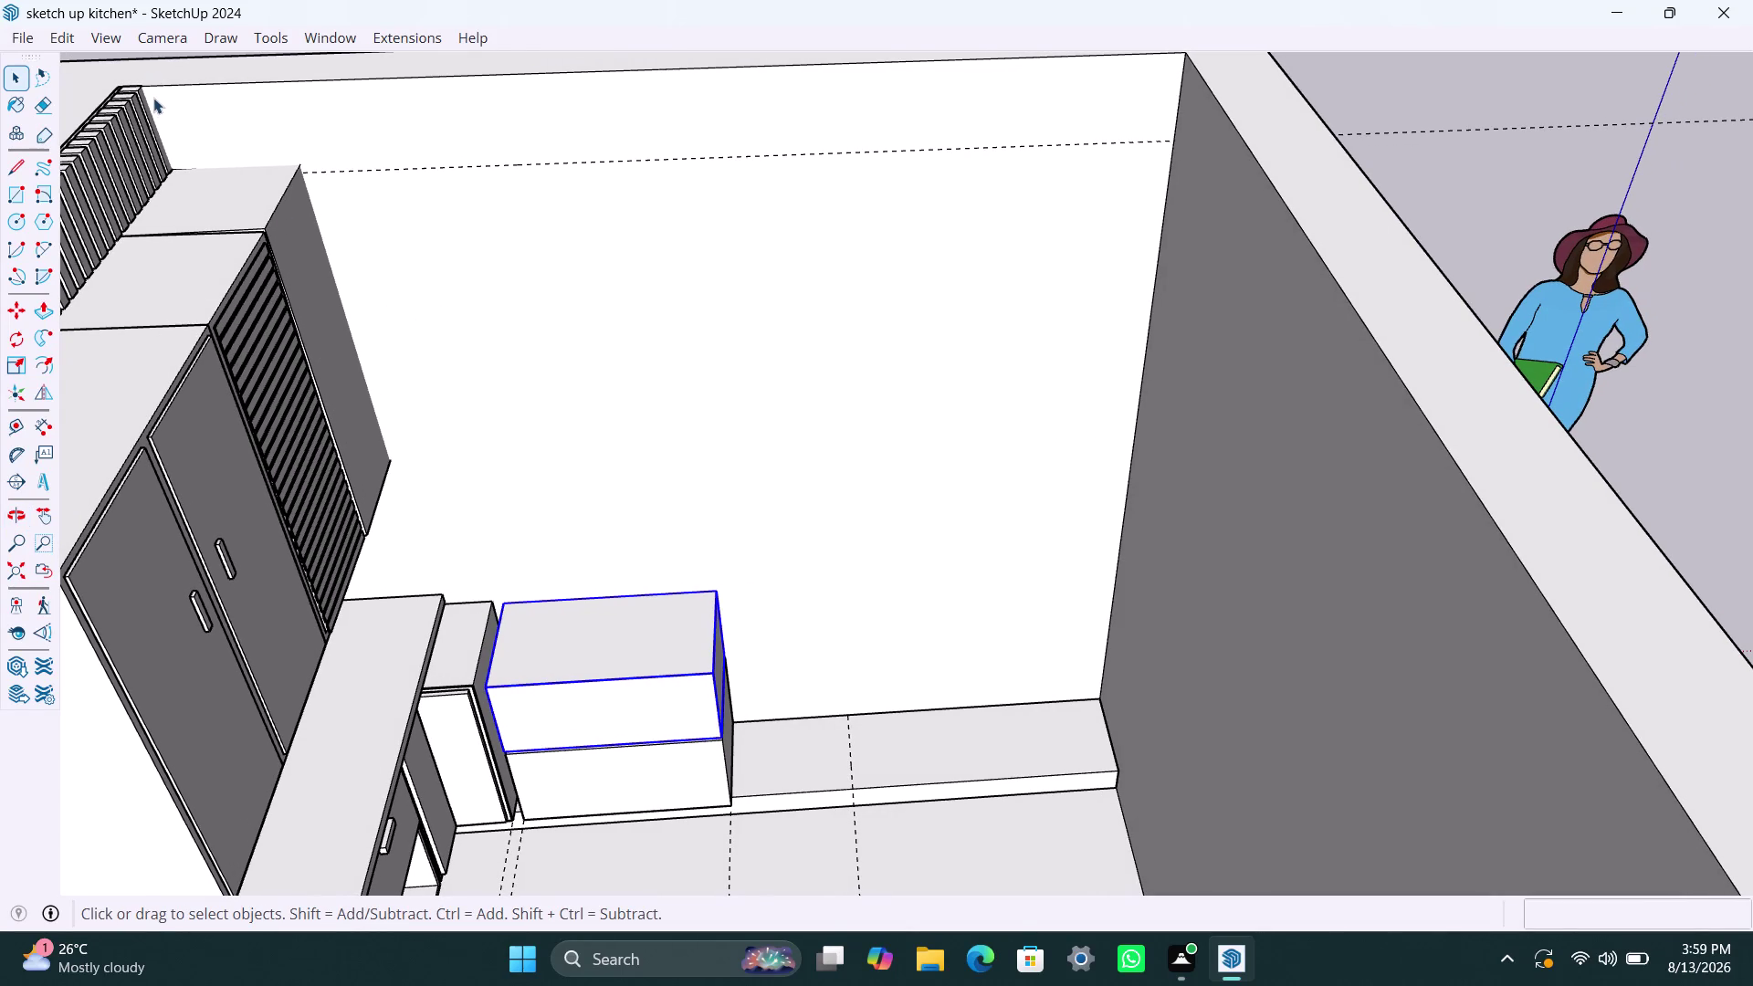
Draw a rectangle from the back wall's top-left corner to the guide line's right end.
key(r)
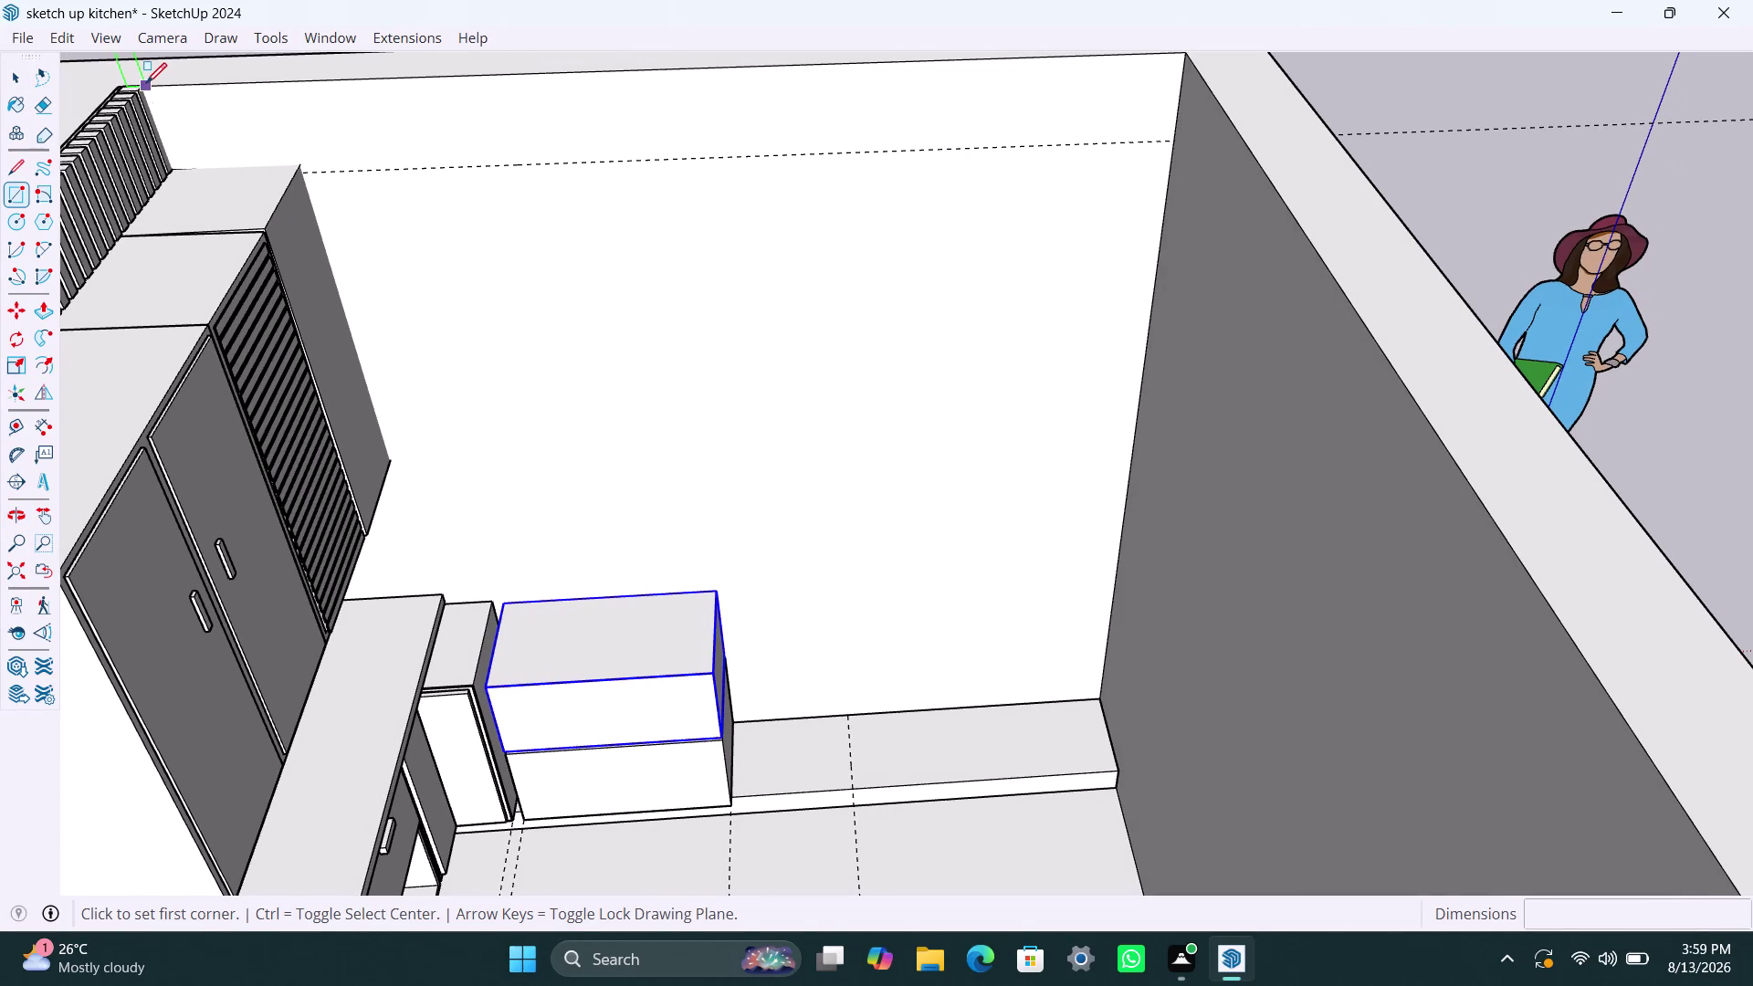
click(146, 83)
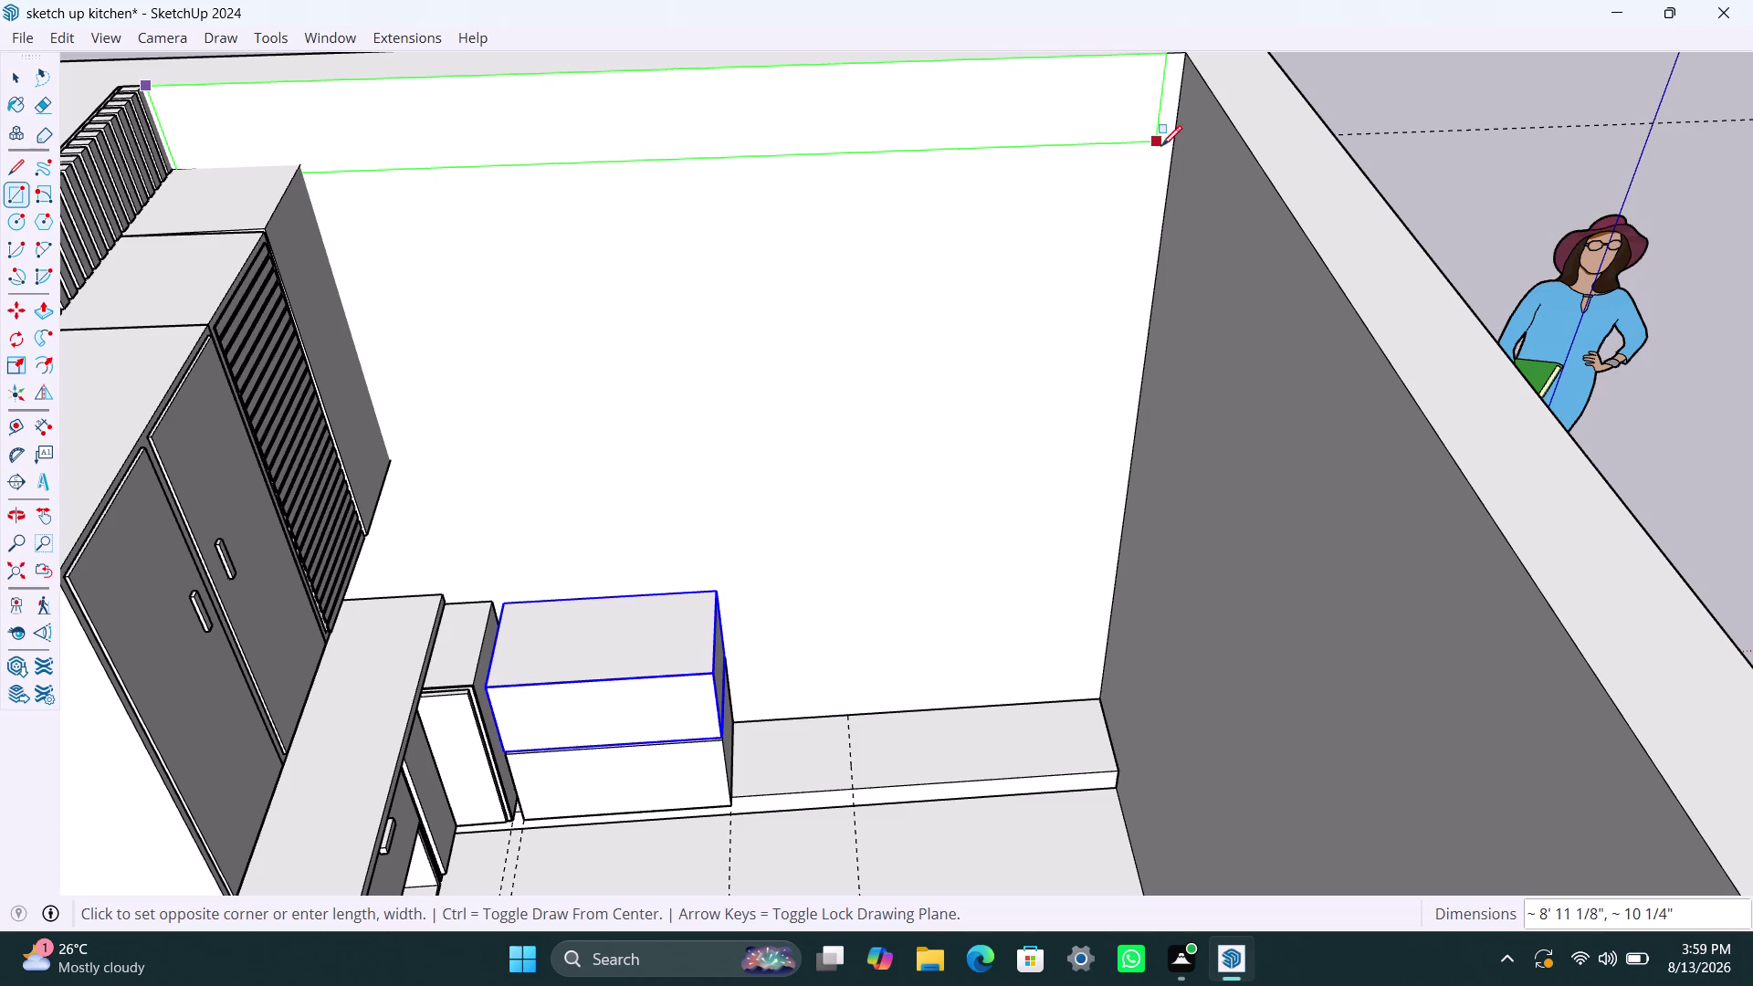
click(1174, 144)
key(v)
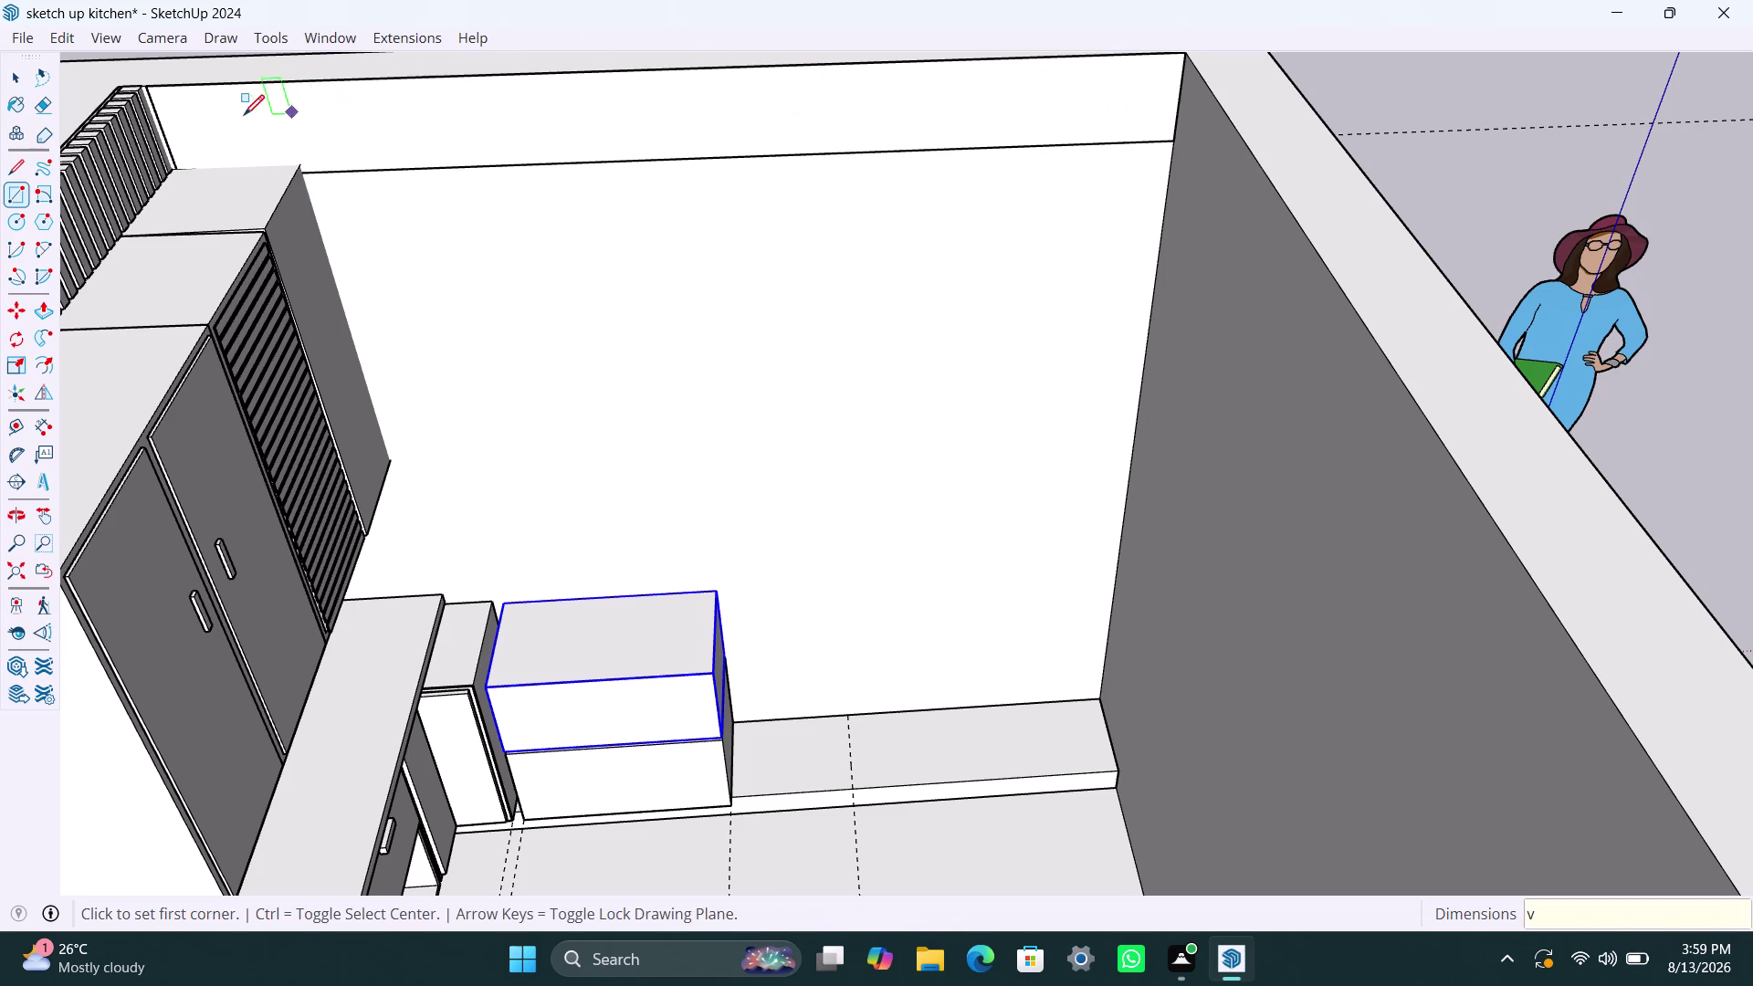
key(space)
Select the new strip and push/pull it slightly out from the wall.
double_click(233, 115)
right_click(221, 111)
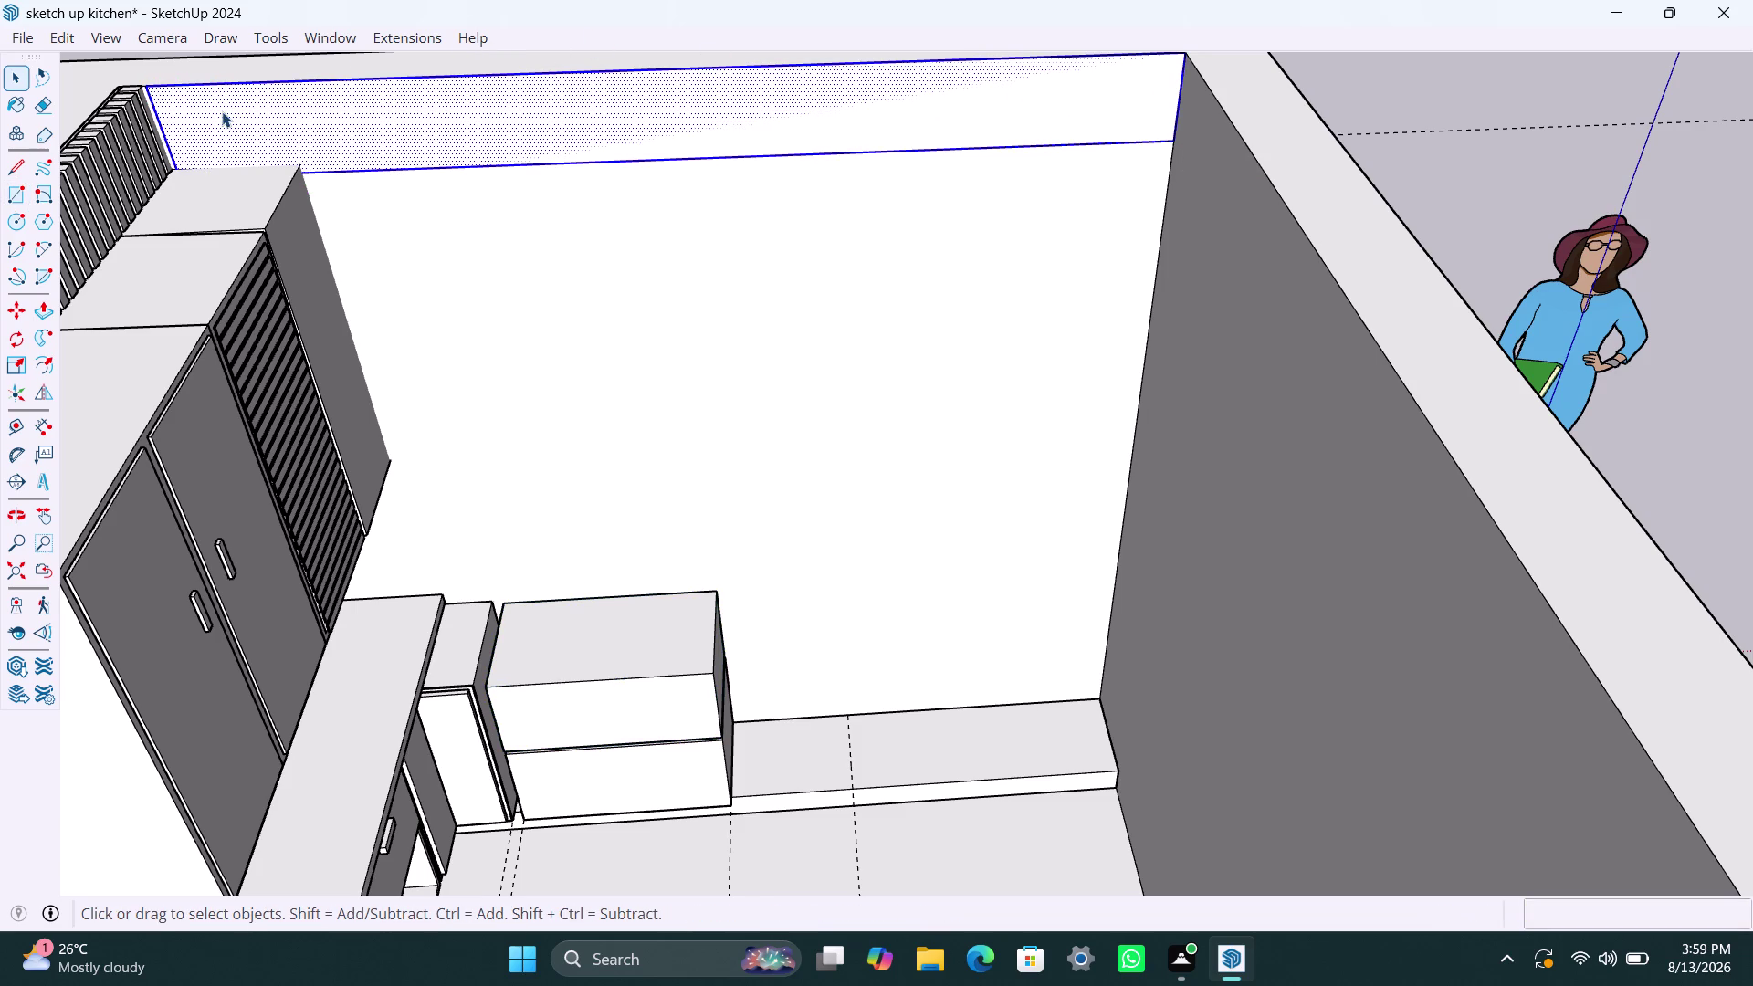
click(323, 338)
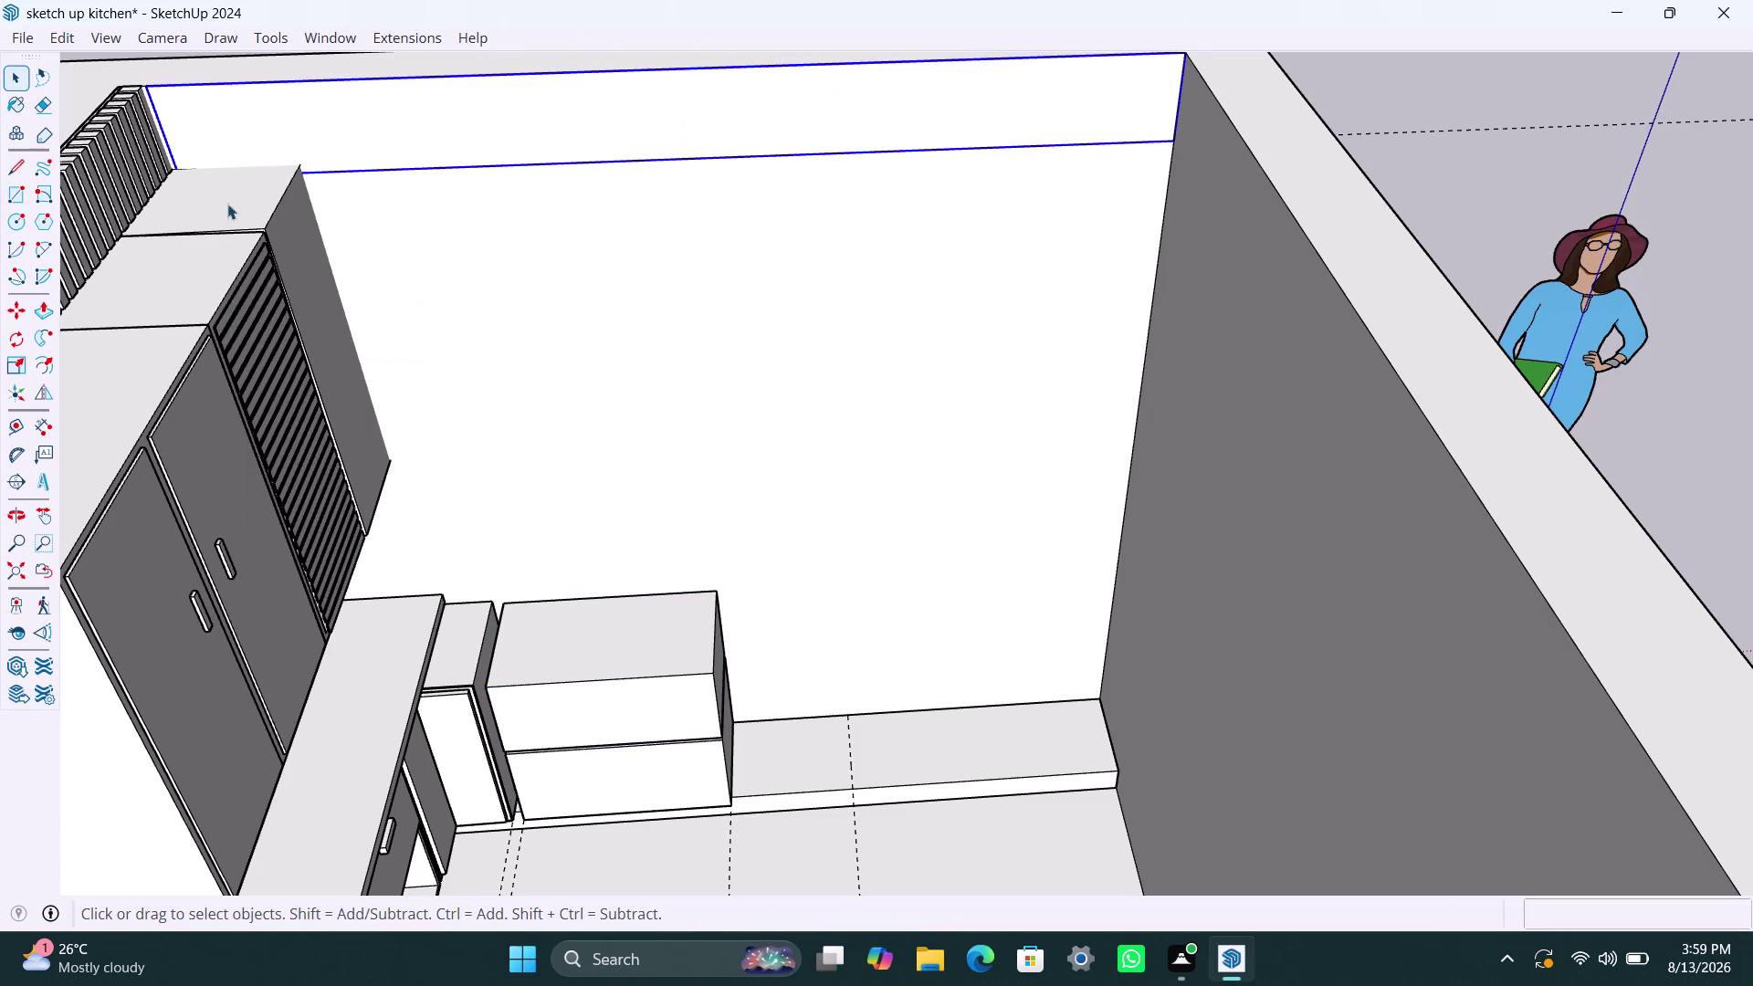
triple_click(237, 140)
key(p)
click(239, 137)
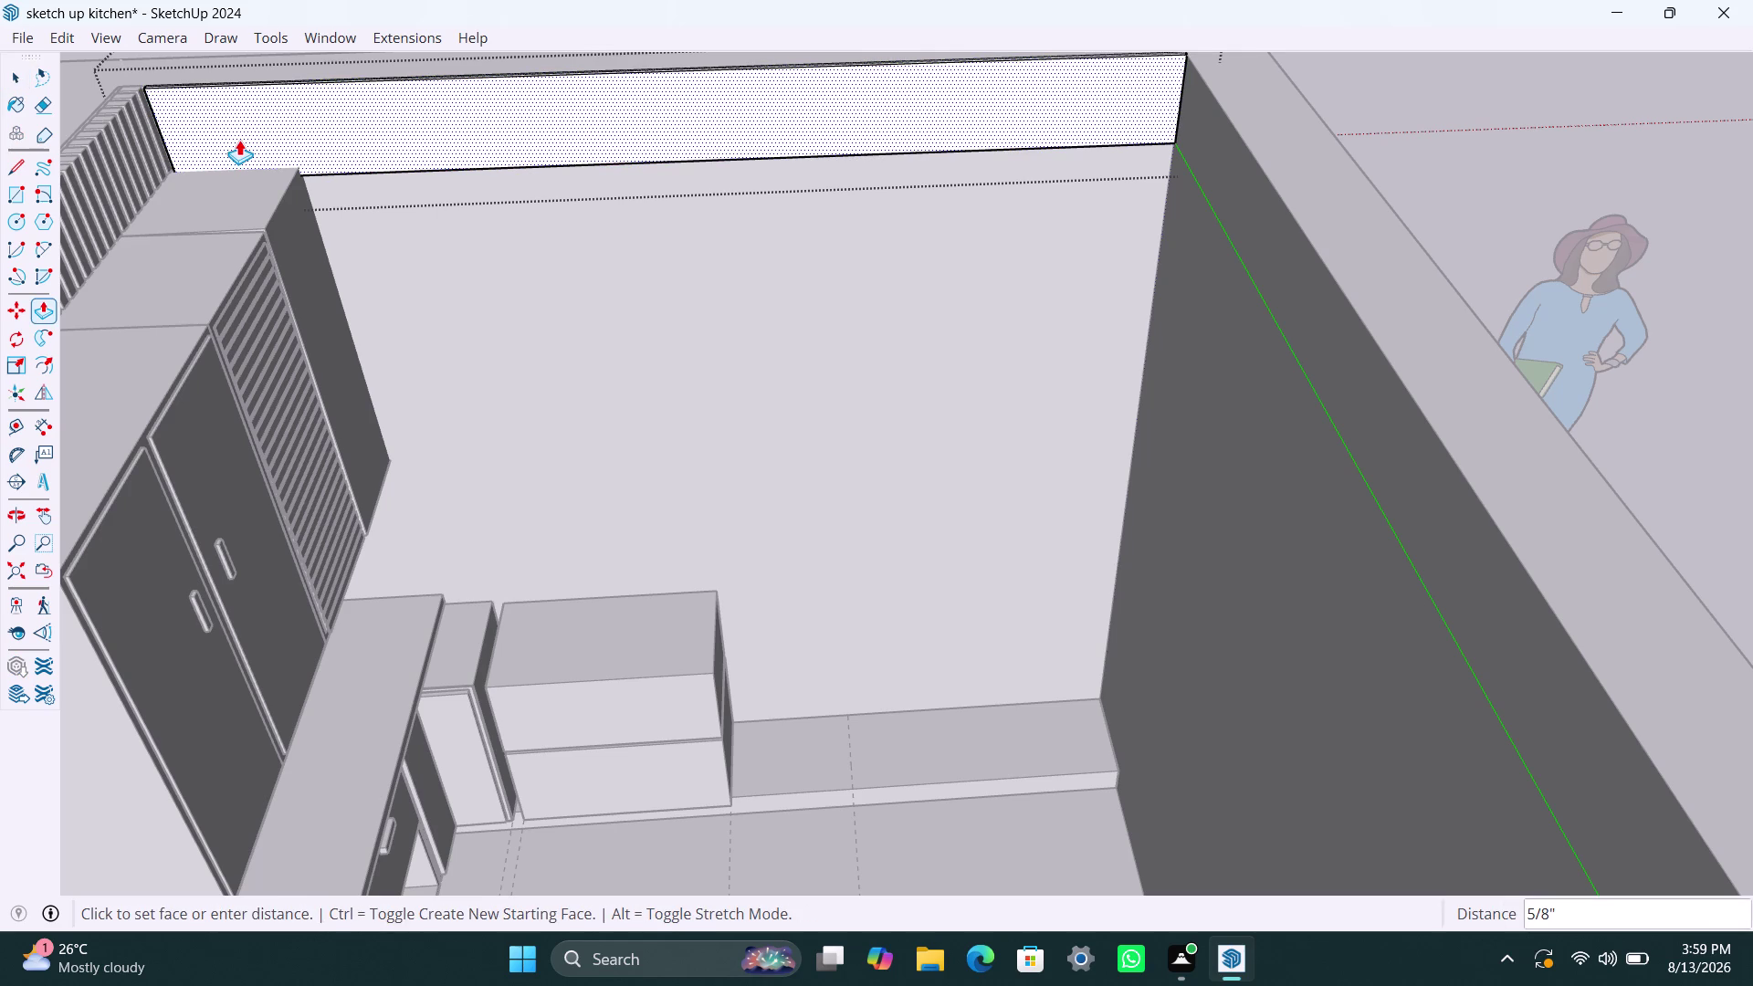
click(239, 139)
key(space)
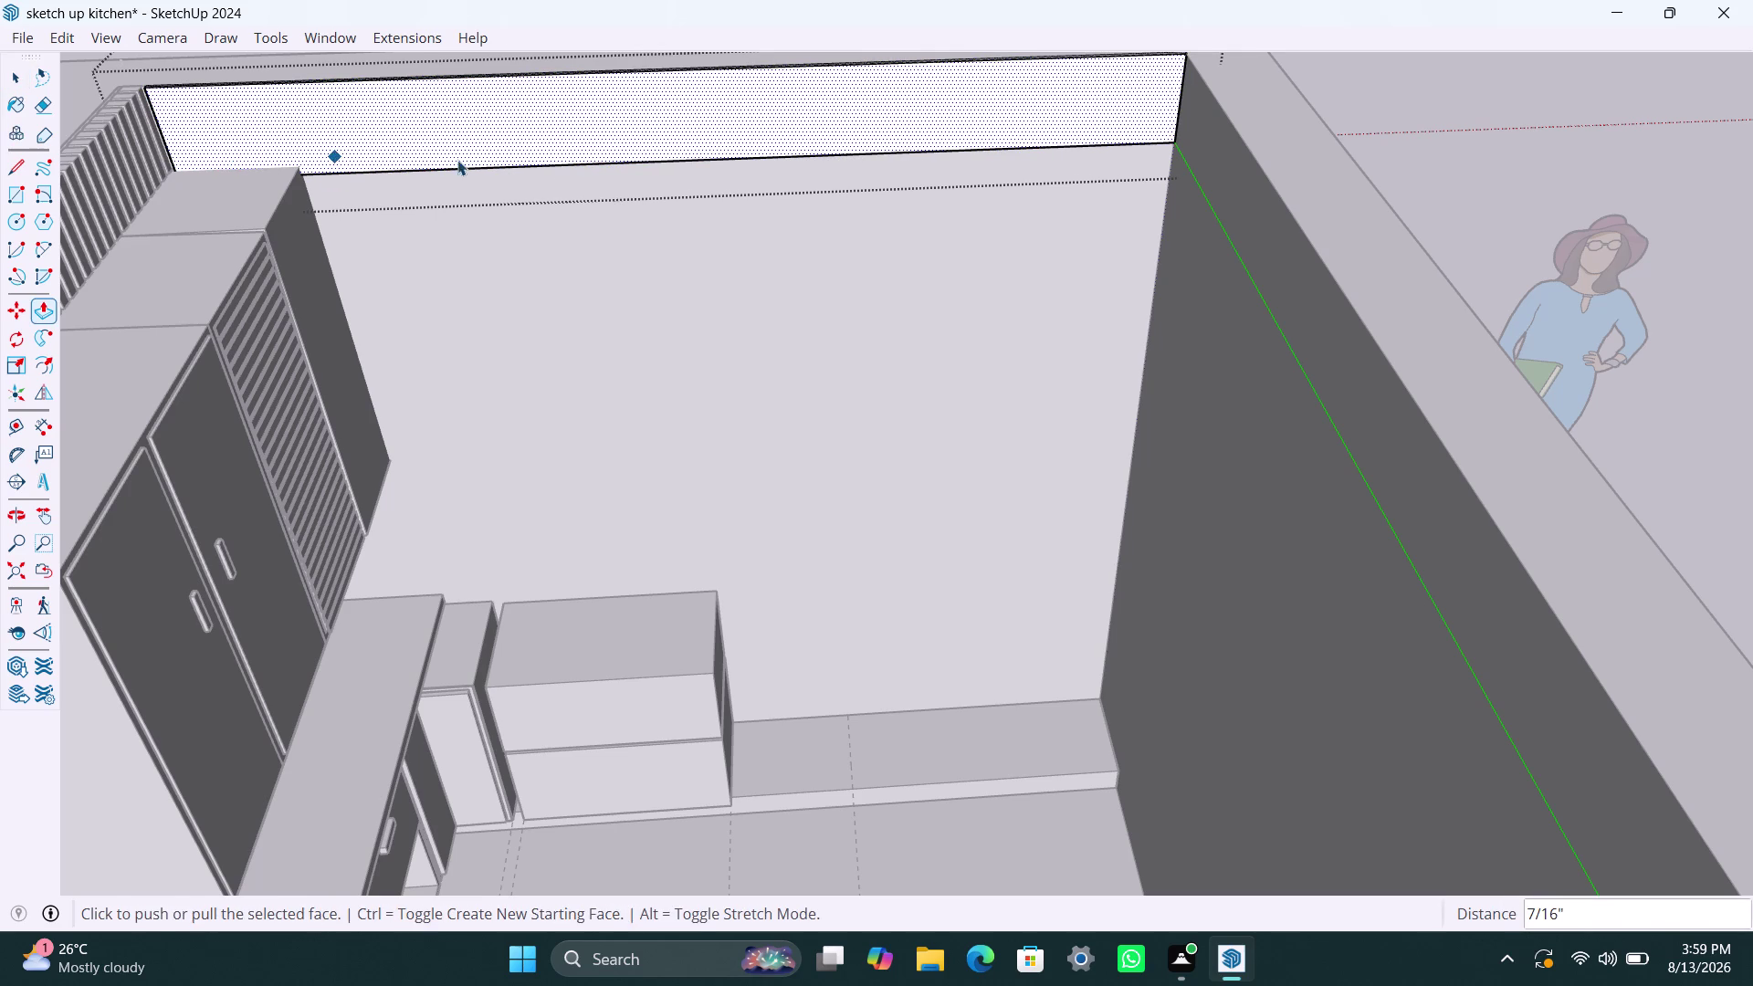
scroll(down, 3)
click(1013, 114)
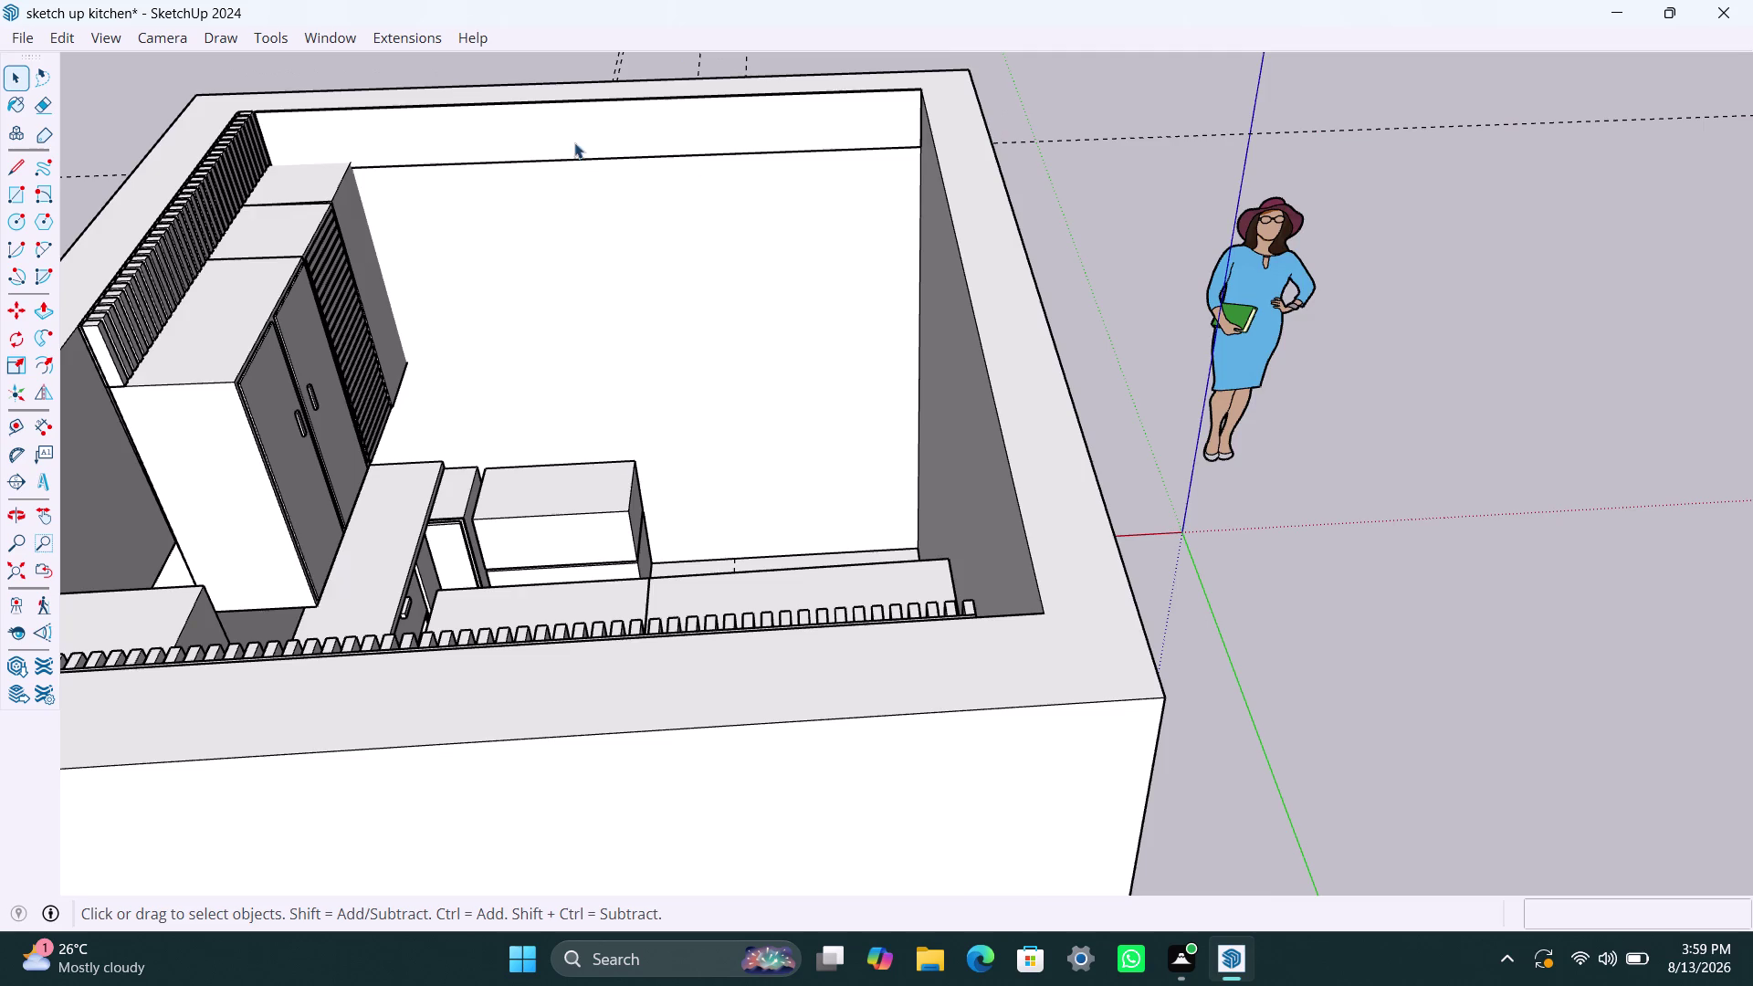
Draw a thin slat rectangle at the back wall corner where the strip ends.
scroll(down, 3)
middle_drag(451, 139, 473, 284)
middle_drag(489, 182, 625, 425)
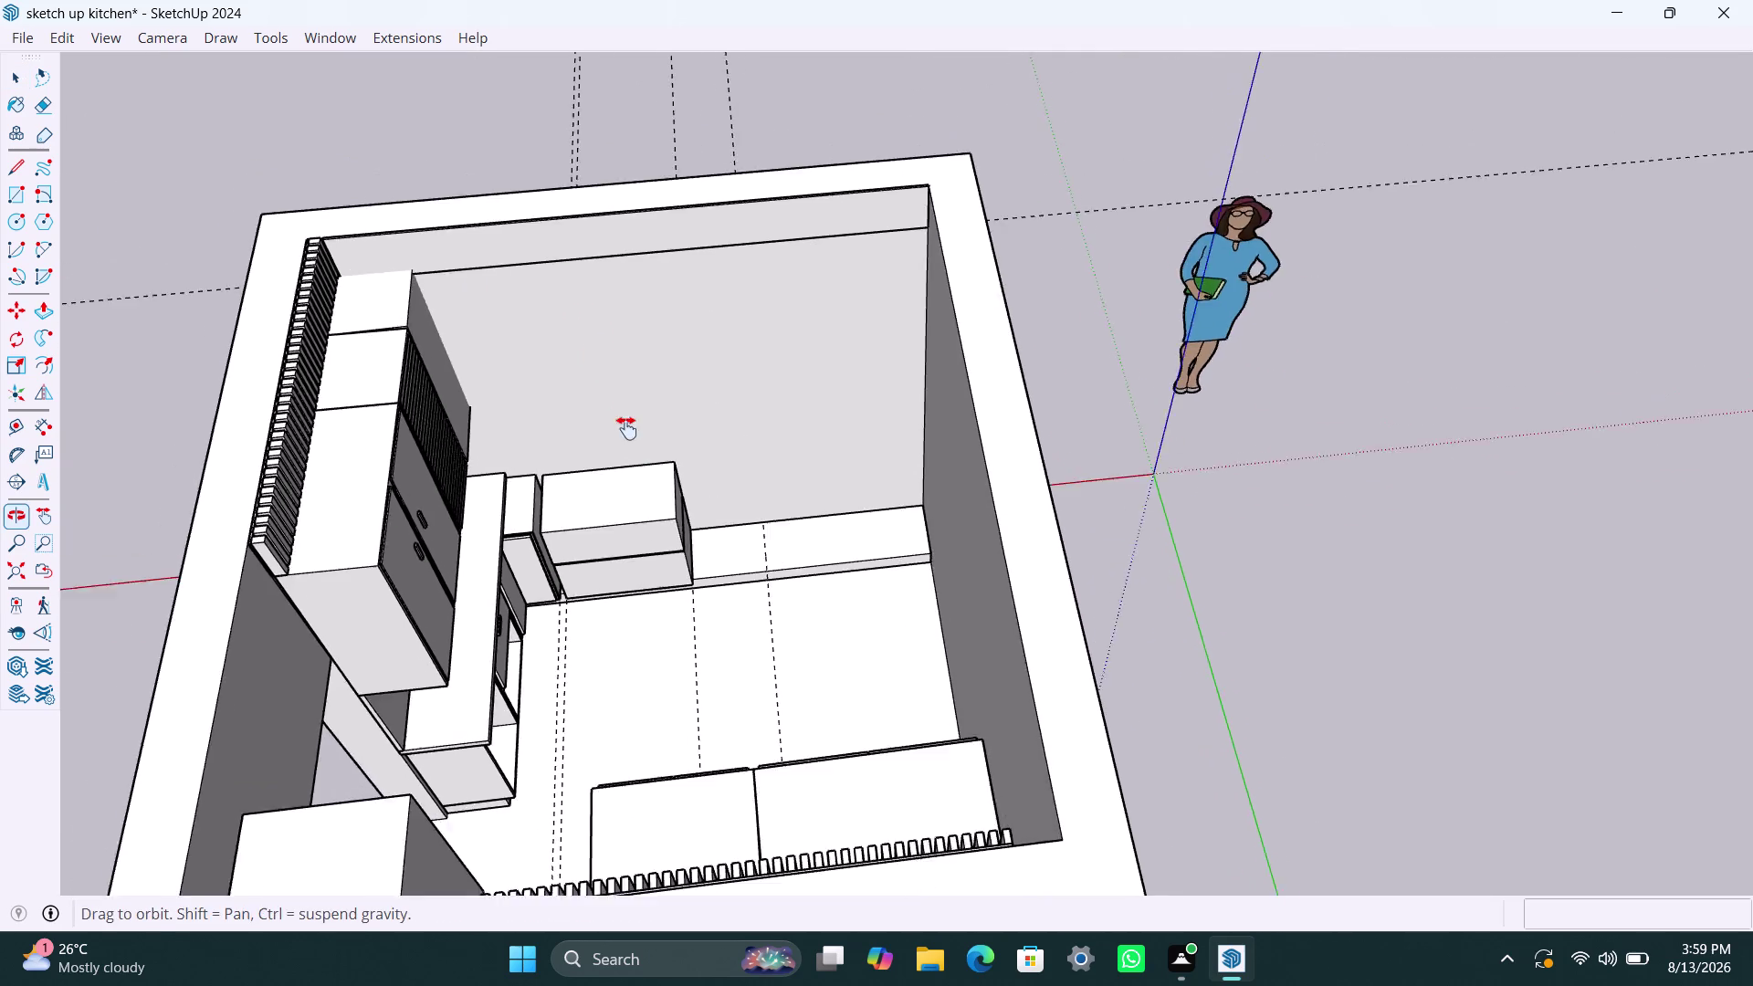
middle_drag(626, 425, 628, 437)
scroll(up, 3)
click(342, 332)
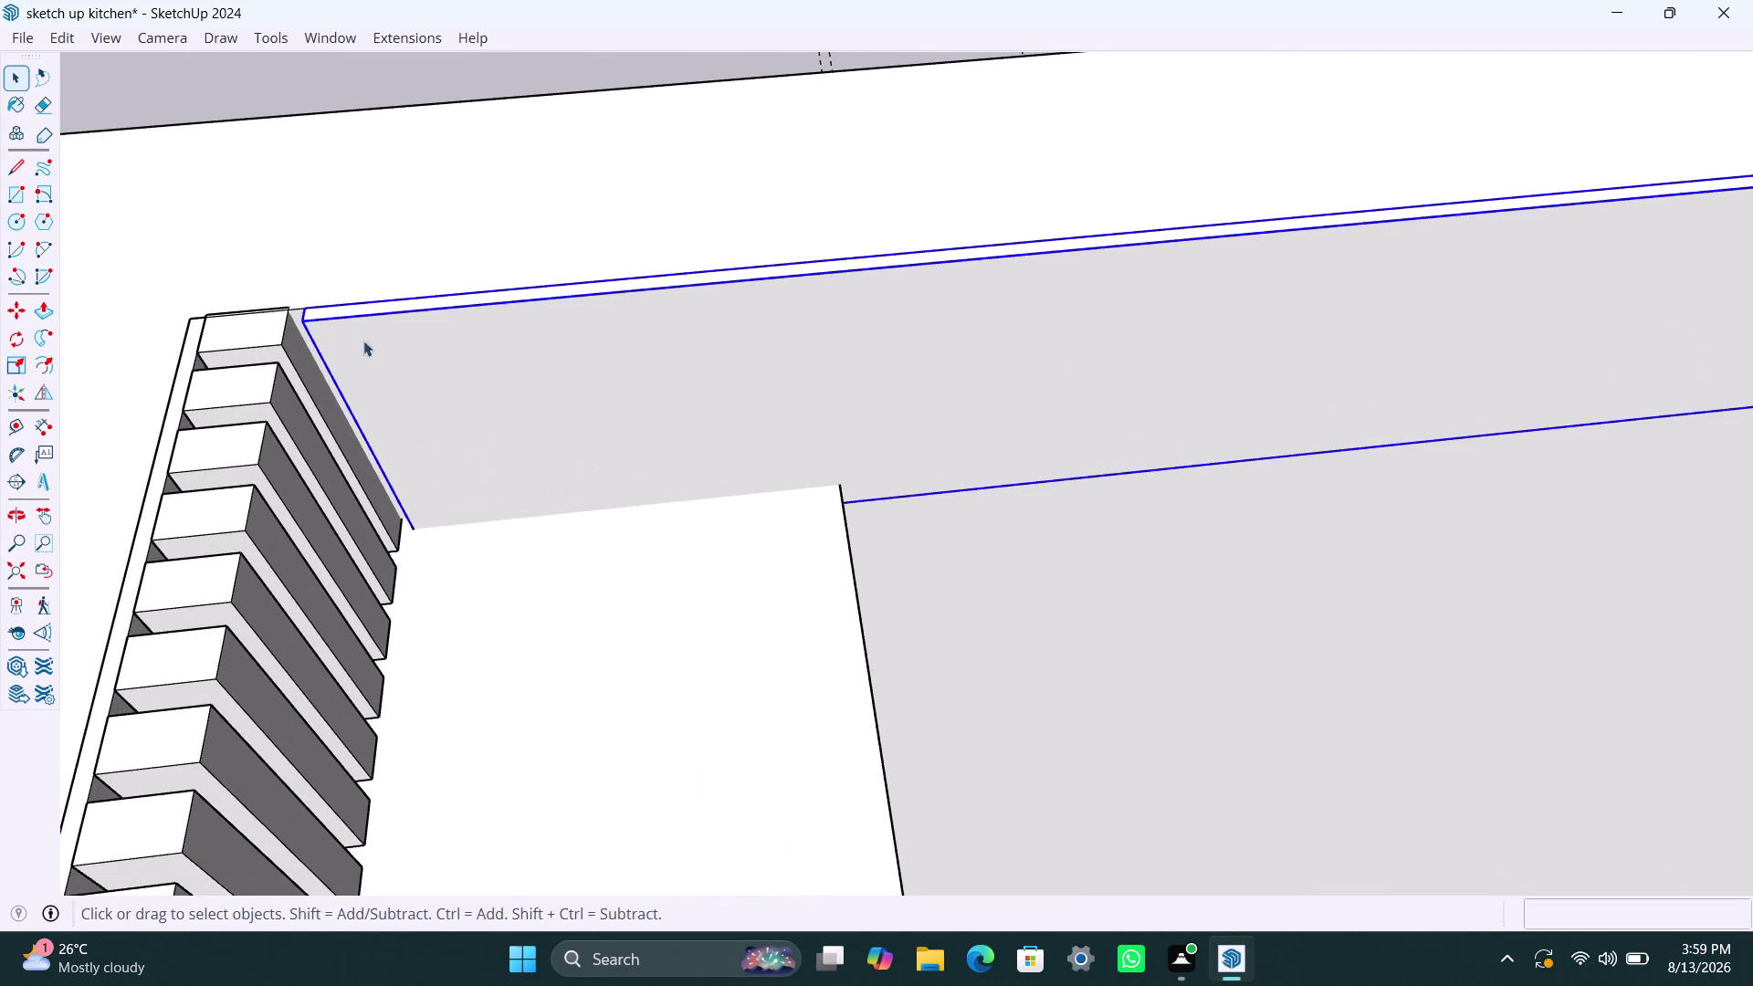
scroll(up, 3)
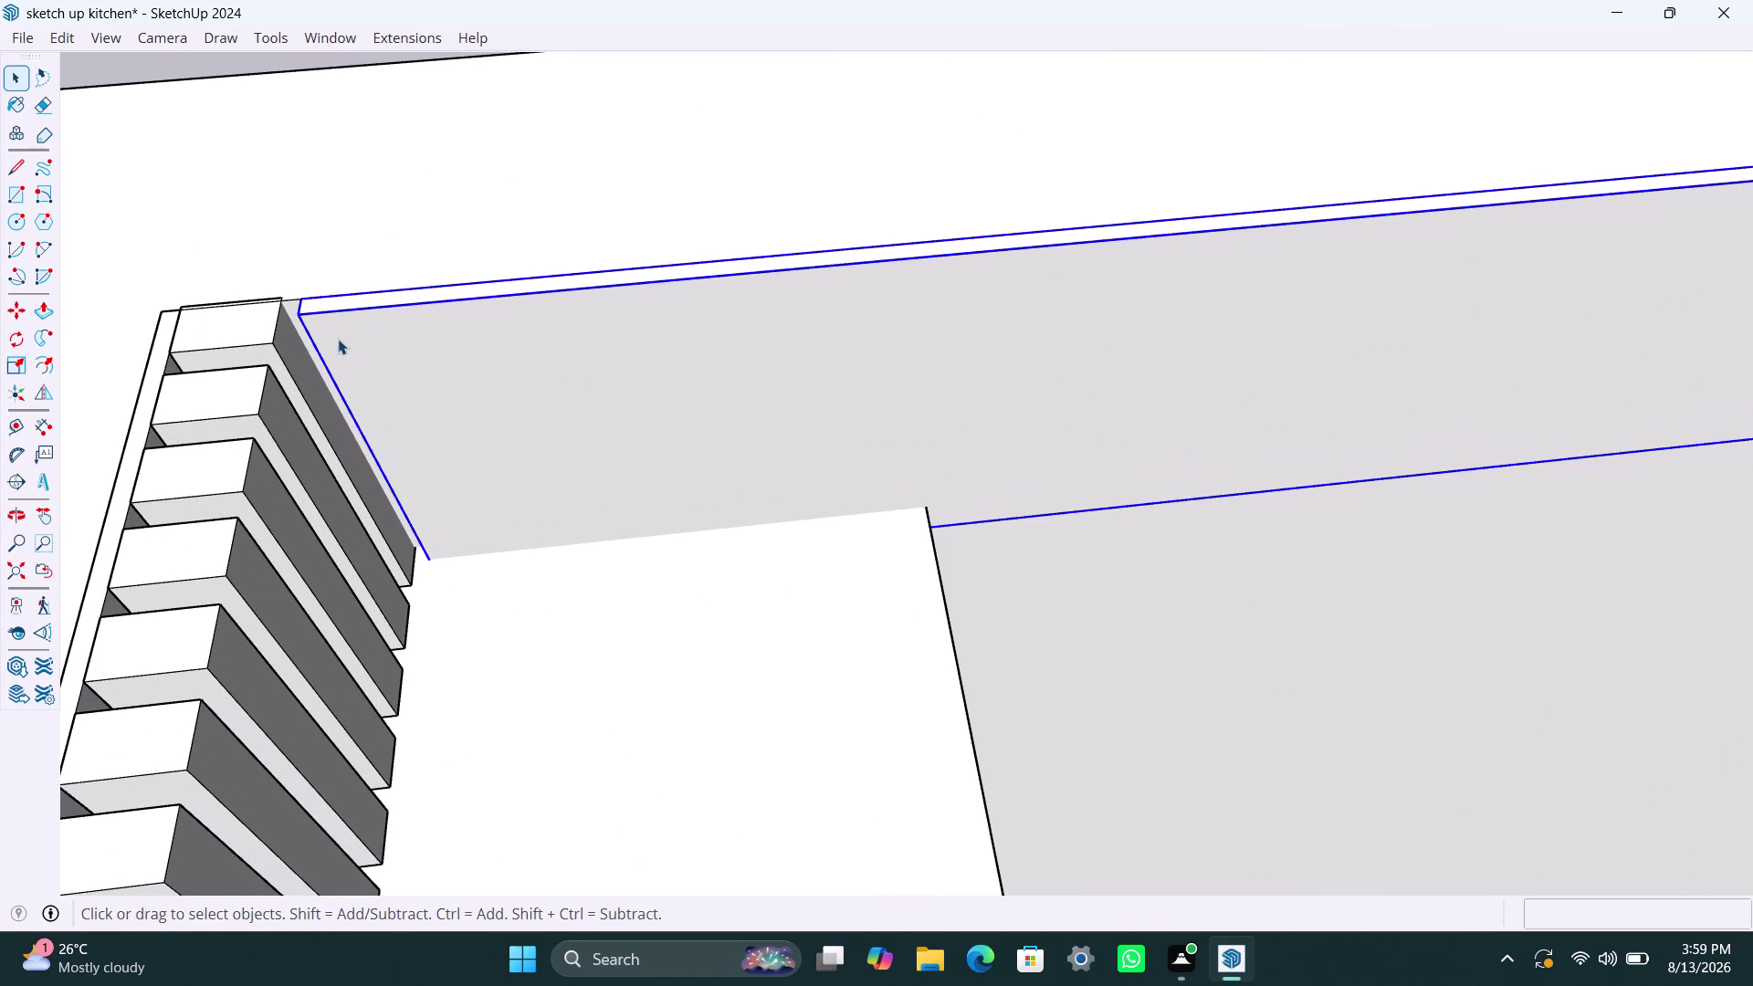
middle_drag(335, 346, 315, 346)
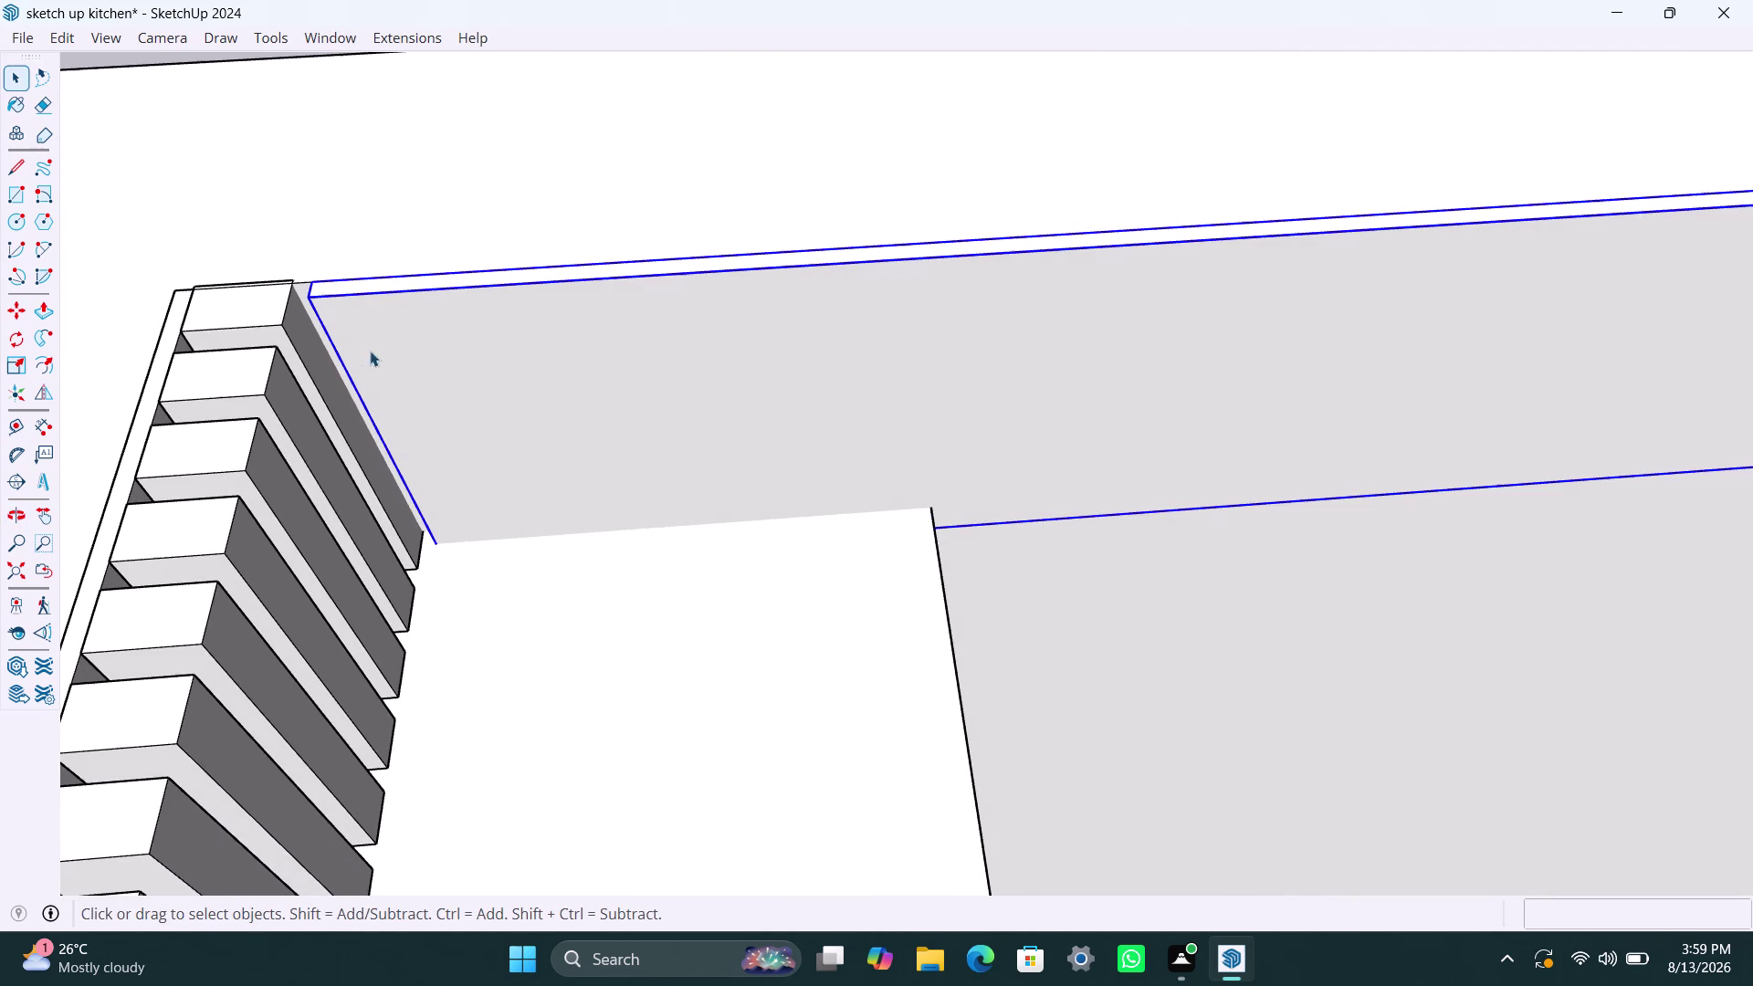
key(r)
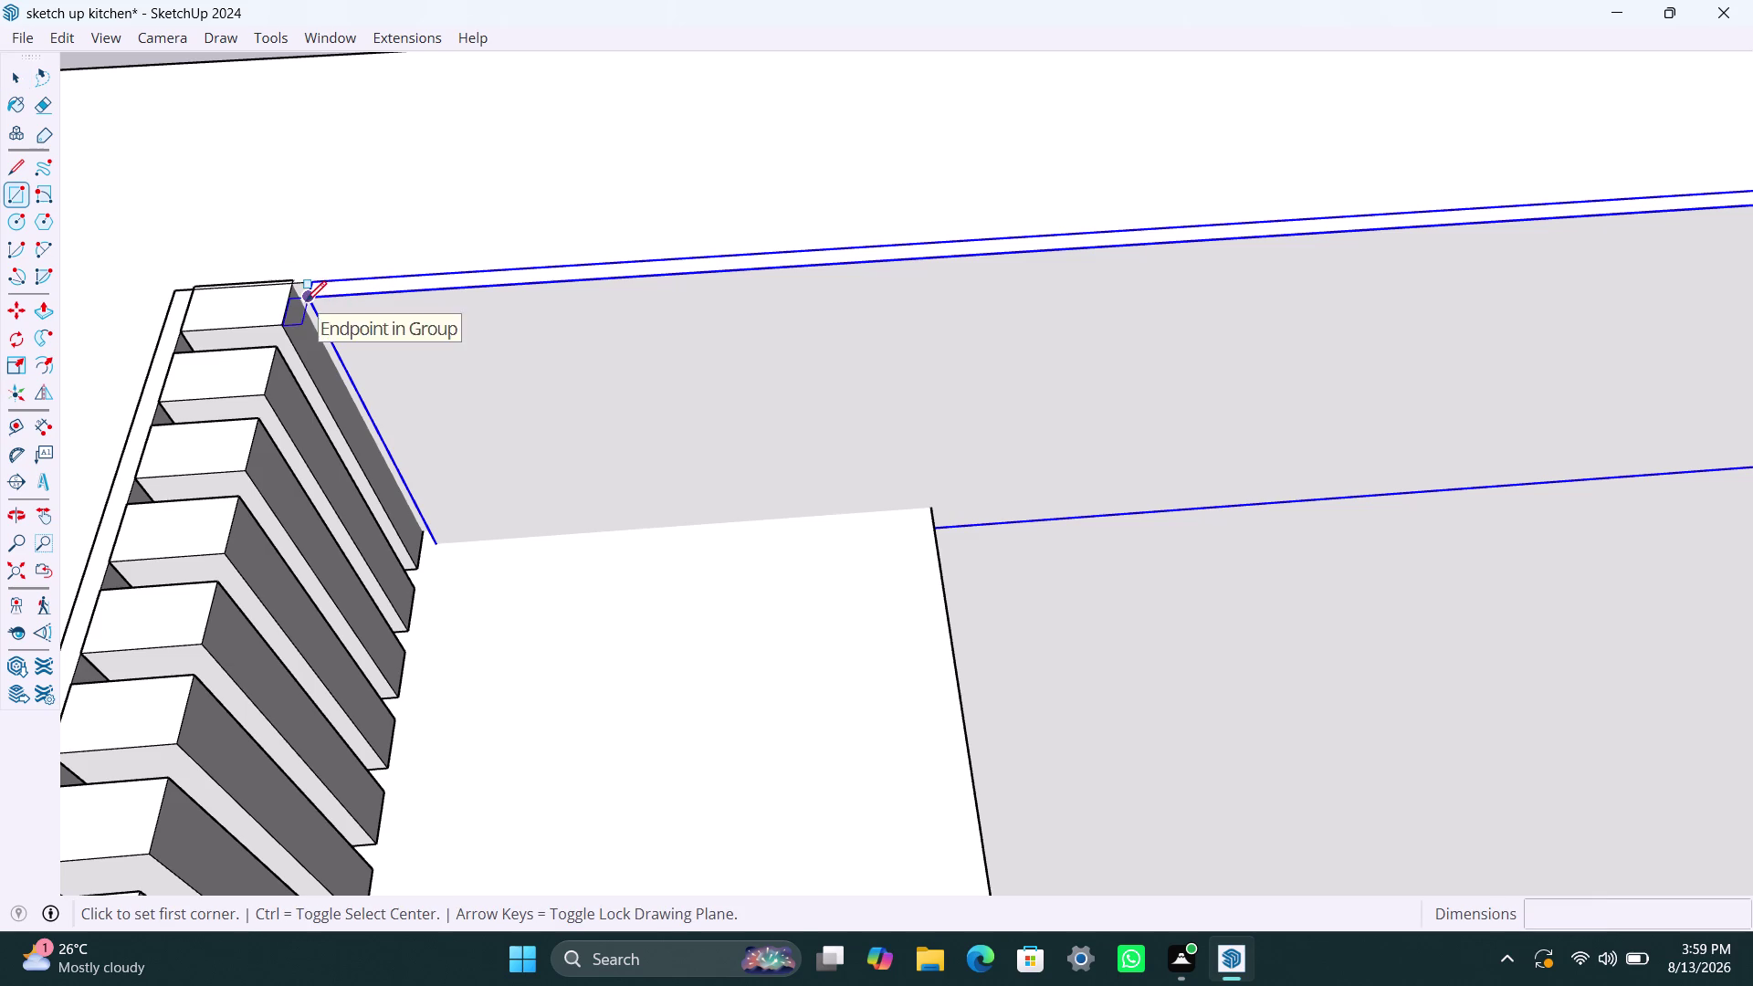
click(306, 301)
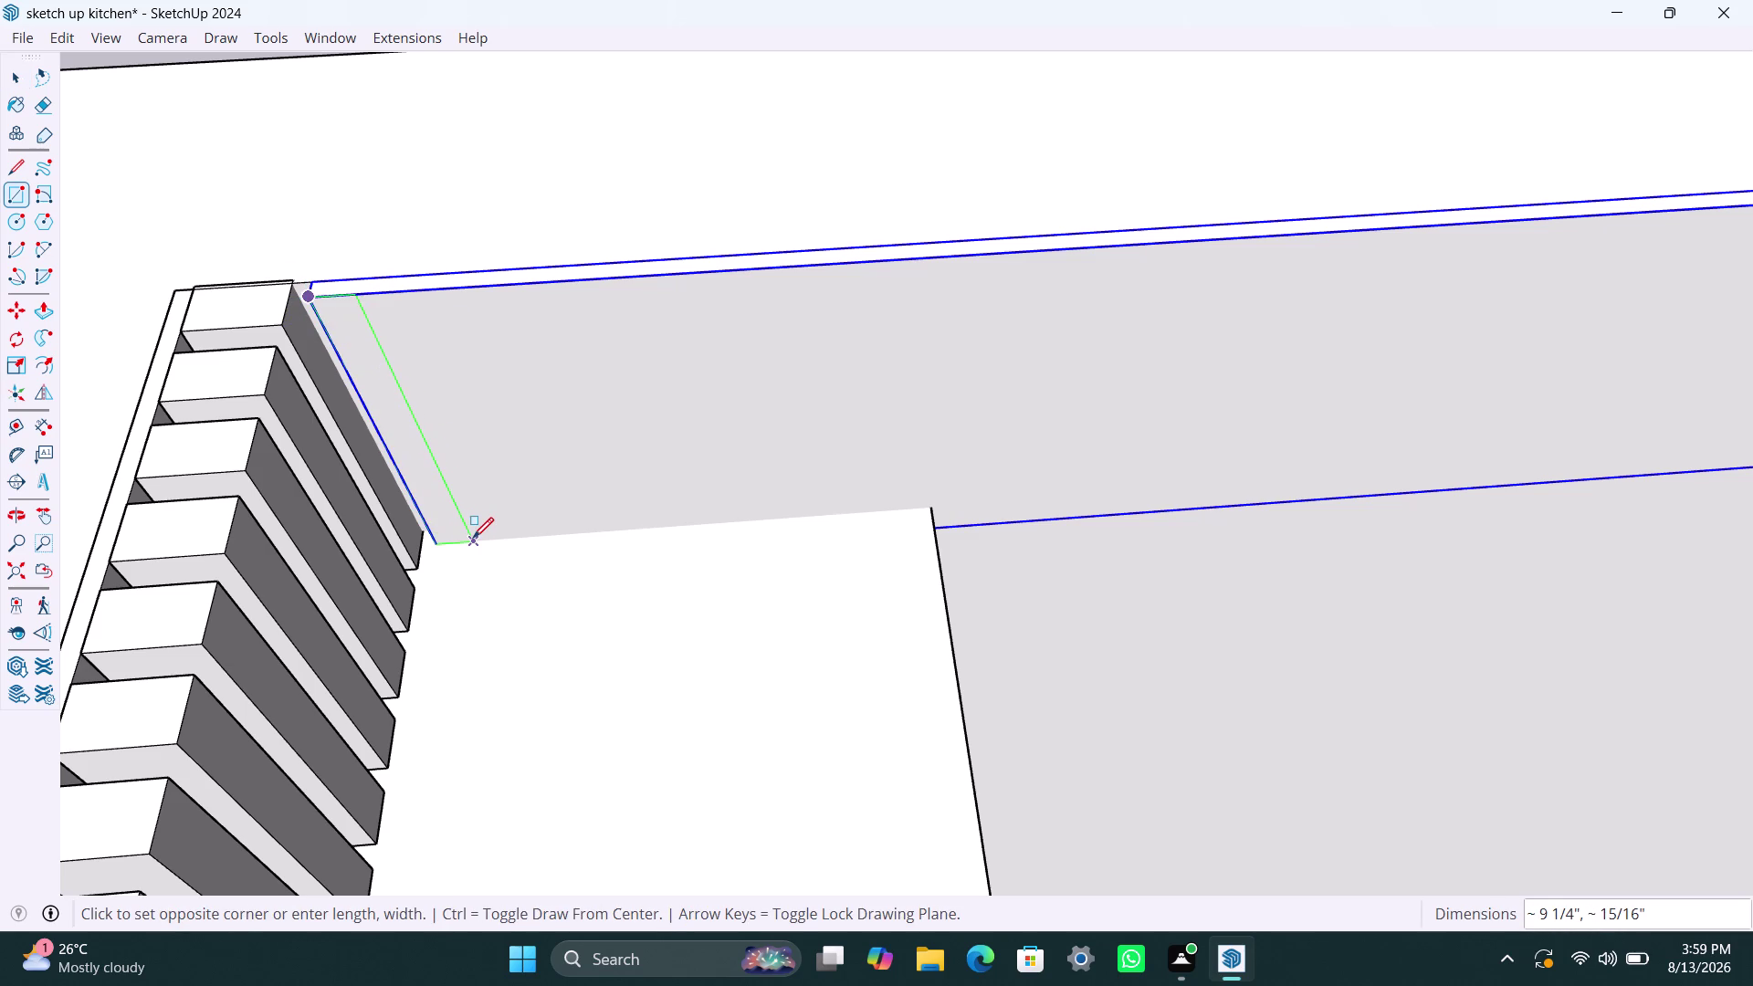
click(473, 538)
key(space)
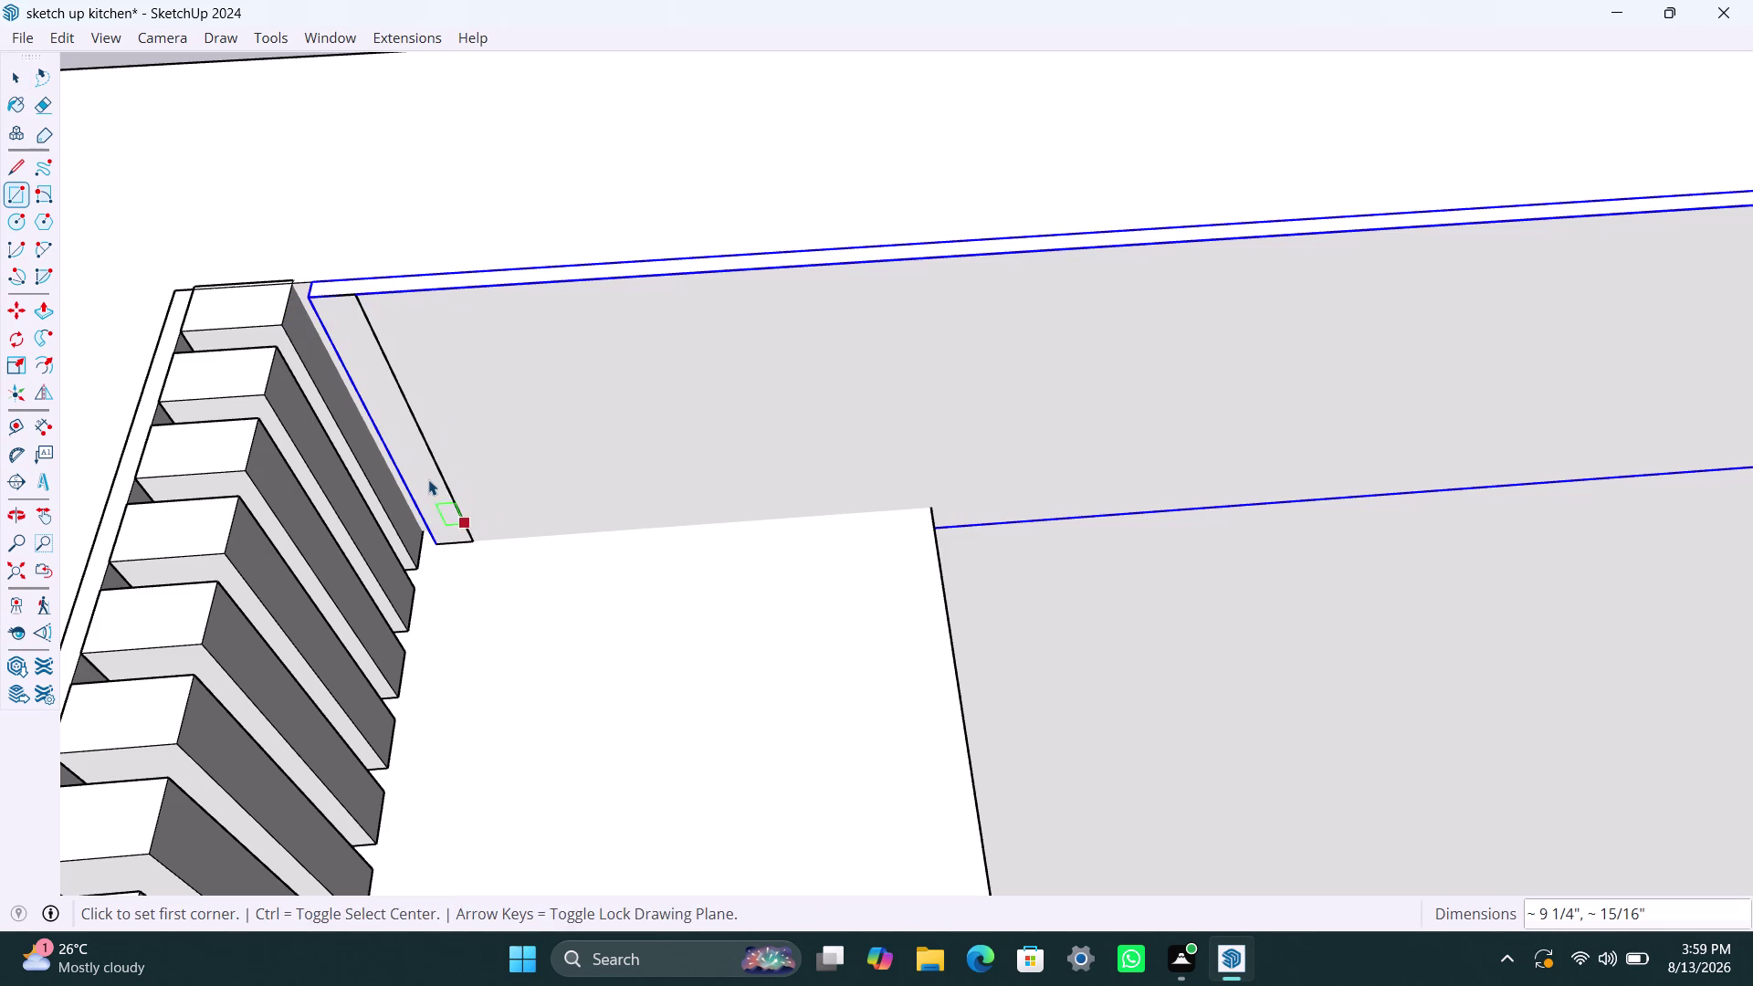
Select the slat rectangle and open its group for editing.
double_click(426, 475)
click(426, 476)
double_click(426, 475)
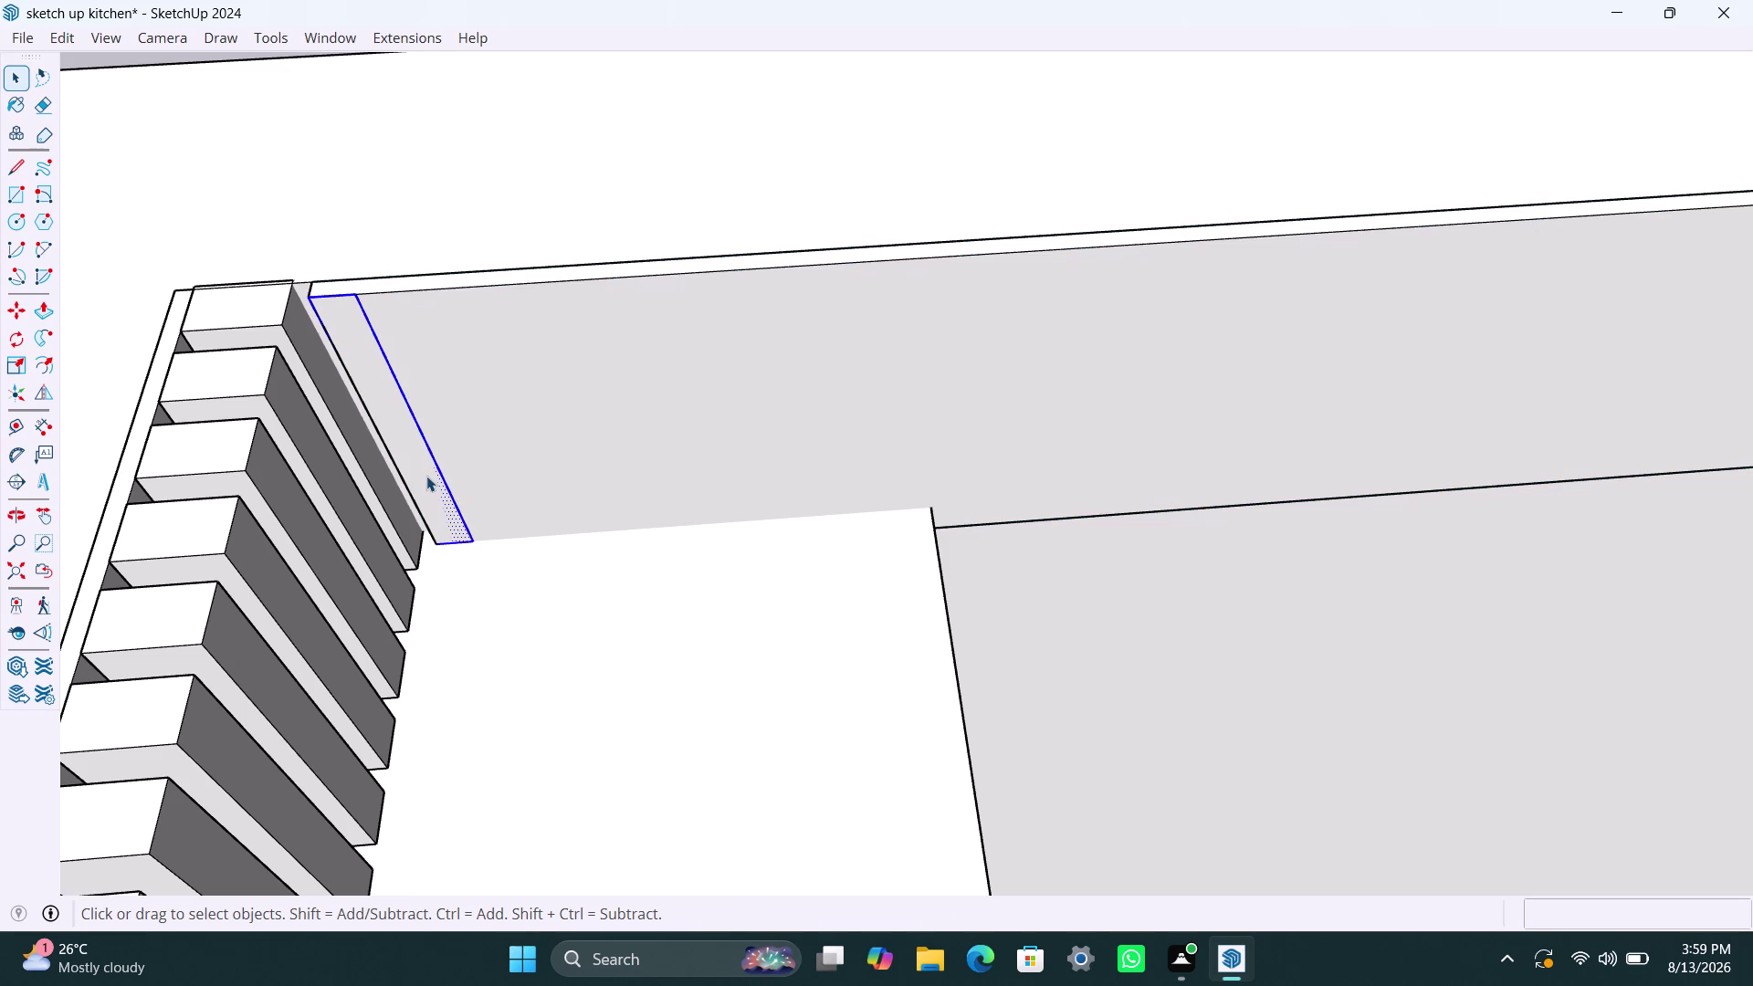
right_click(420, 475)
click(544, 224)
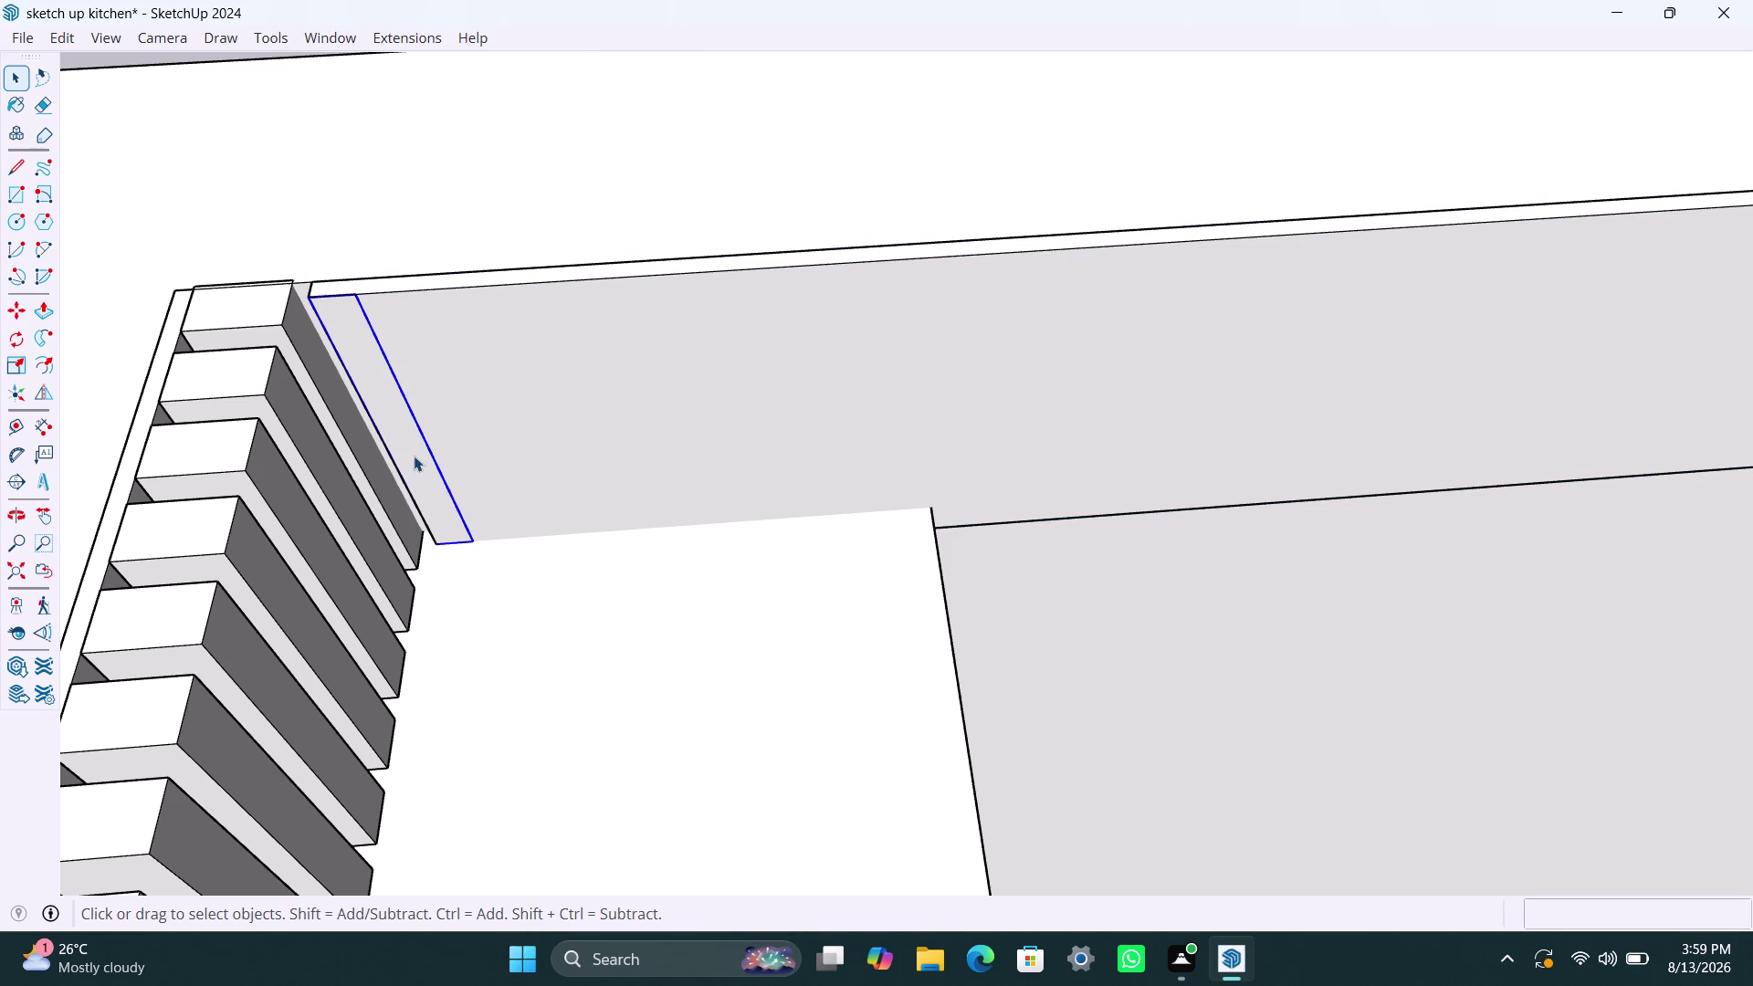
double_click(414, 456)
click(404, 445)
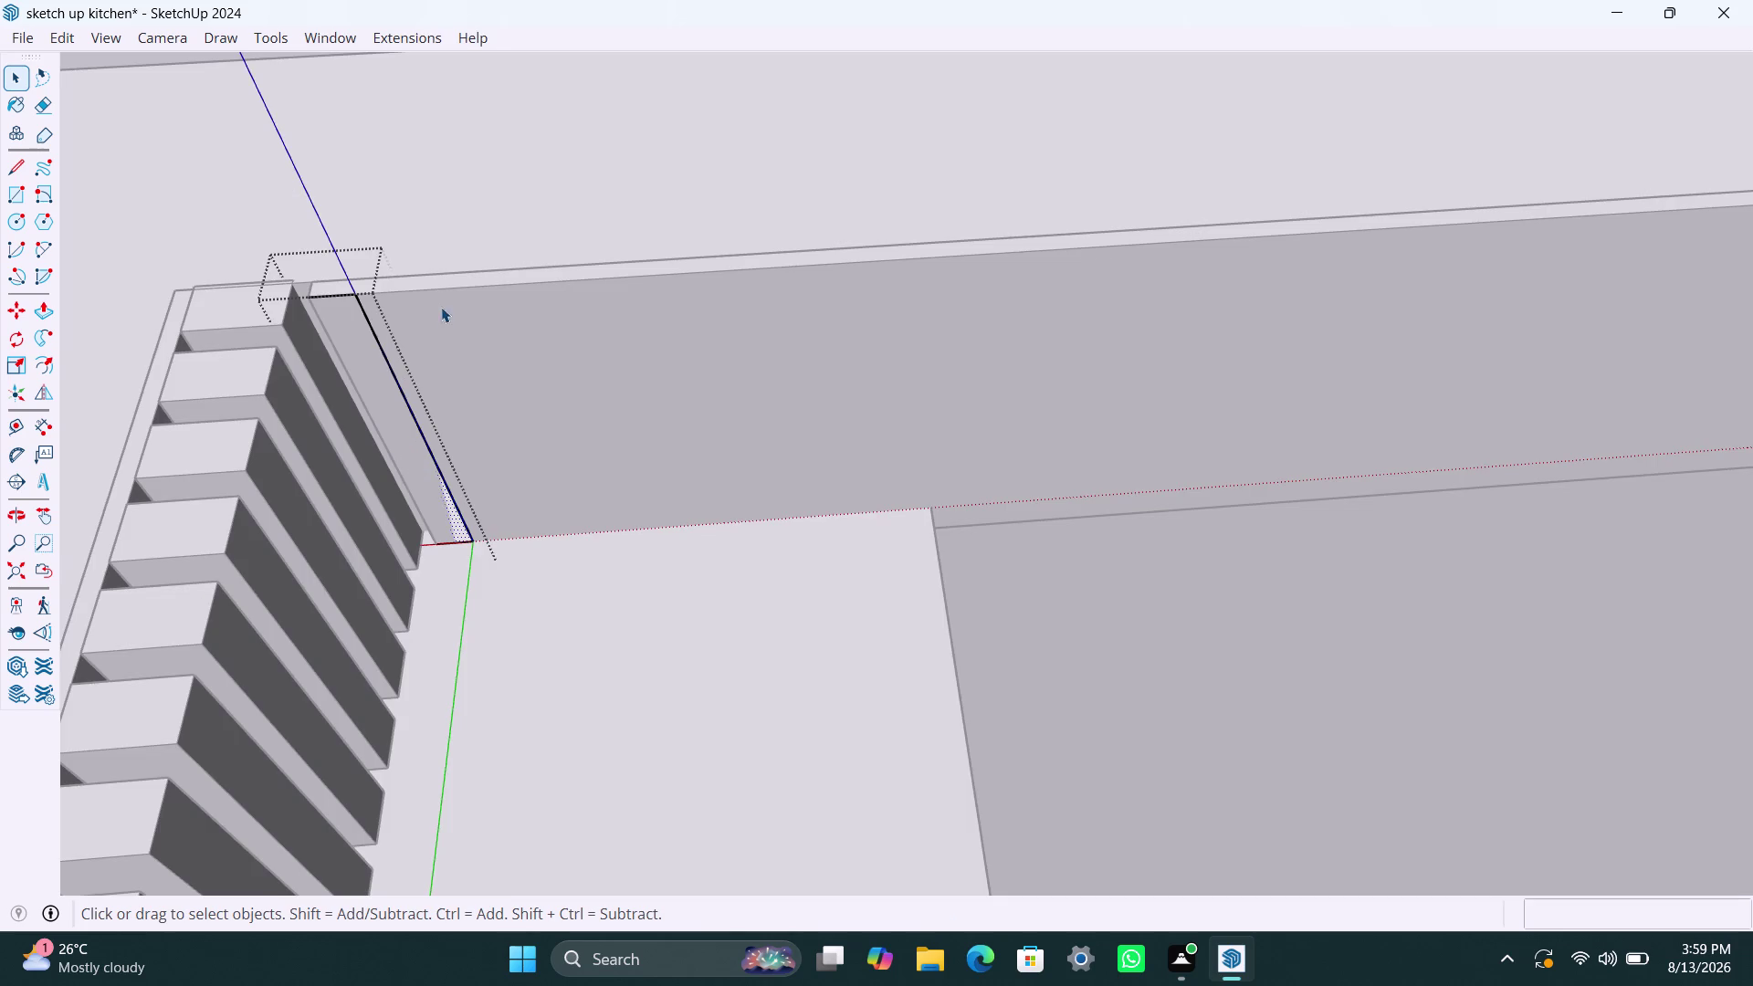
scroll(down, 3)
Push/pull the slat out 2", exit the group and select the slat.
key(p)
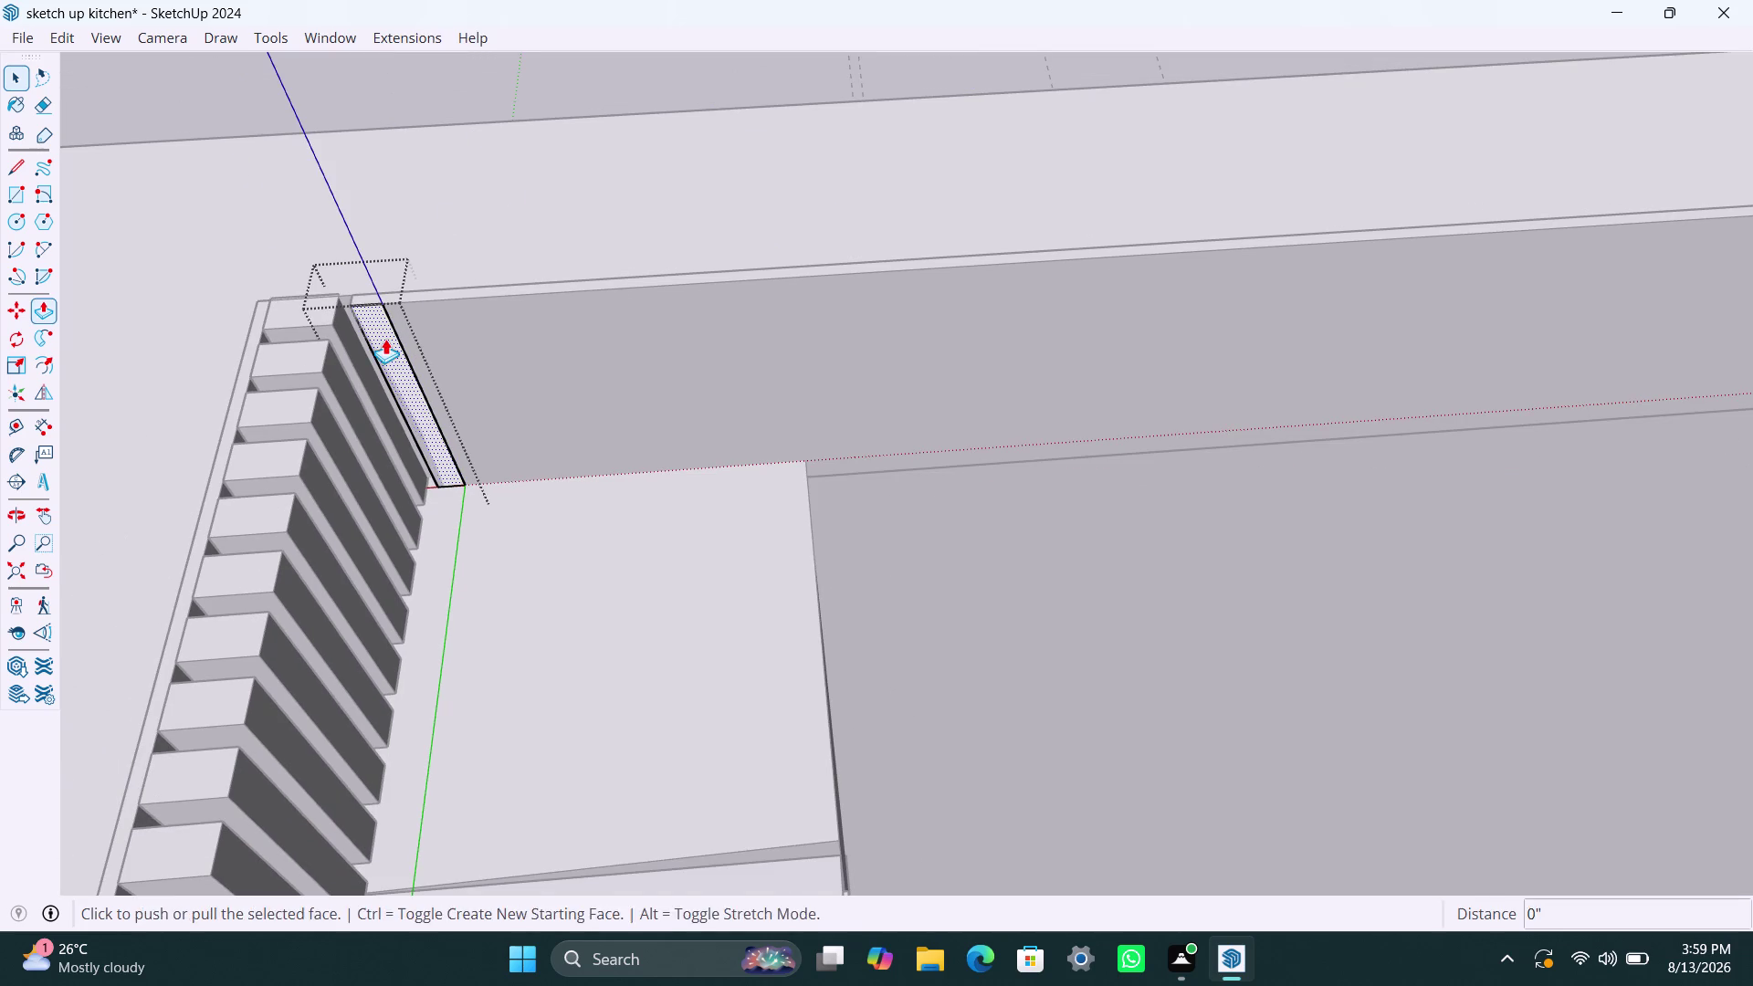
click(385, 339)
text(2)
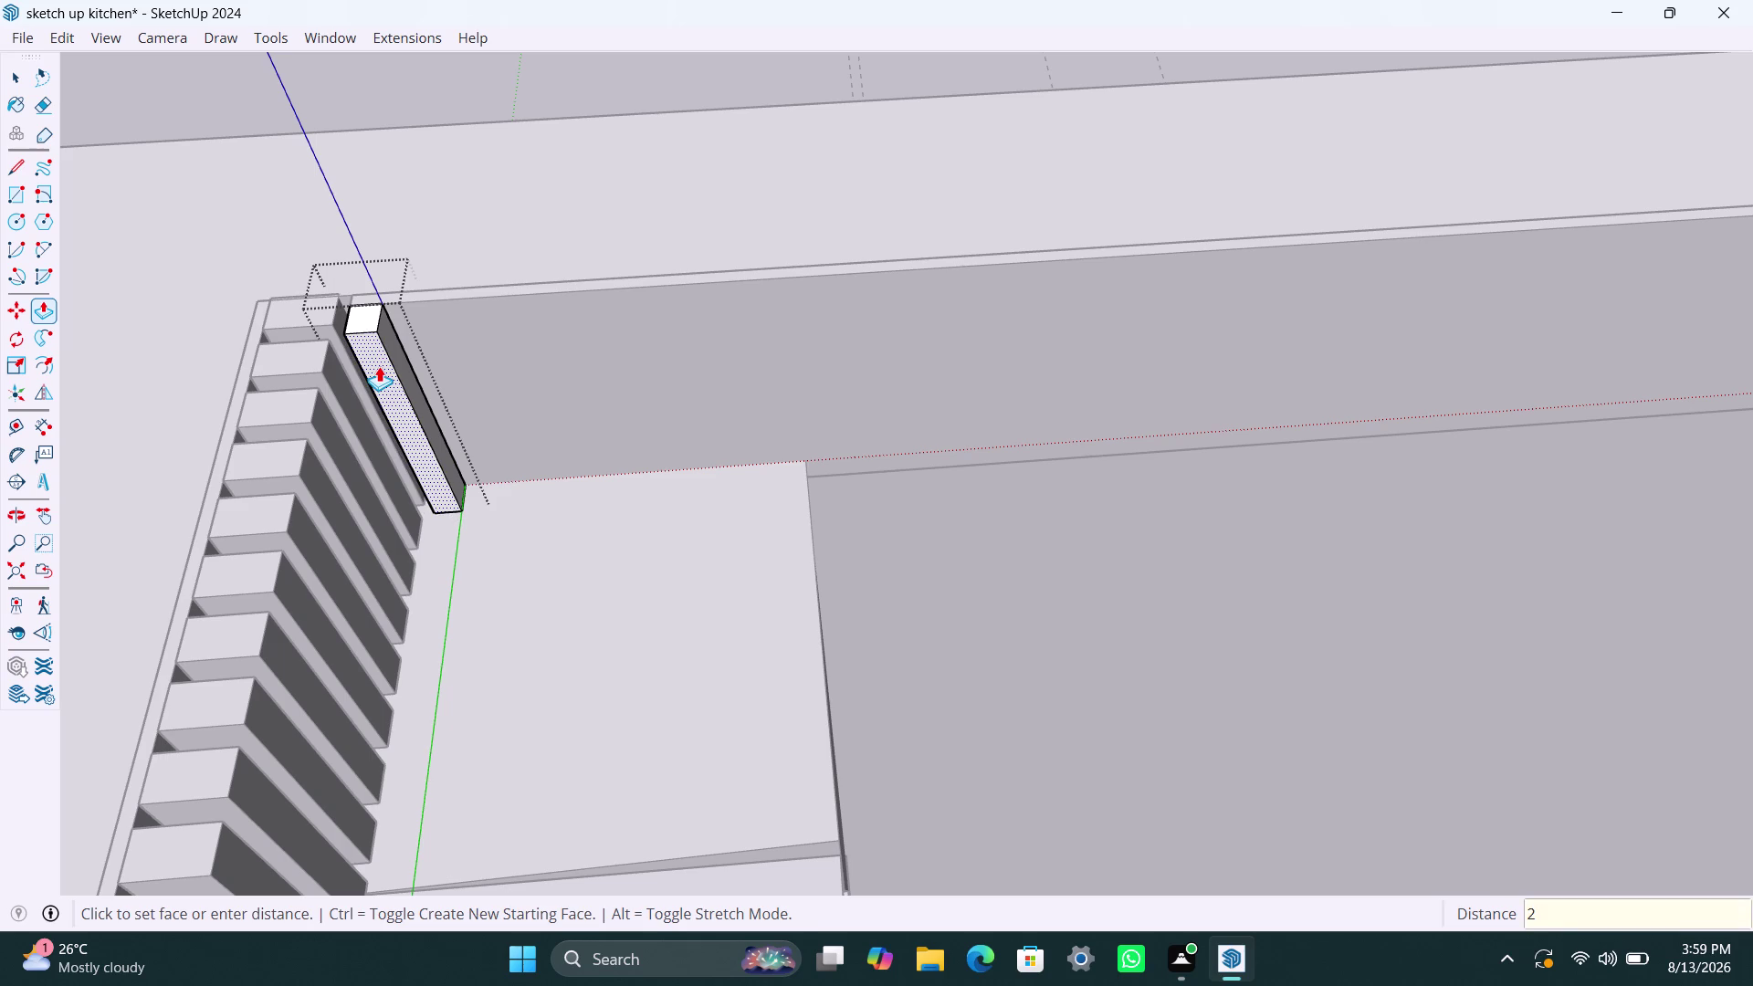
text(")
key(Return)
key(space)
click(578, 329)
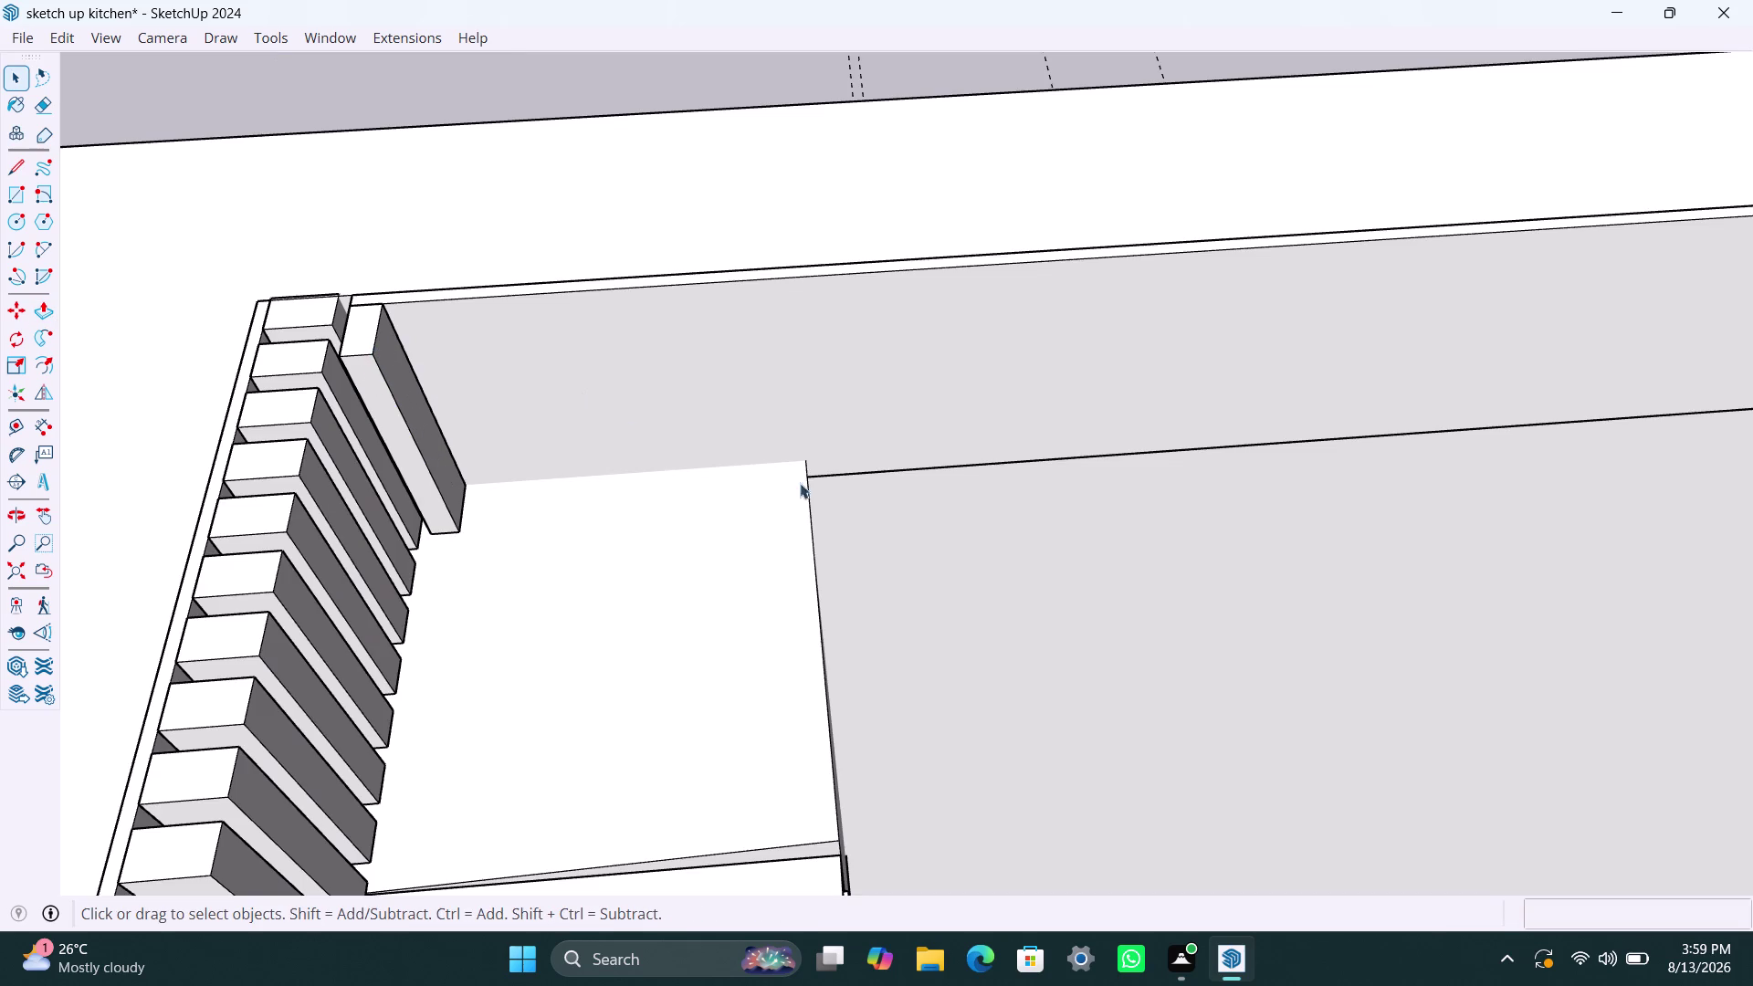
click(411, 407)
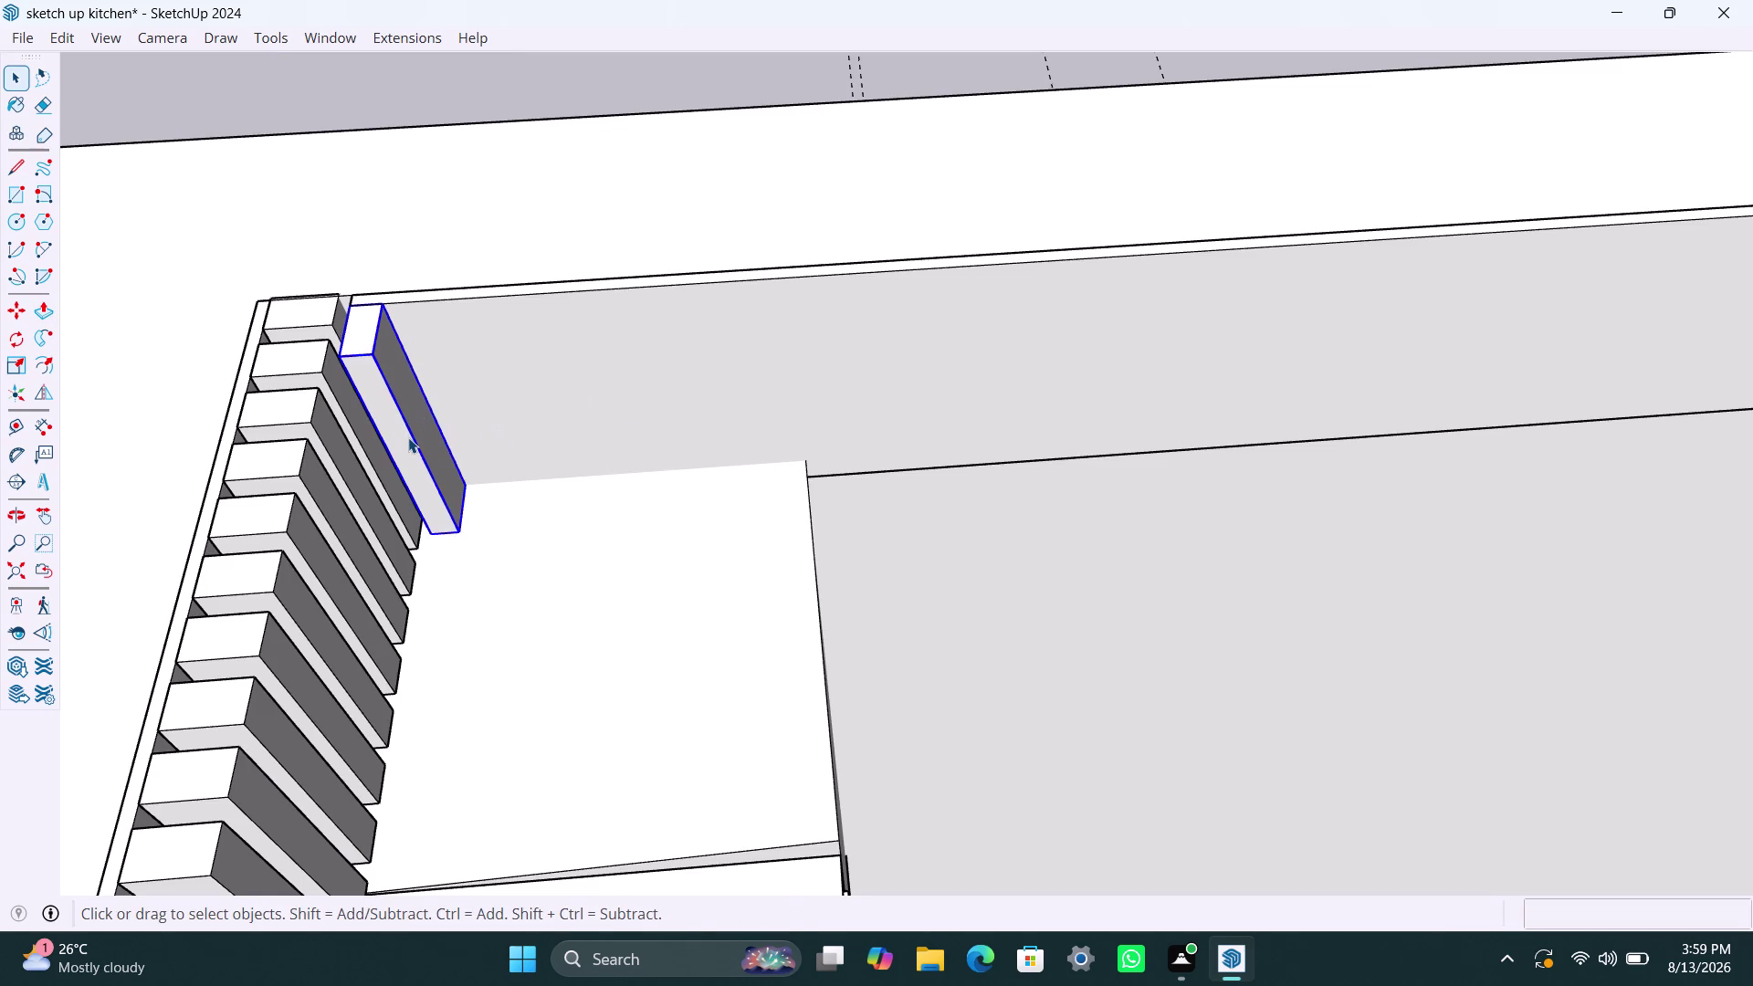
Move-copy the slat to the far corner of the back wall.
key(m)
click(346, 299)
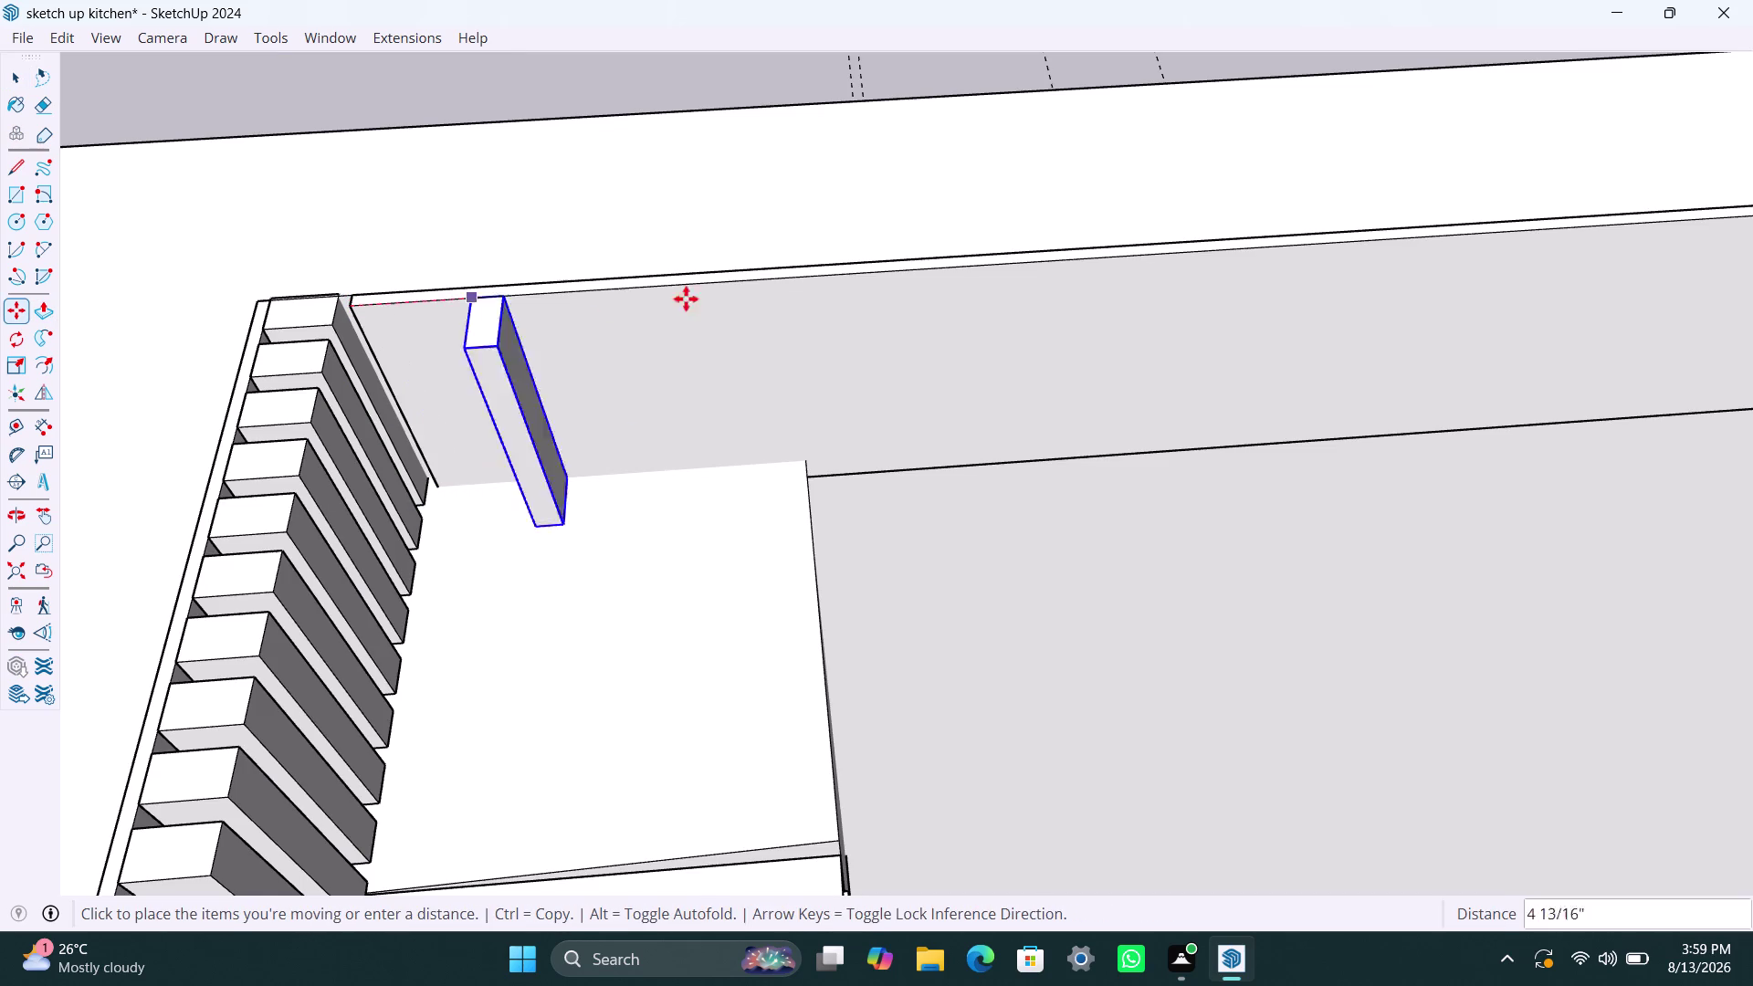
scroll(down, 3)
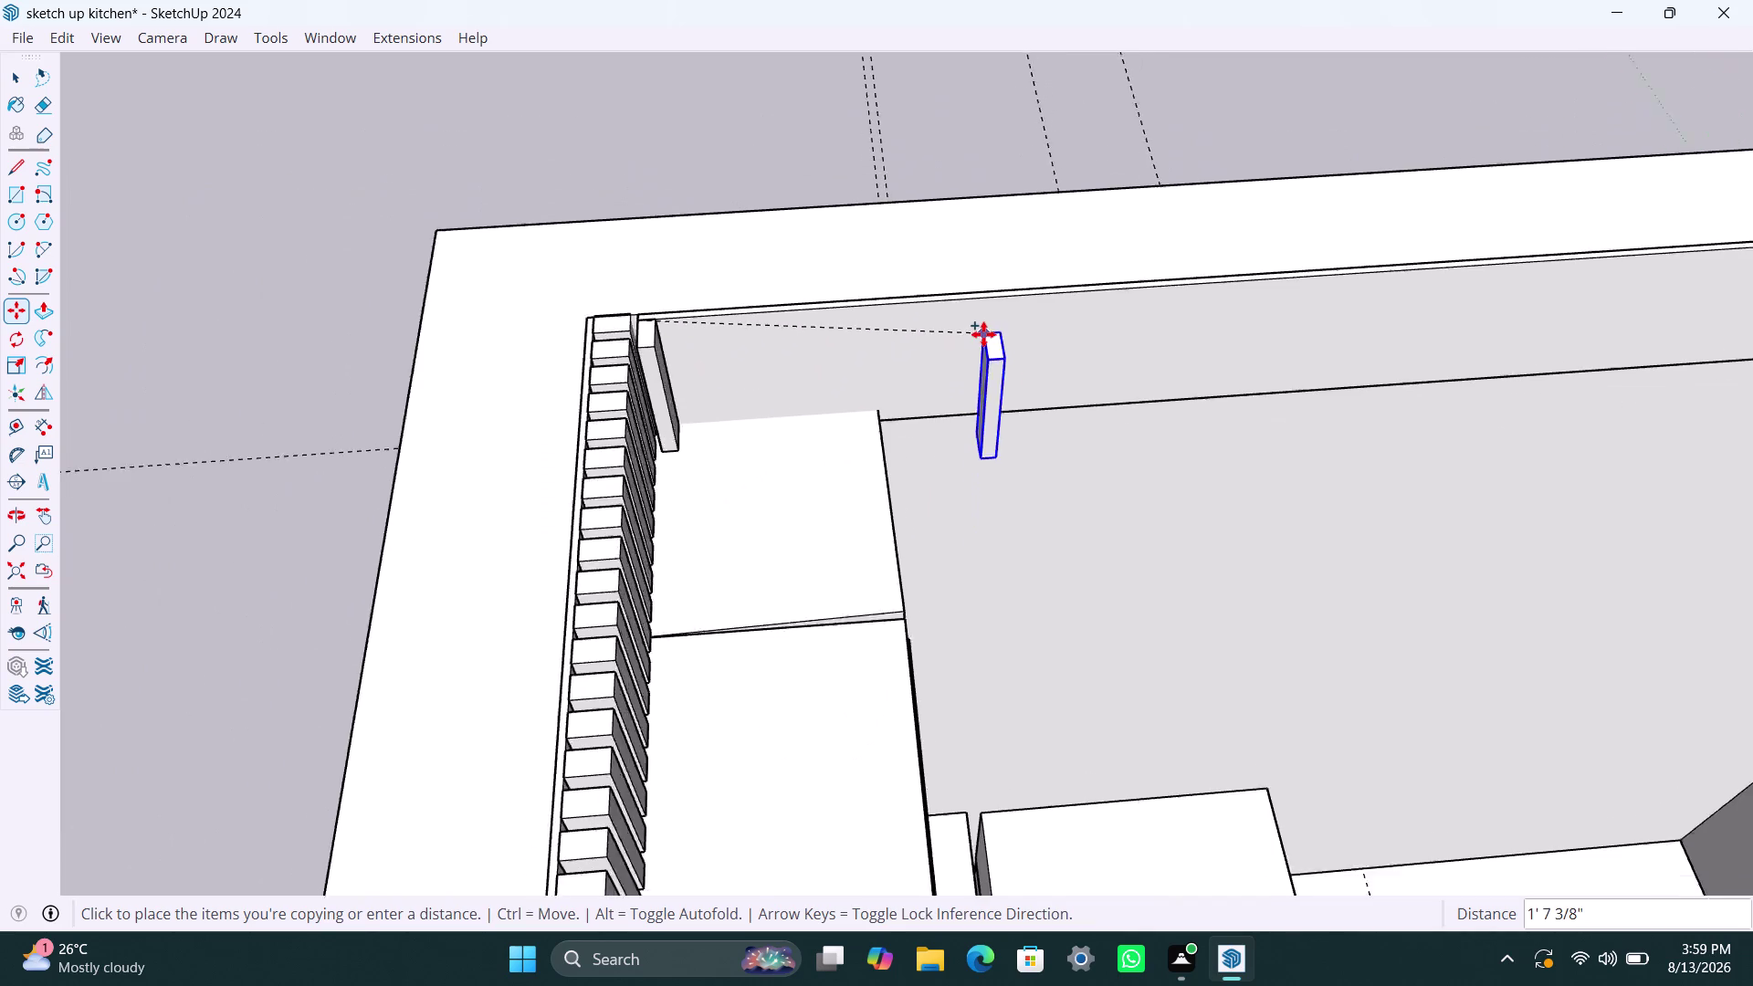
middle_drag(984, 334, 286, 312)
scroll(down, 3)
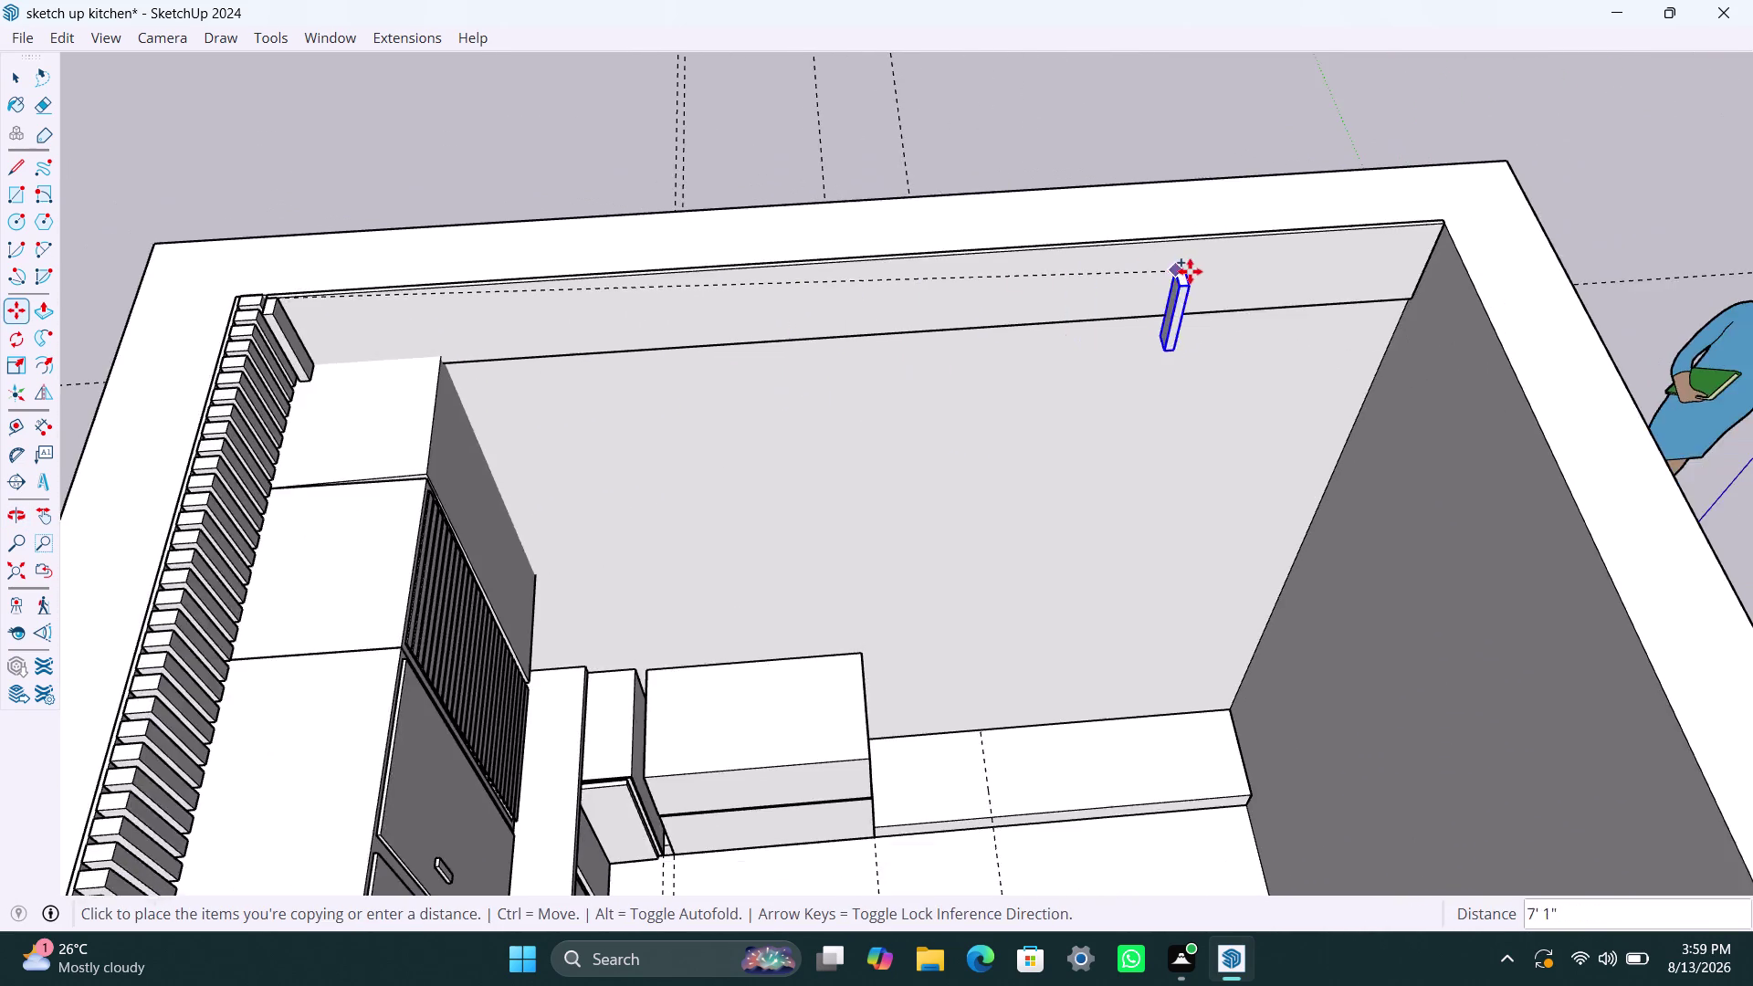
middle_drag(1189, 271, 1066, 270)
scroll(up, 3)
scroll(up, 3)
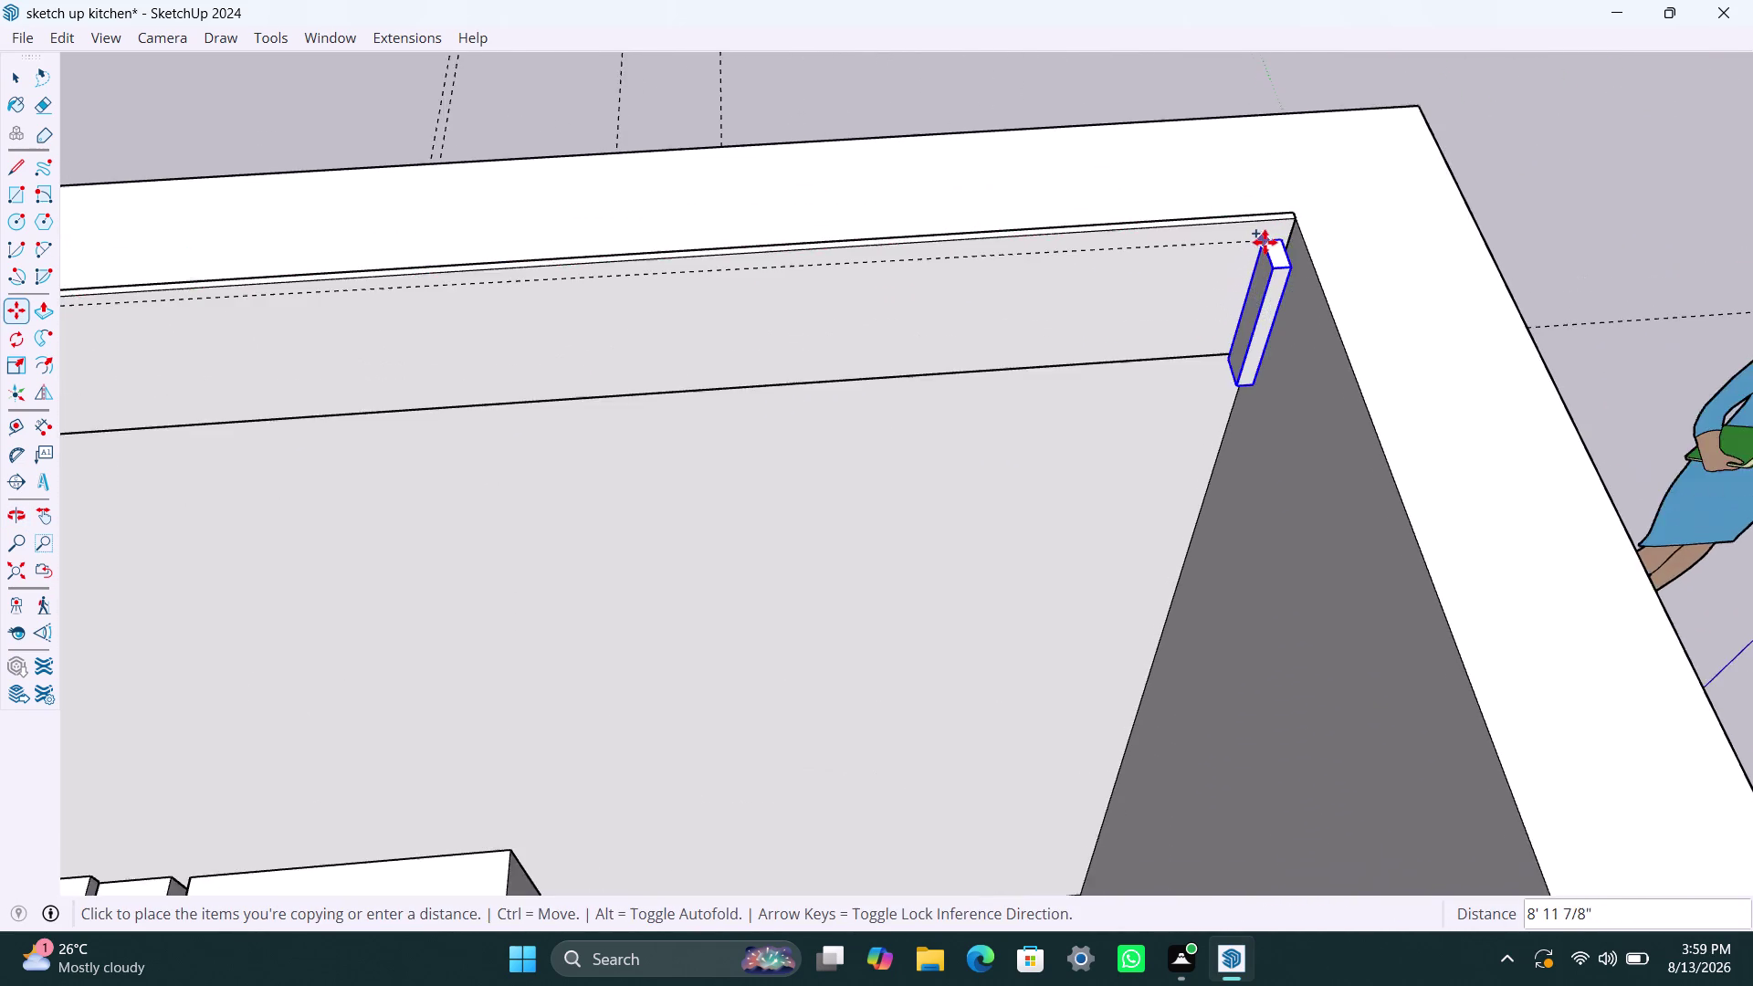
scroll(up, 3)
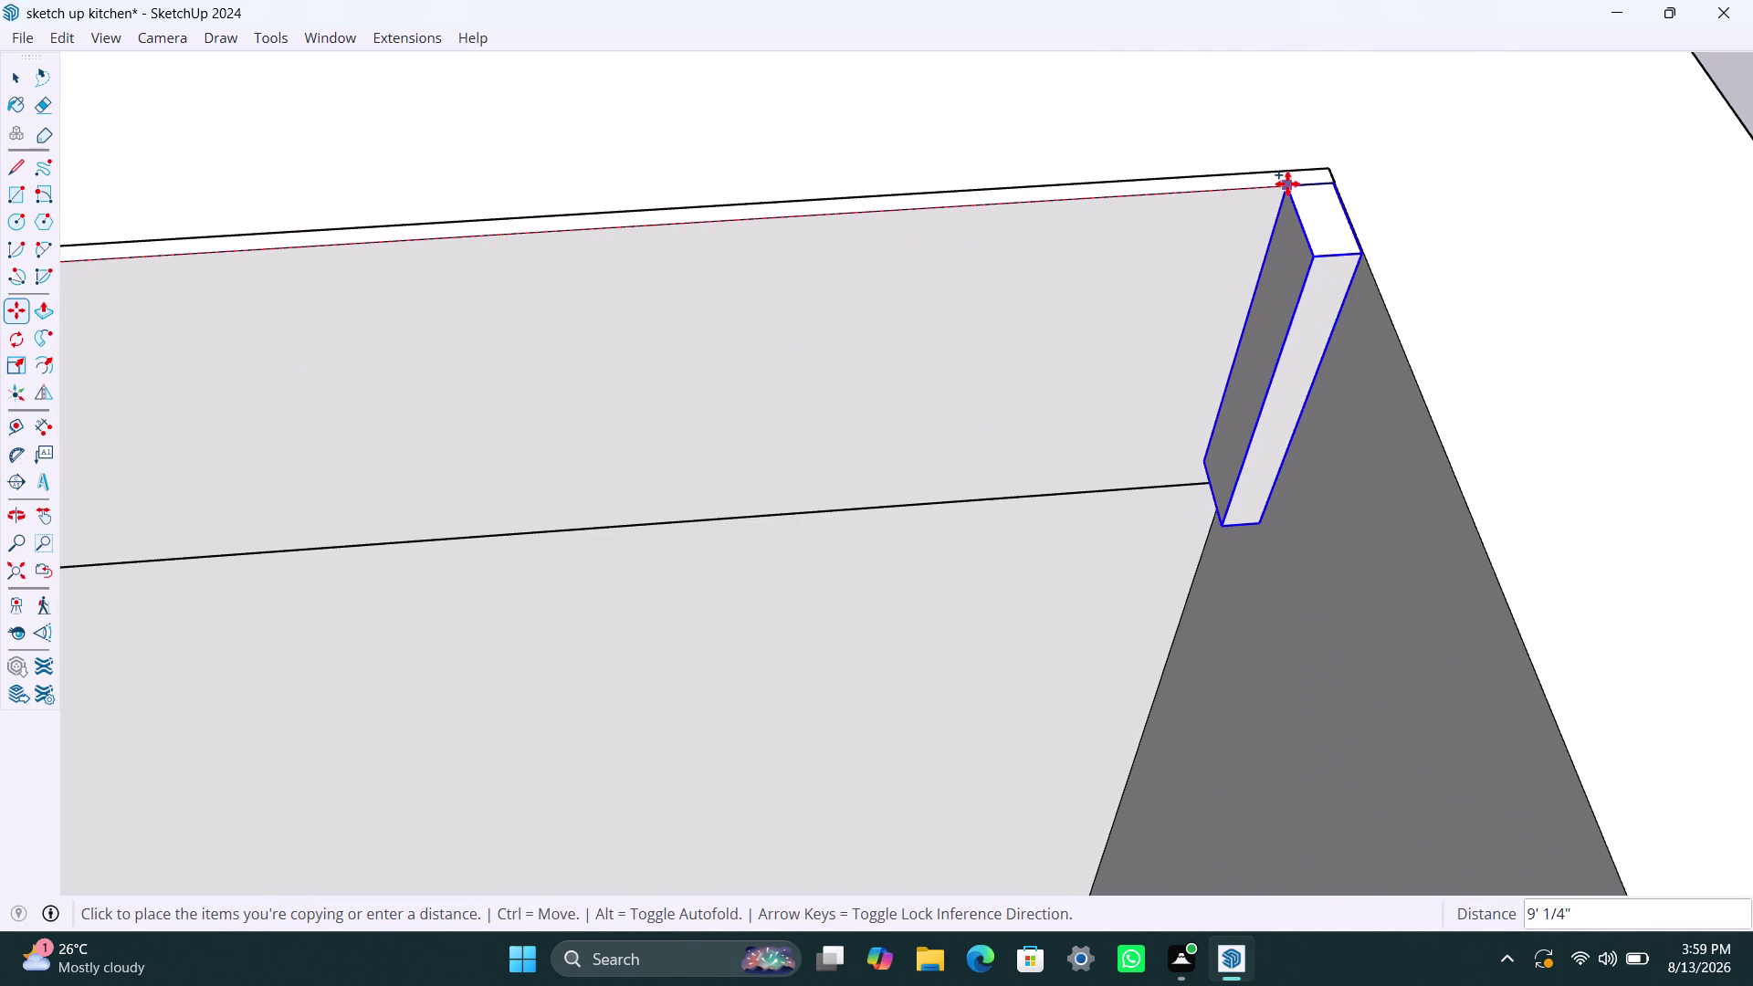
click(1288, 183)
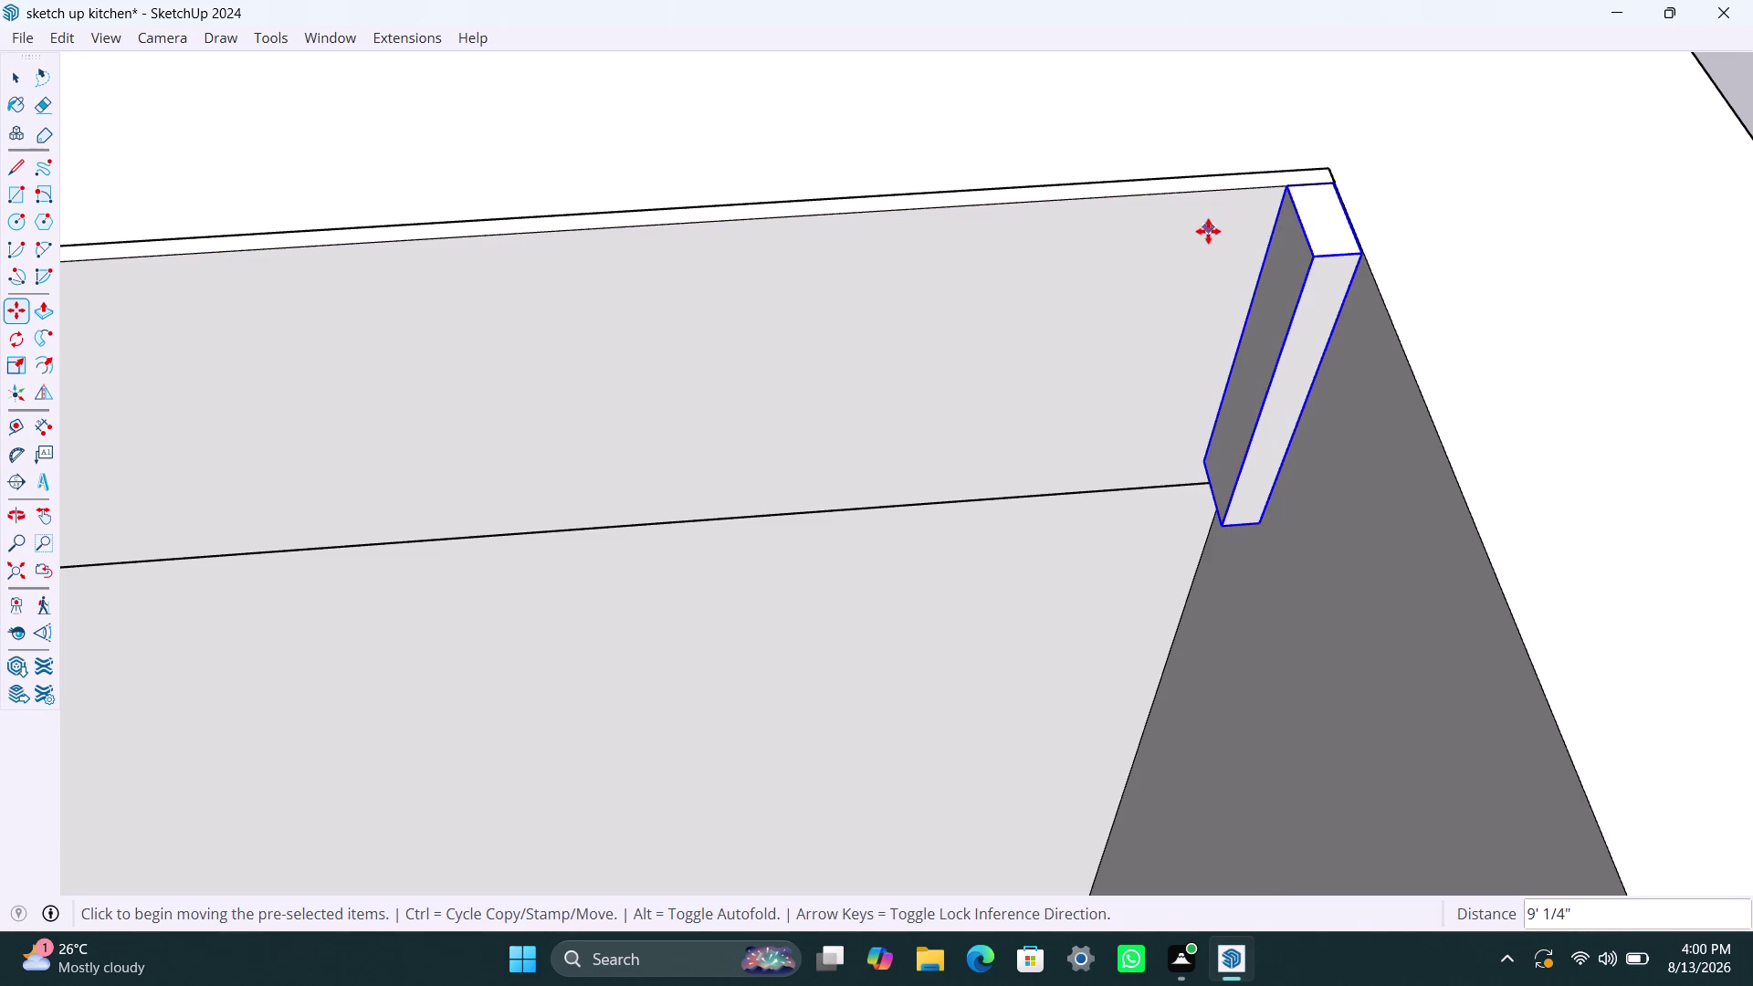
Try arrays of 30, 40, 50, then 60 evenly spaced slat copies.
key(slash)
text(30)
key(Return)
text(/4)
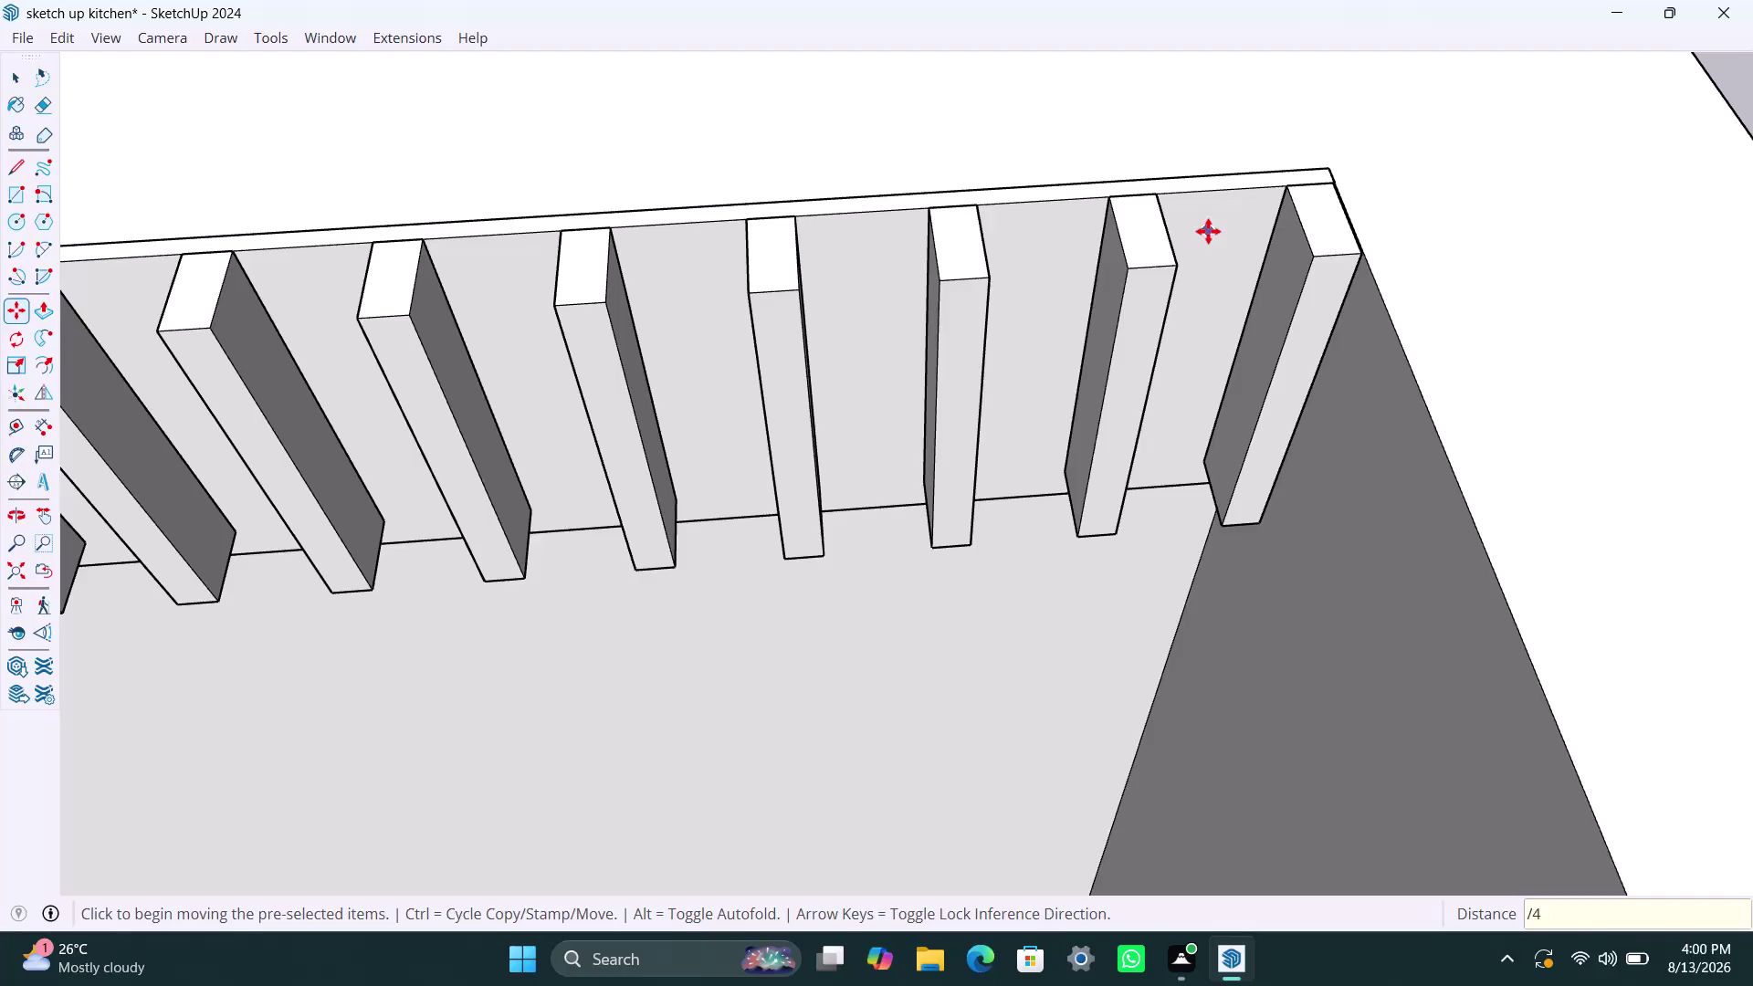
text(0)
key(Return)
text(/)
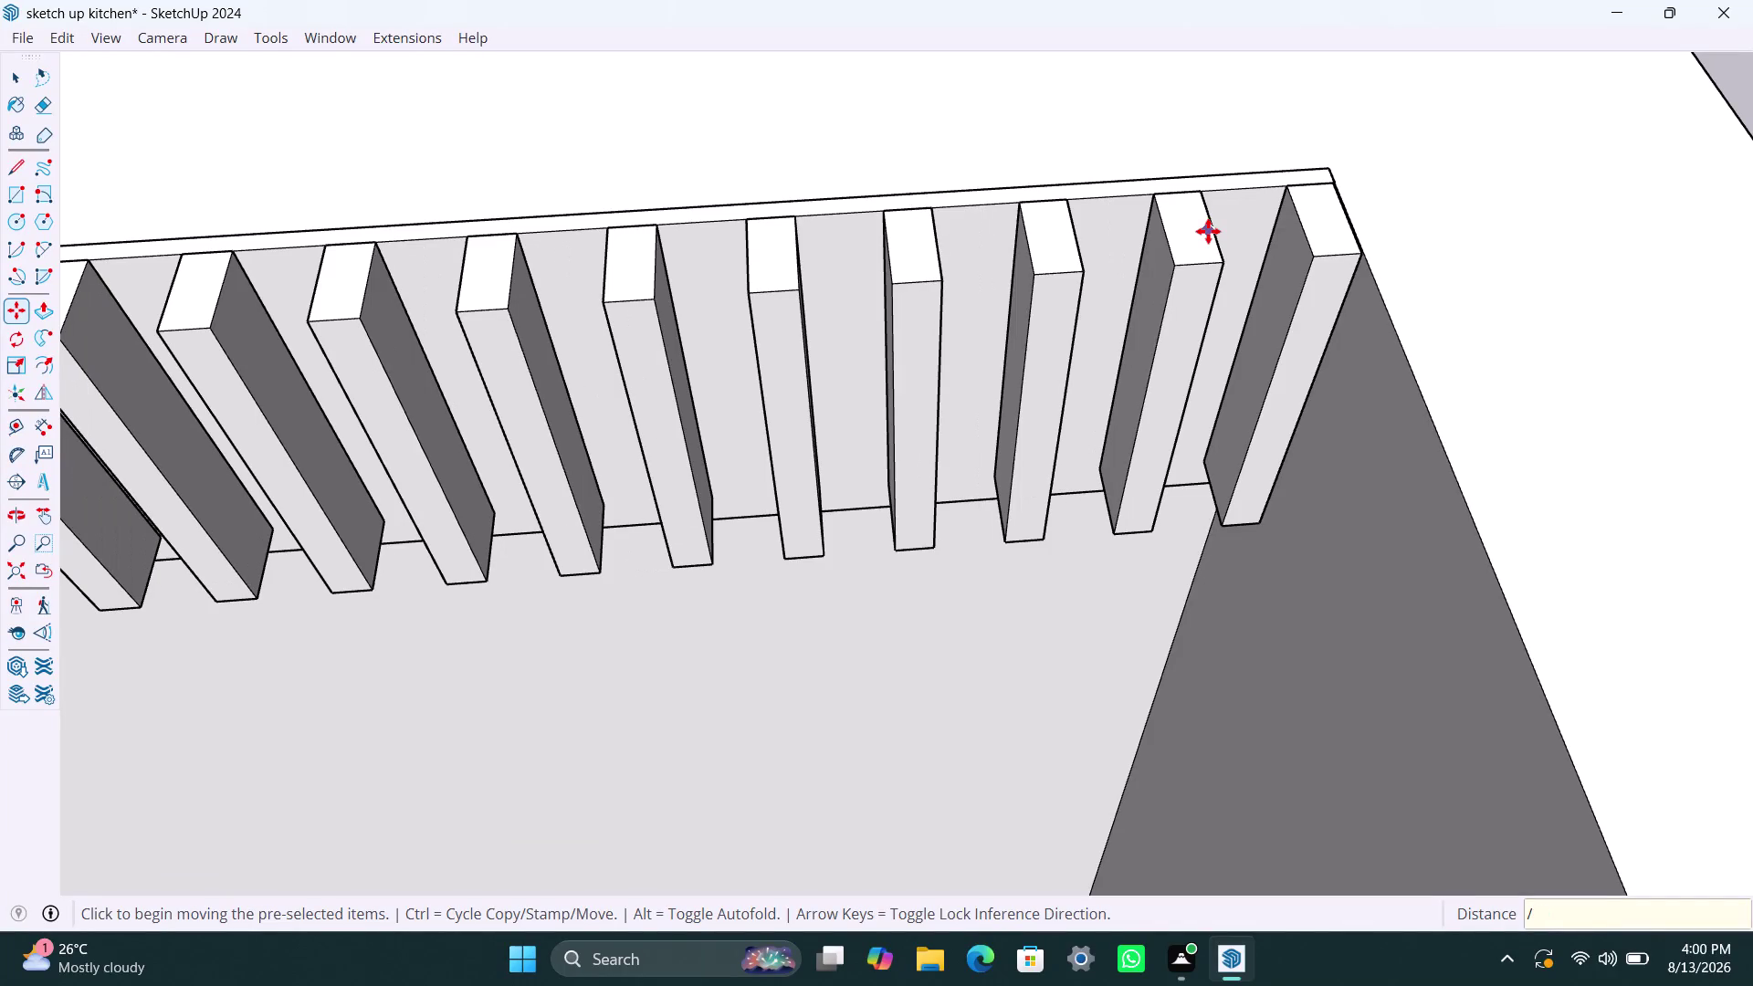
text(50)
key(Return)
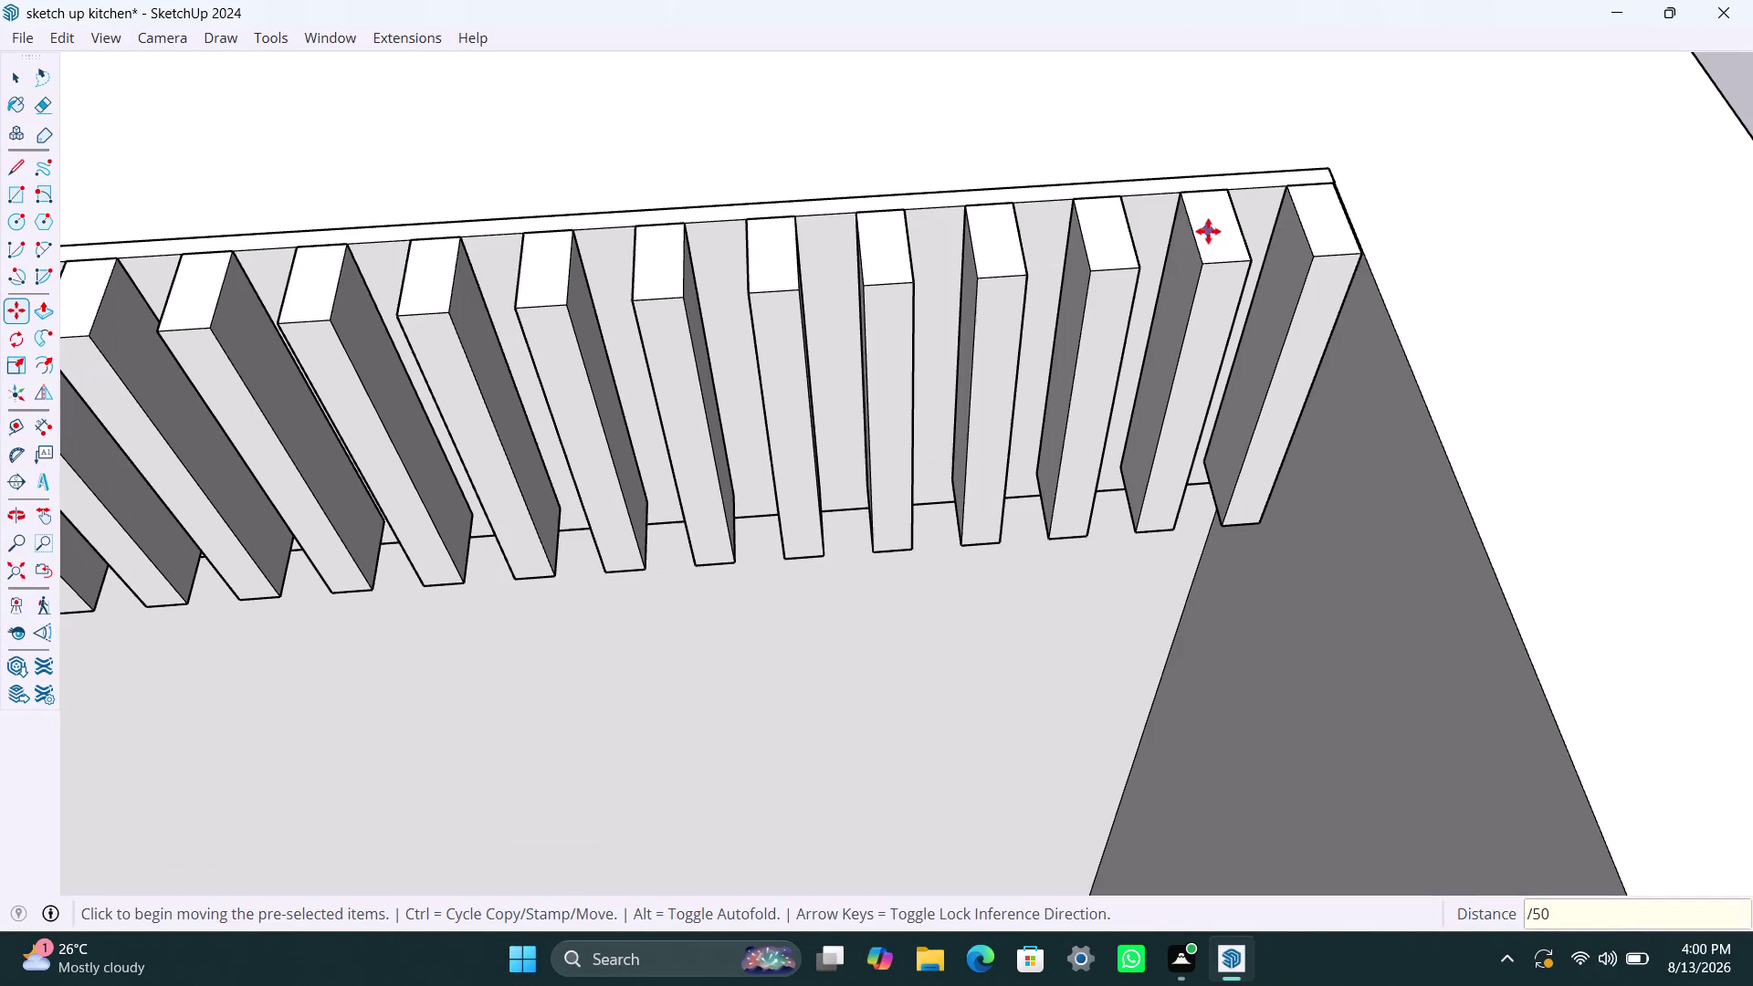
key(slash)
text(60)
key(Return)
Orbit out to view the slat row and set the final array to 63 copies.
scroll(down, 3)
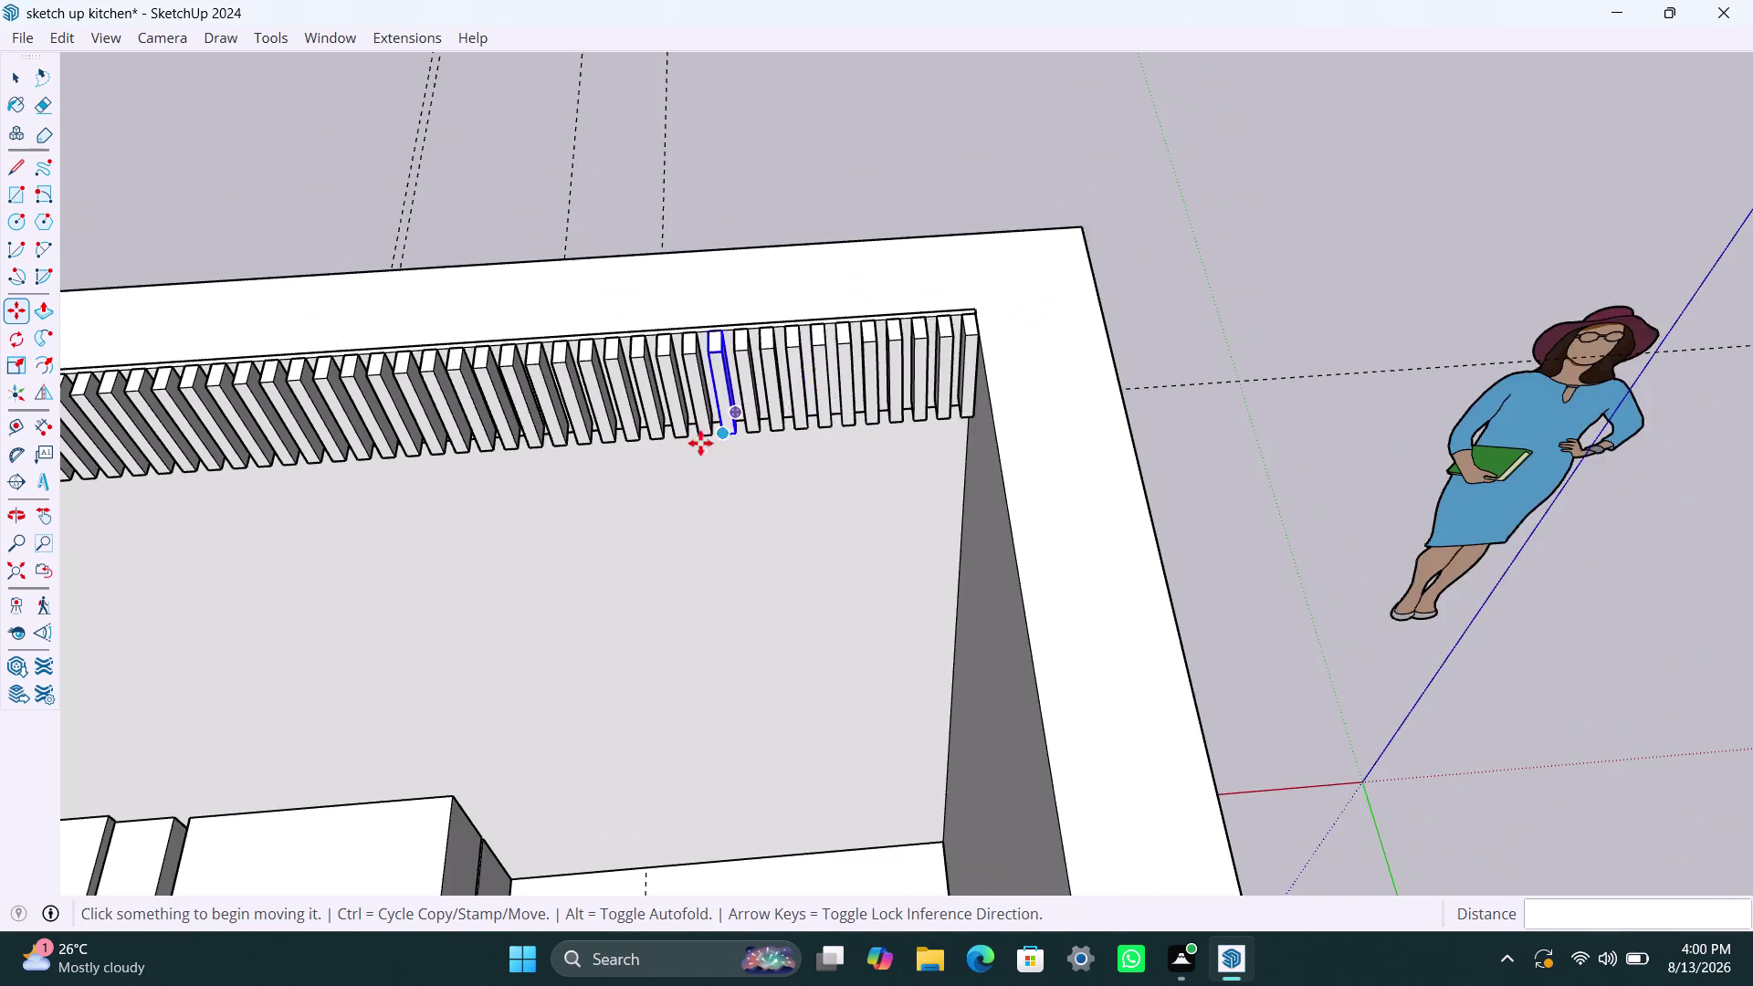
scroll(down, 3)
scroll(up, 3)
middle_drag(498, 464, 526, 294)
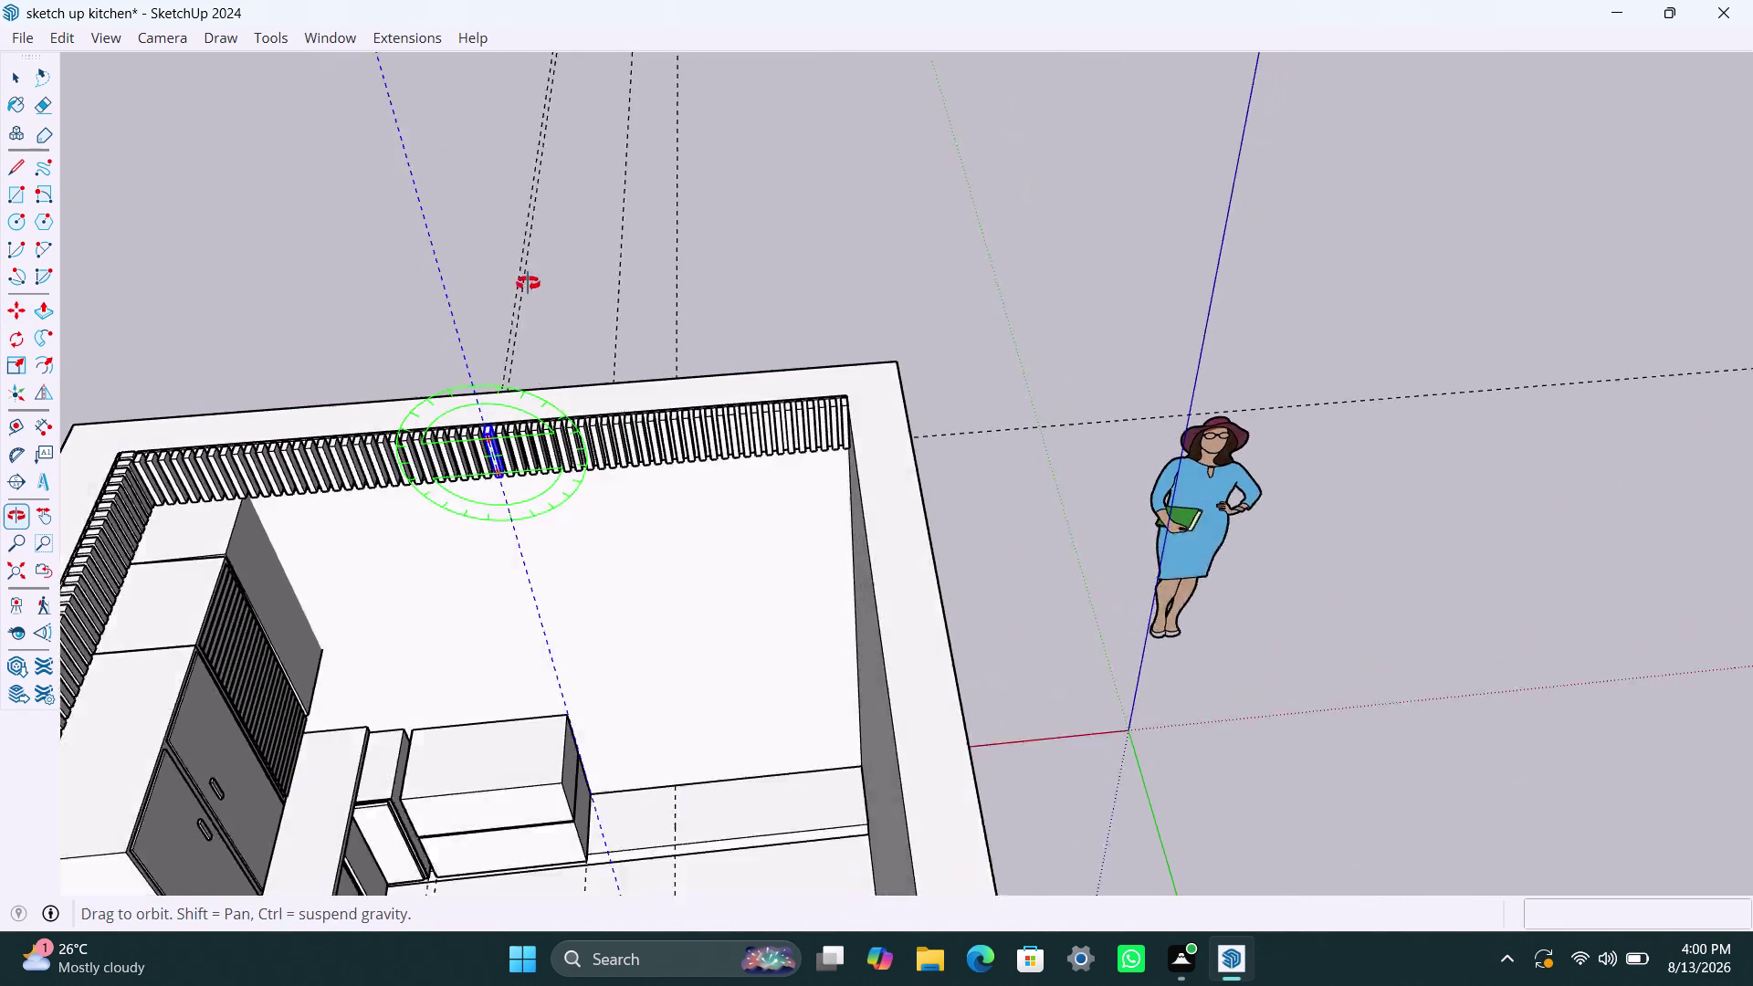
middle_drag(526, 294, 568, 166)
scroll(up, 3)
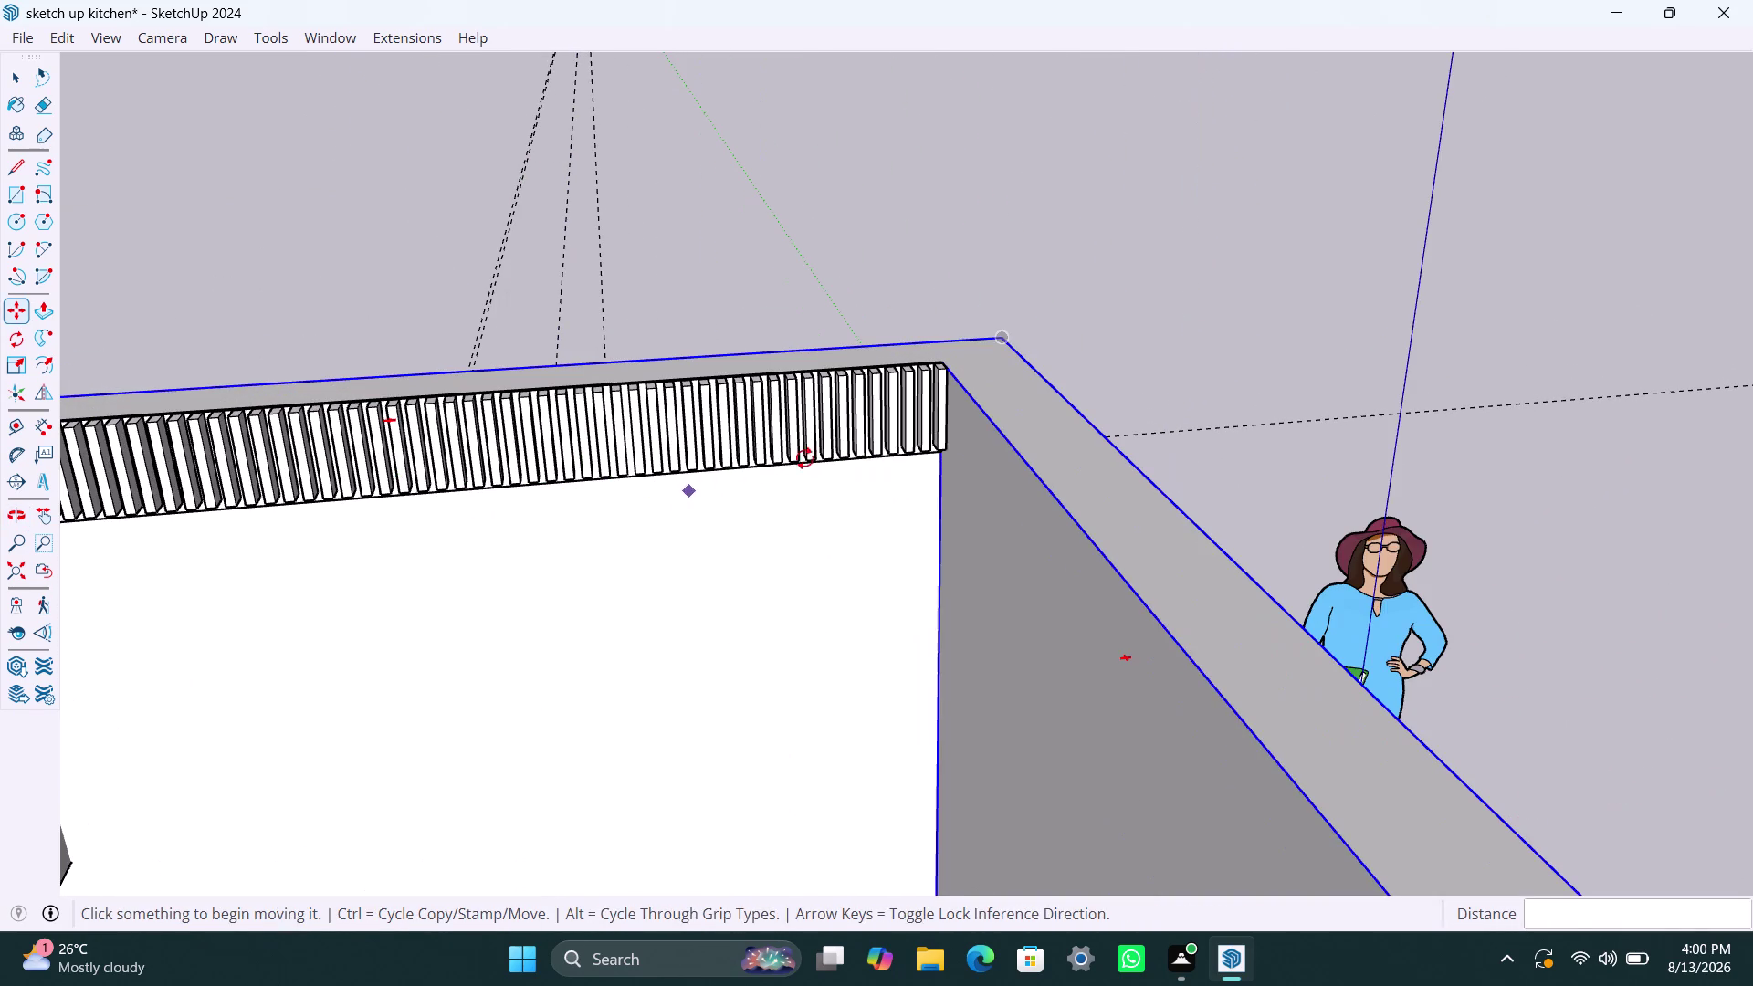
key(slash)
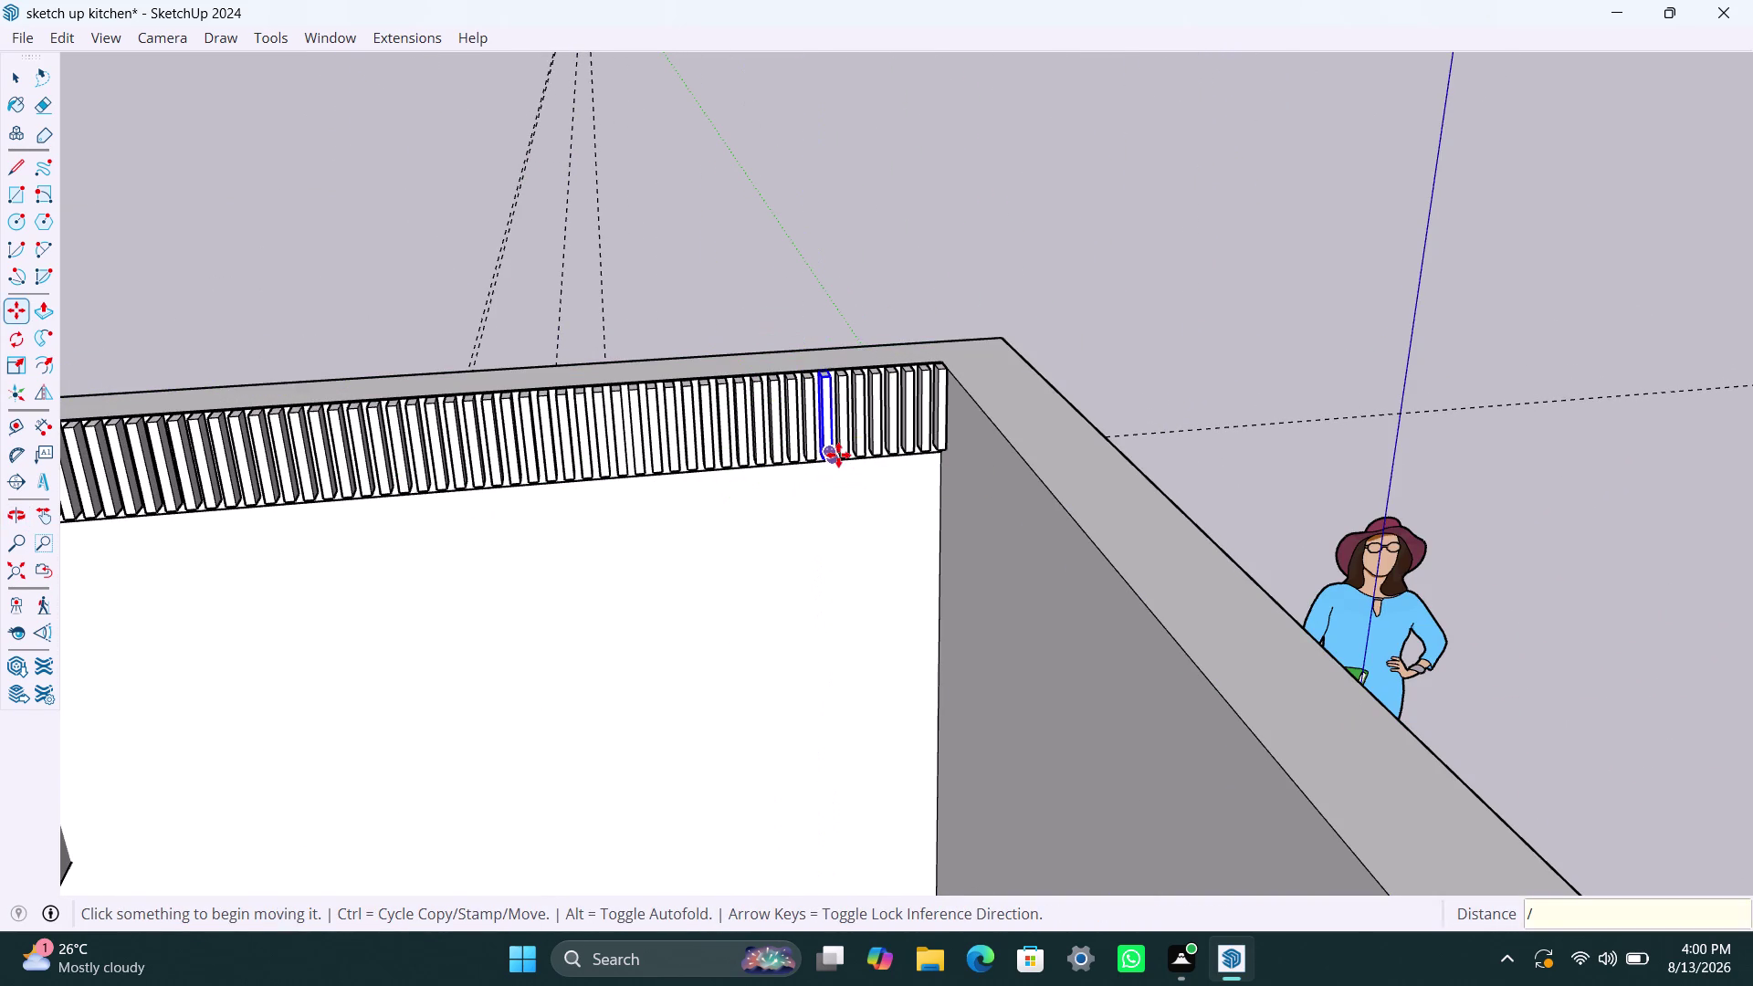
text(63)
key(Return)
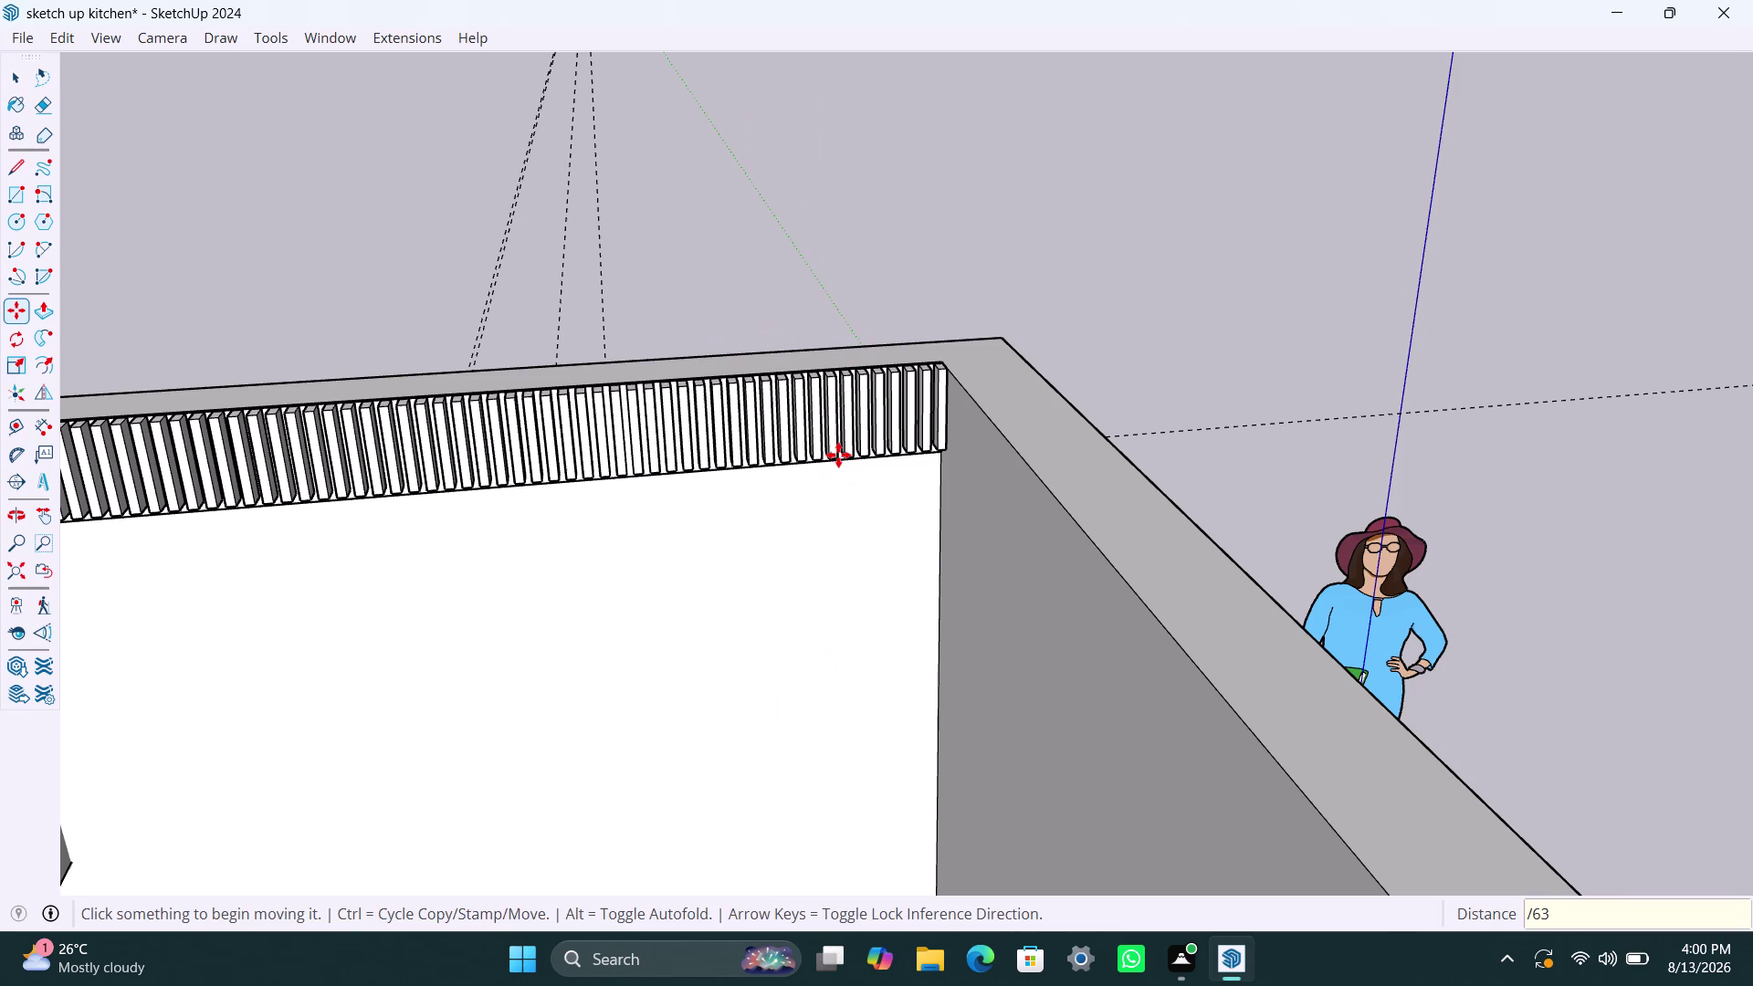
scroll(down, 3)
scroll(down, 3)
scroll(down, 3)
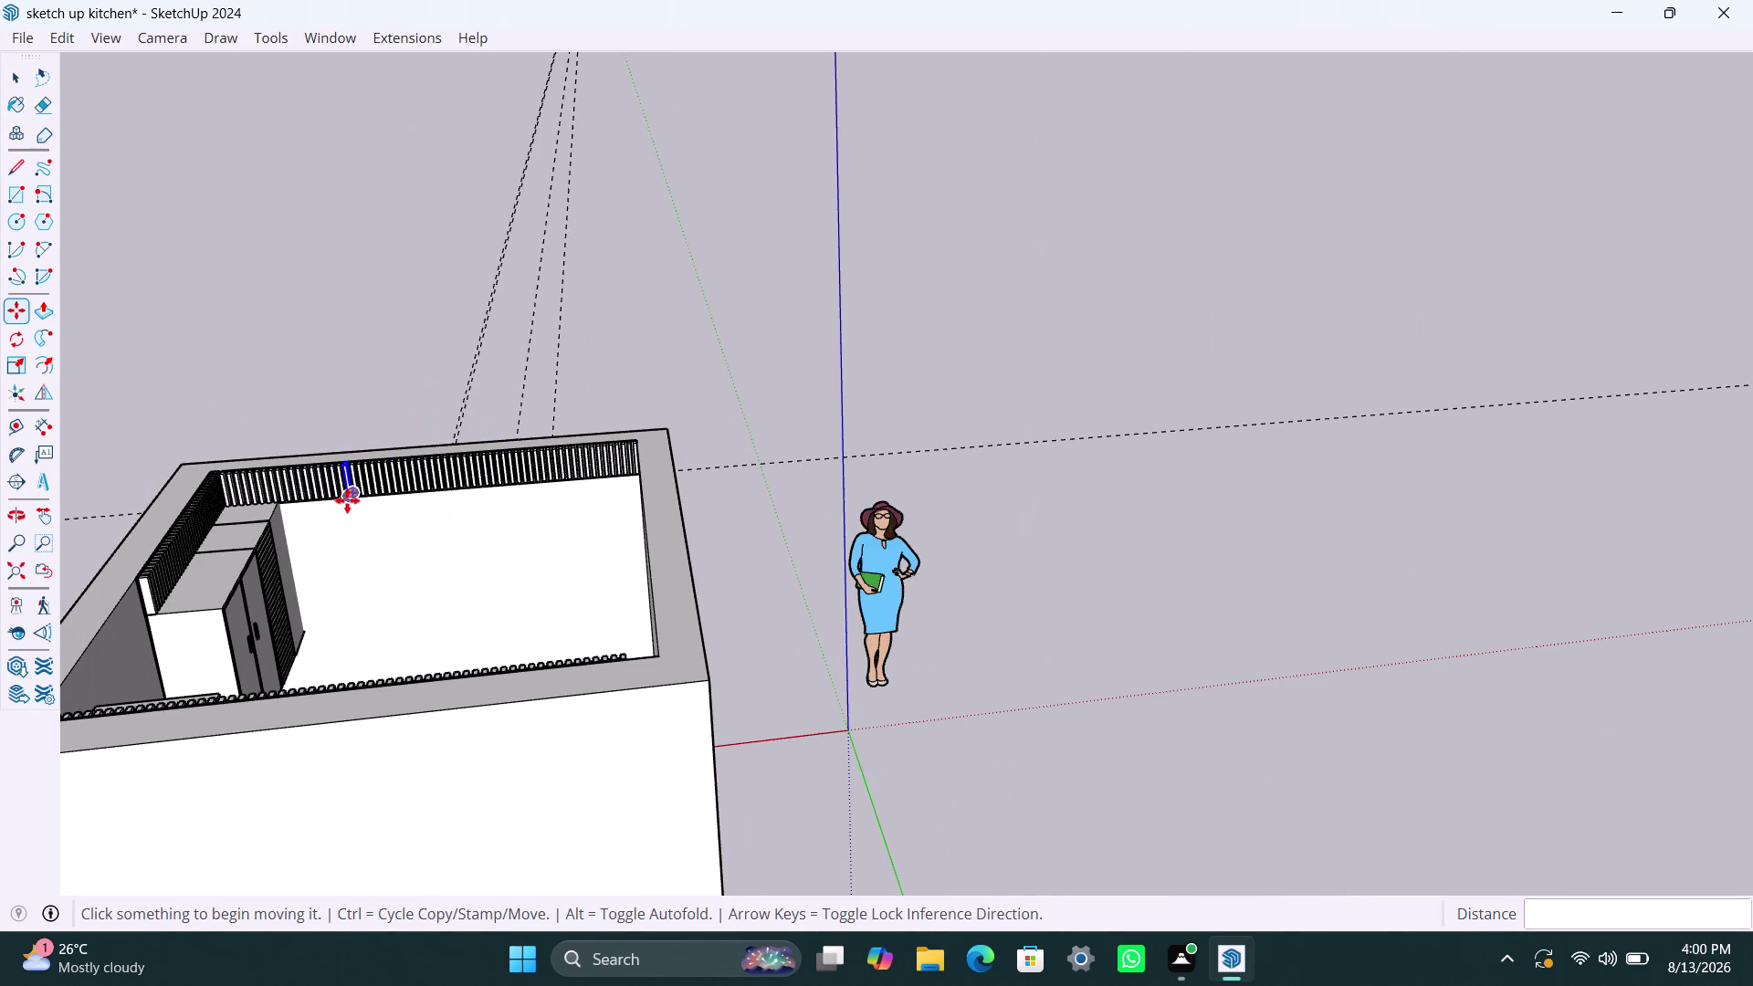
key(space)
click(646, 375)
scroll(down, 3)
middle_drag(566, 384, 596, 637)
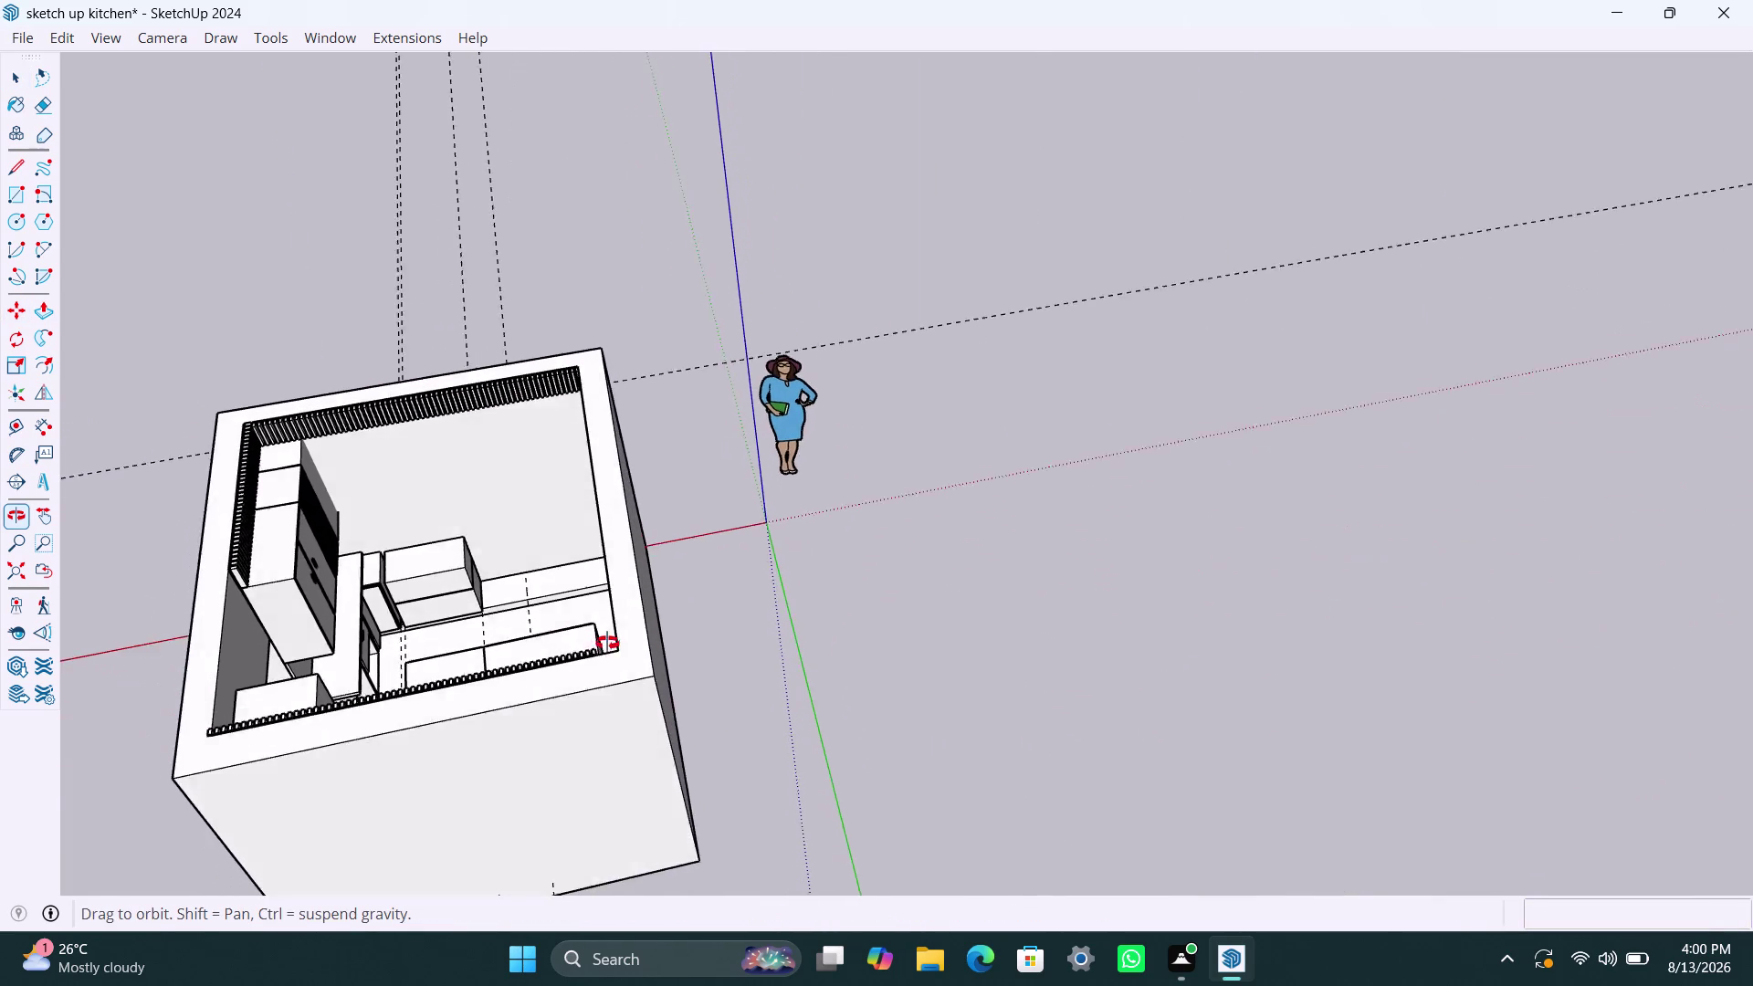
middle_drag(596, 637, 611, 642)
scroll(up, 3)
middle_drag(435, 526, 549, 364)
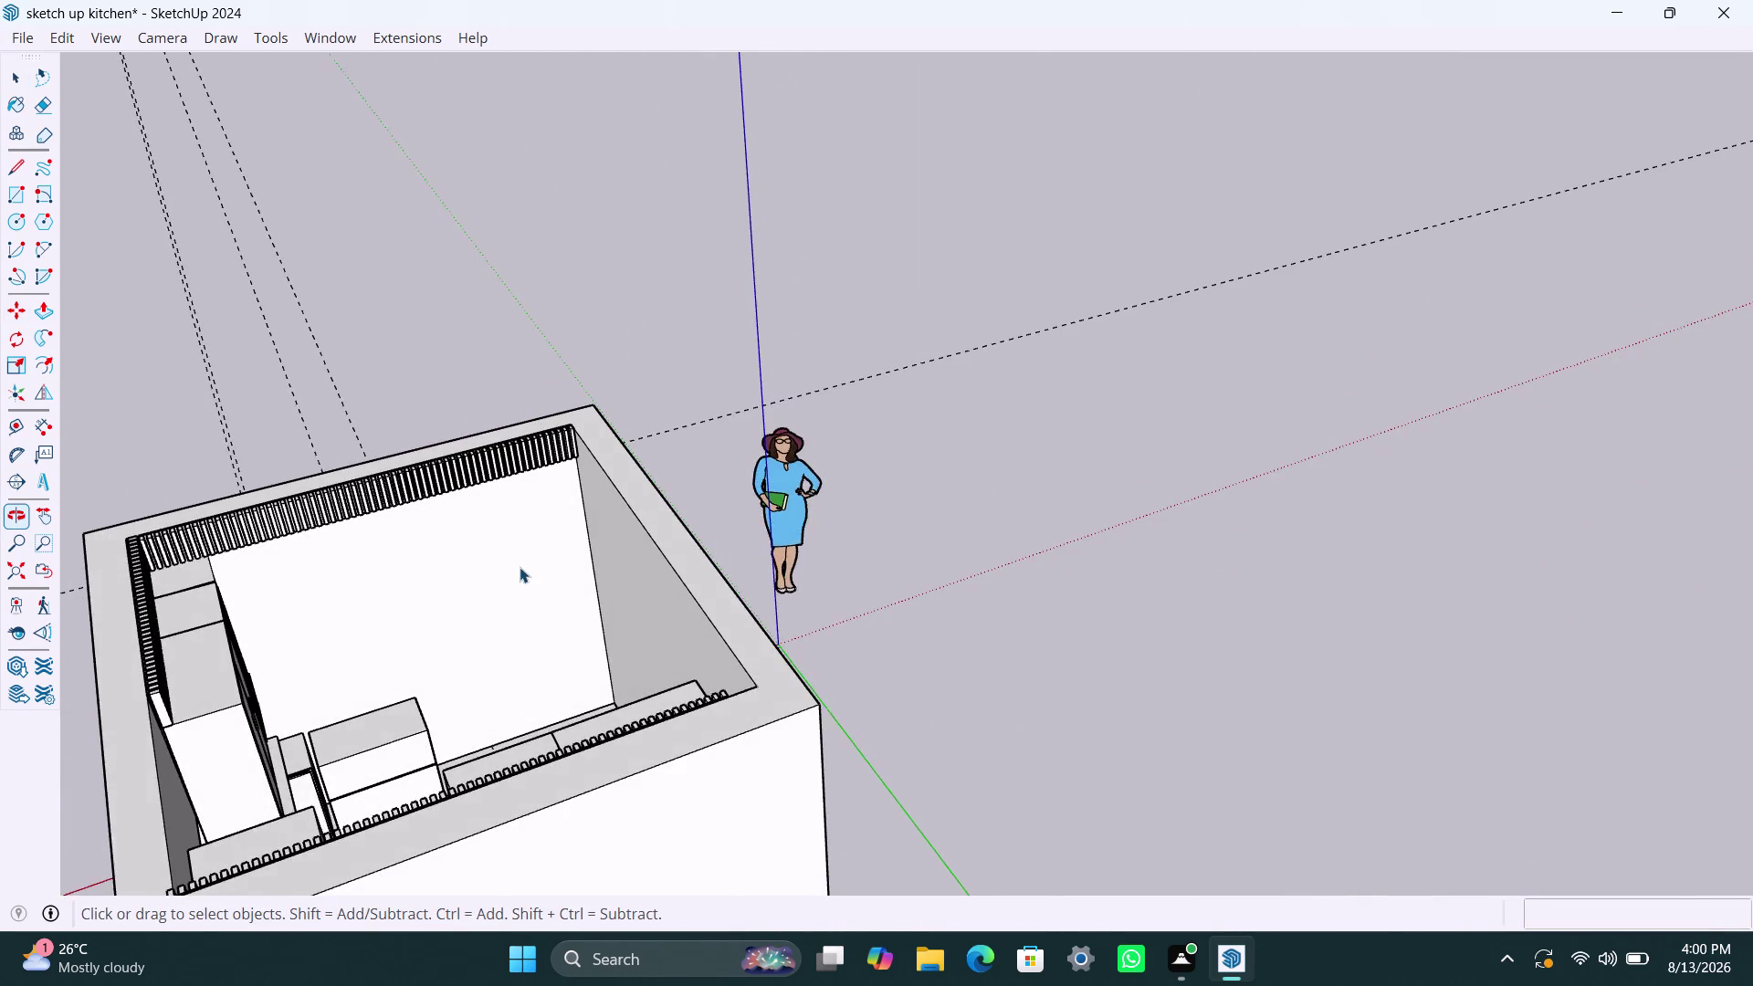
scroll(up, 3)
scroll(up, 3)
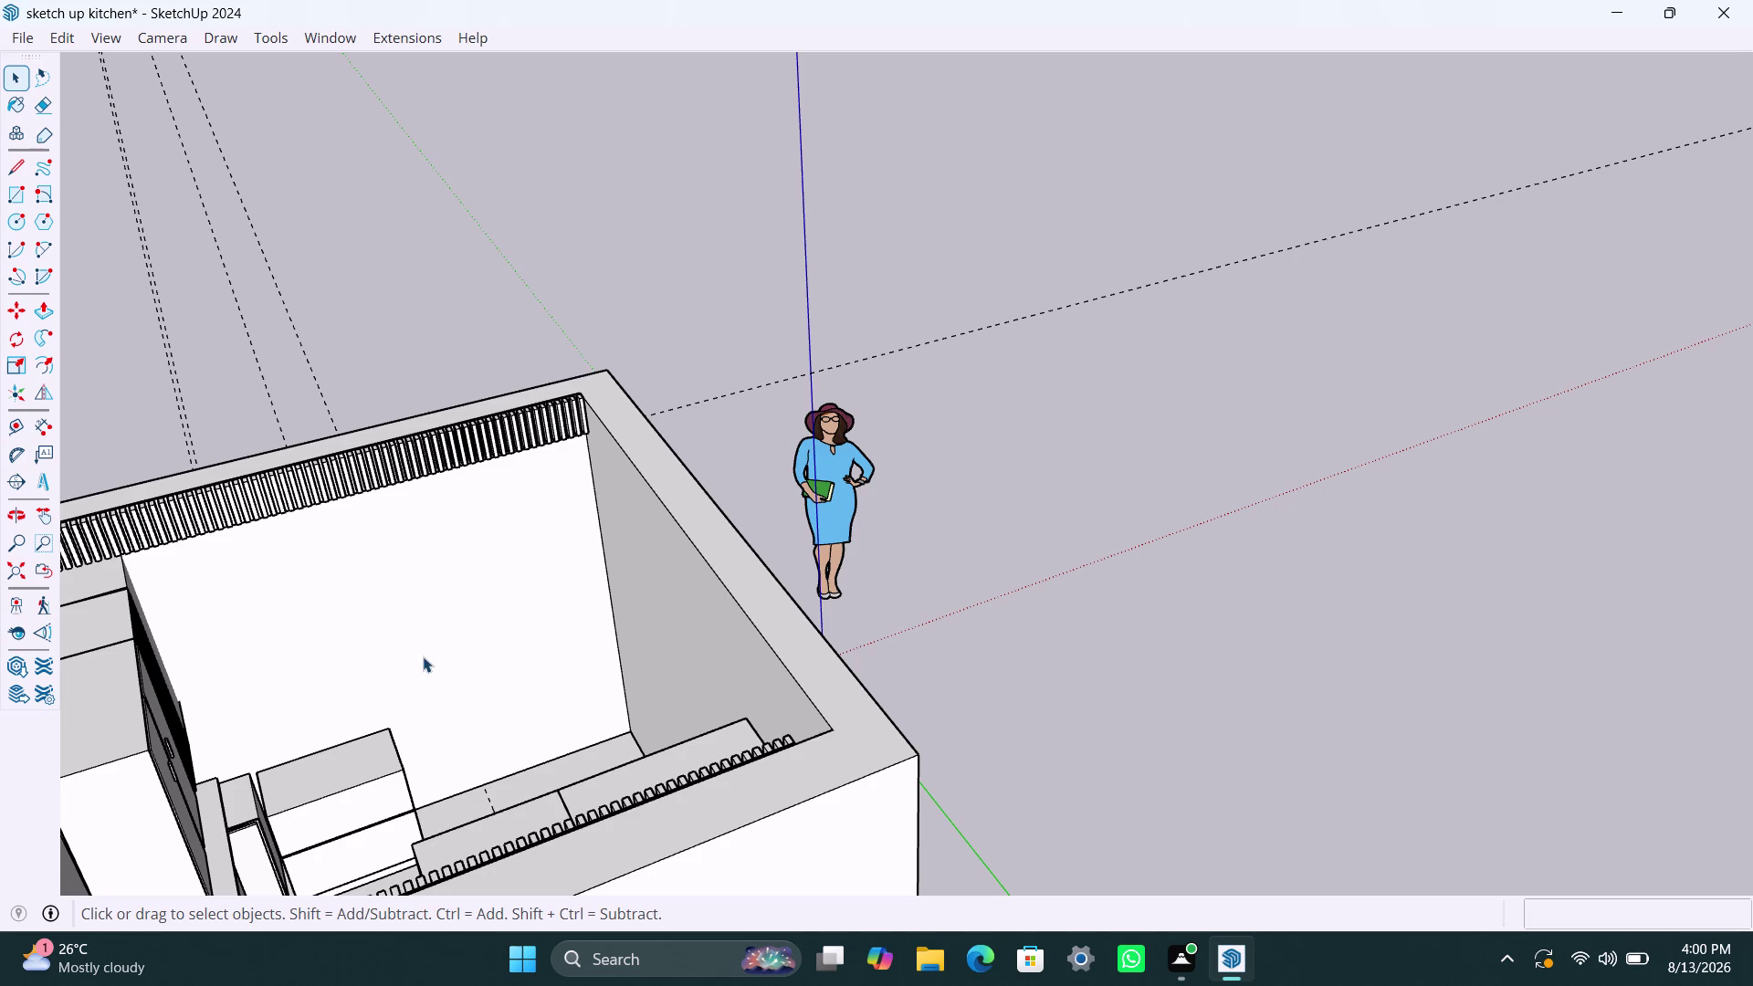
scroll(down, 3)
middle_drag(664, 645, 380, 723)
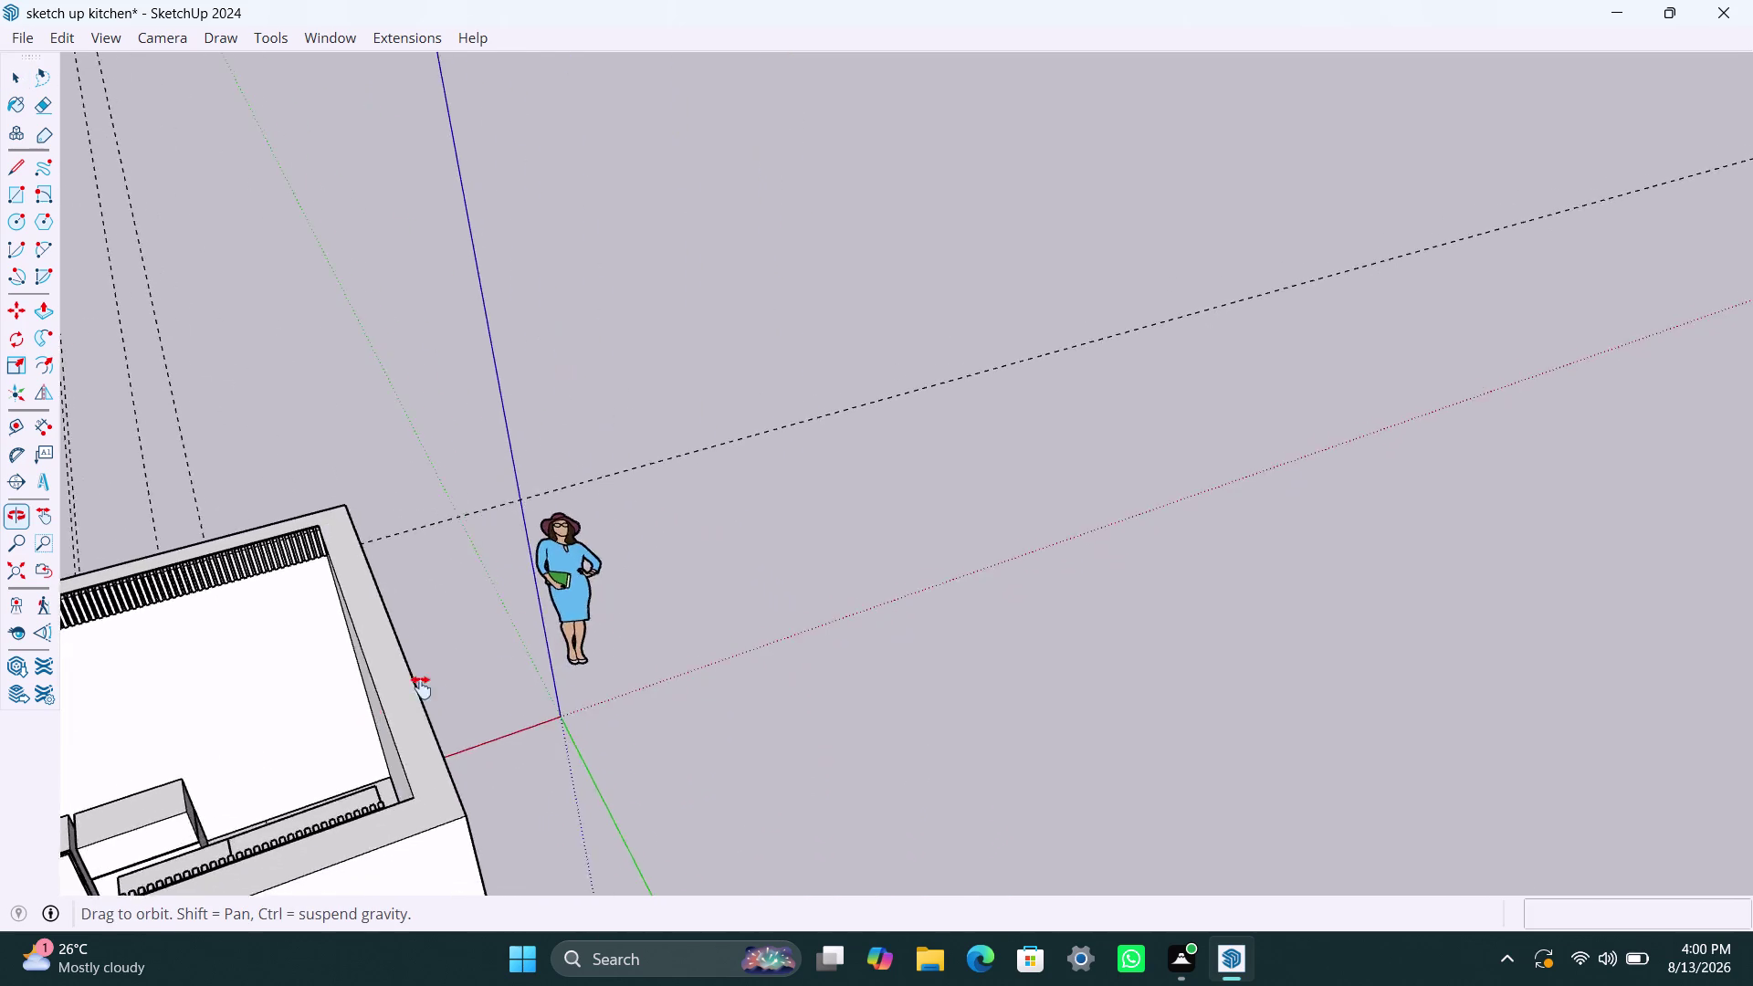
middle_drag(381, 722, 819, 548)
scroll(down, 3)
middle_drag(758, 546, 398, 730)
scroll(up, 3)
middle_drag(674, 428, 785, 465)
scroll(up, 3)
middle_drag(672, 277, 660, 277)
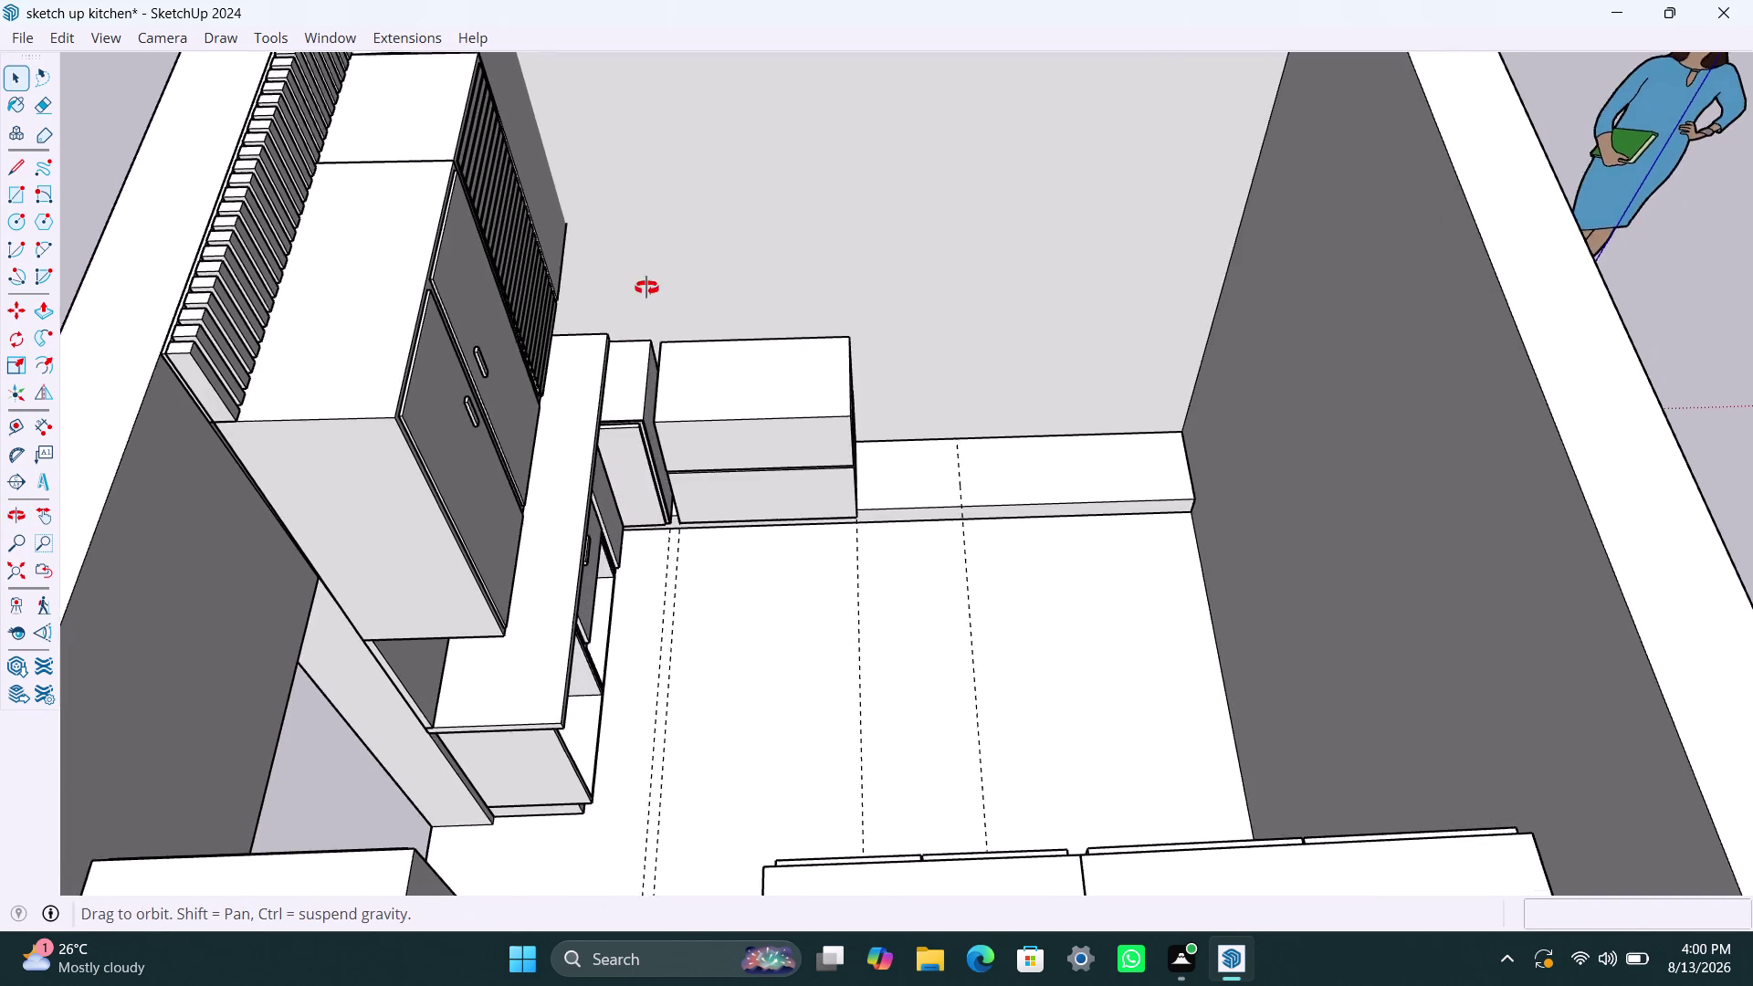
middle_drag(660, 278, 691, 275)
scroll(down, 3)
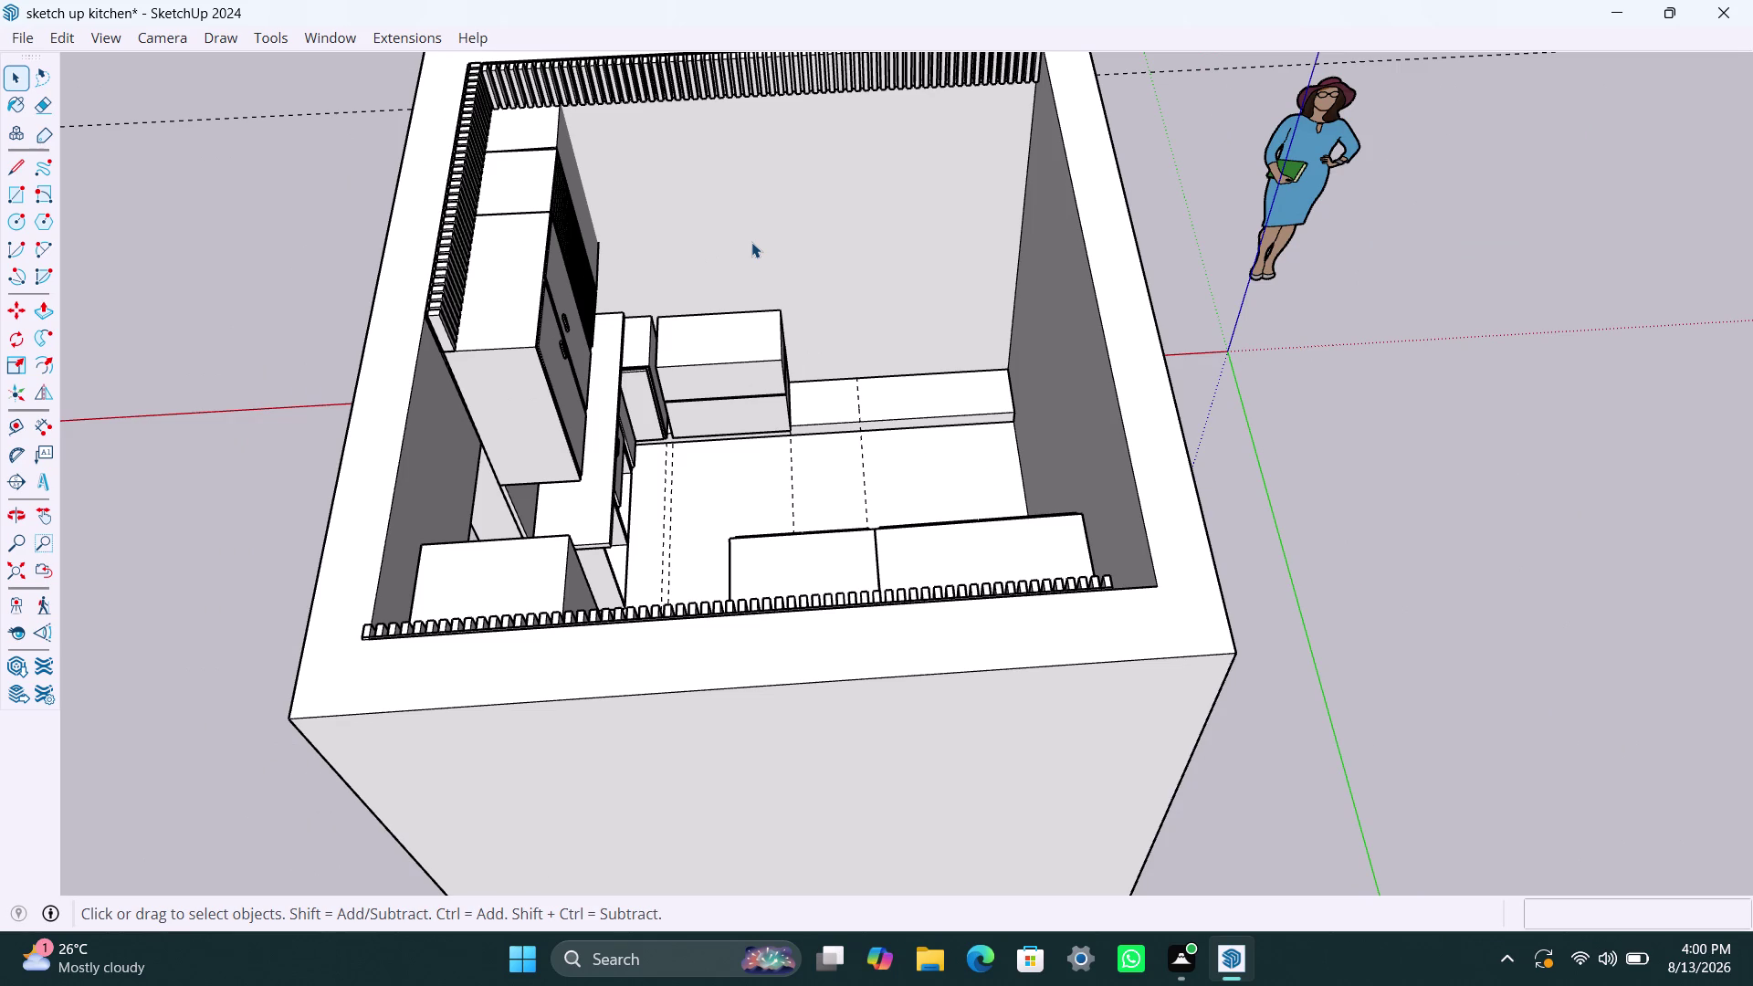
Run a command from the Edit menu.
scroll(down, 3)
scroll(down, 3)
click(72, 37)
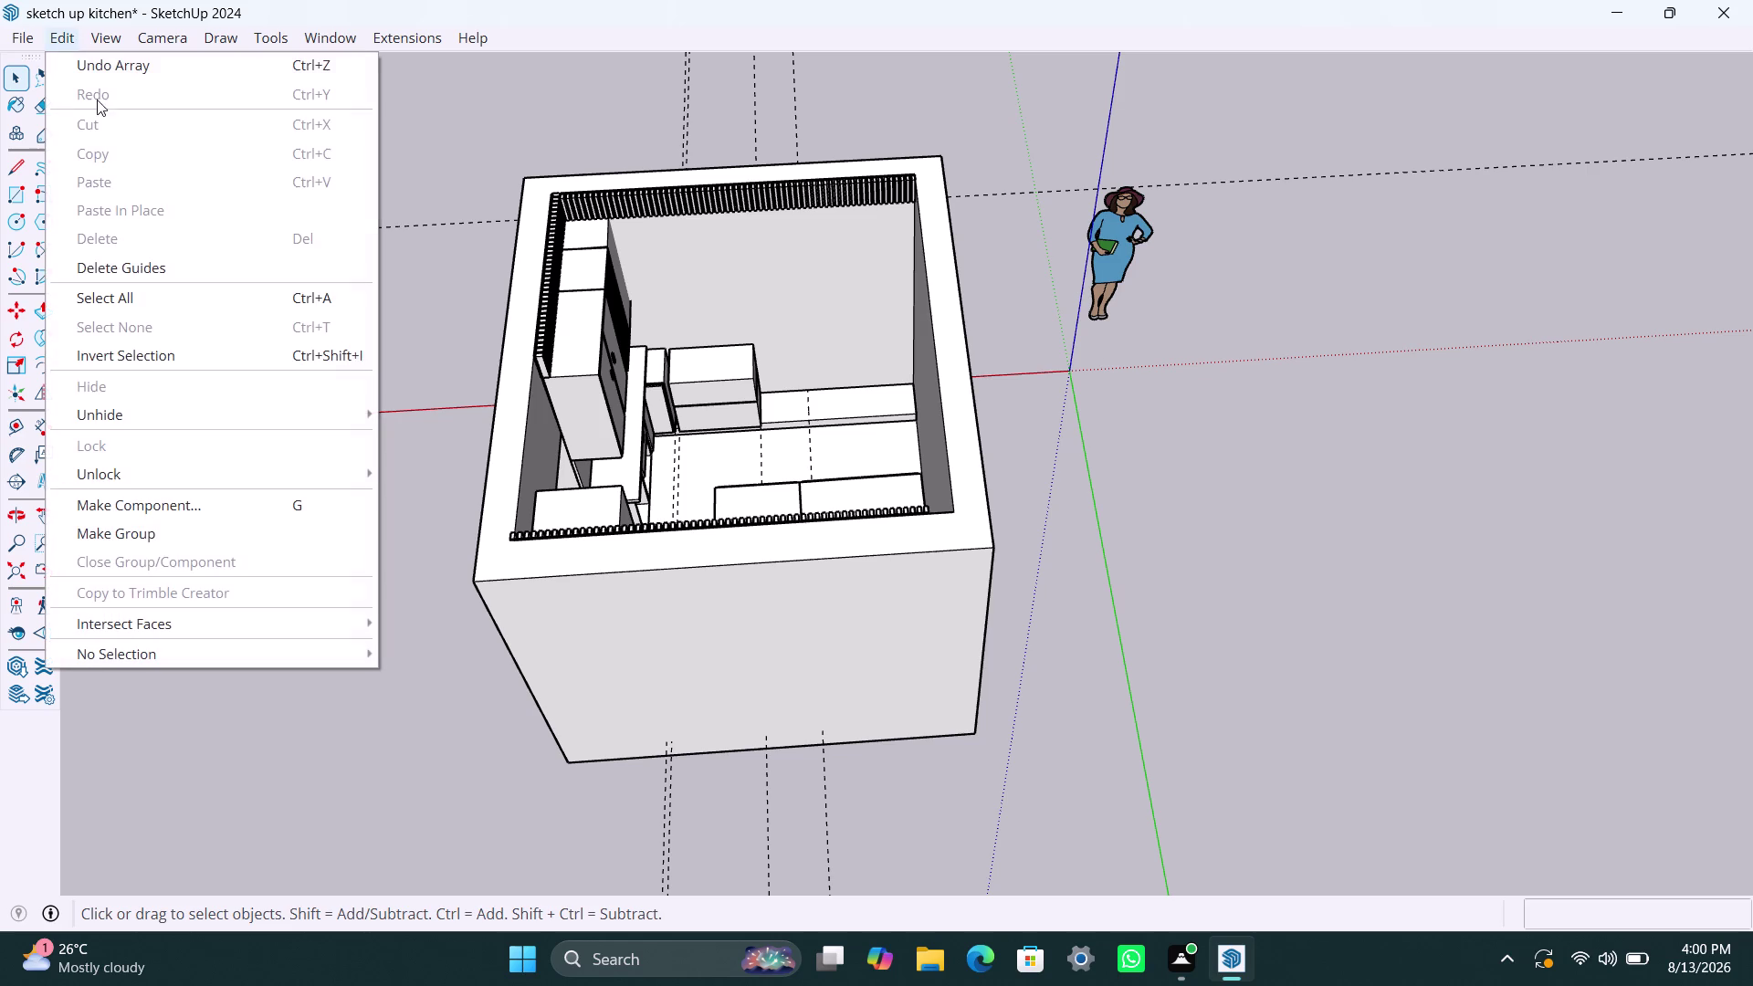
click(151, 261)
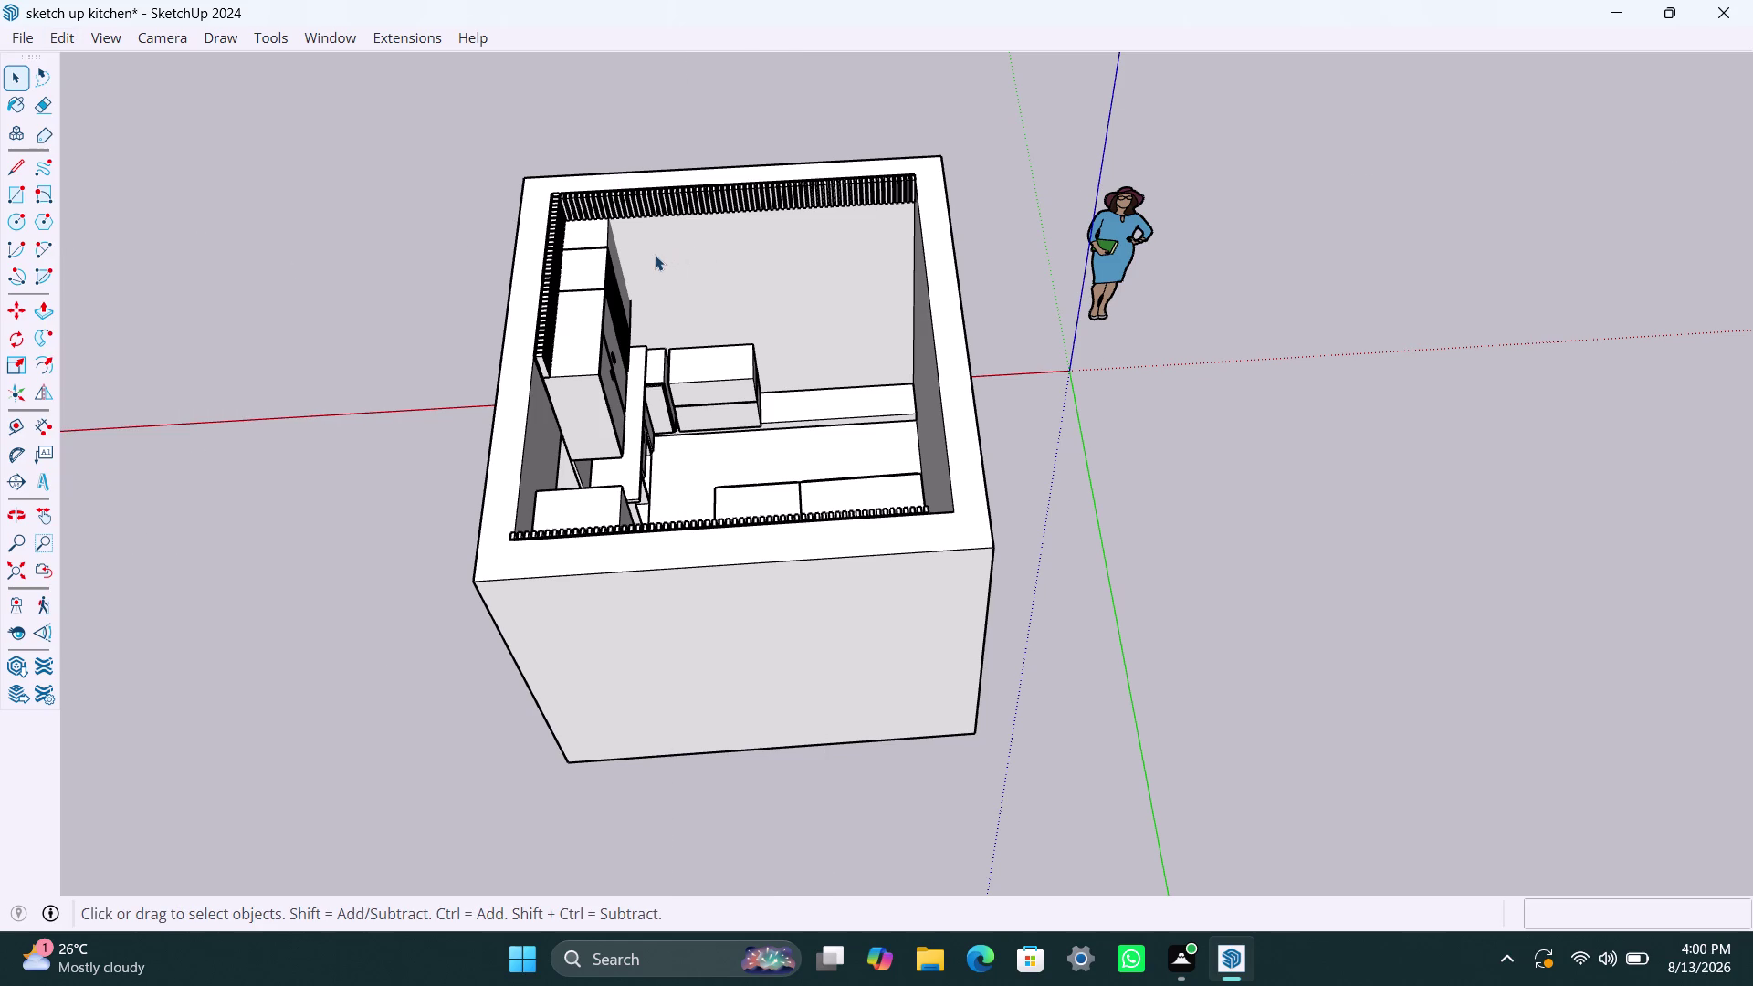
Pull a Tape Measure guide off the wall edge, then cancel the pending guide.
key(t)
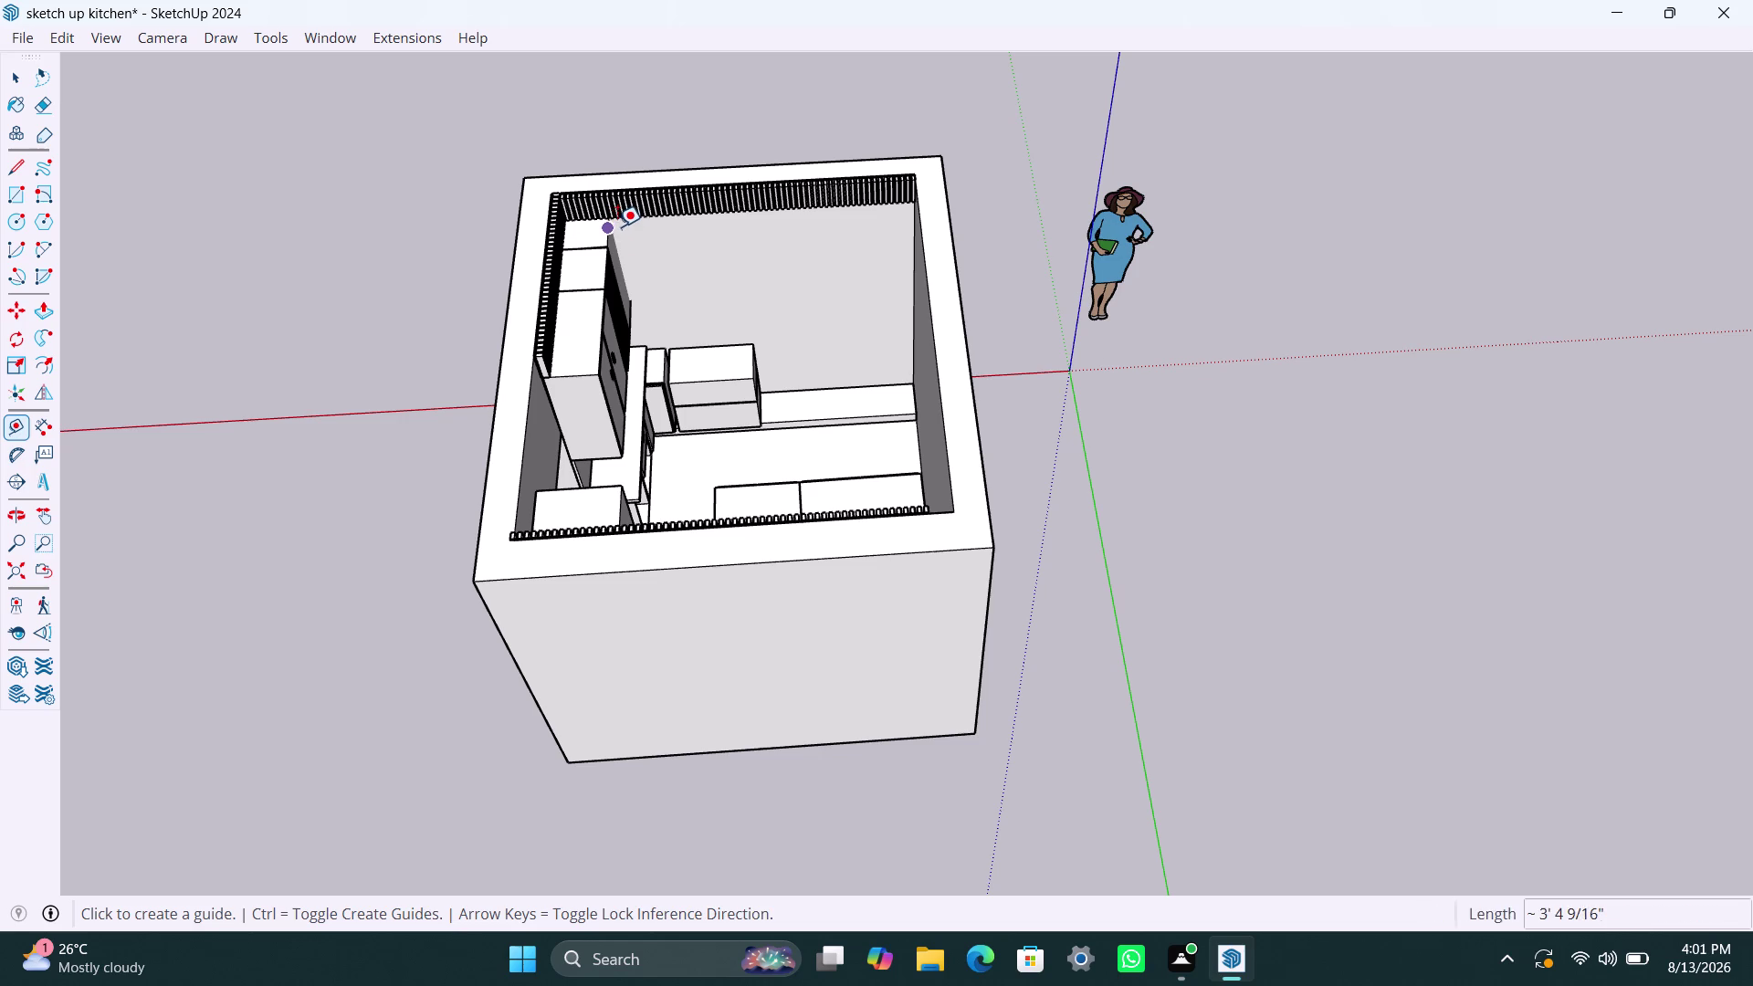
scroll(up, 3)
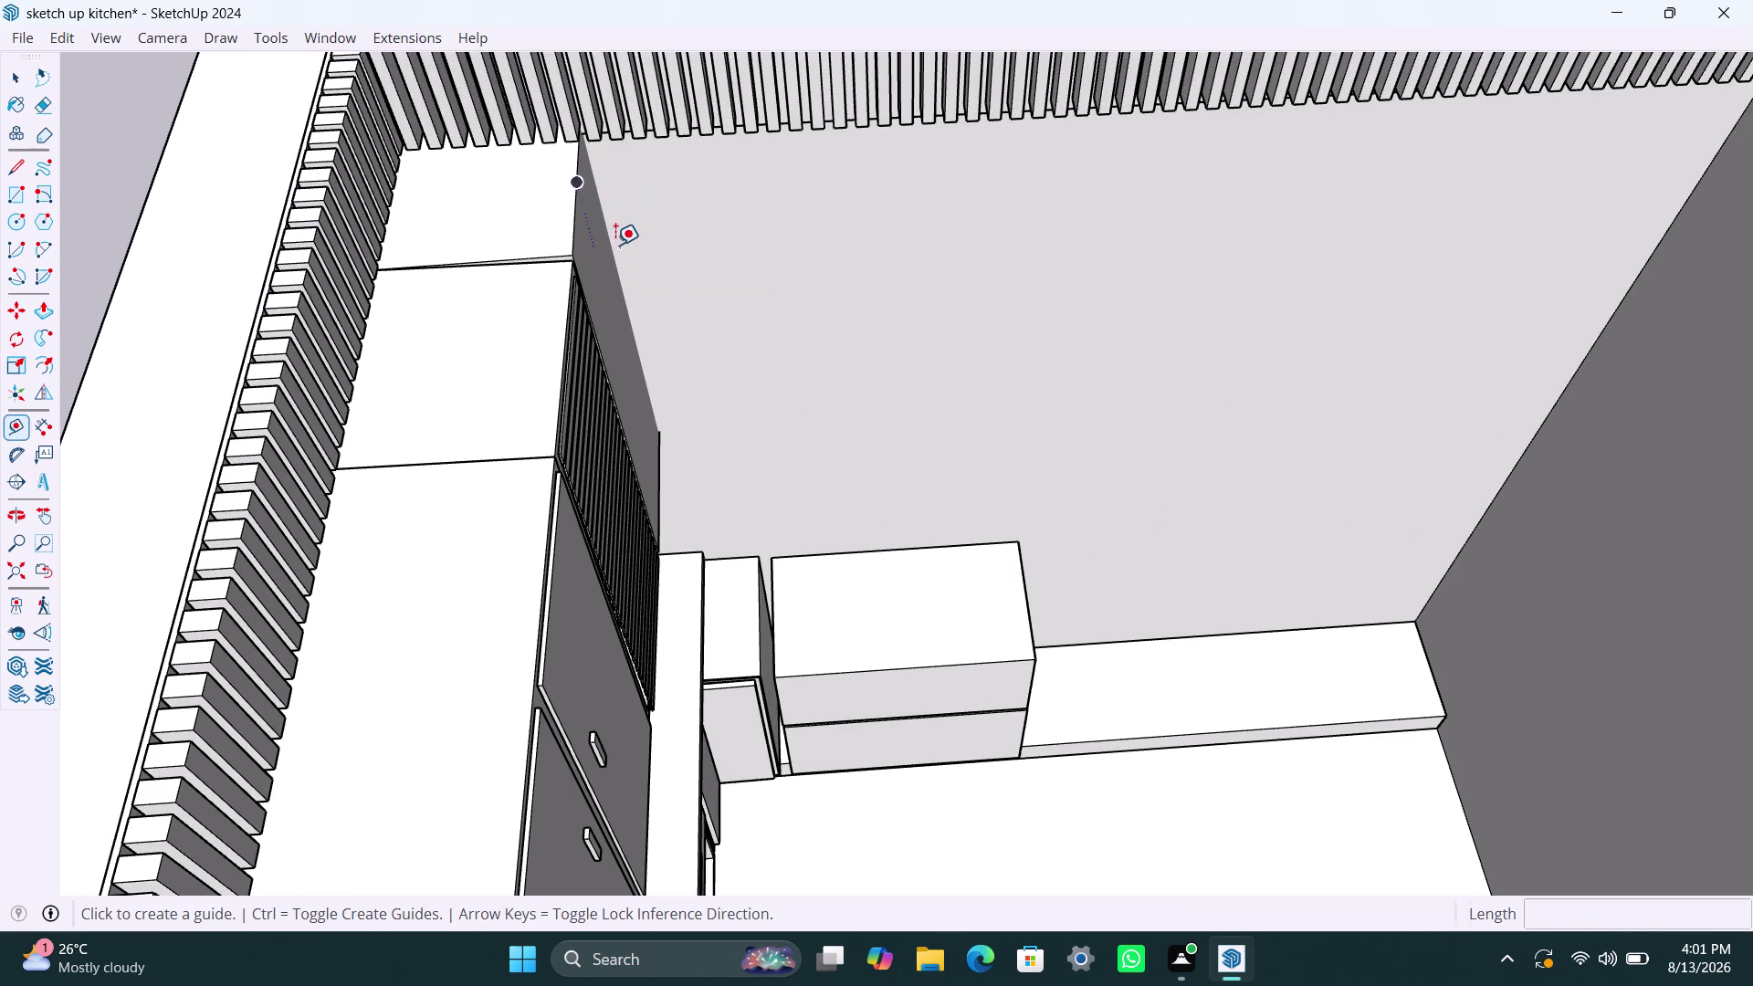
click(615, 244)
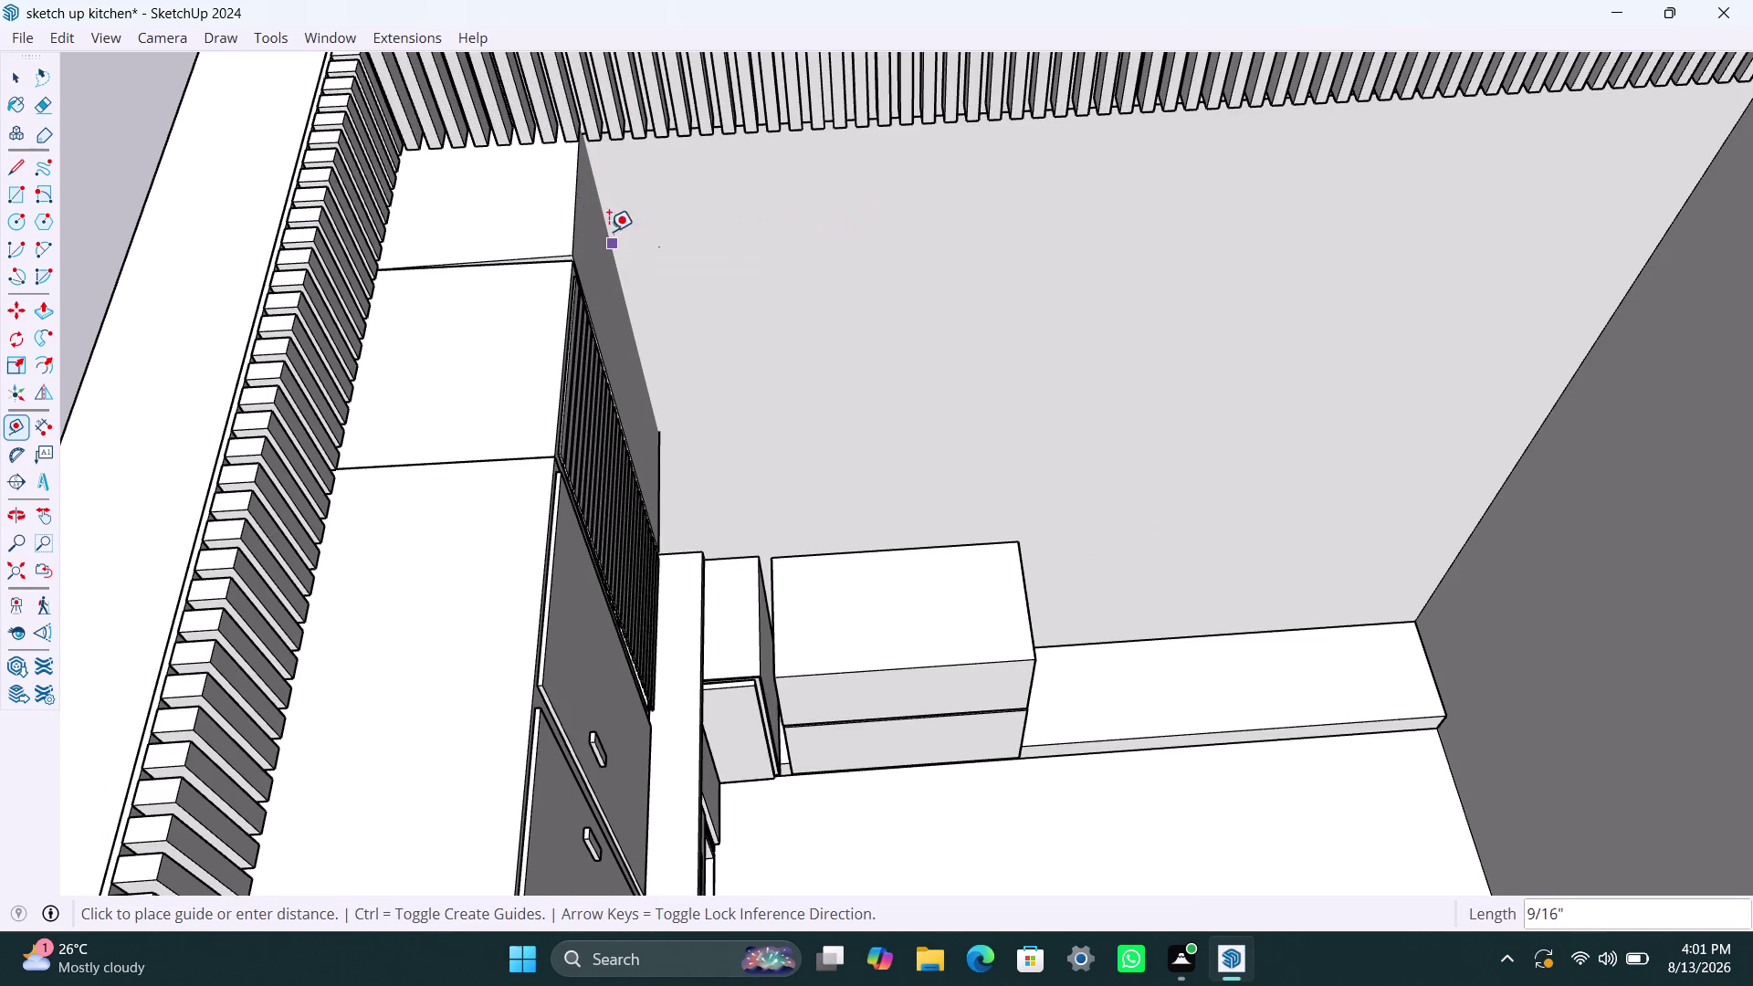
click(611, 243)
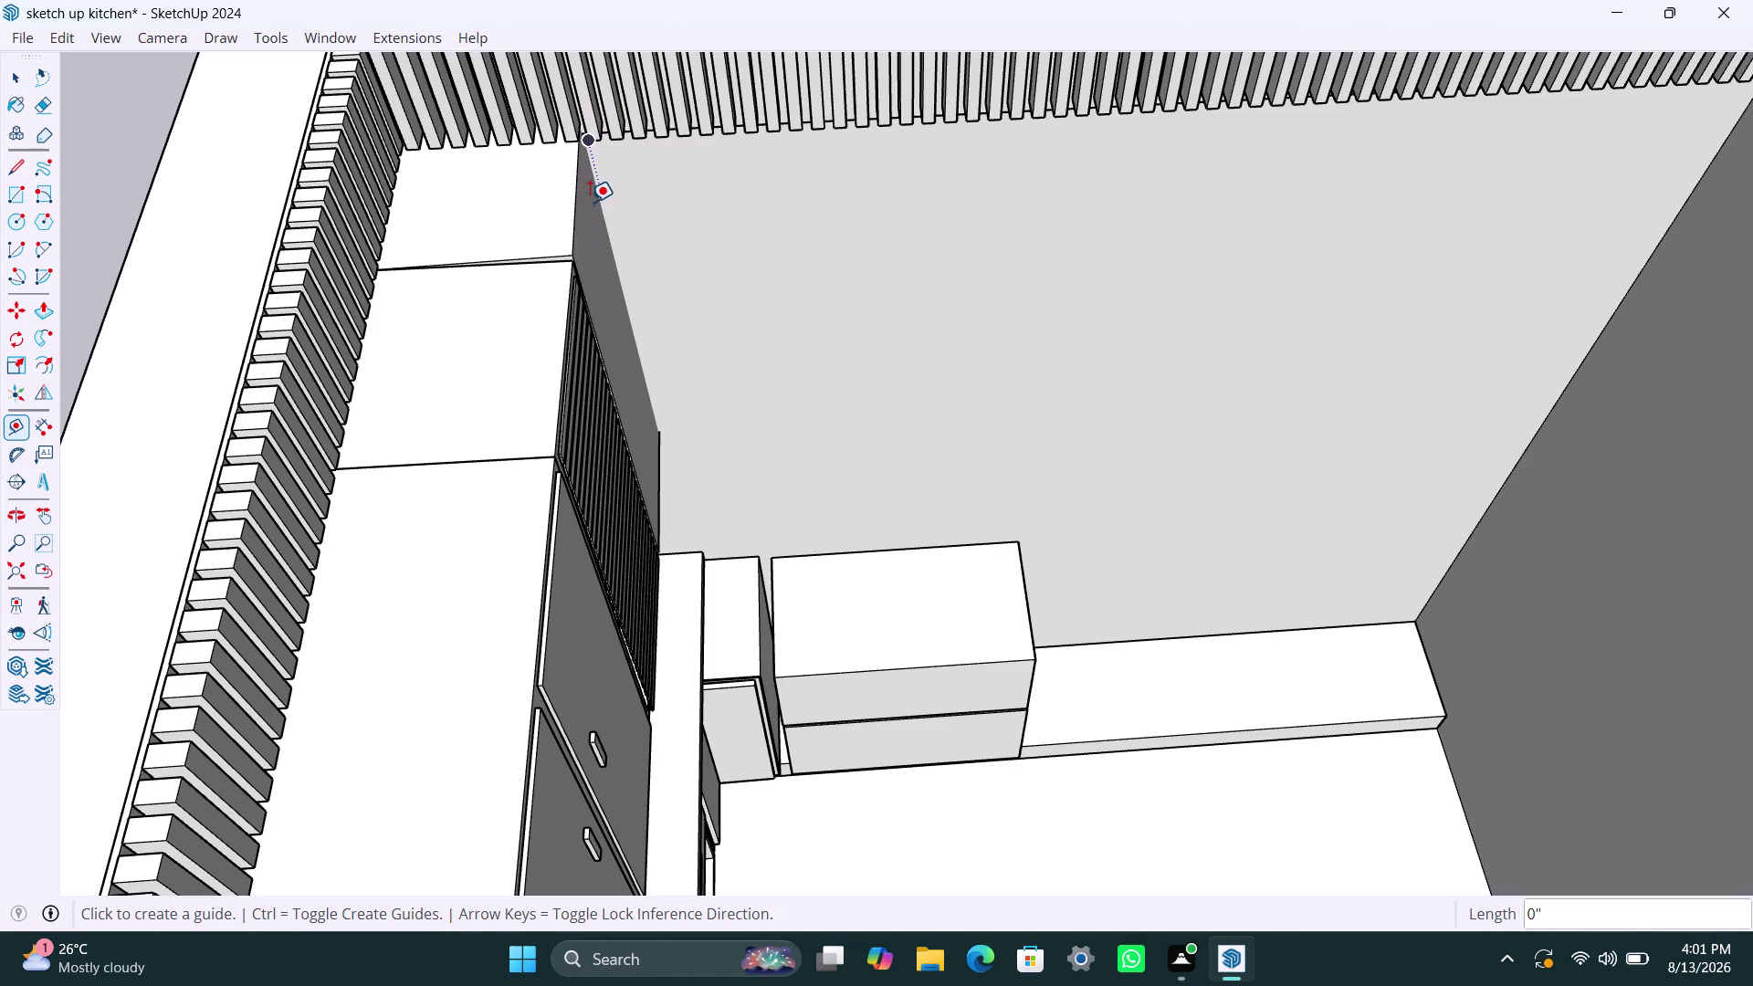
key(Escape)
Undo the last two actions and return to the Select tool.
scroll(down, 3)
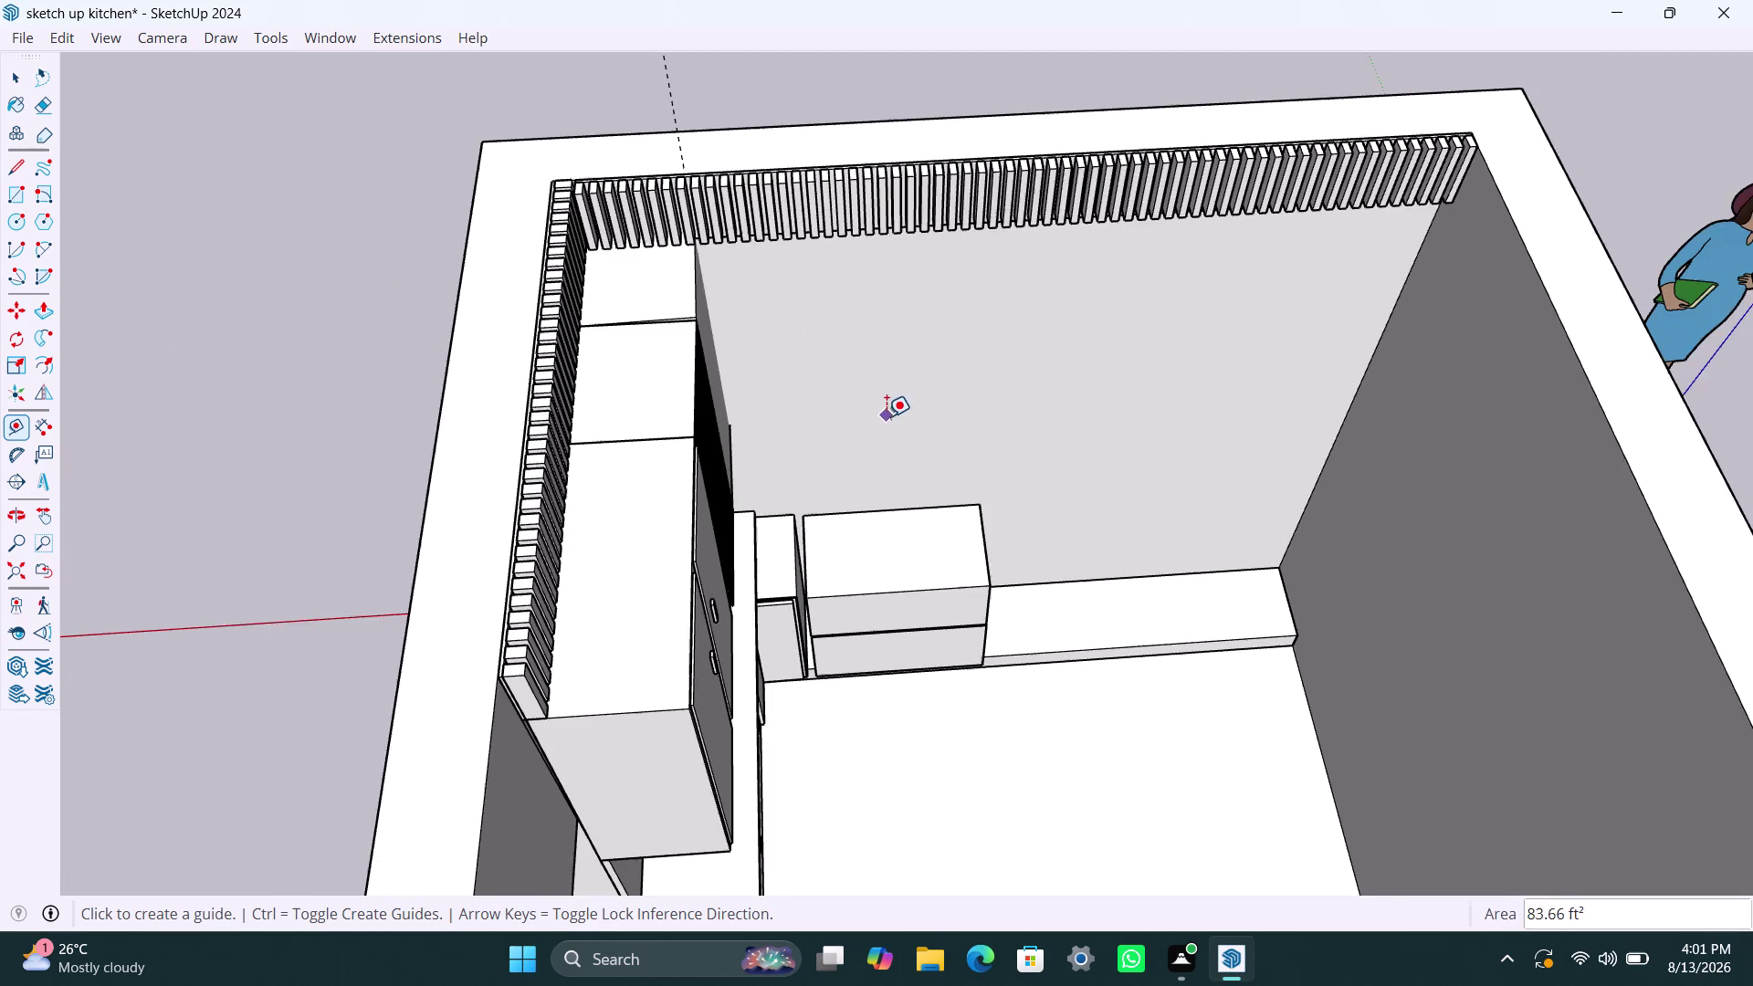
middle_drag(887, 416, 876, 417)
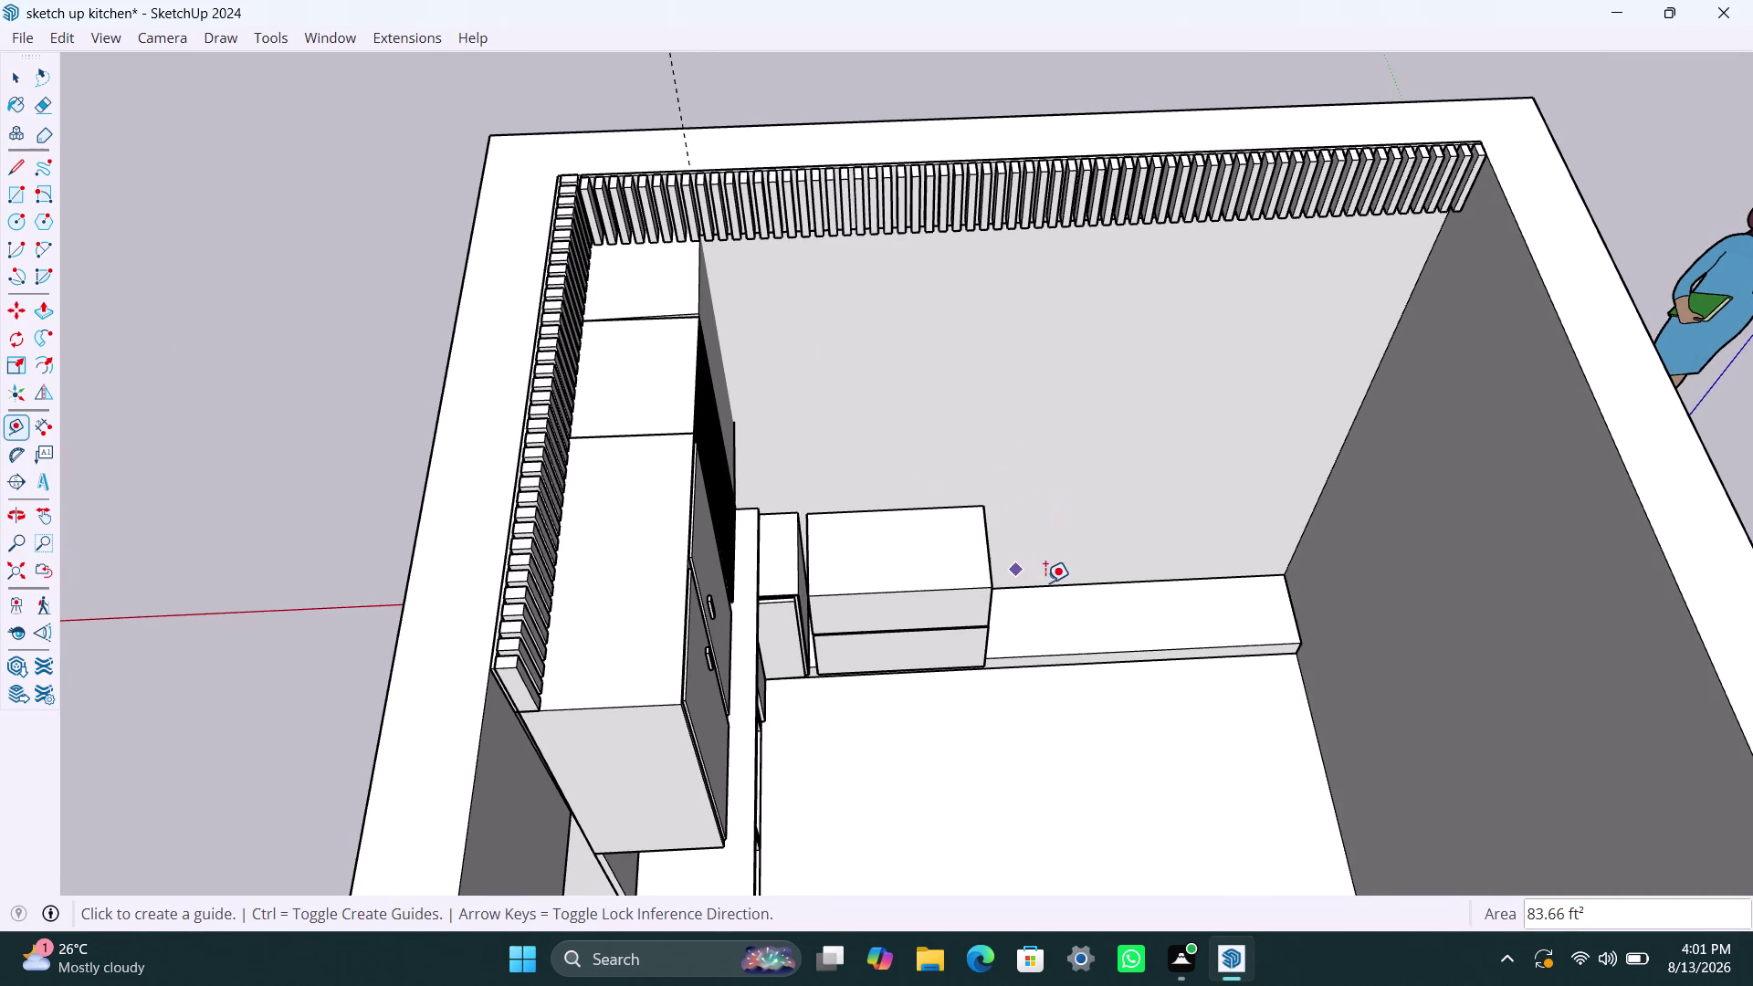
key(ctrl+z)
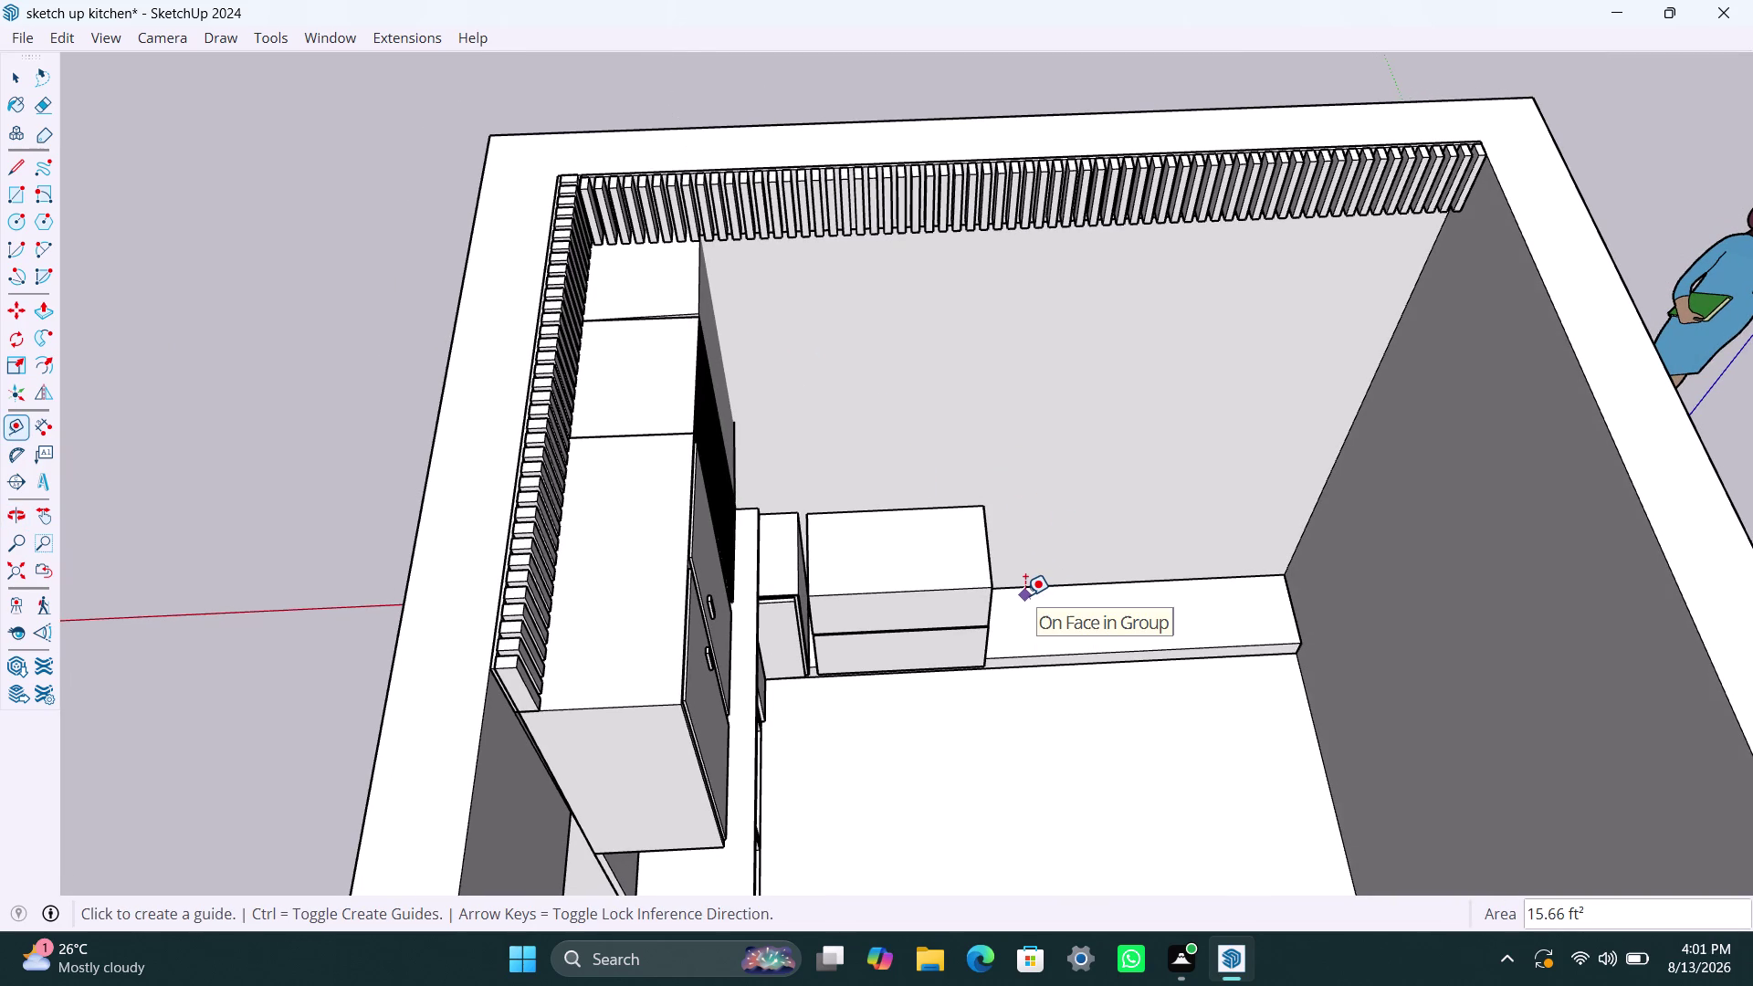
key(ctrl+z)
key(Escape)
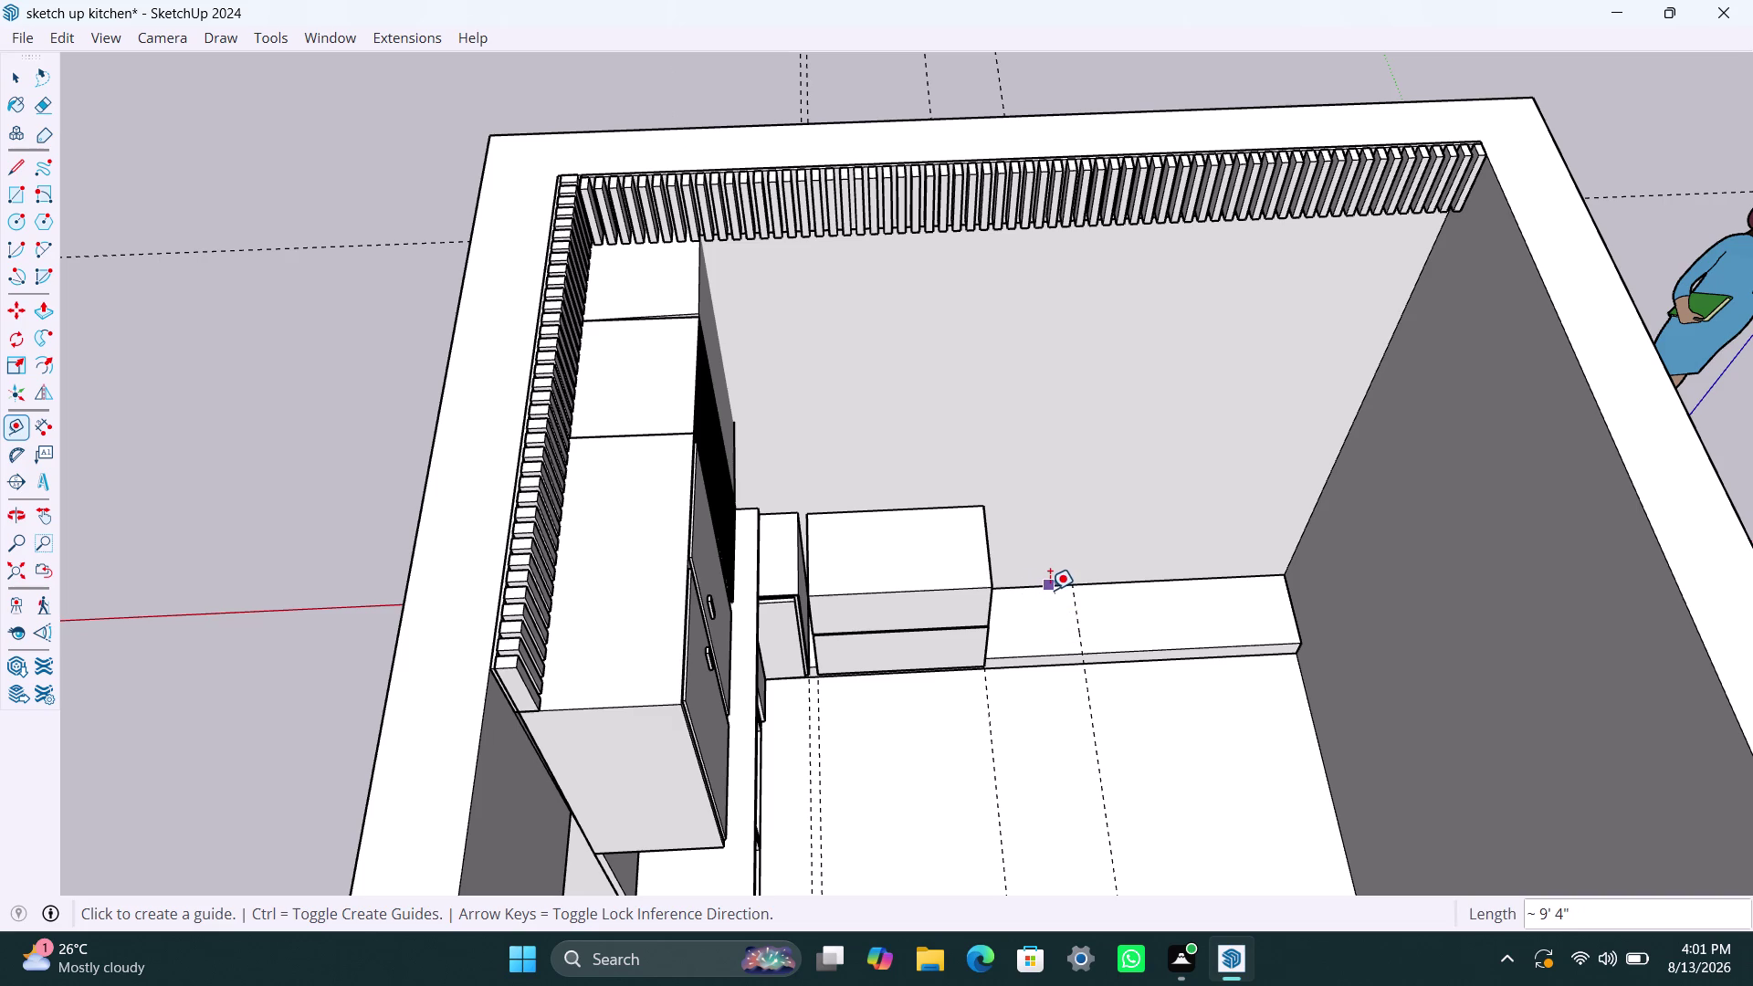
key(Escape)
key(Escape)
key(space)
Orbit and zoom in on the low strip beside the box unit.
key(space)
scroll(down, 3)
middle_drag(1049, 596, 784, 564)
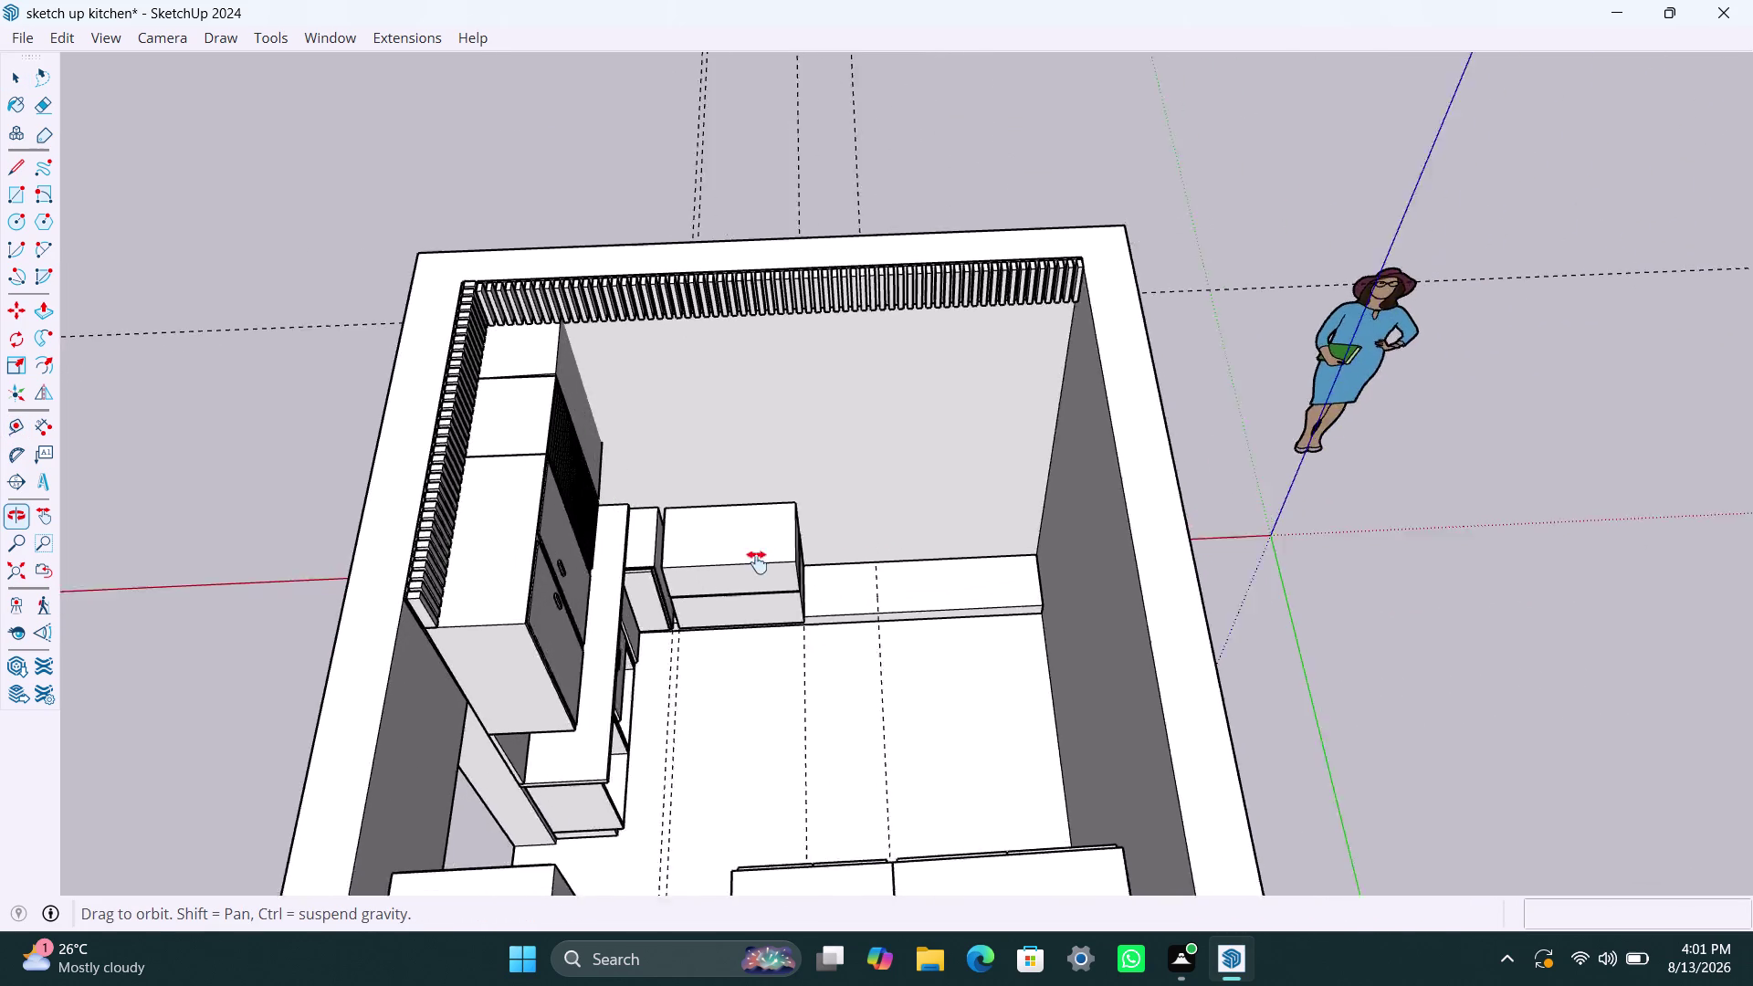
middle_drag(784, 565, 716, 562)
scroll(up, 3)
middle_drag(738, 624, 759, 714)
scroll(up, 3)
middle_drag(762, 542, 762, 537)
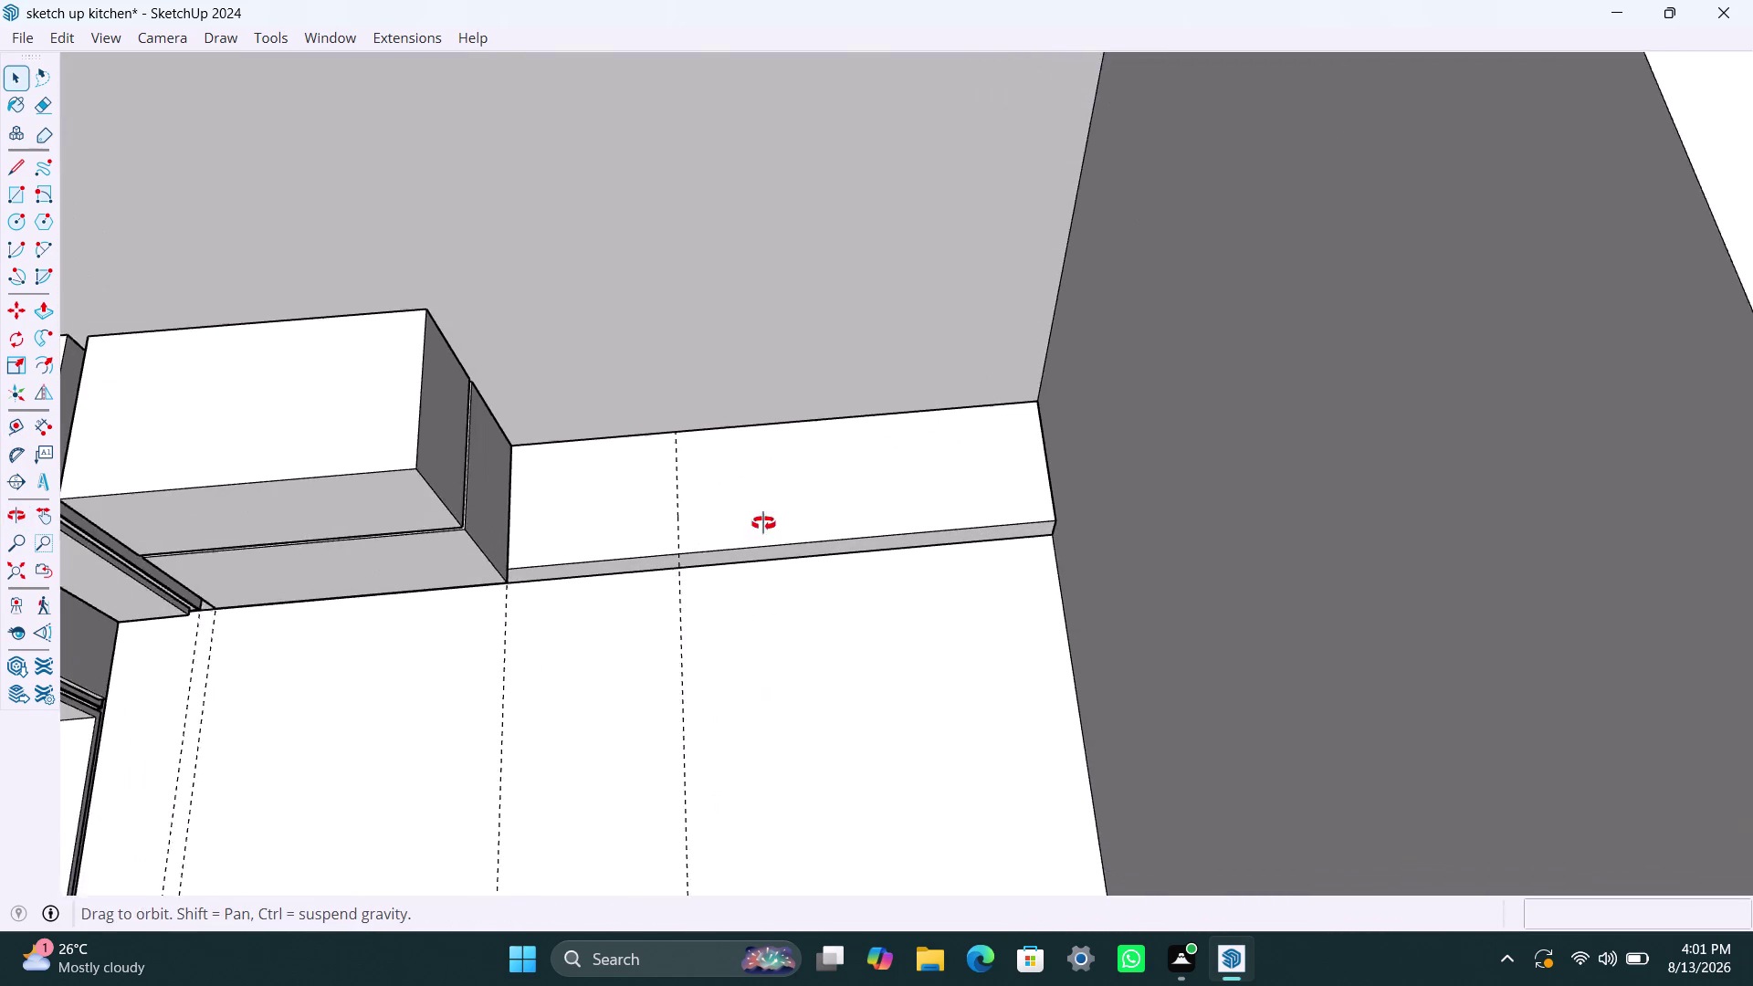
middle_drag(762, 537, 772, 452)
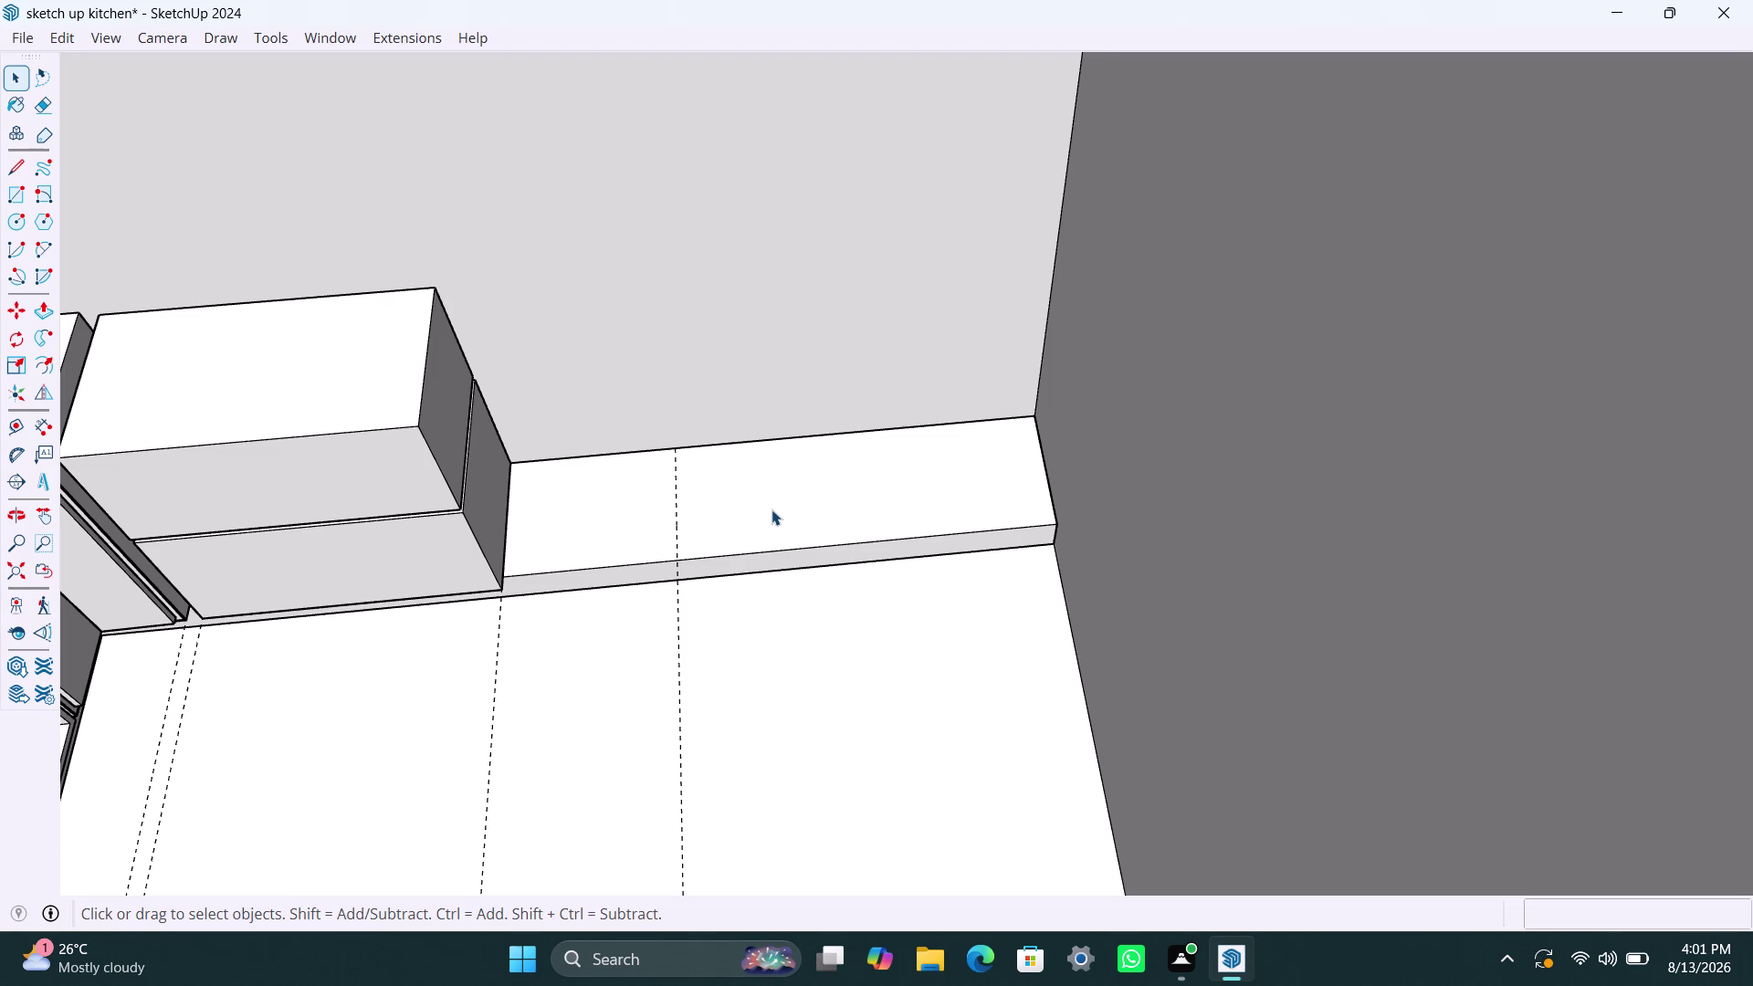
scroll(down, 3)
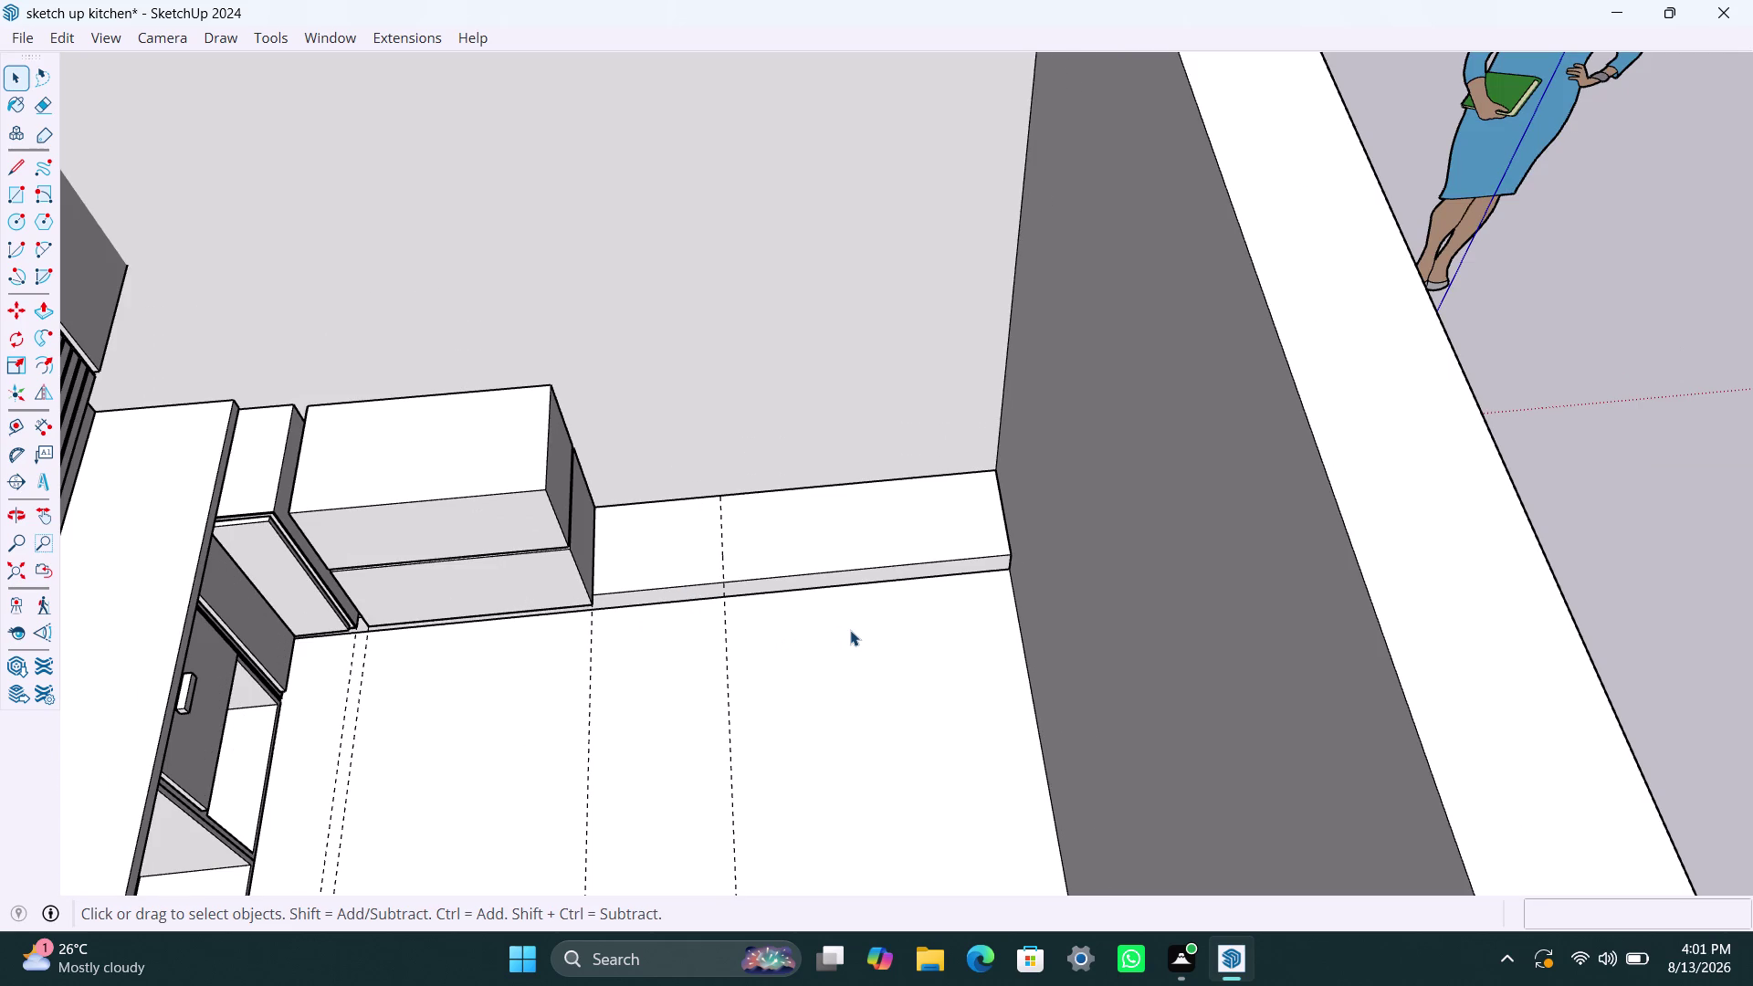
middle_drag(881, 630, 847, 637)
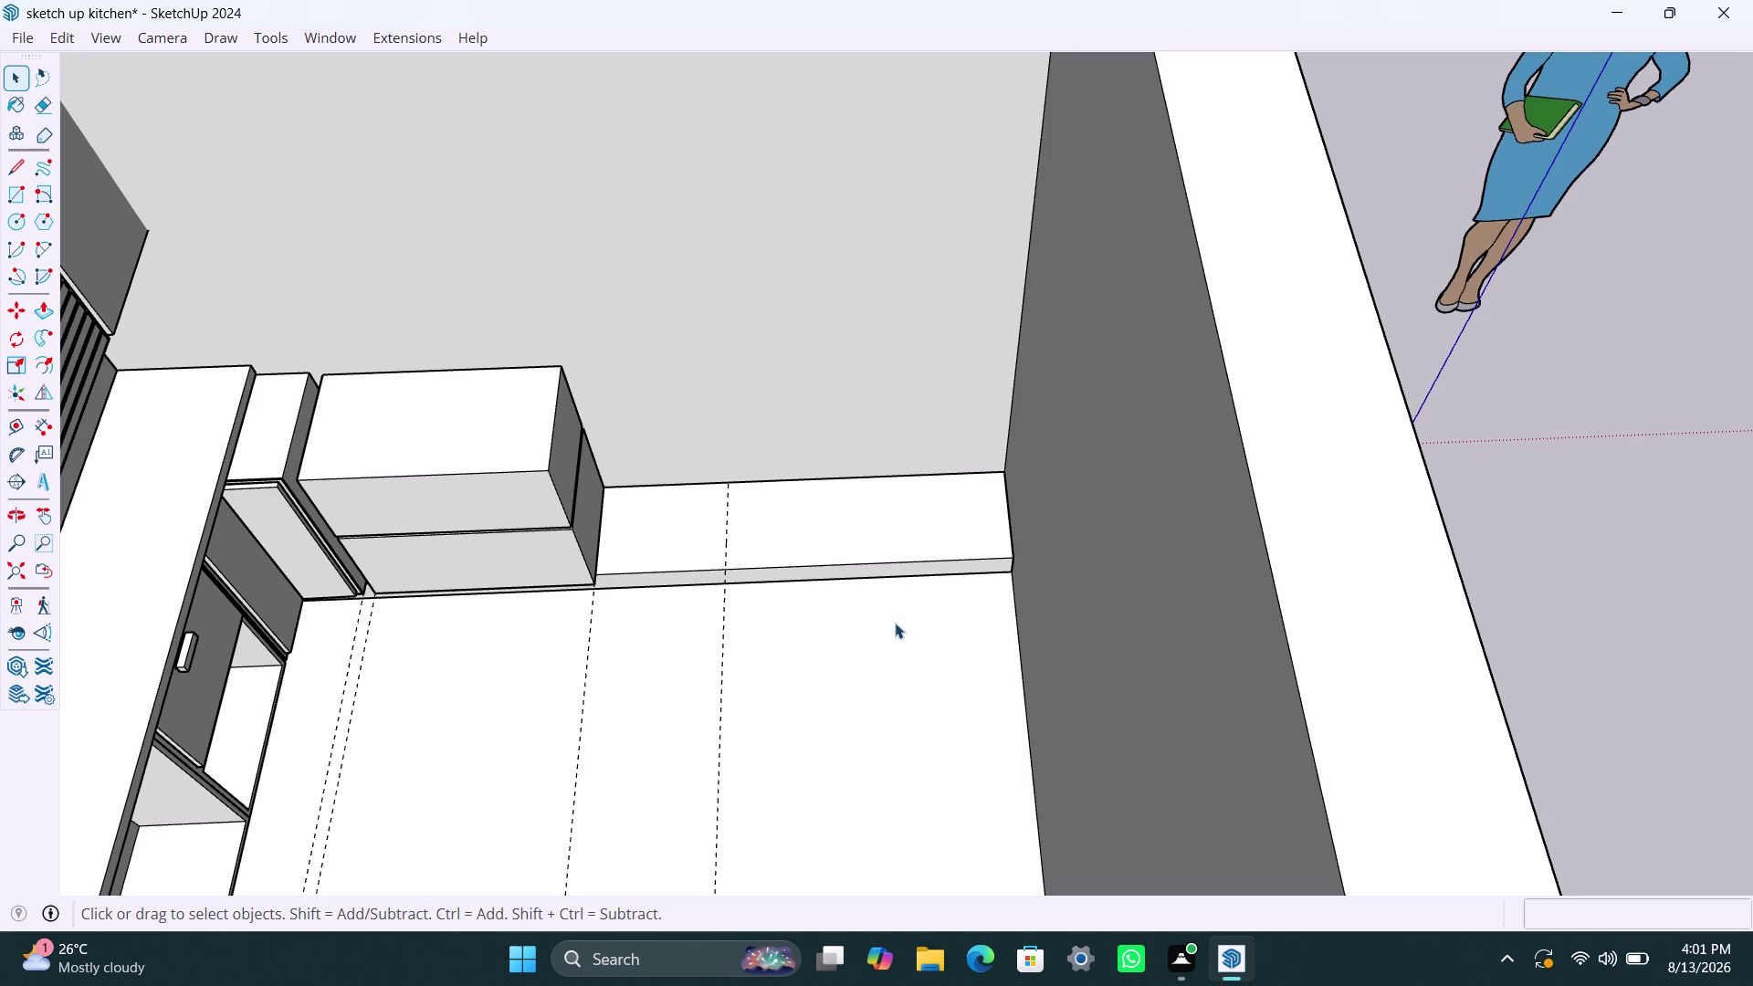
Open the low strip's group and select its top face.
click(998, 558)
scroll(up, 3)
scroll(up, 3)
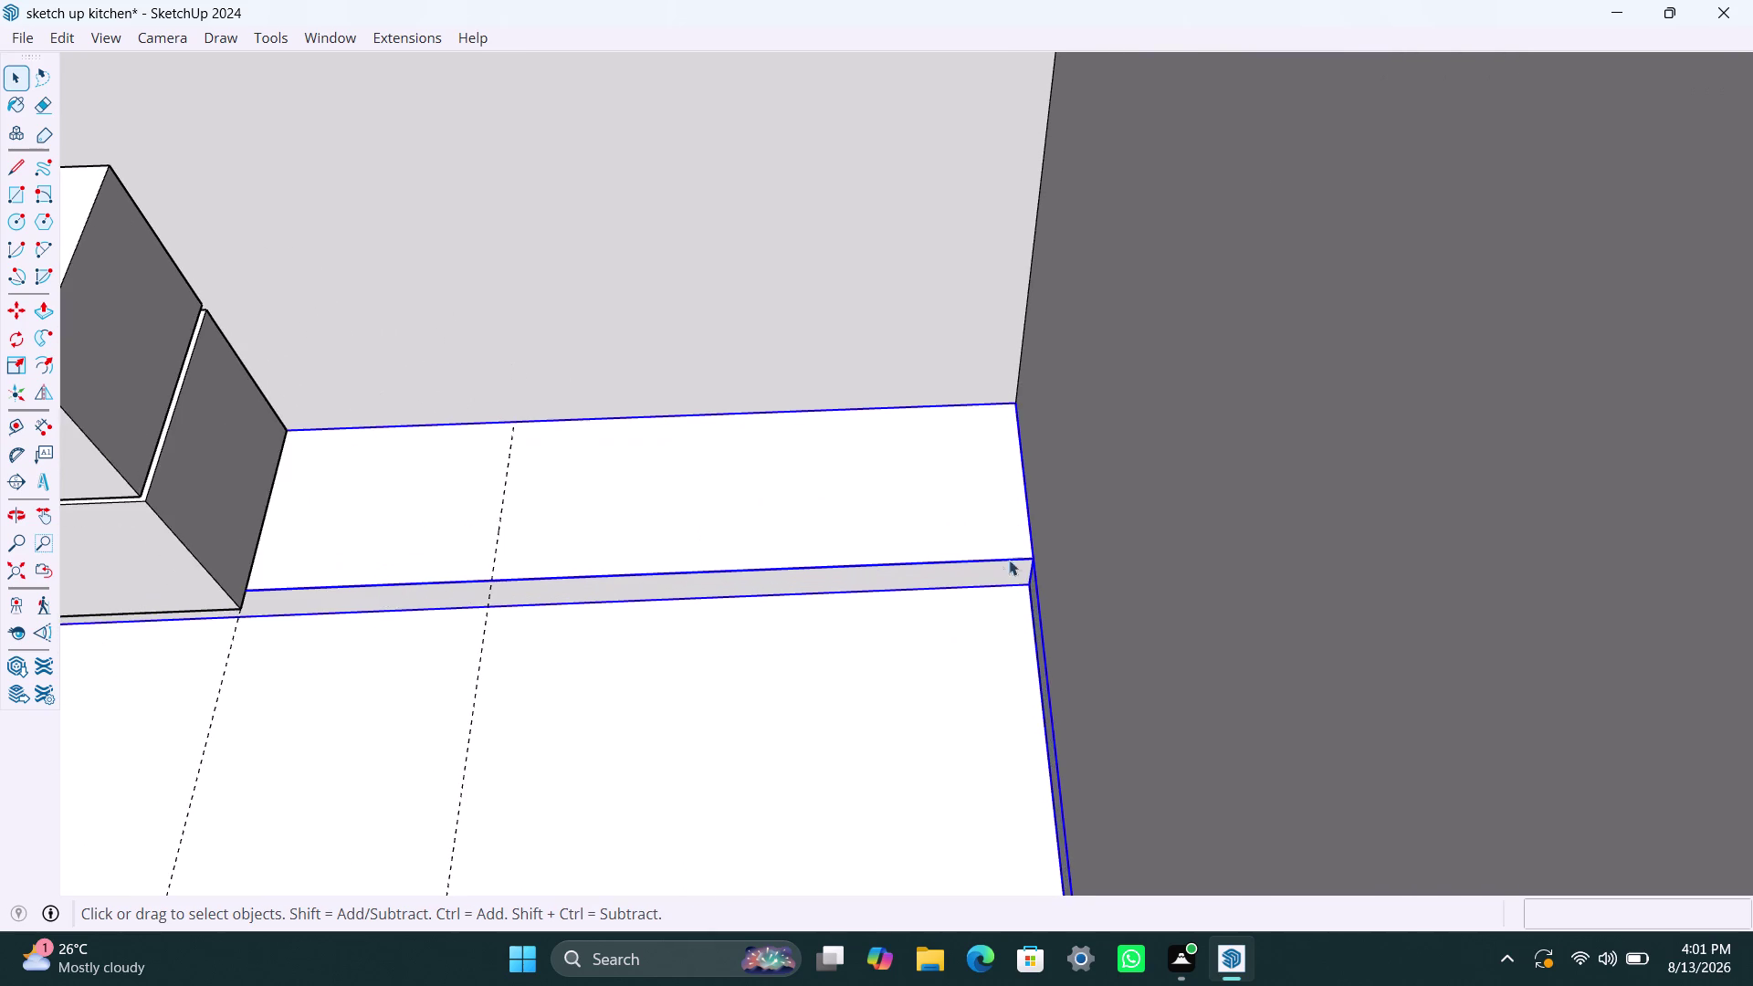
scroll(down, 3)
scroll(down, 3)
triple_click(993, 558)
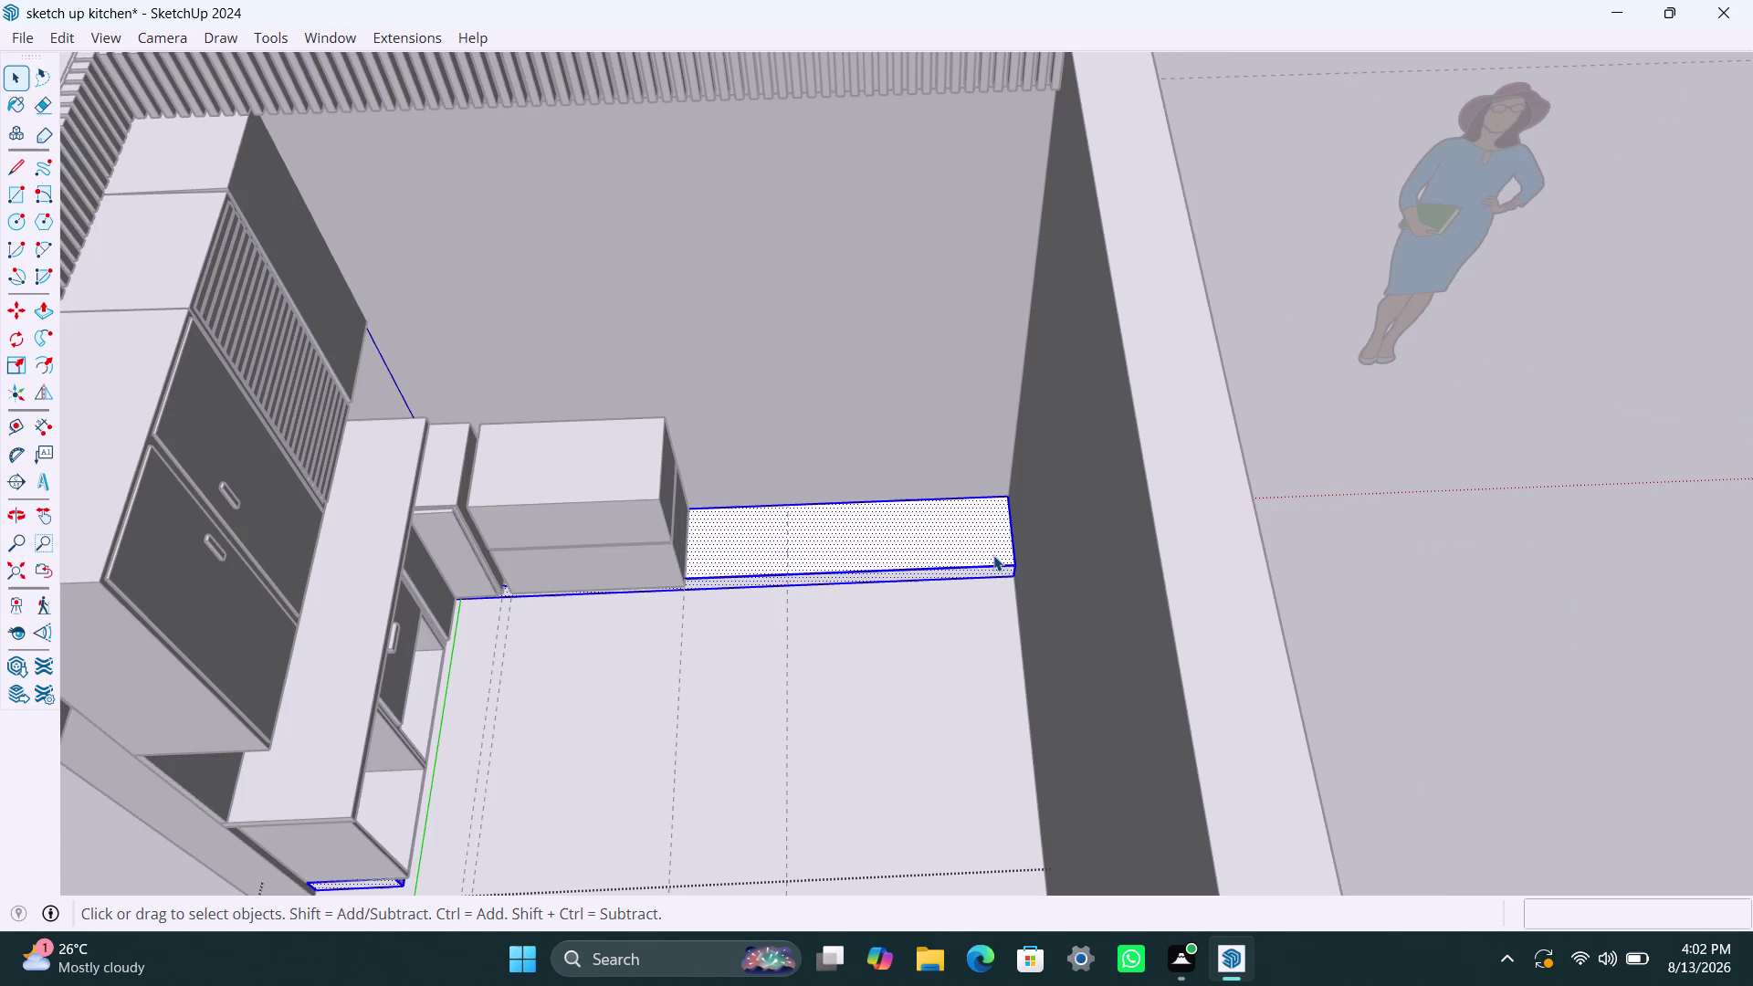
click(993, 555)
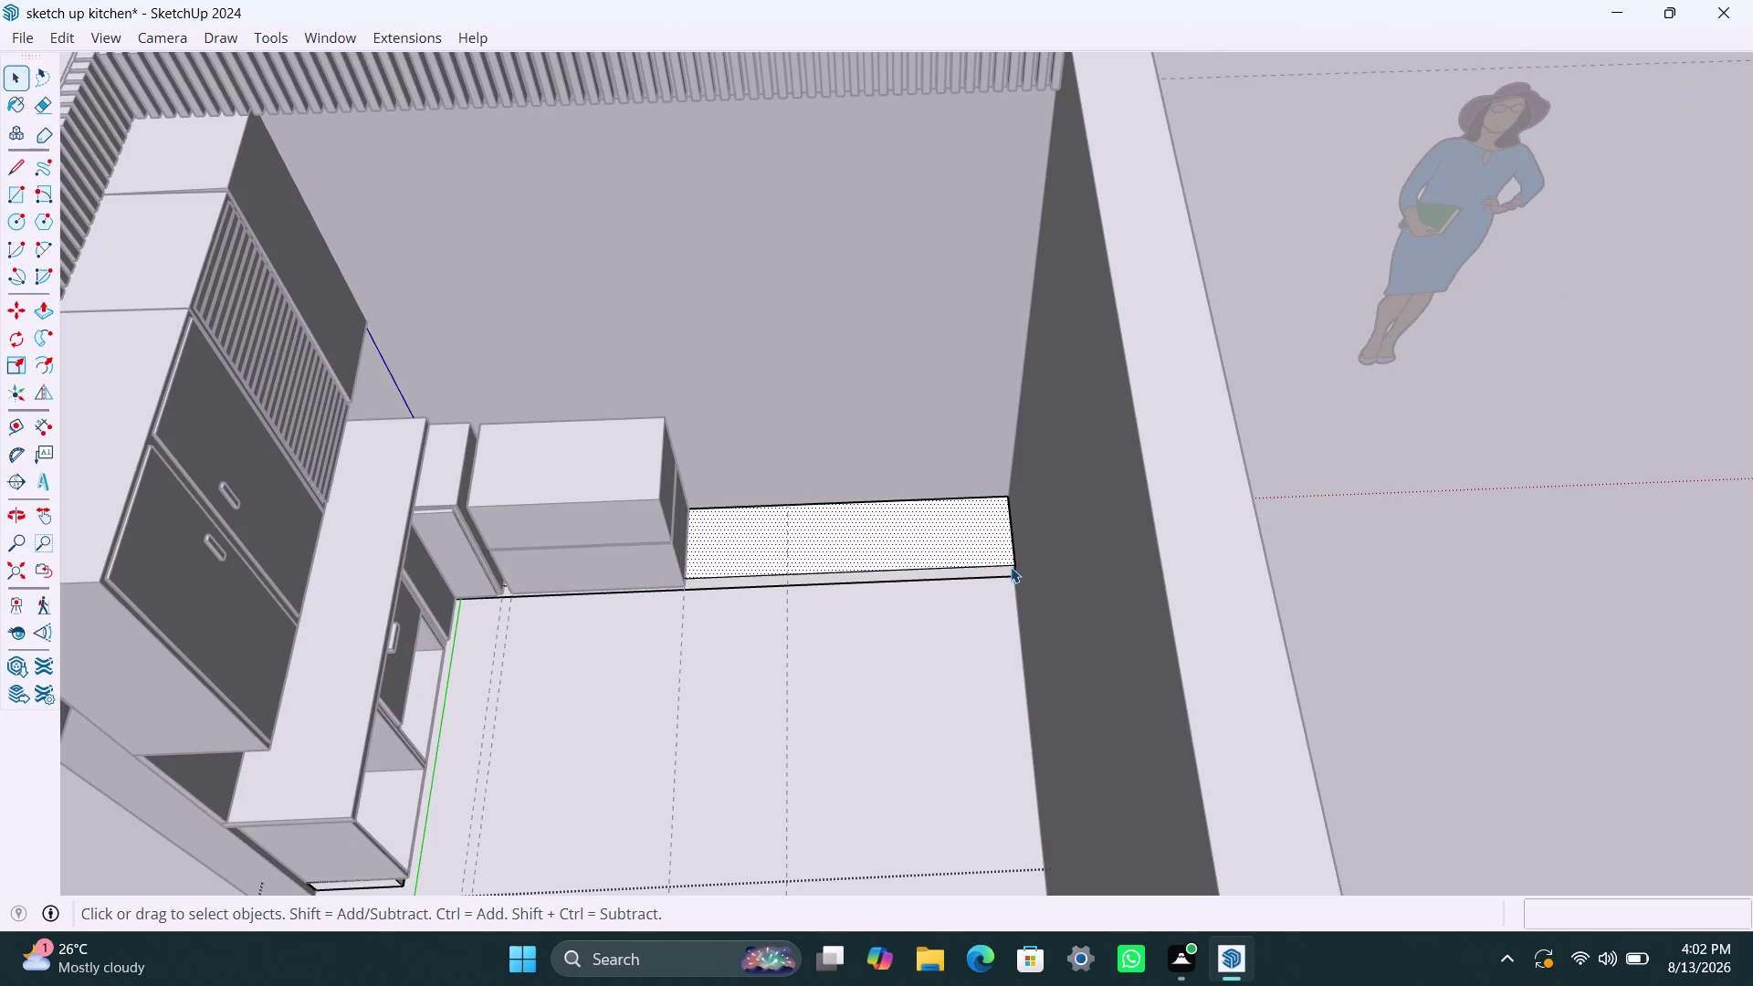
scroll(up, 3)
middle_drag(1012, 569, 1014, 578)
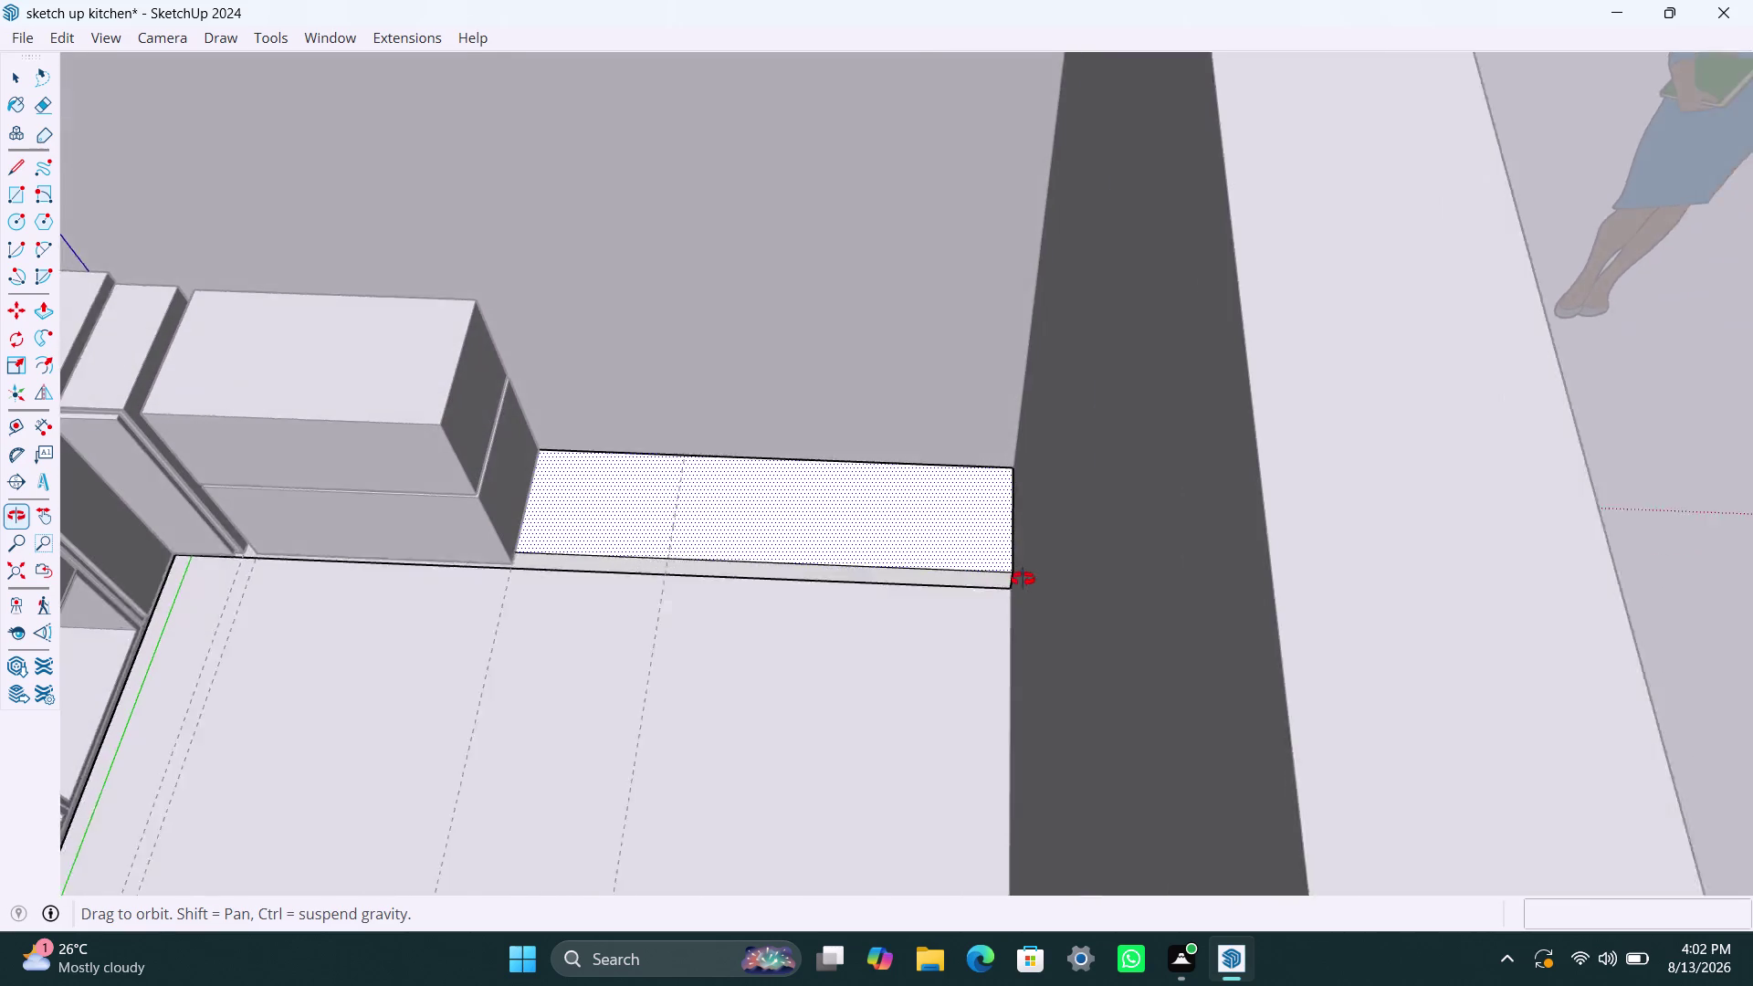
middle_drag(1015, 578, 1023, 578)
Push/Pull the strip's top face up 1 1/2 inches.
key(p)
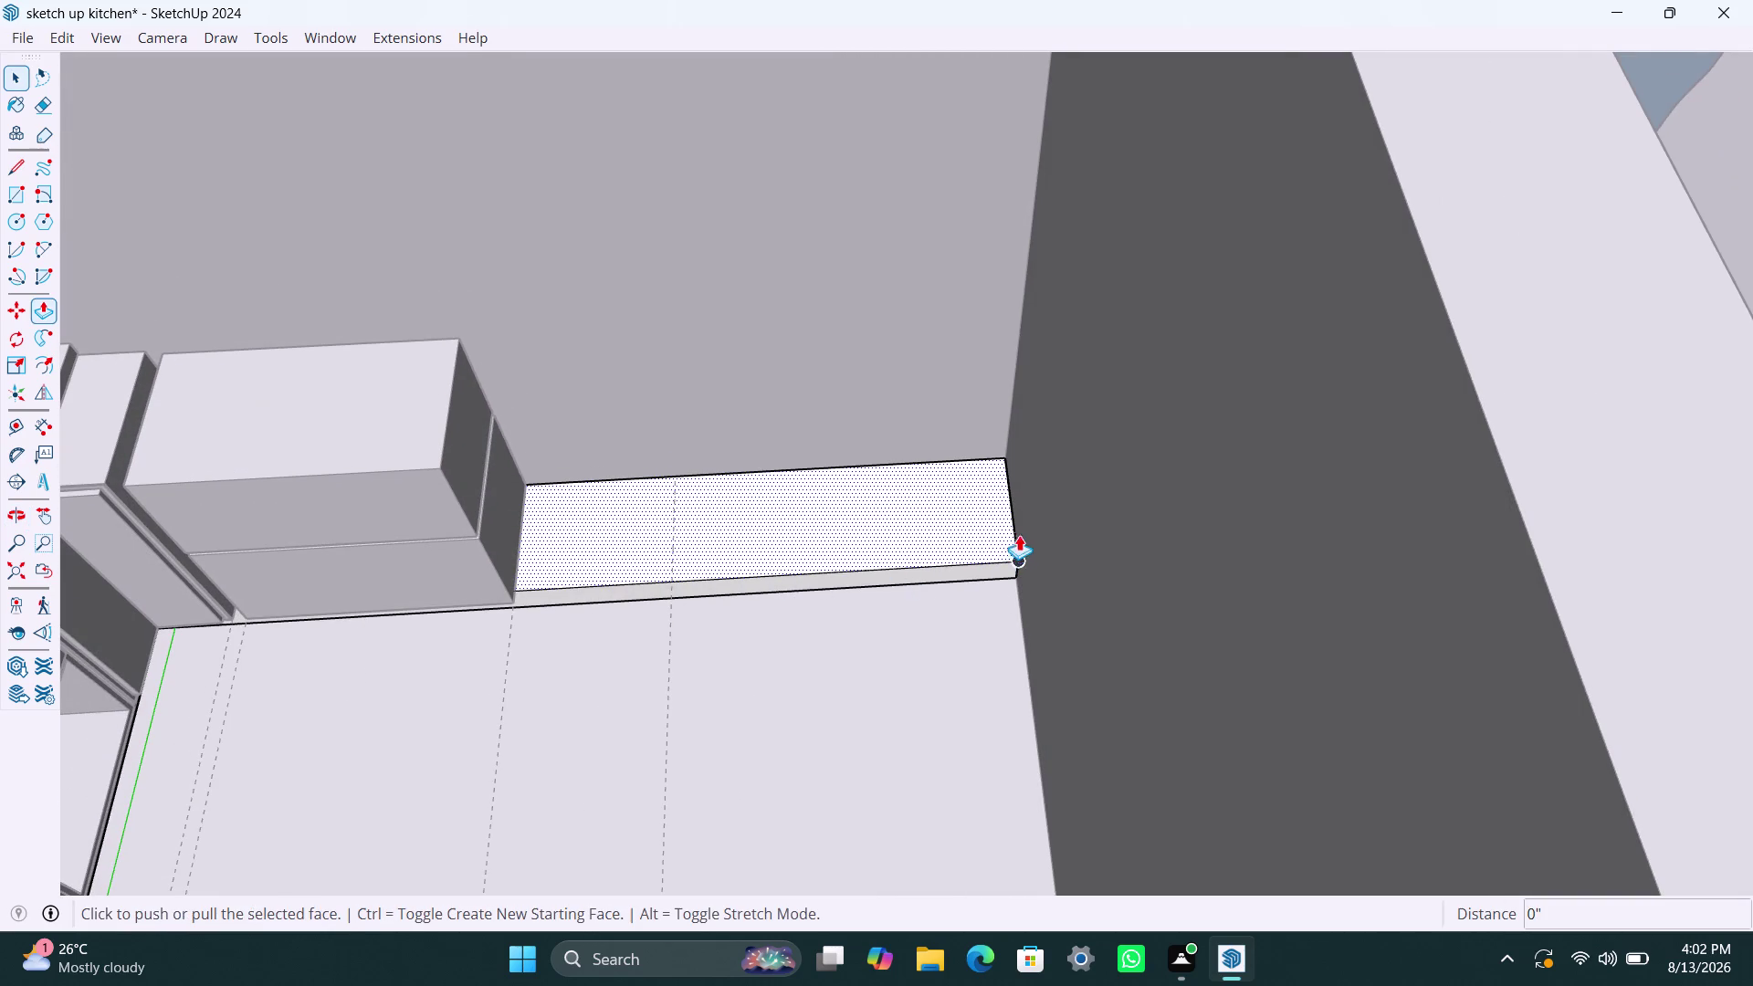
click(1019, 557)
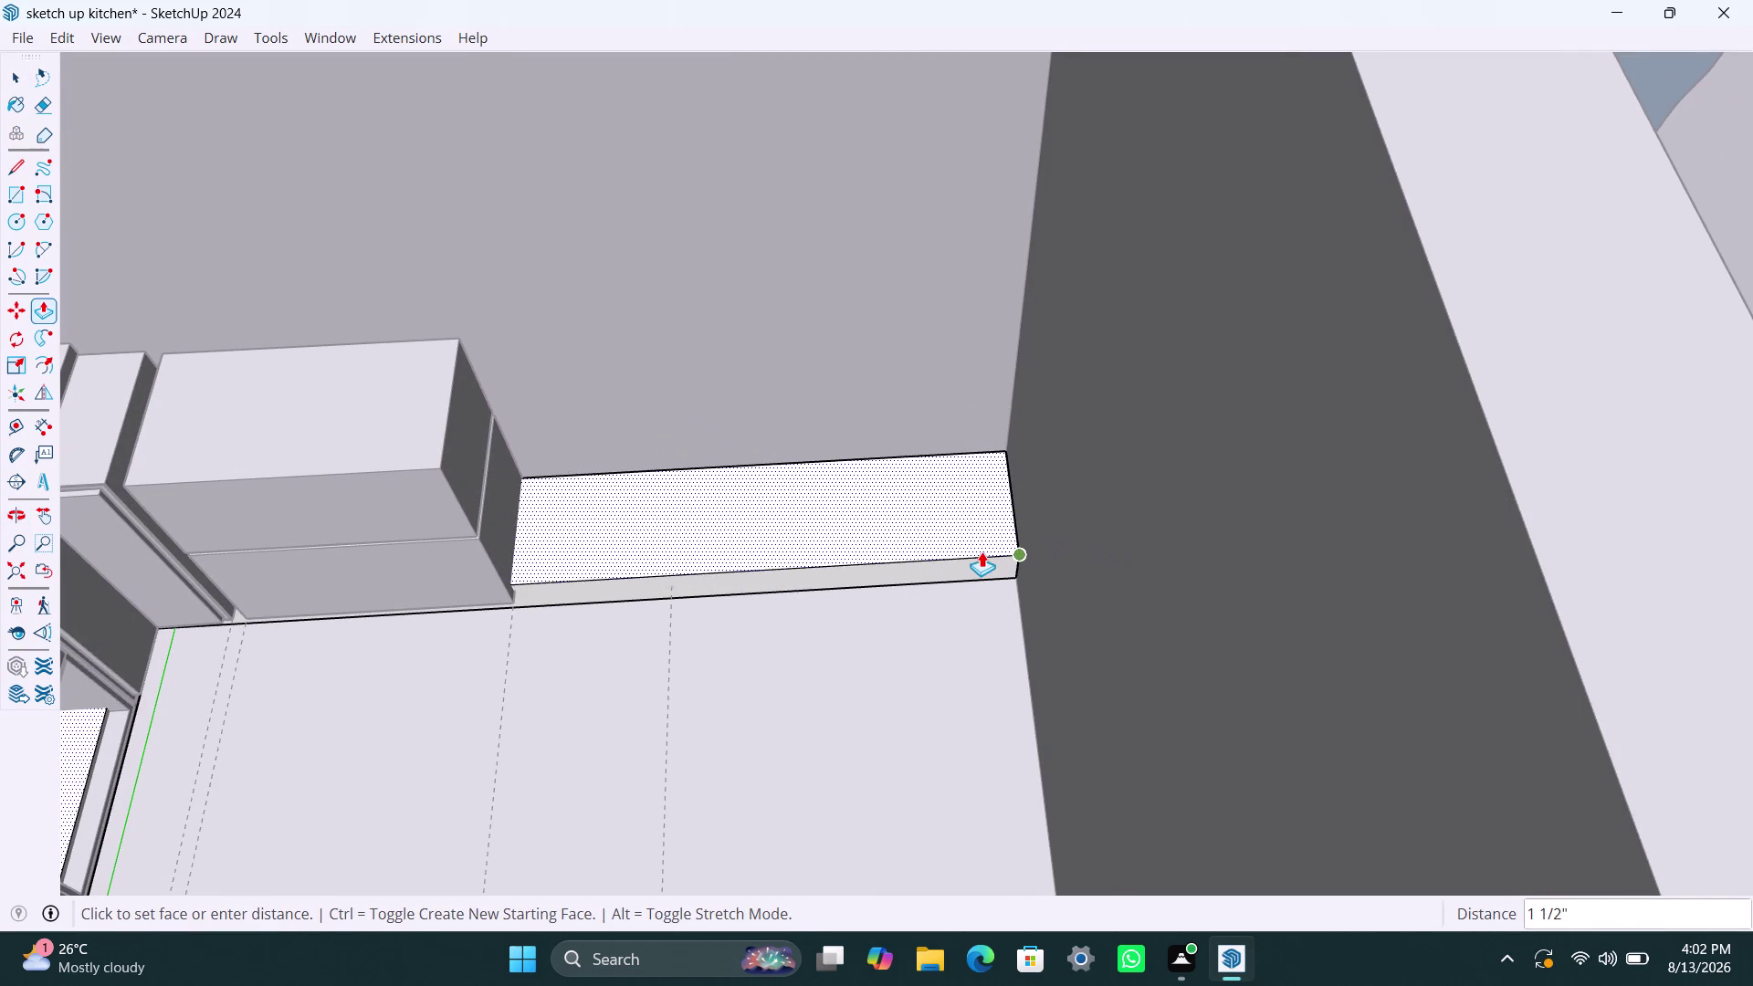
key(Escape)
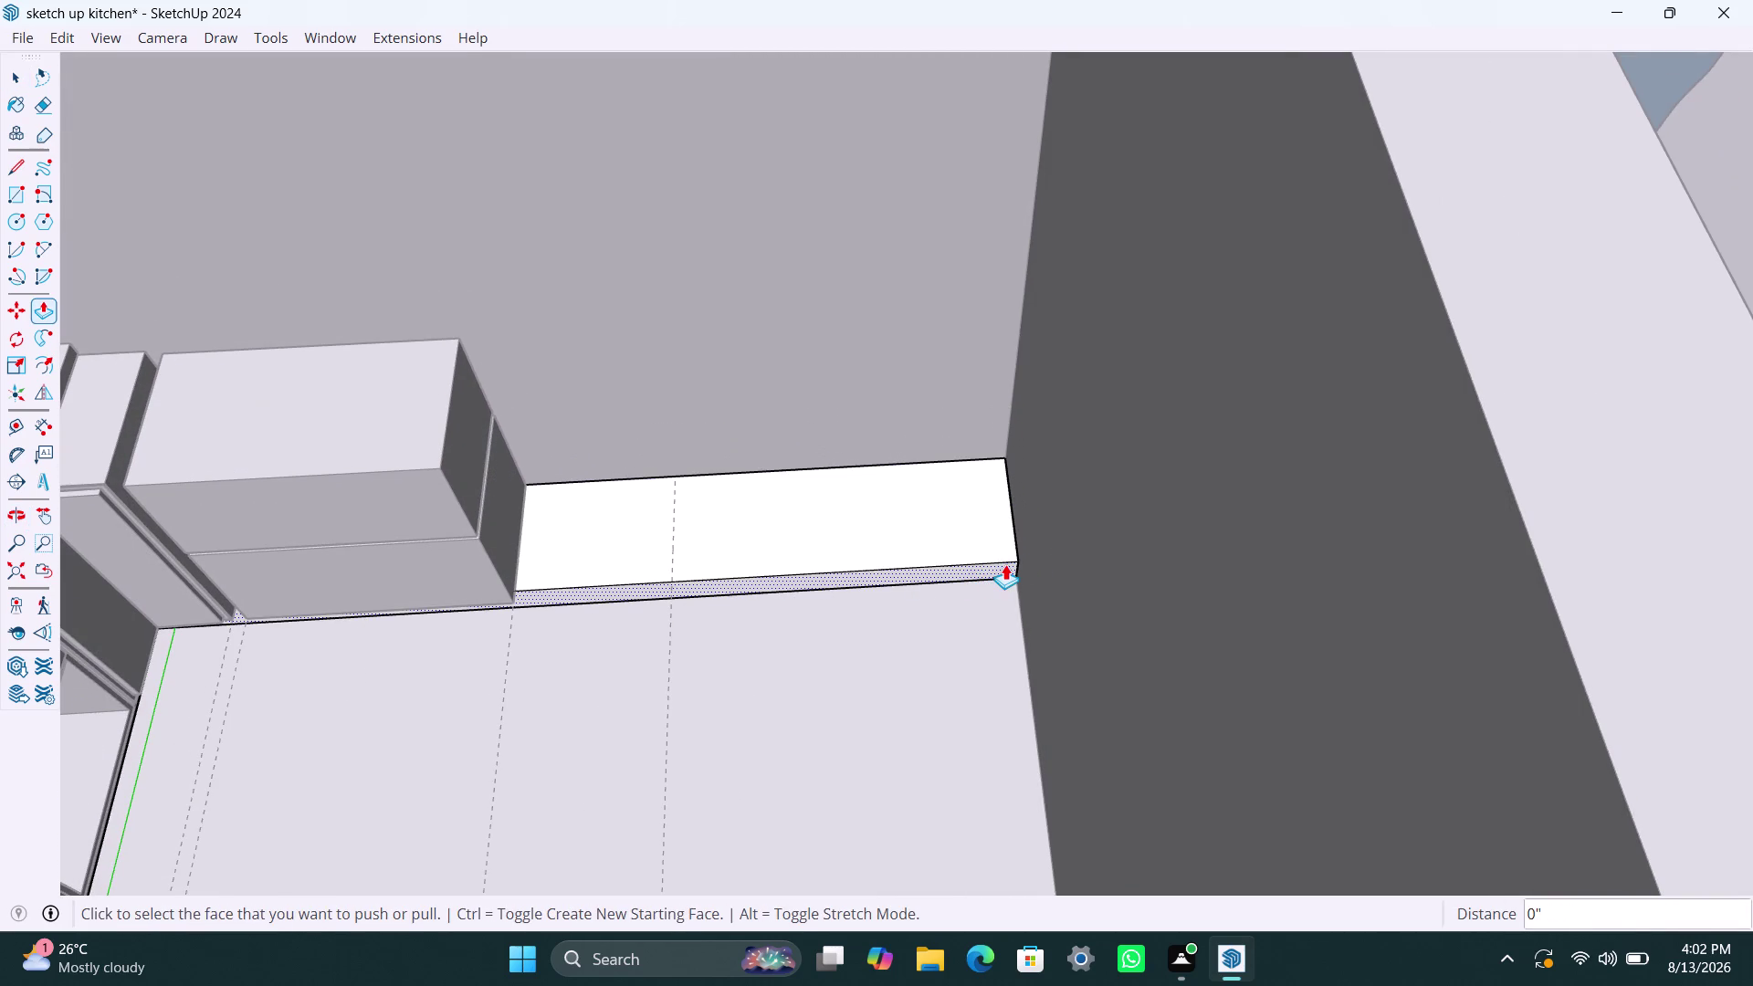
key(space)
Check the raised strip's top face, then clear the selection.
scroll(up, 3)
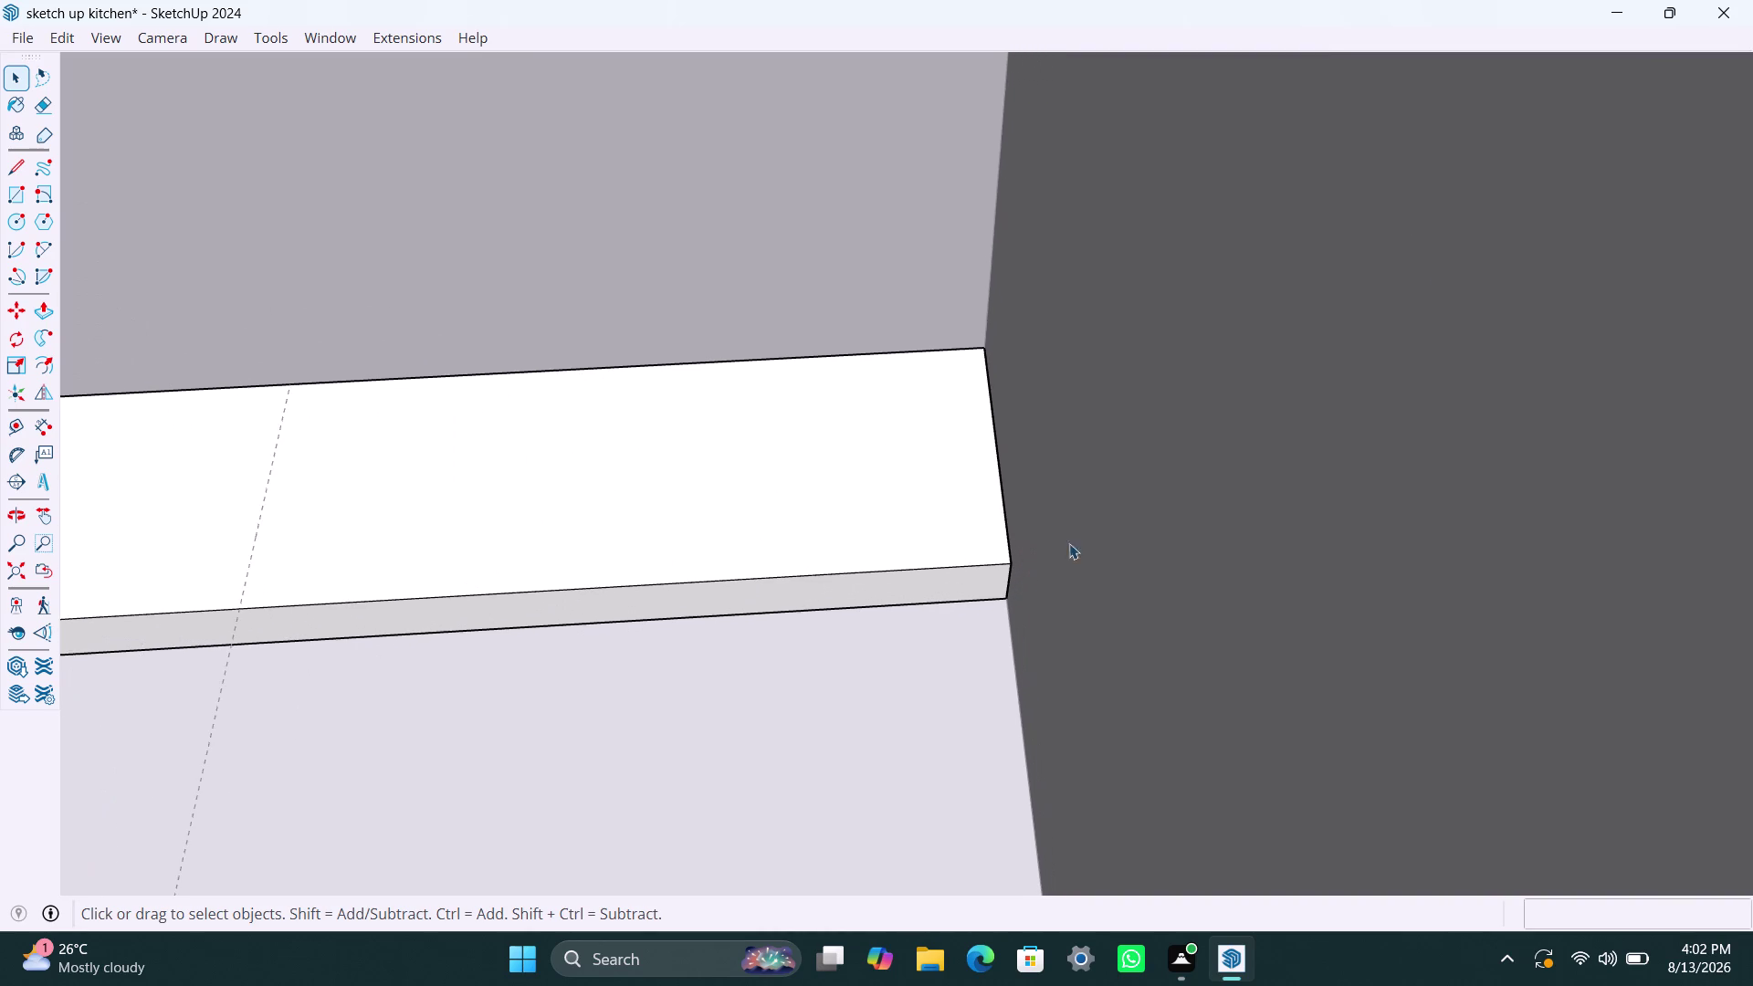
scroll(down, 3)
scroll(up, 3)
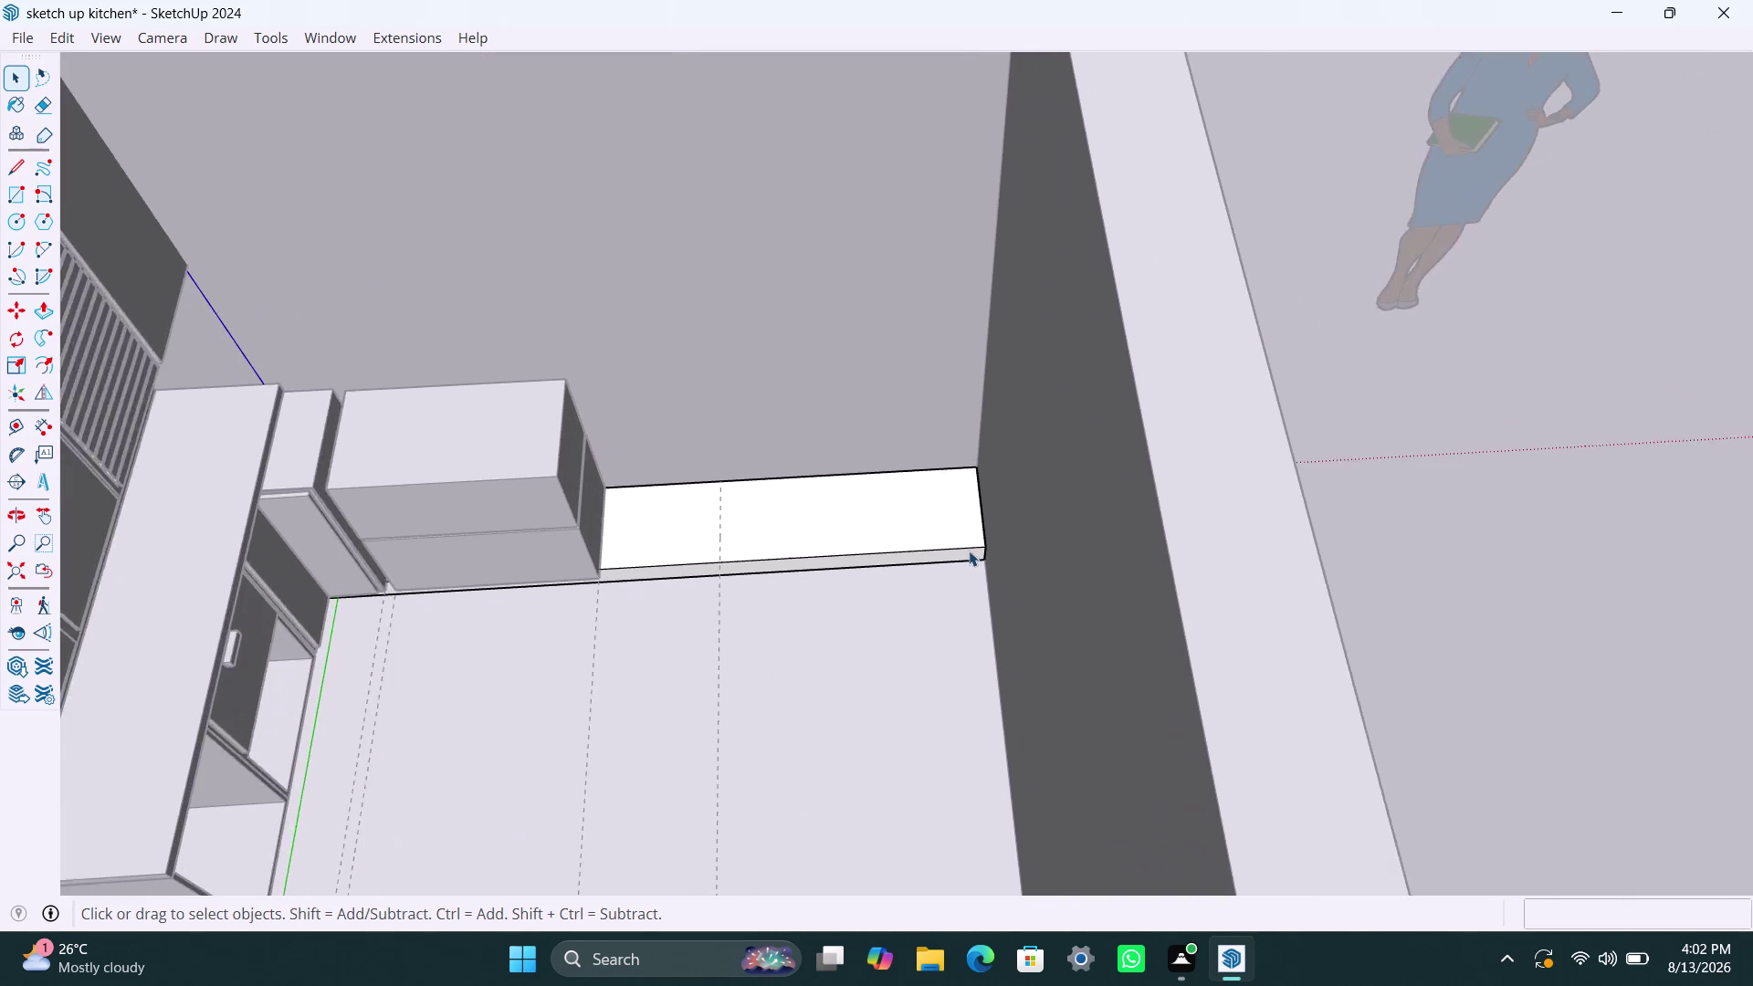
click(983, 545)
click(907, 531)
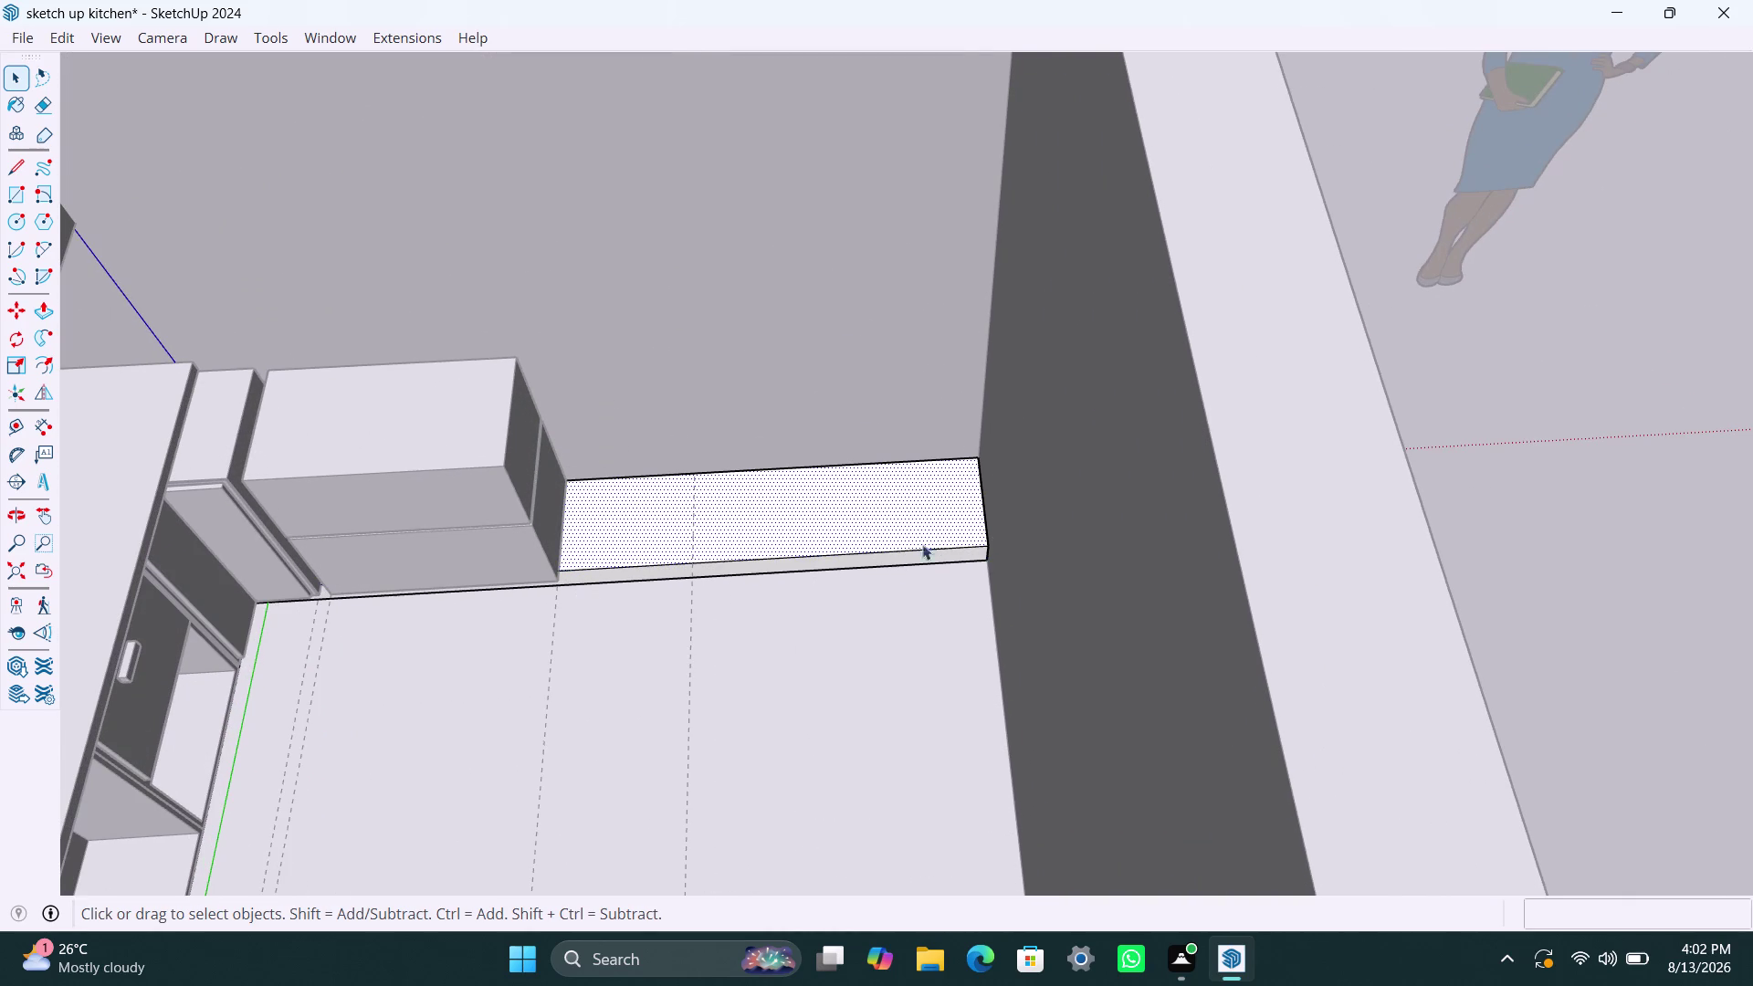
key(space)
click(706, 617)
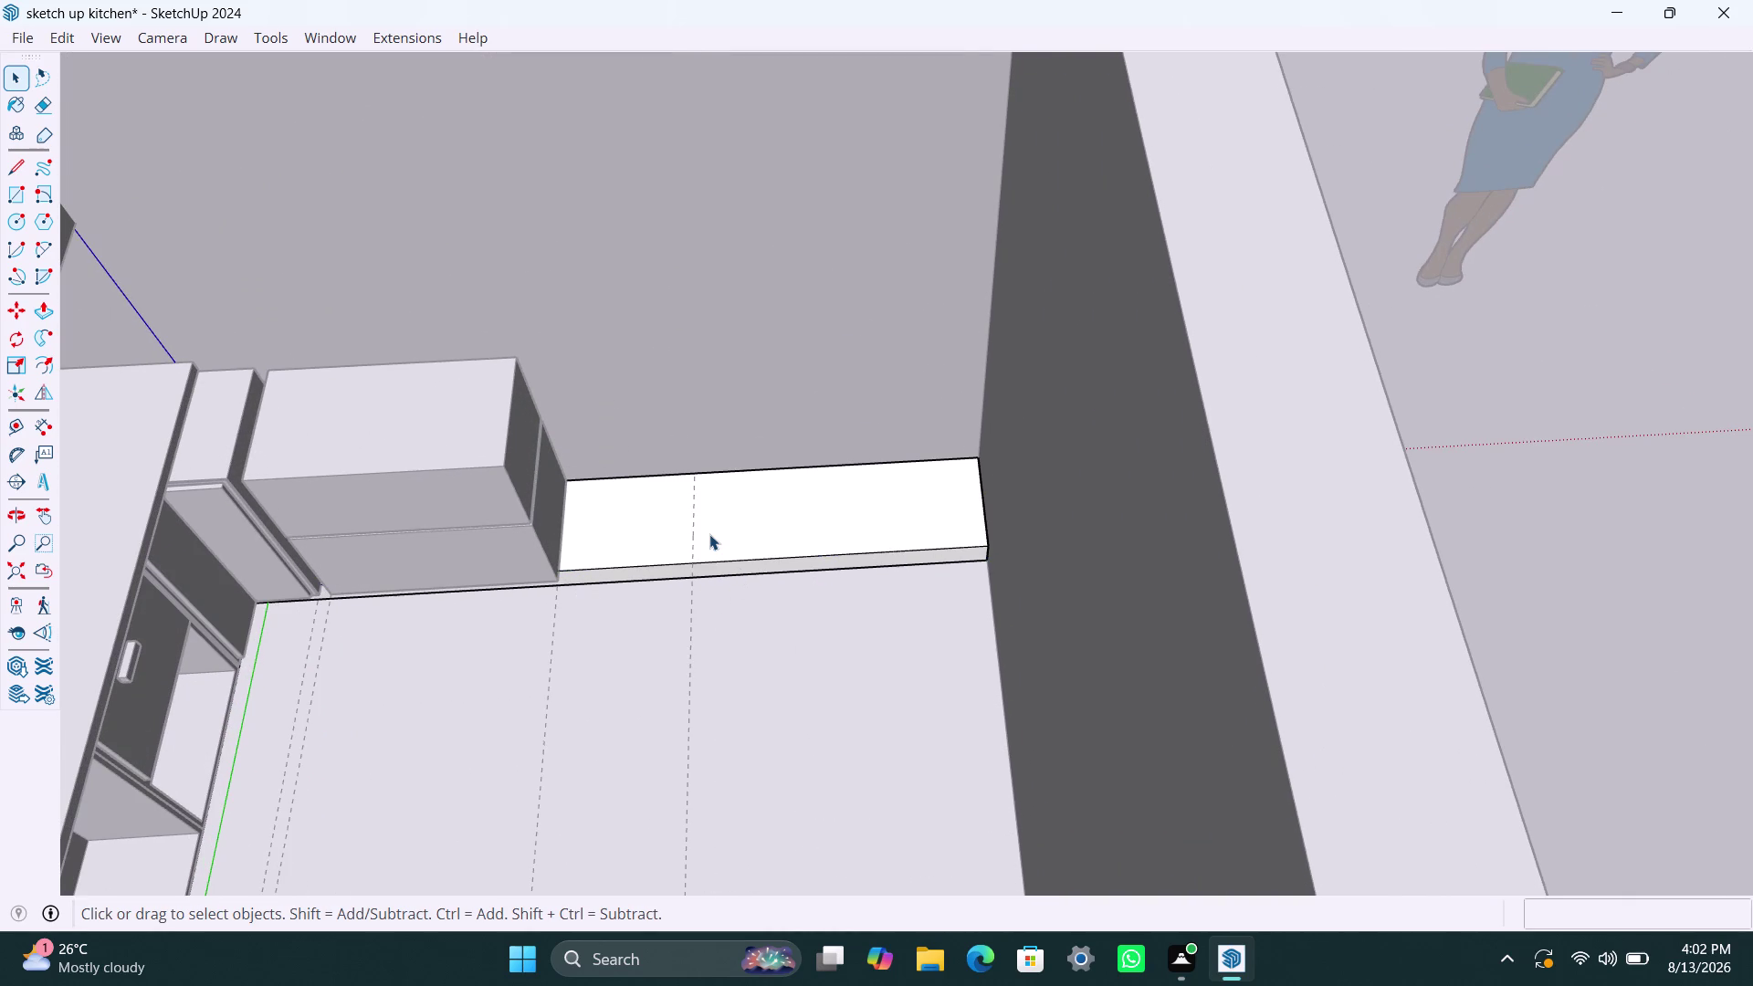
Start a line on the strip's top, then cancel it.
key(l)
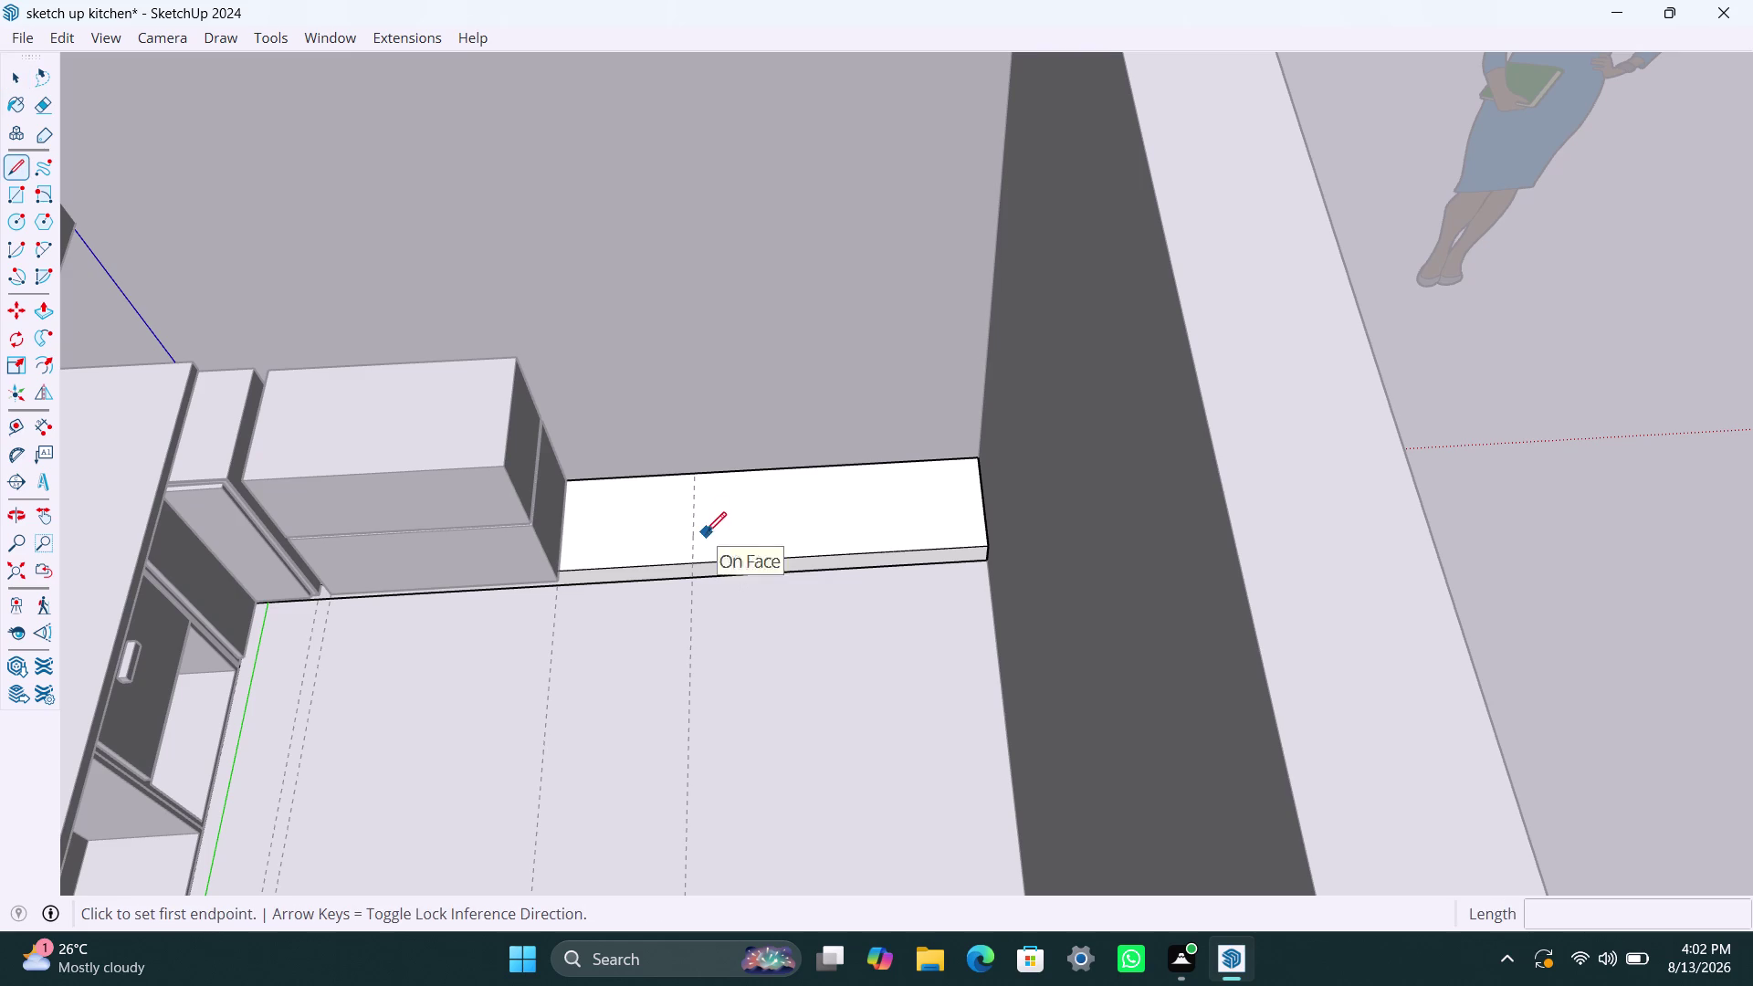
click(699, 473)
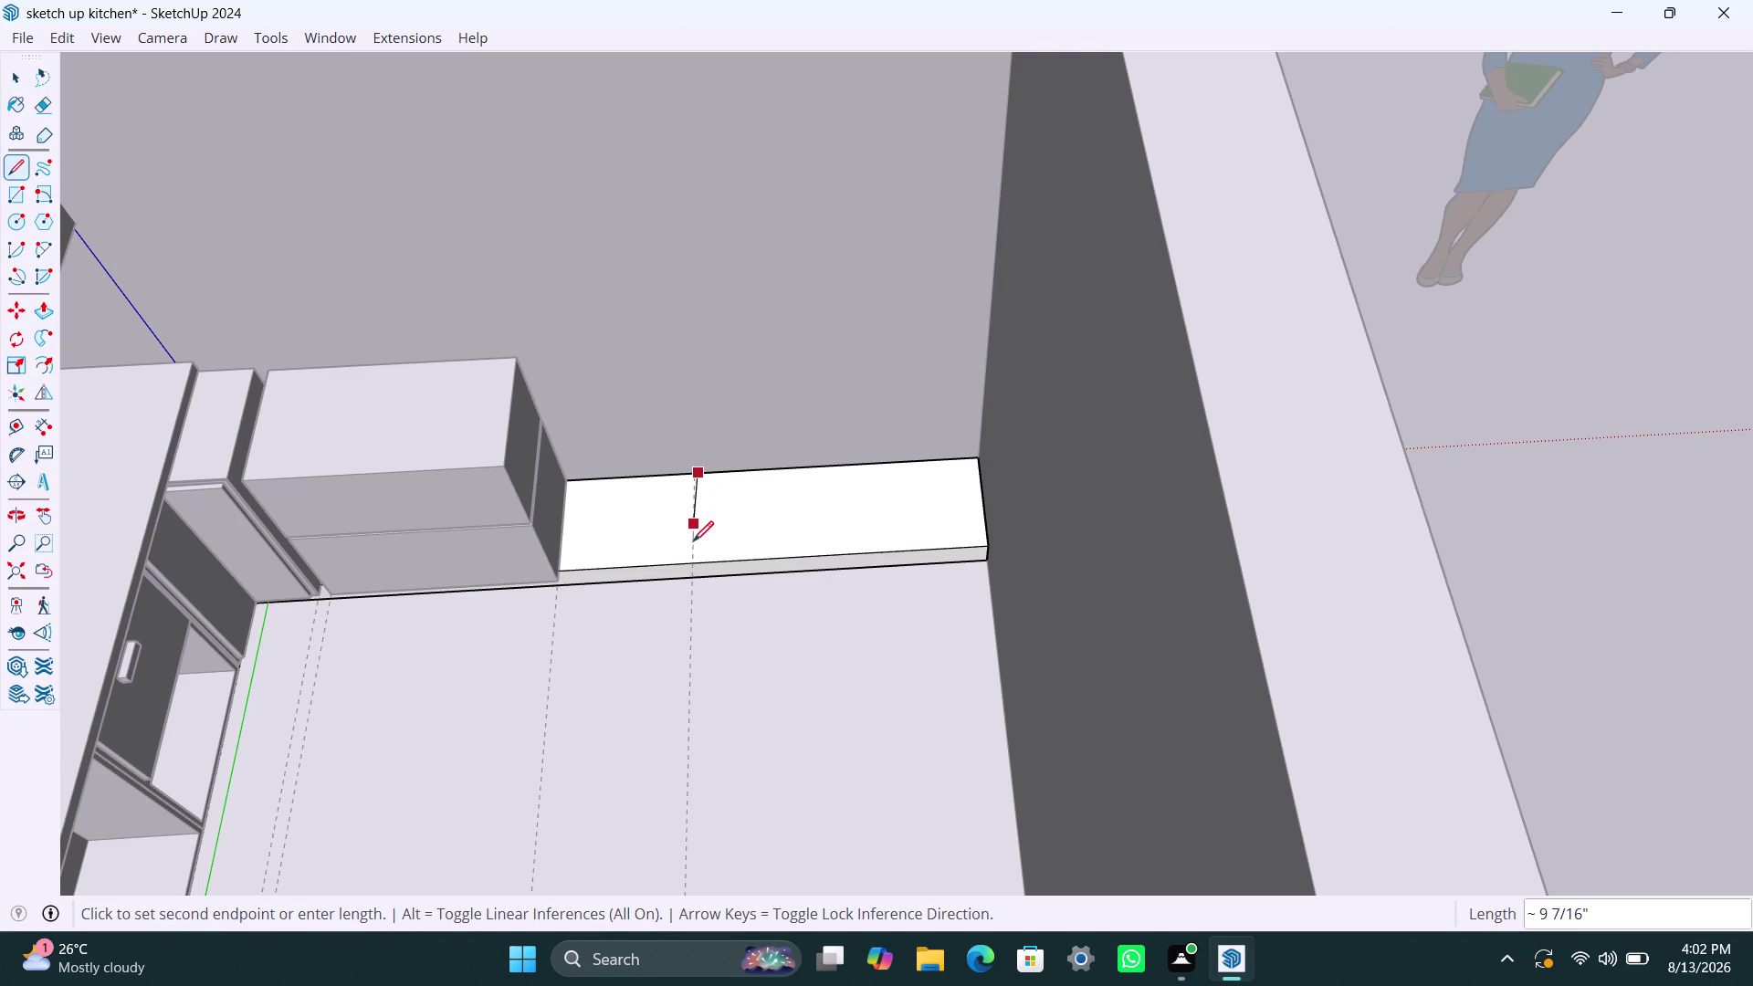
key(Escape)
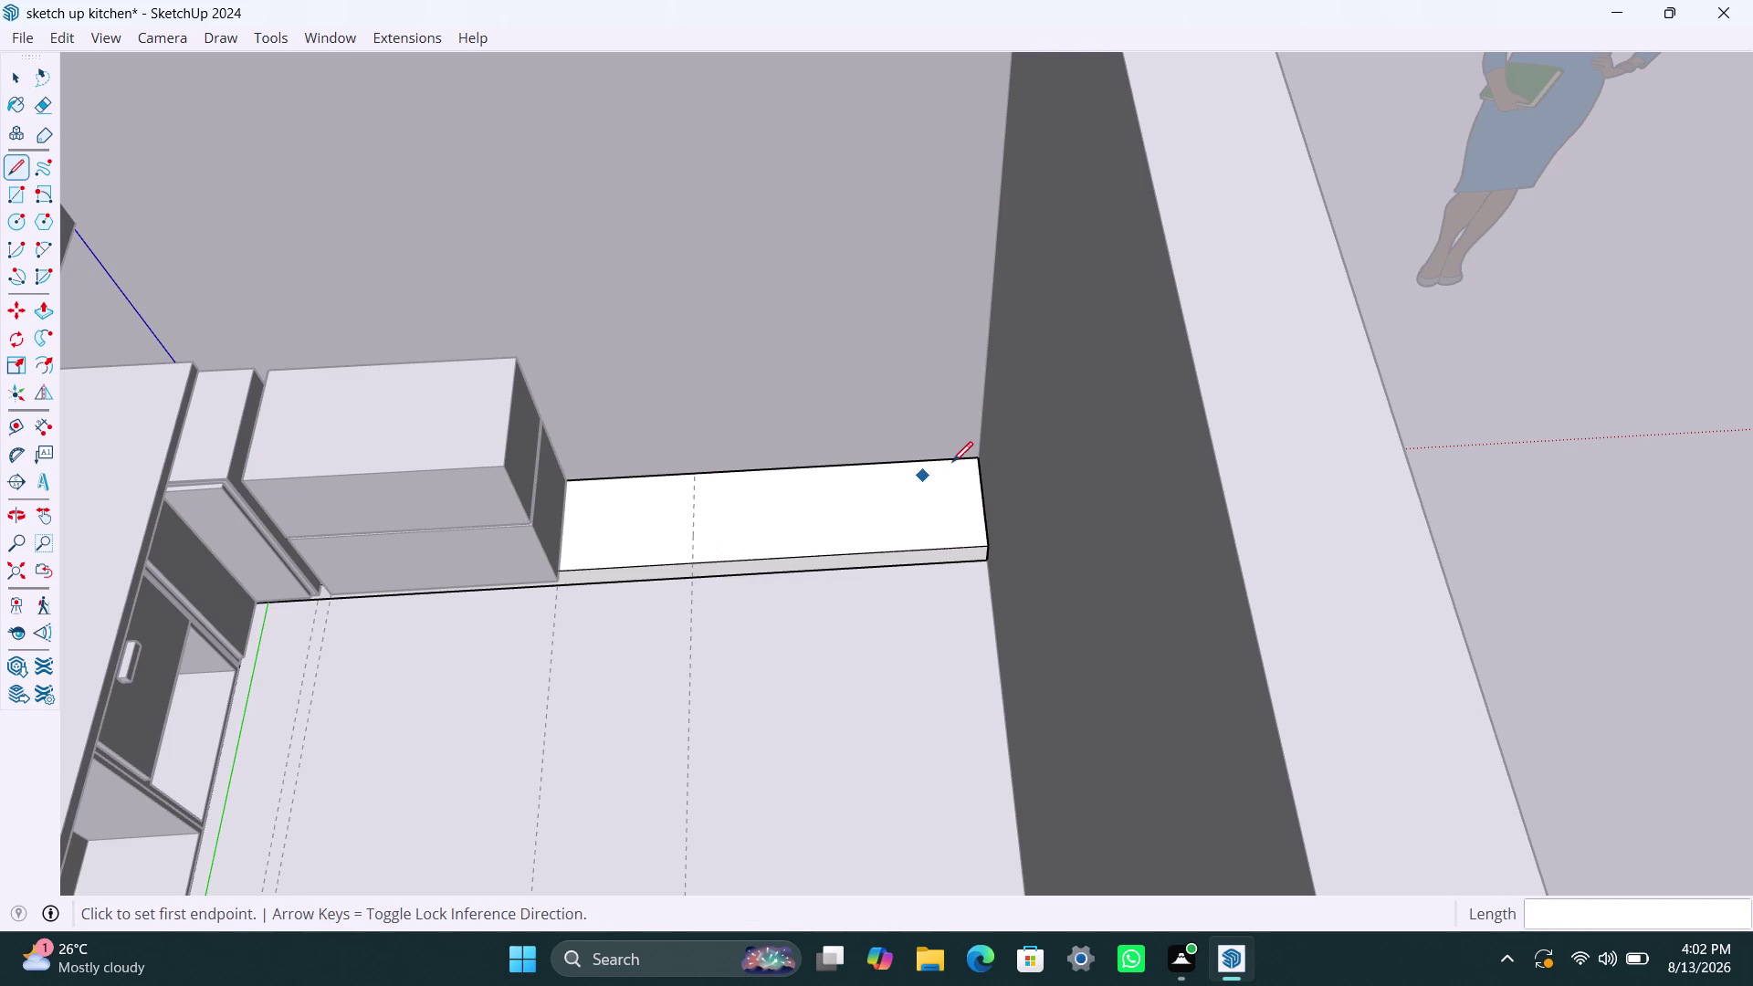
key(space)
key(space)
key(space)
scroll(down, 3)
click(1218, 255)
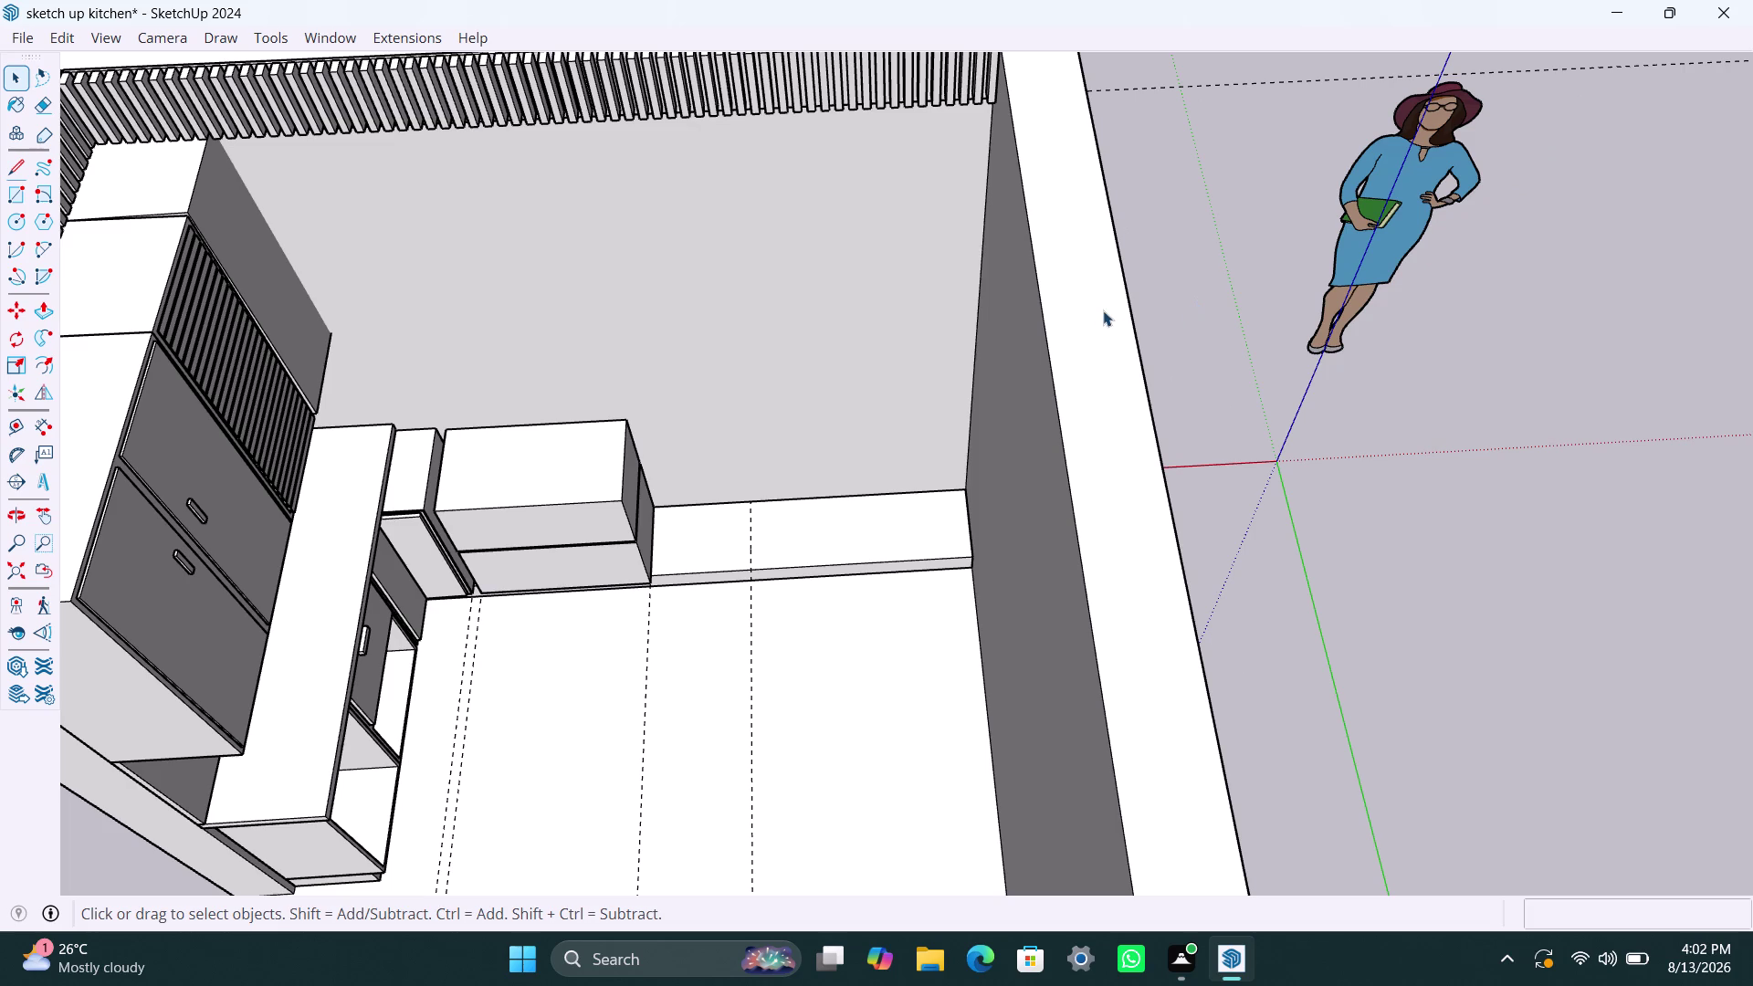
Select the room's wall and bring up its context menu.
click(1102, 310)
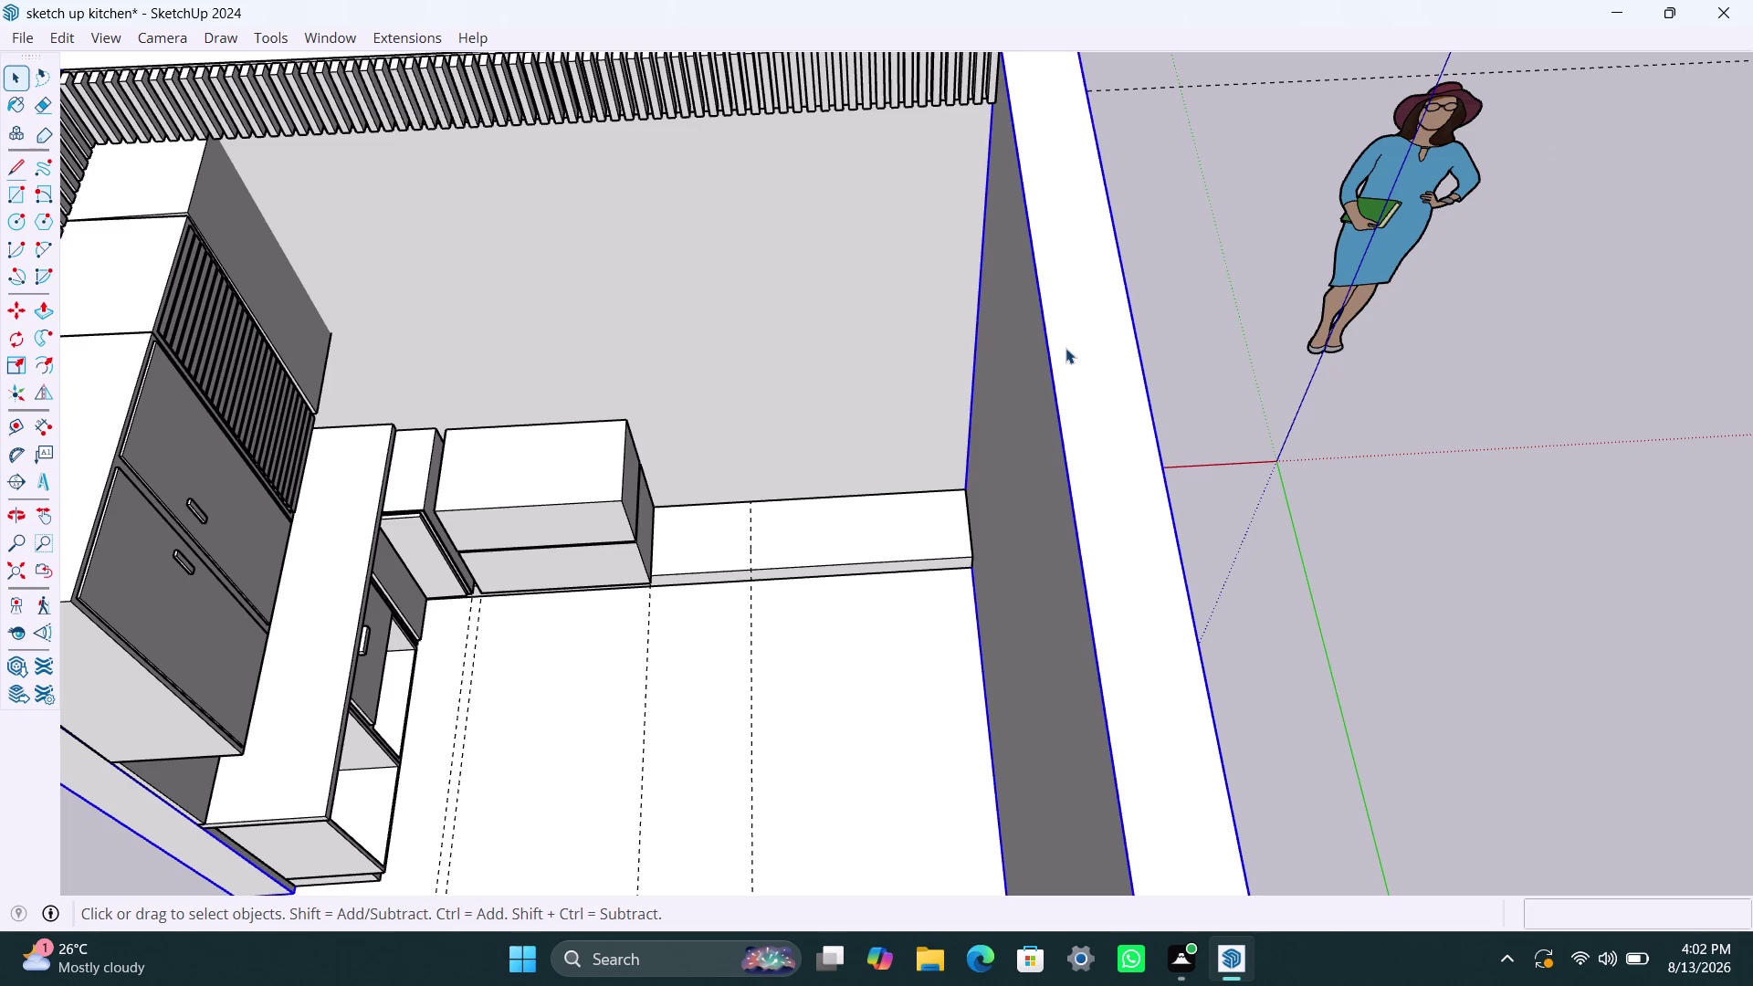
right_click(1066, 348)
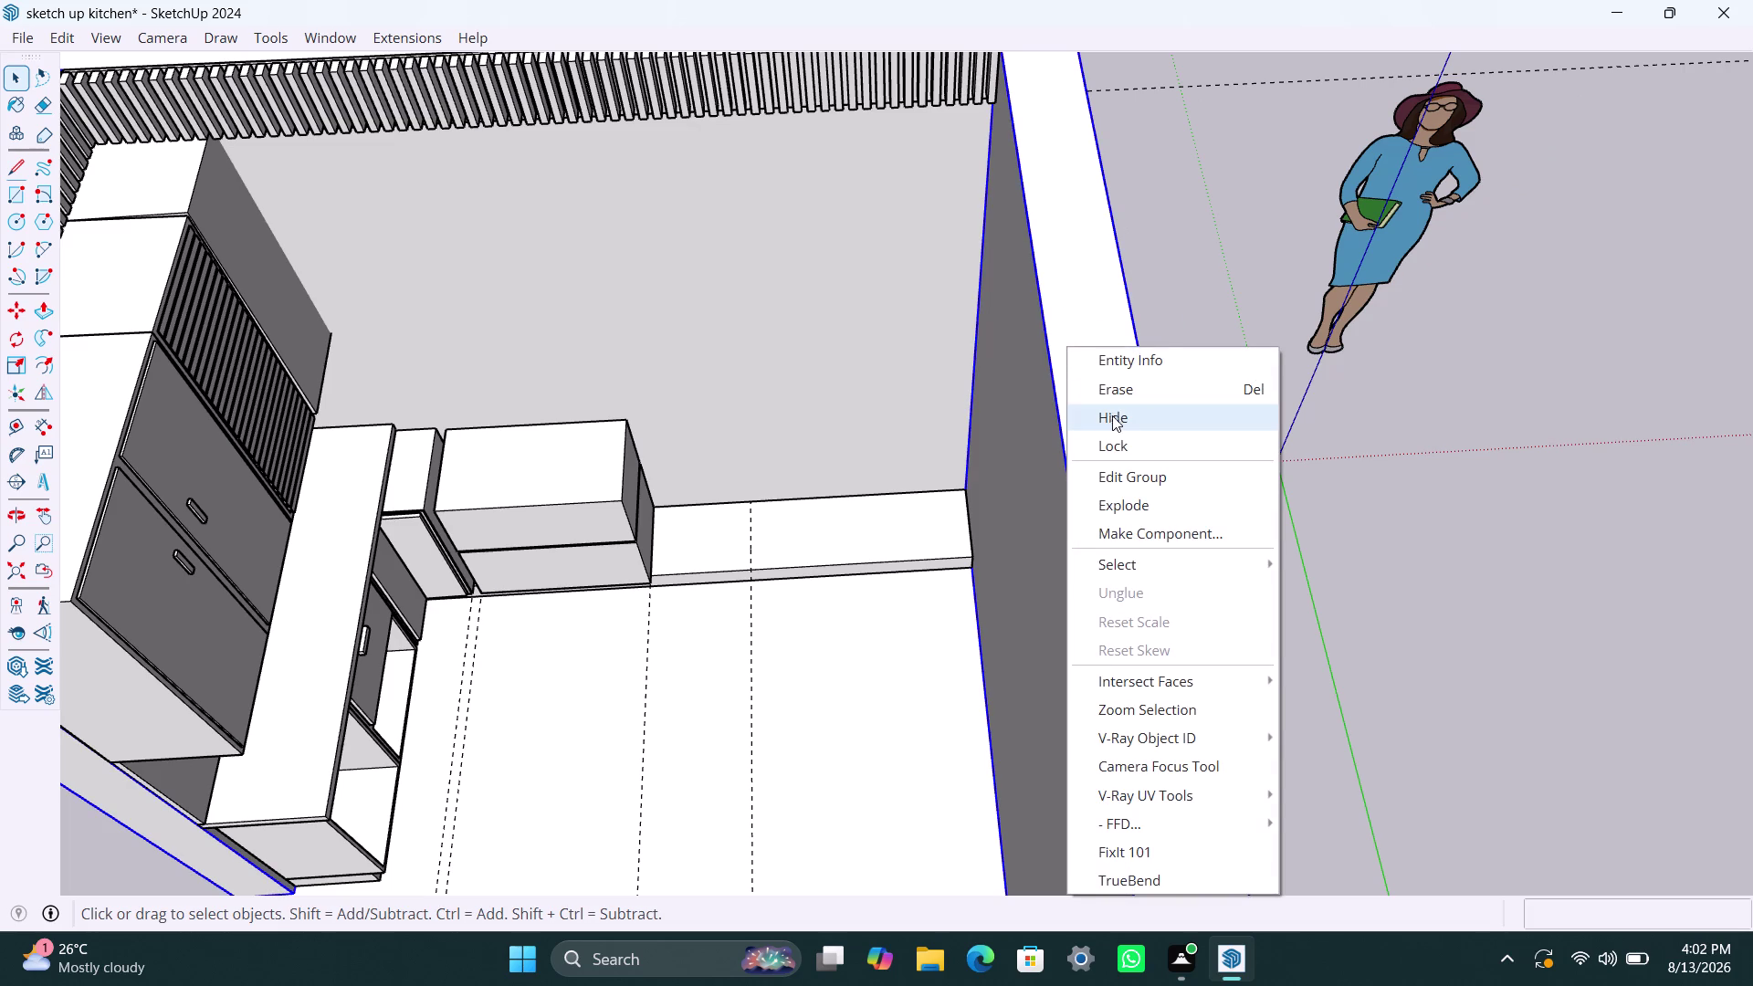
key(space)
scroll(down, 3)
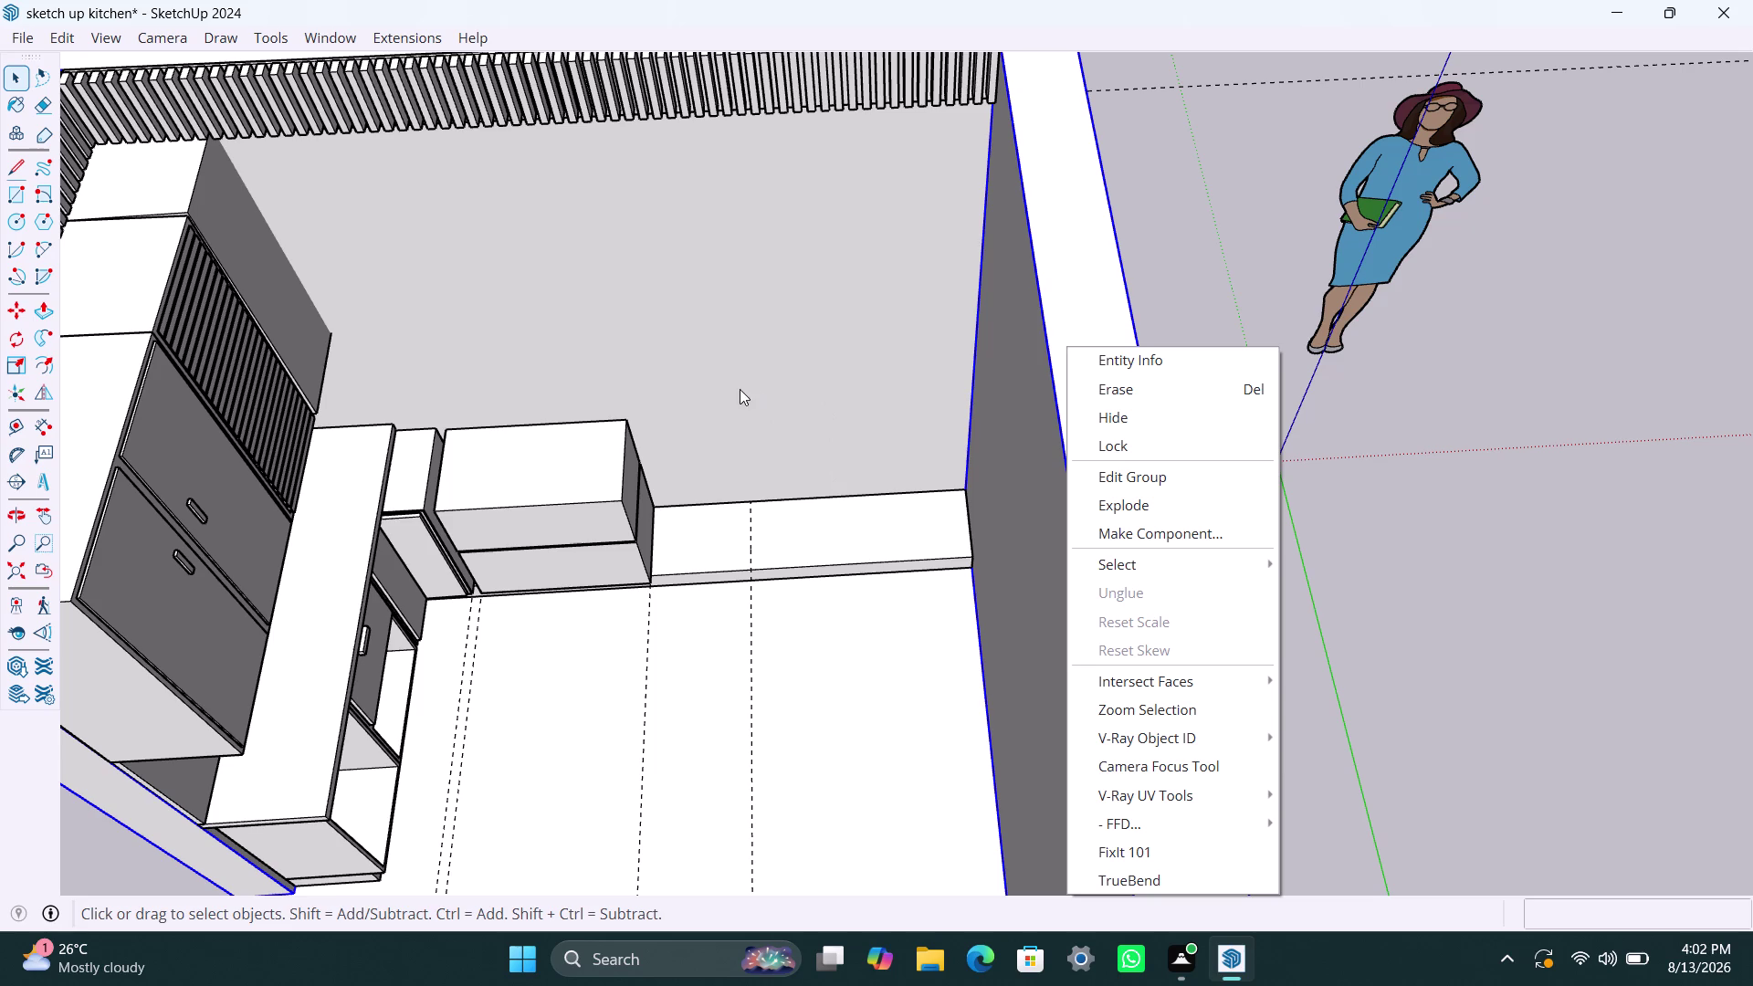
scroll(down, 3)
click(1206, 251)
scroll(down, 3)
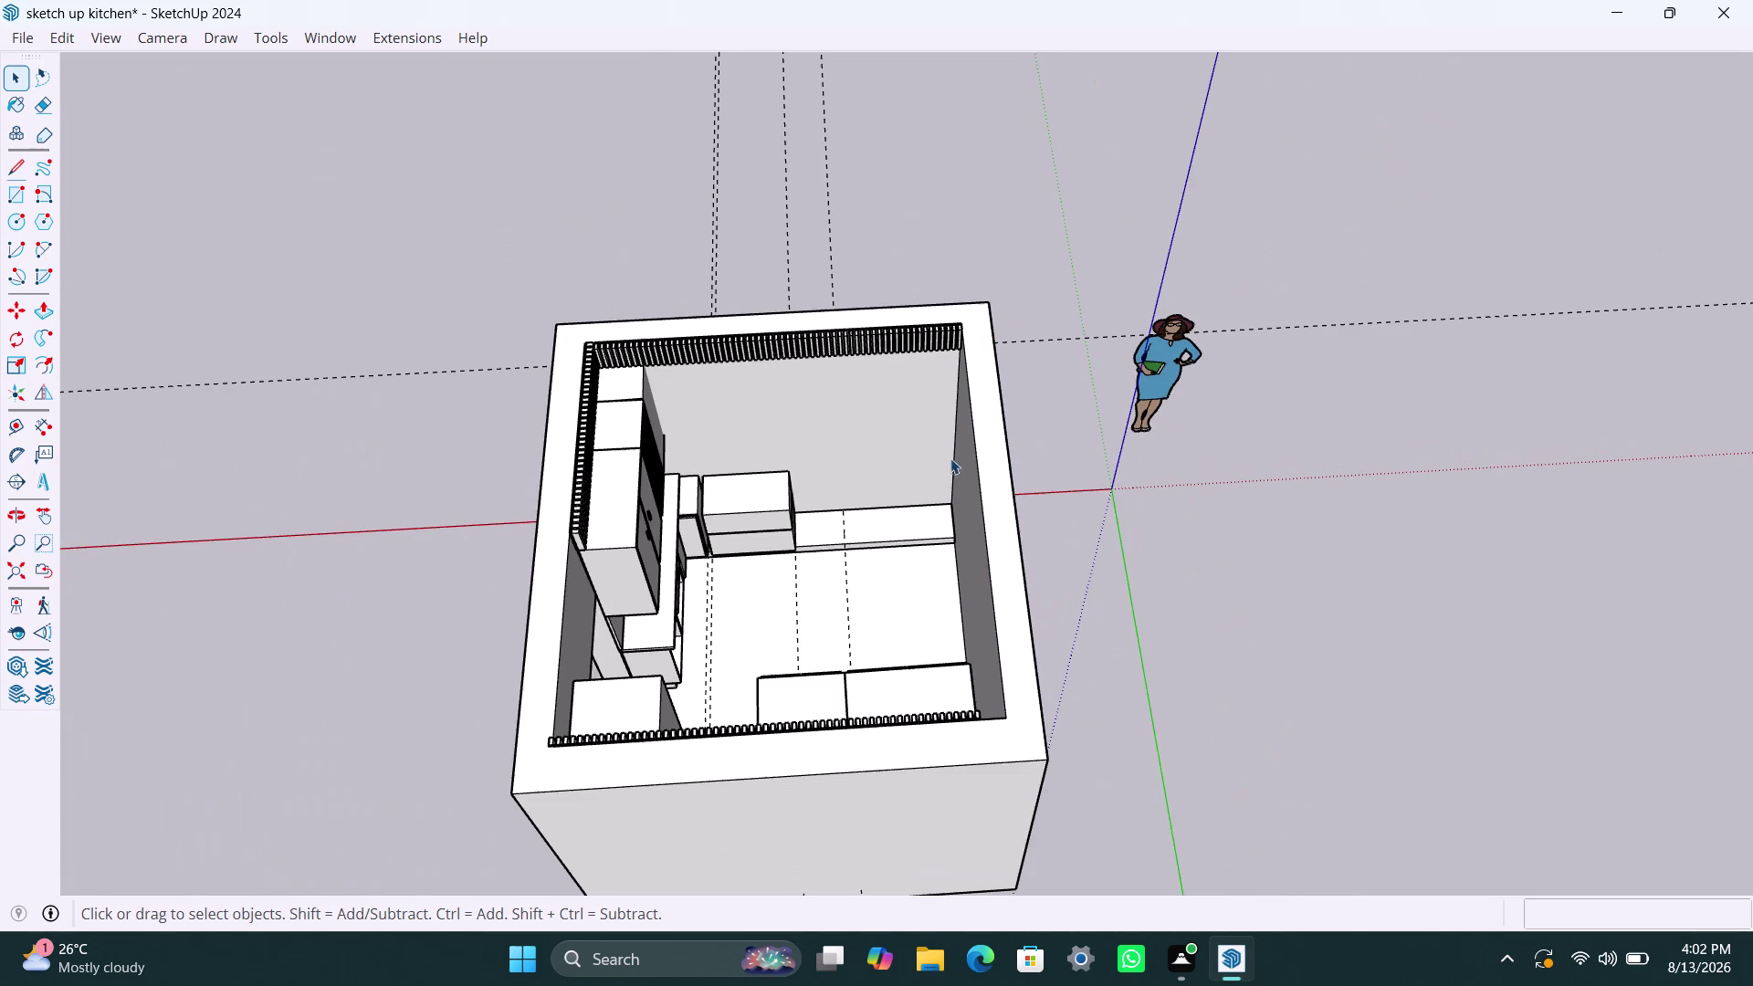
Select the walled room and start moving it, then cancel the move.
click(963, 447)
key(m)
click(956, 454)
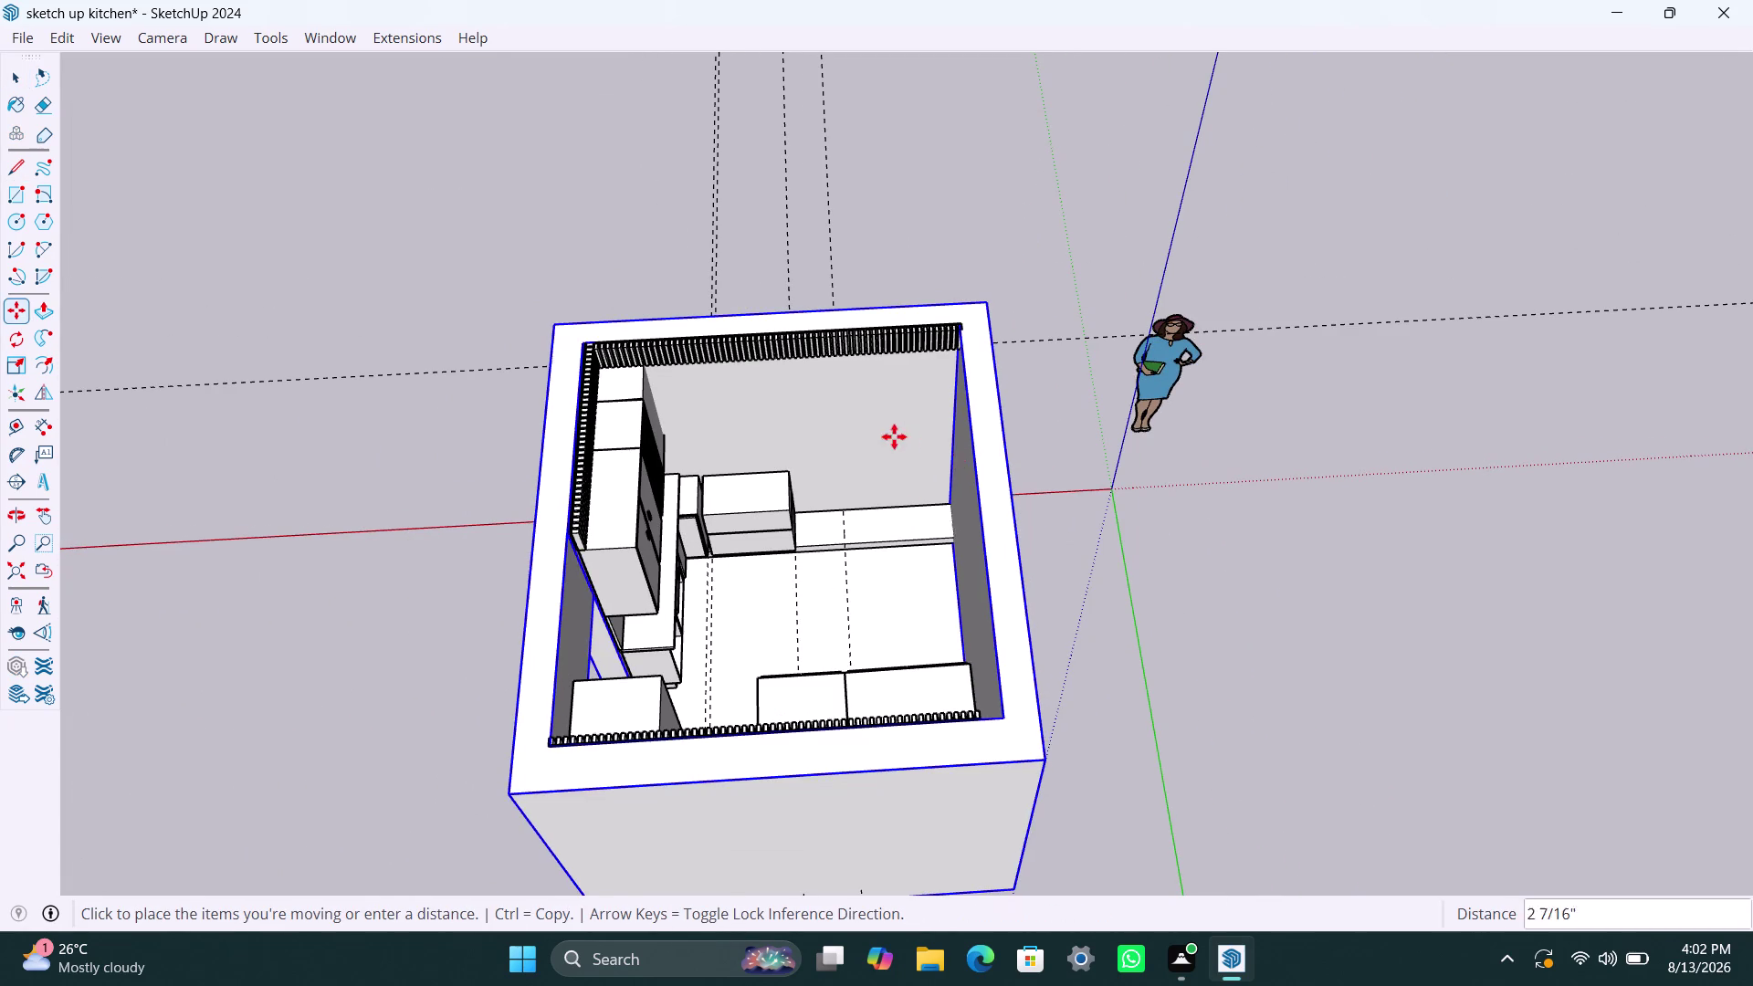
click(862, 439)
key(space)
Orbit to the small box outside the wall and select it with its edges.
scroll(up, 3)
middle_drag(946, 580, 837, 587)
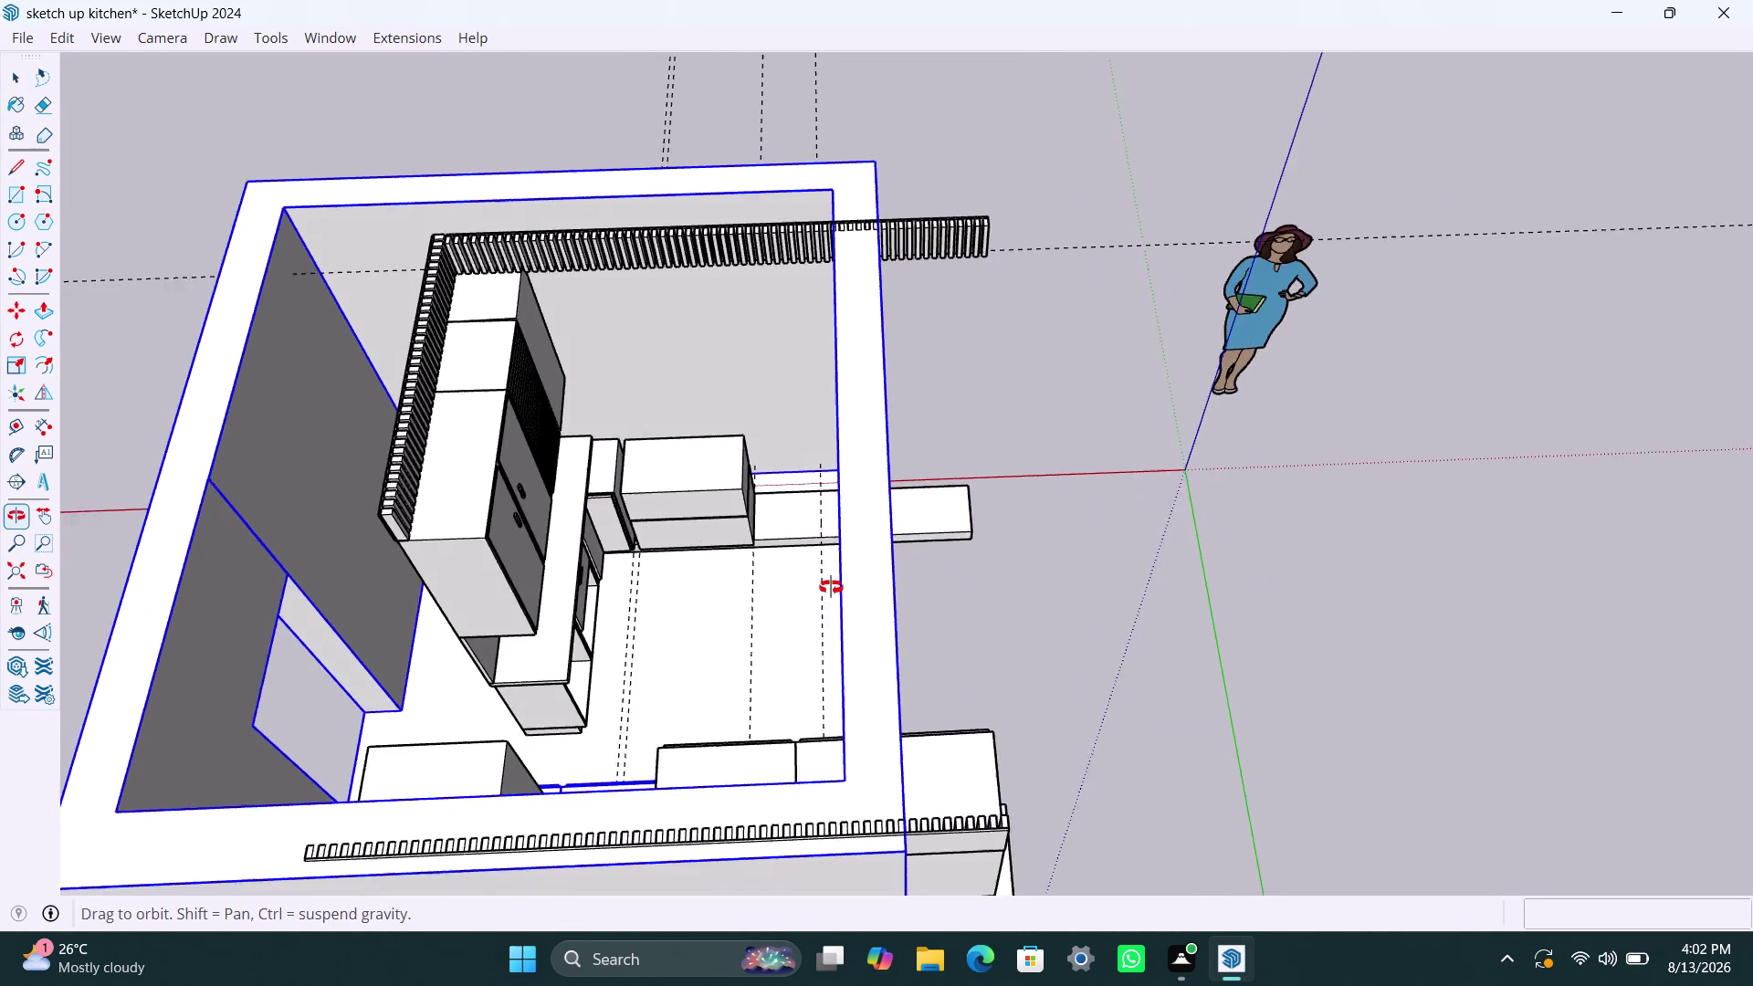
middle_drag(837, 587, 637, 566)
scroll(up, 3)
scroll(up, 3)
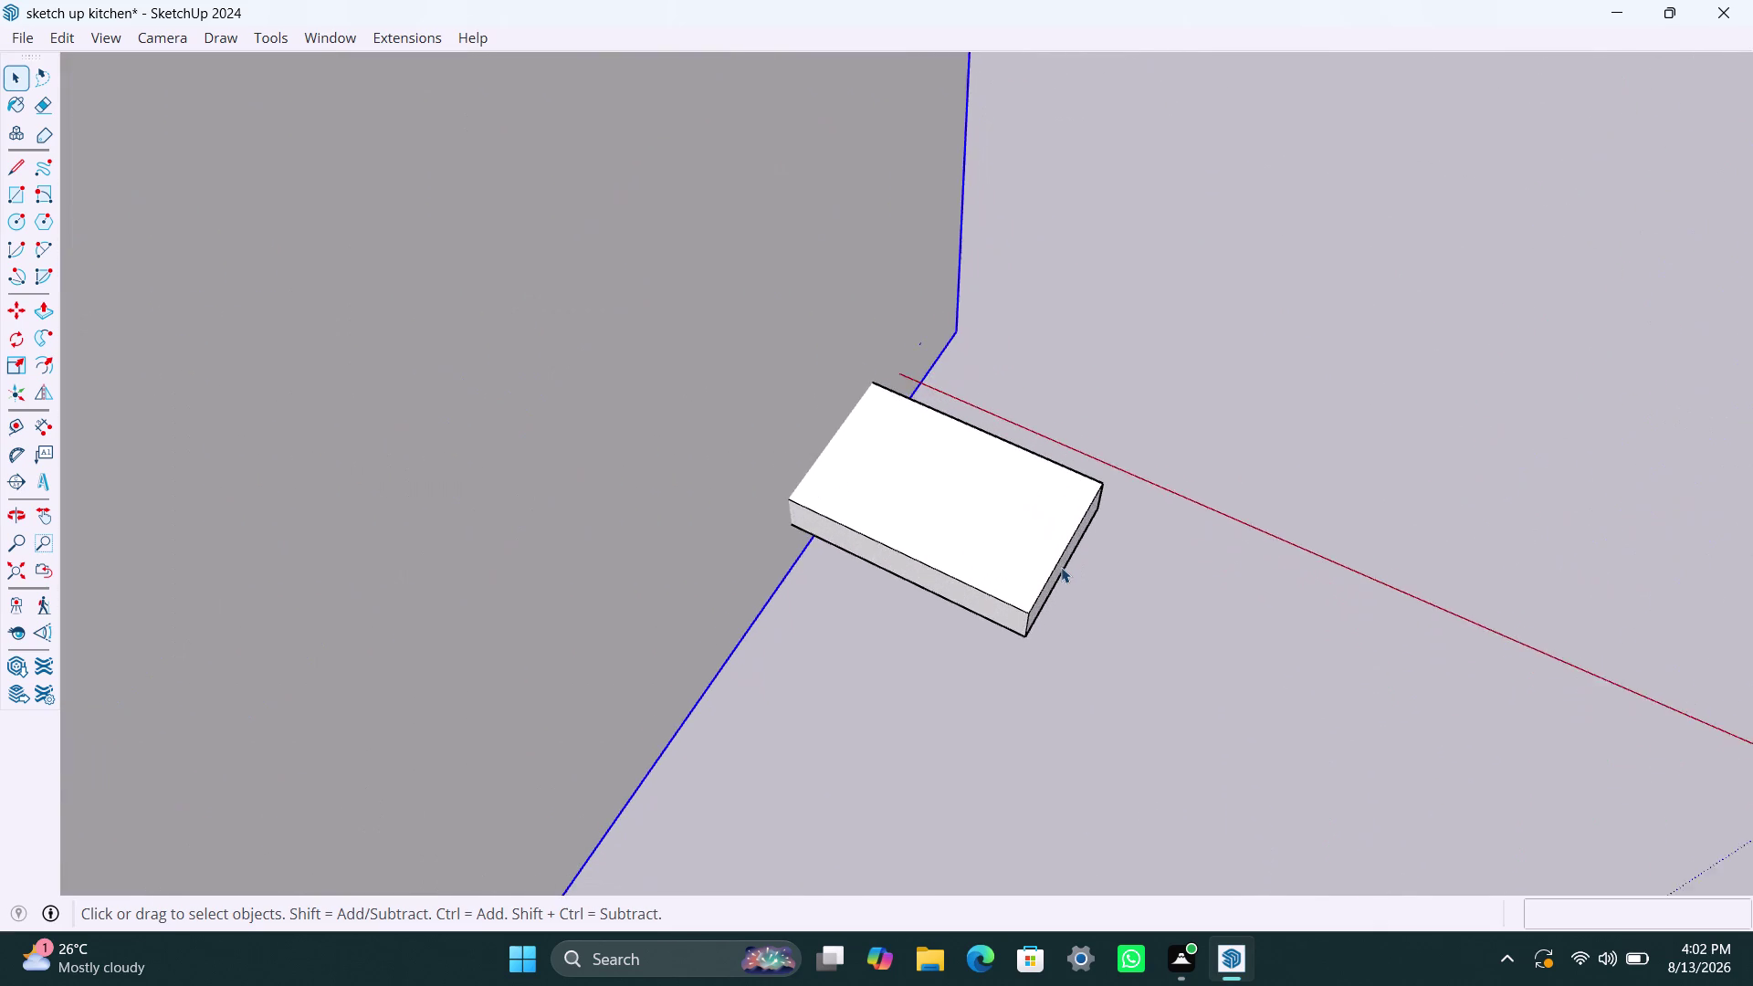
triple_click(1061, 567)
double_click(1060, 567)
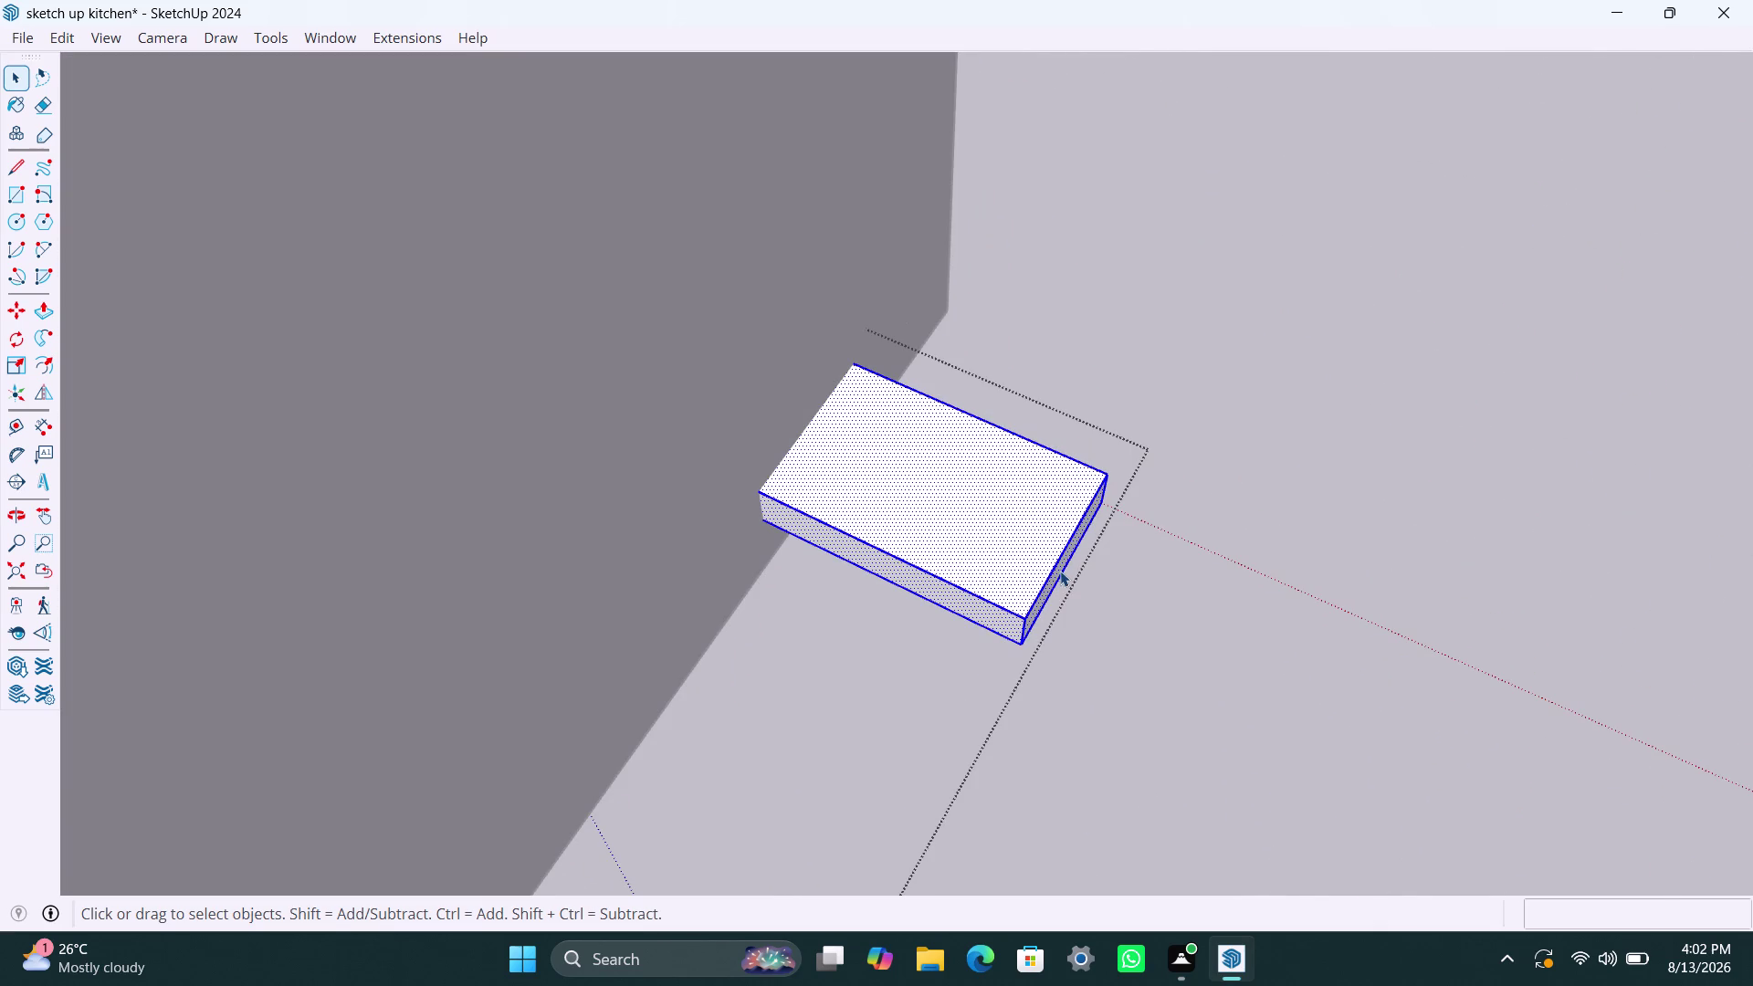
click(1060, 570)
scroll(up, 3)
click(1054, 570)
click(1057, 570)
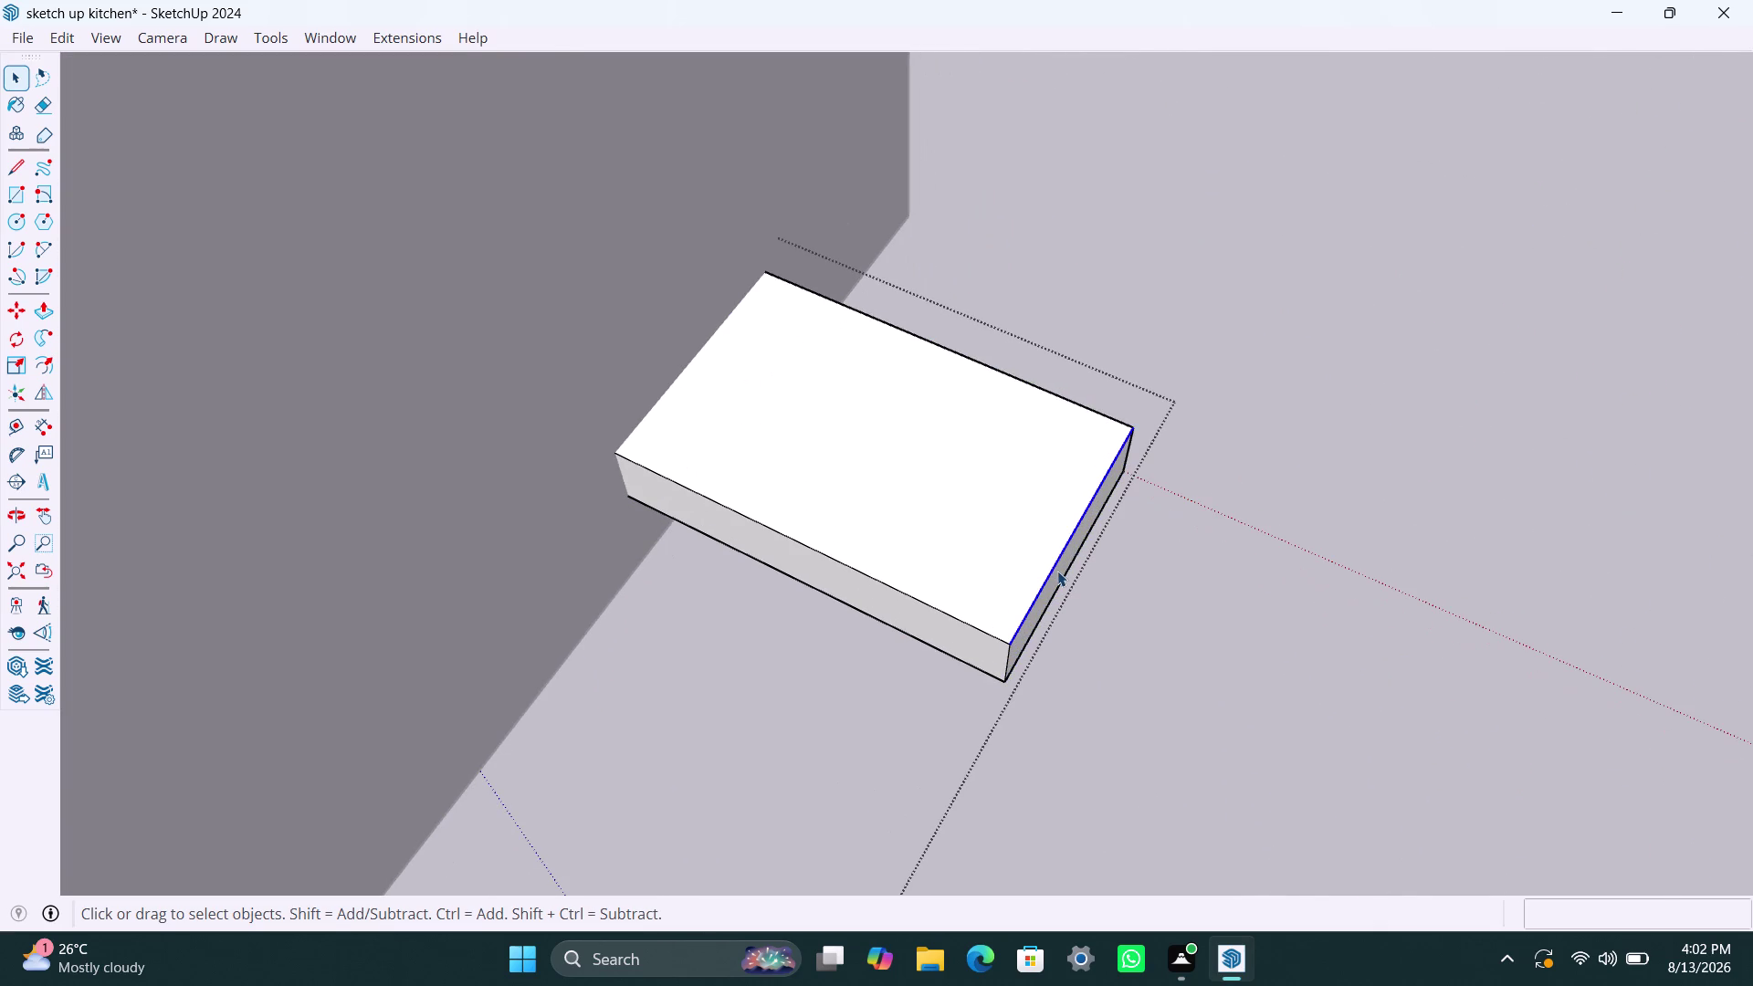
scroll(up, 3)
click(1058, 576)
Push/Pull the box's top face to thicken it and extend it beside the cabinets.
key(p)
click(1057, 575)
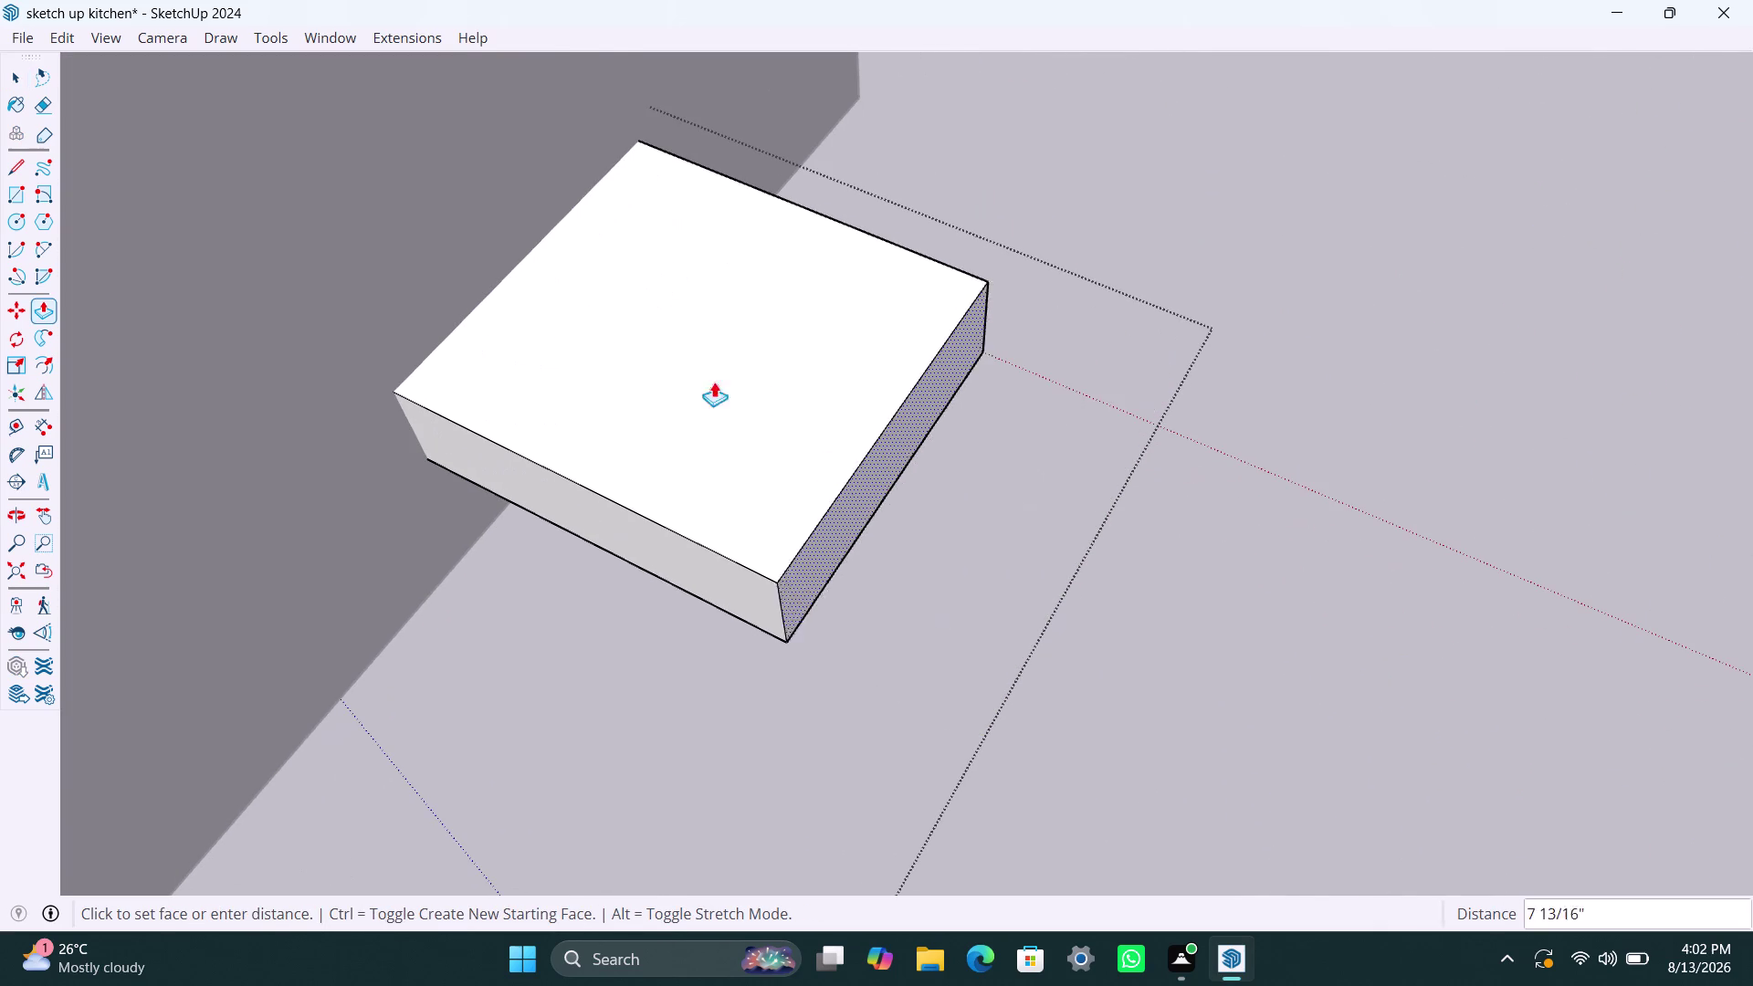
scroll(down, 3)
middle_drag(542, 355, 695, 435)
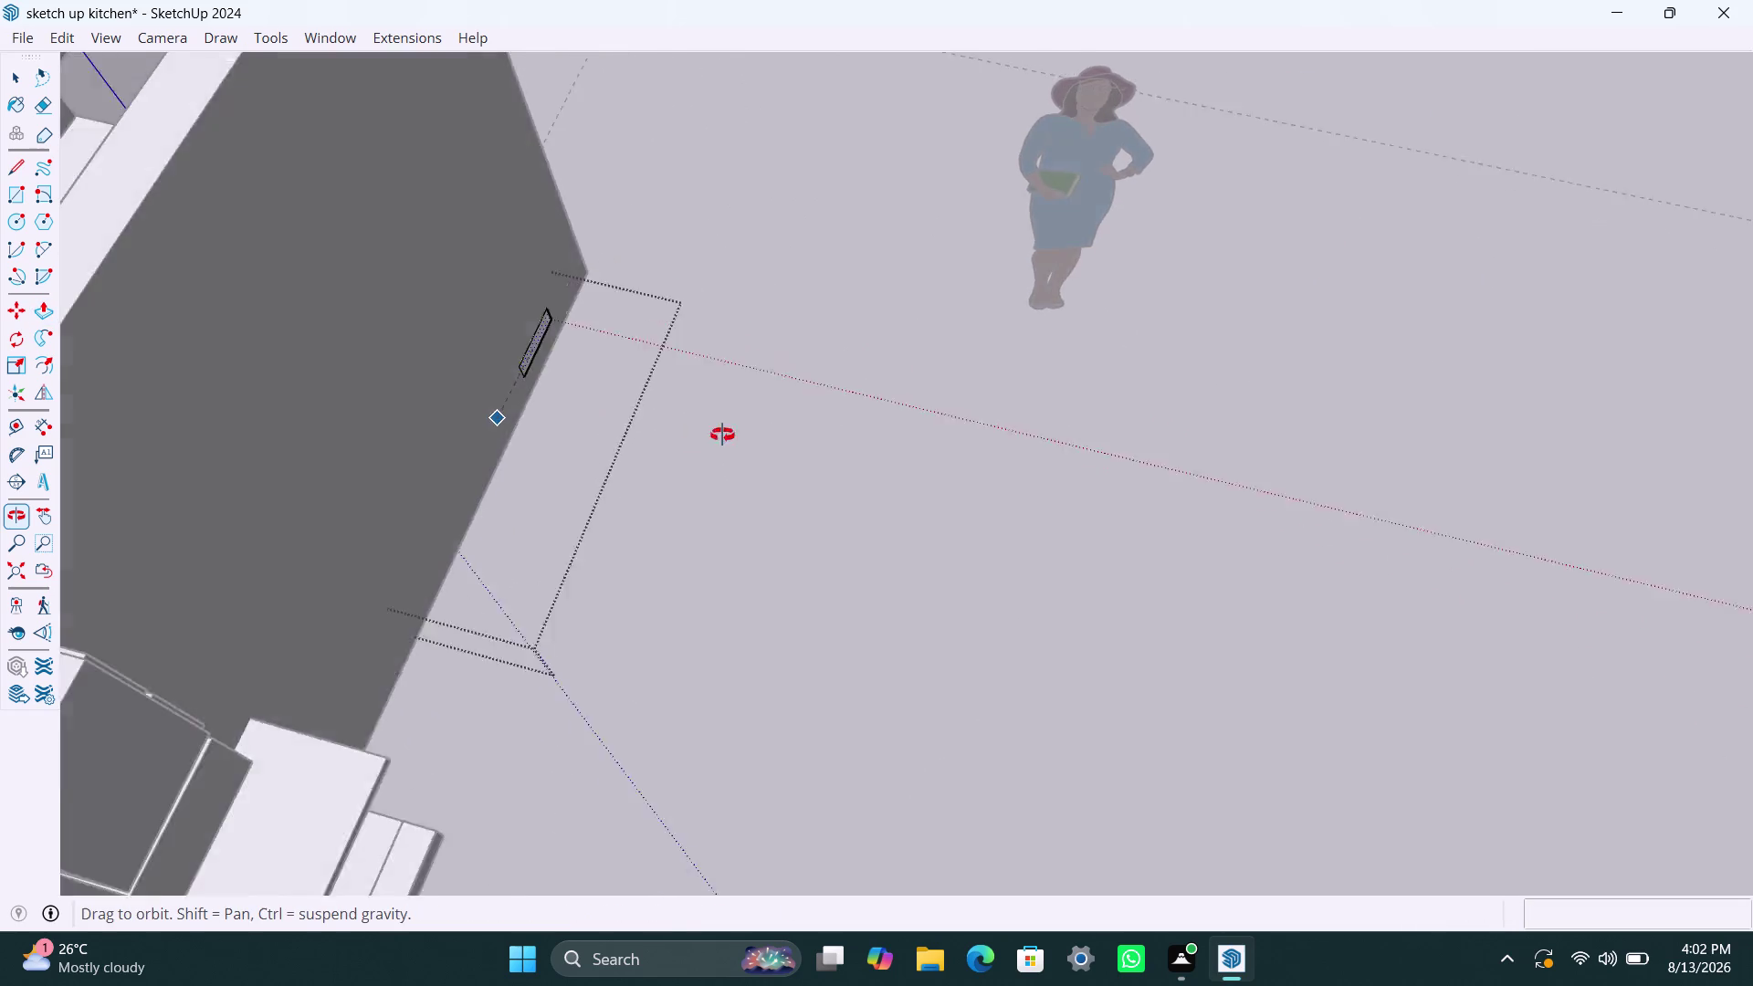
middle_drag(695, 434, 960, 387)
scroll(down, 3)
middle_drag(89, 444, 158, 466)
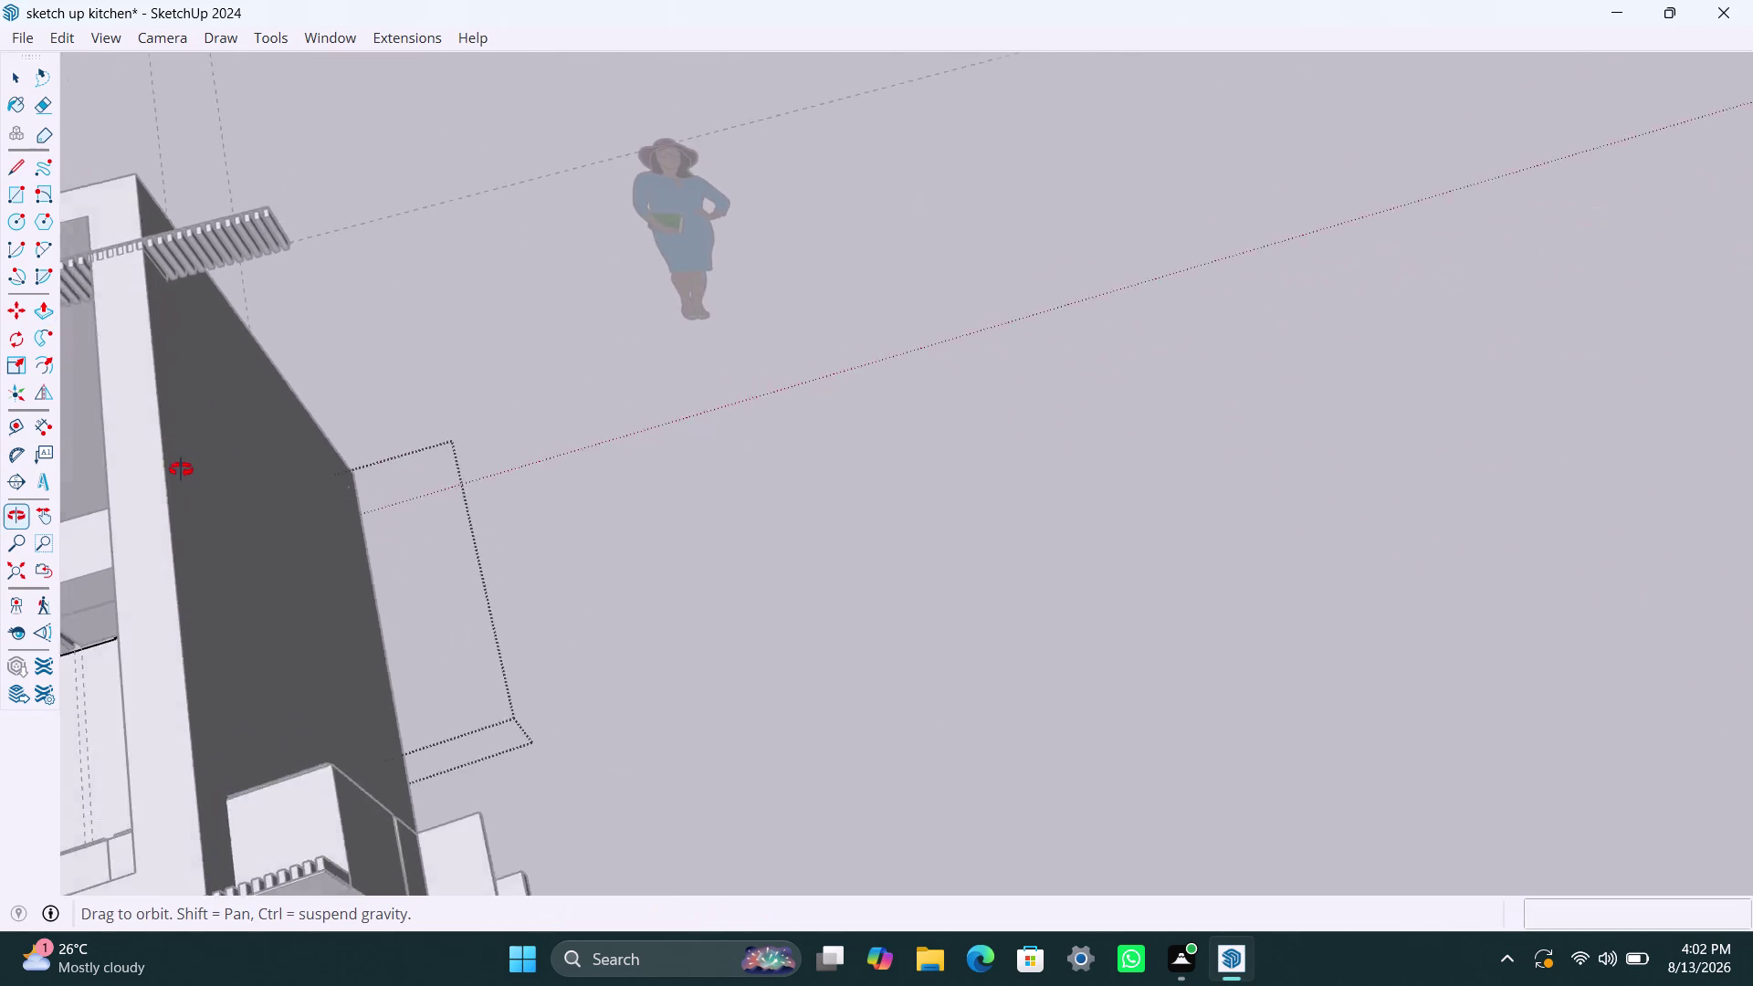
middle_drag(158, 466, 721, 318)
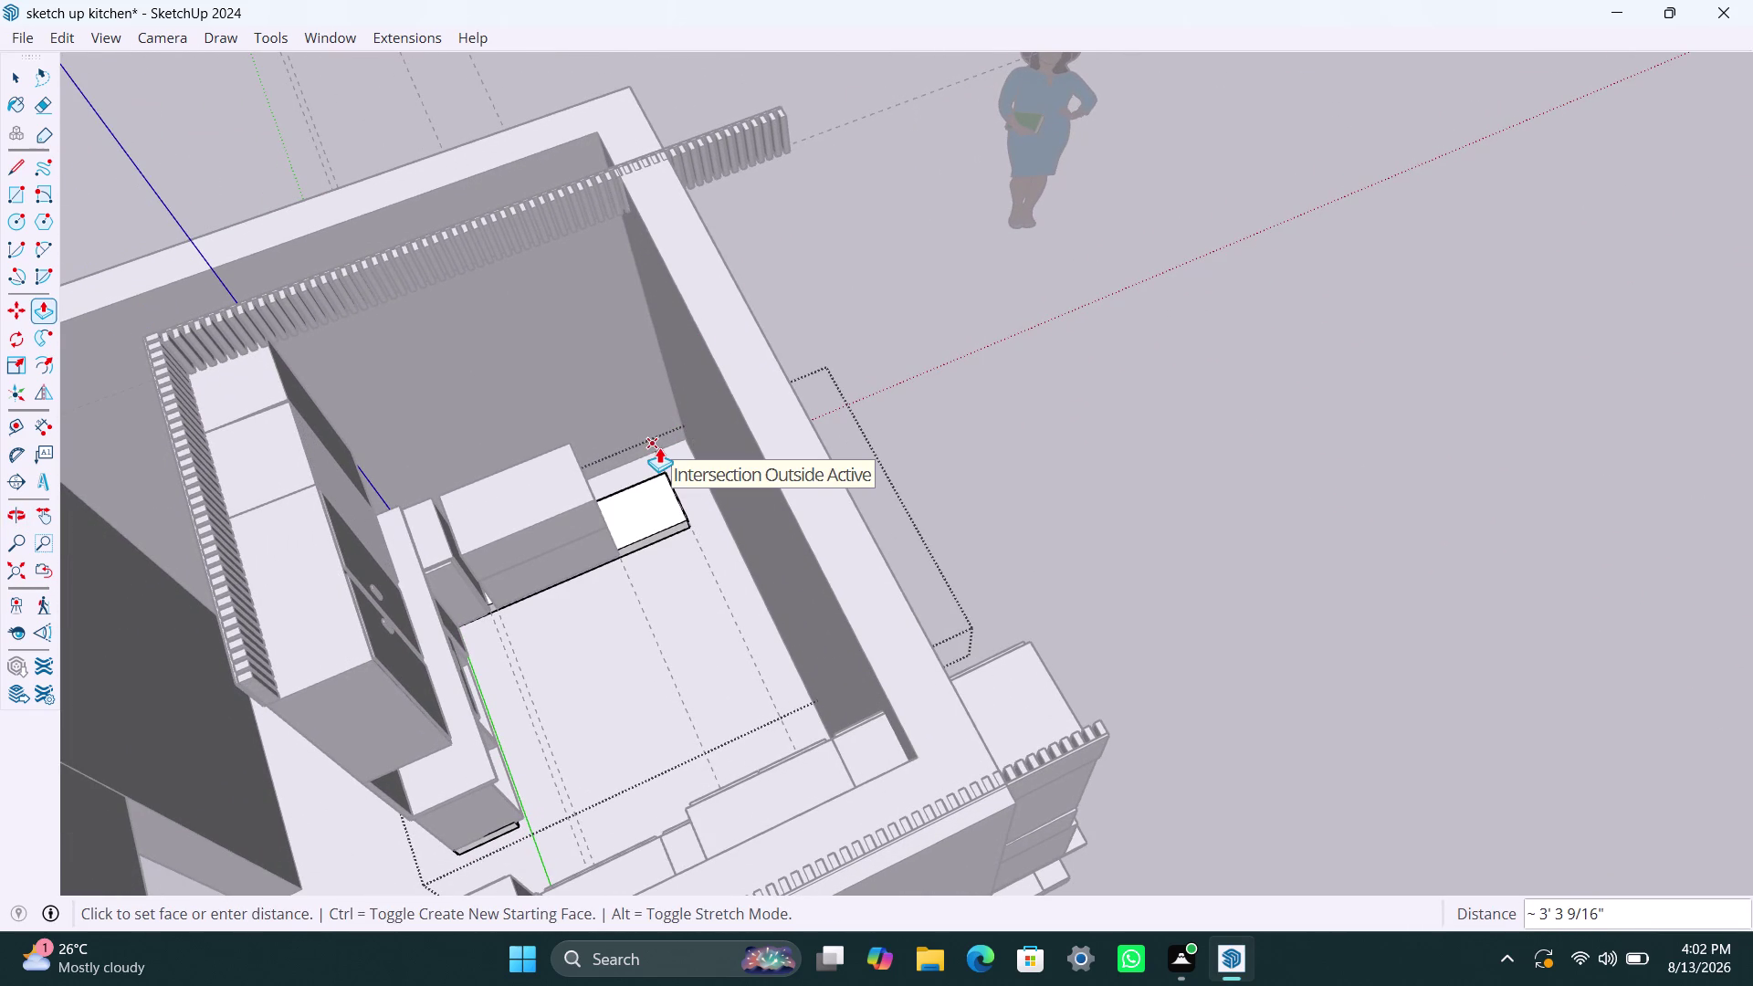
click(656, 447)
key(space)
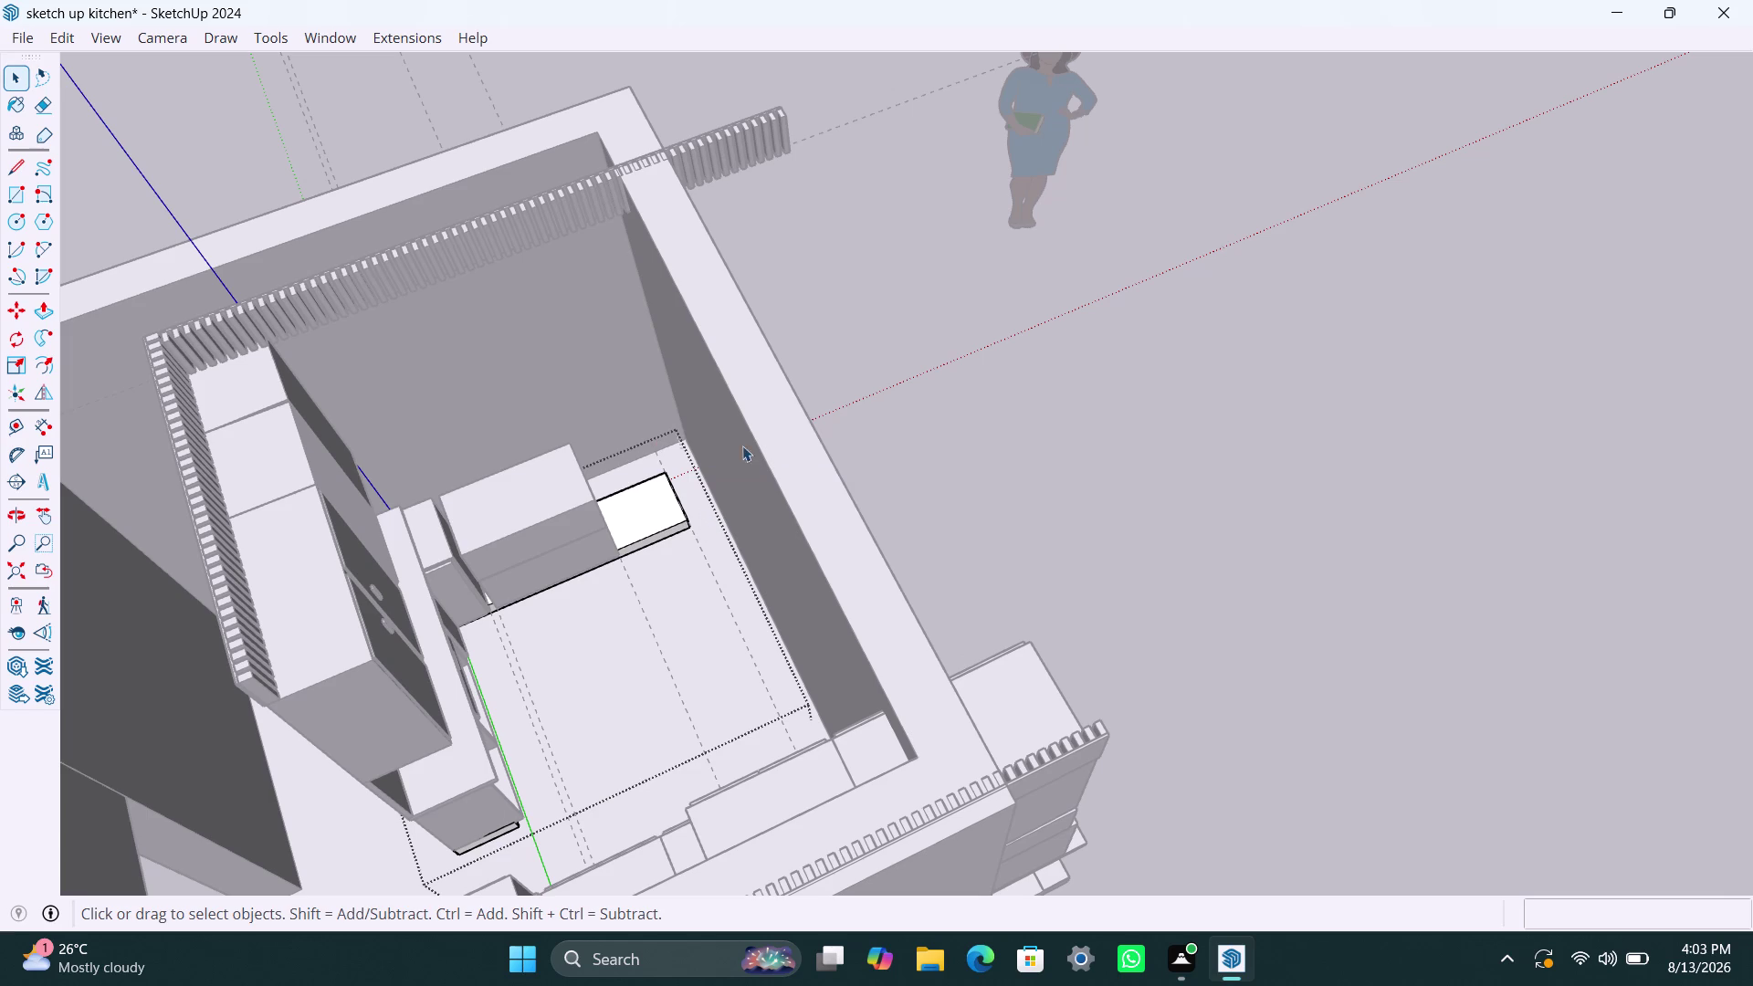
scroll(down, 3)
click(842, 322)
Select the walled room and move it to its new position.
scroll(up, 3)
click(702, 444)
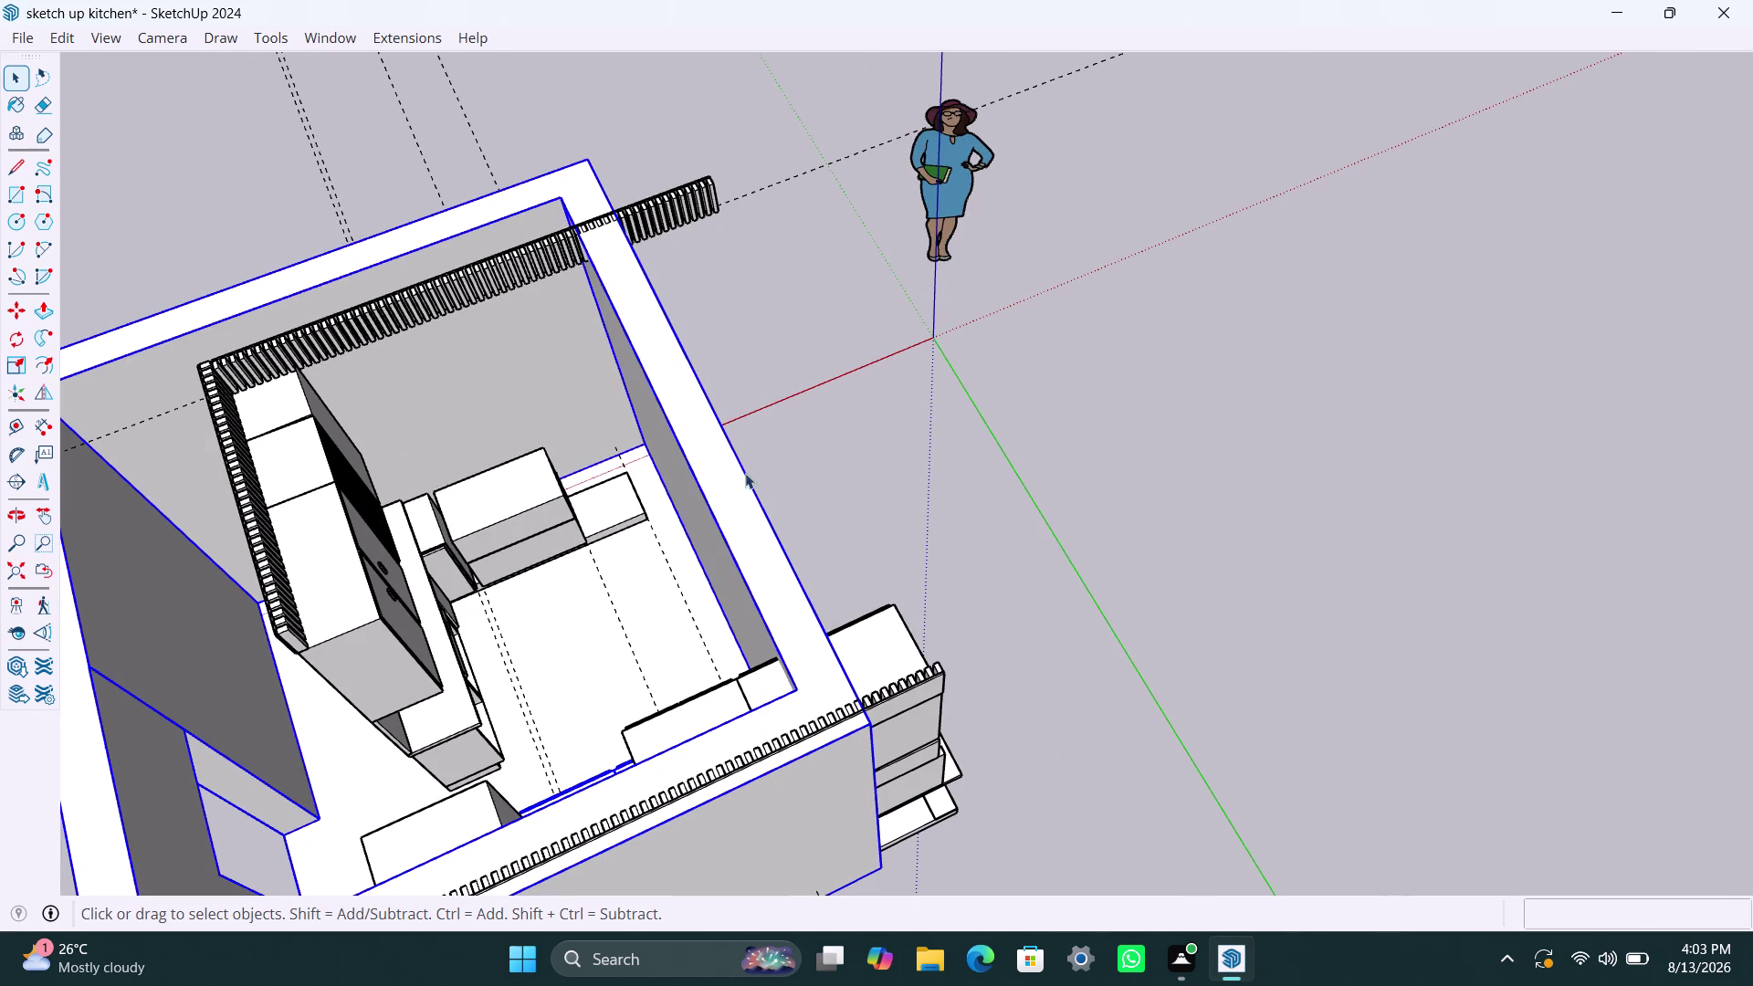
key(m)
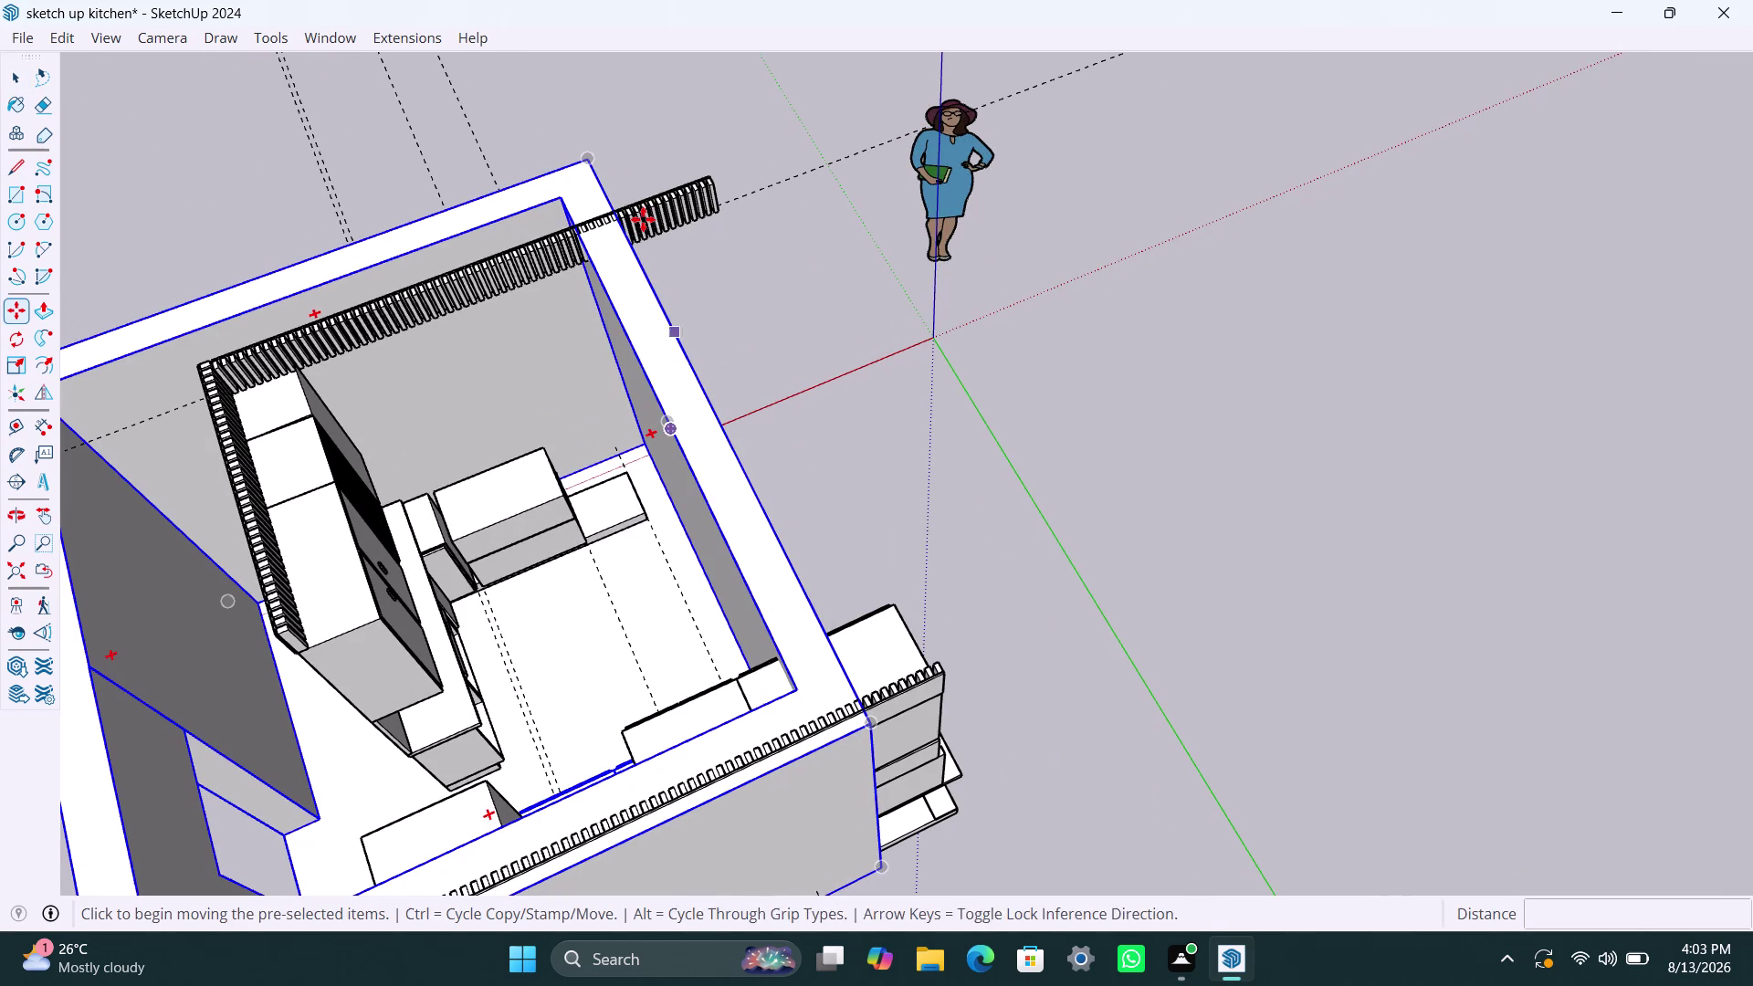
click(586, 154)
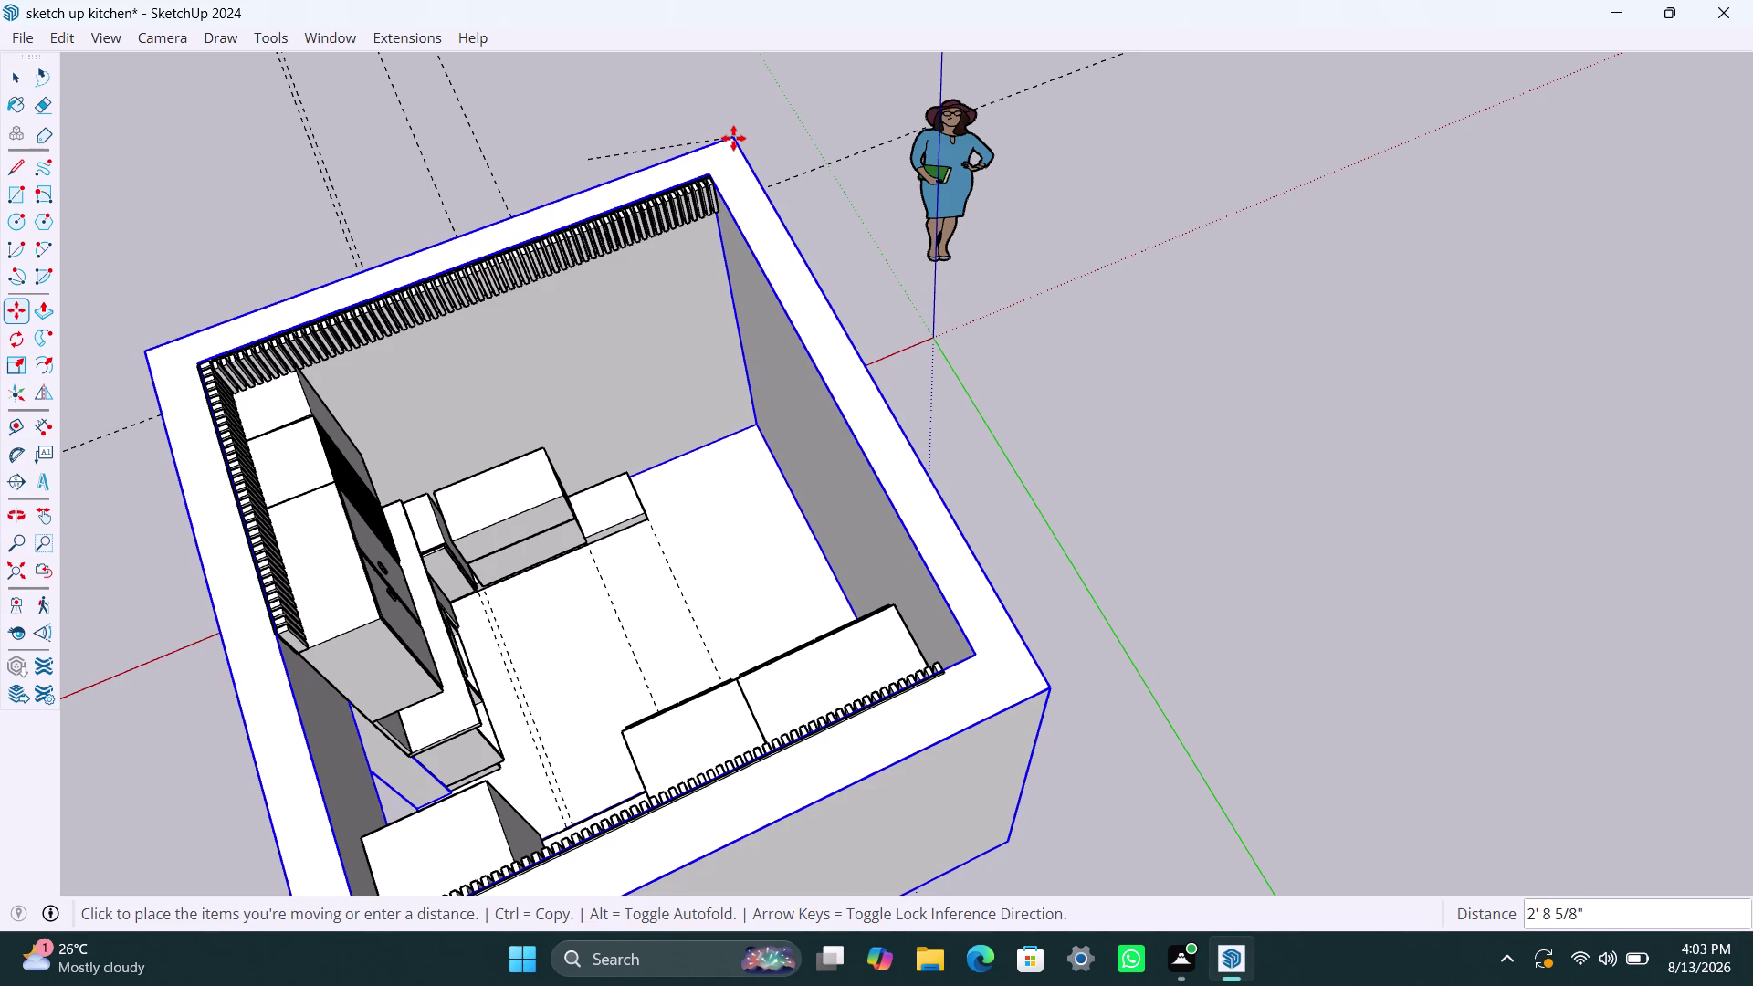
click(735, 137)
key(space)
Orbit around the room's outer wall toward the doorway.
scroll(down, 3)
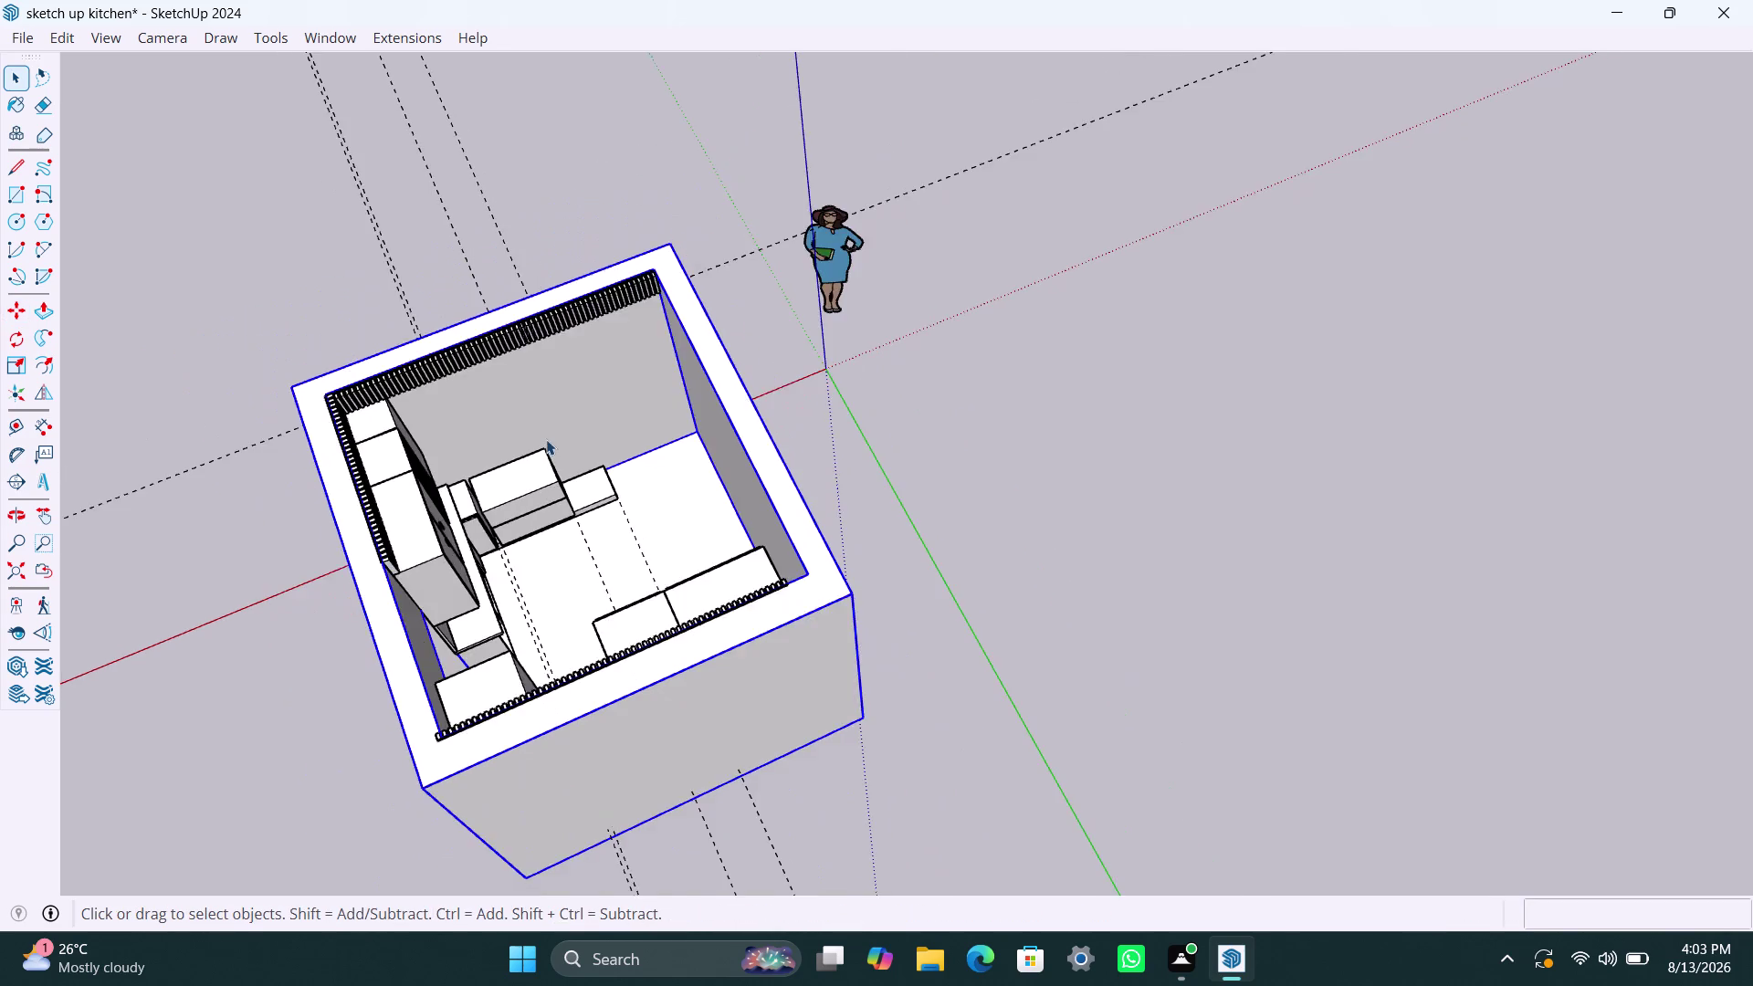
scroll(down, 3)
middle_drag(545, 438, 818, 266)
scroll(up, 3)
middle_drag(614, 474, 681, 477)
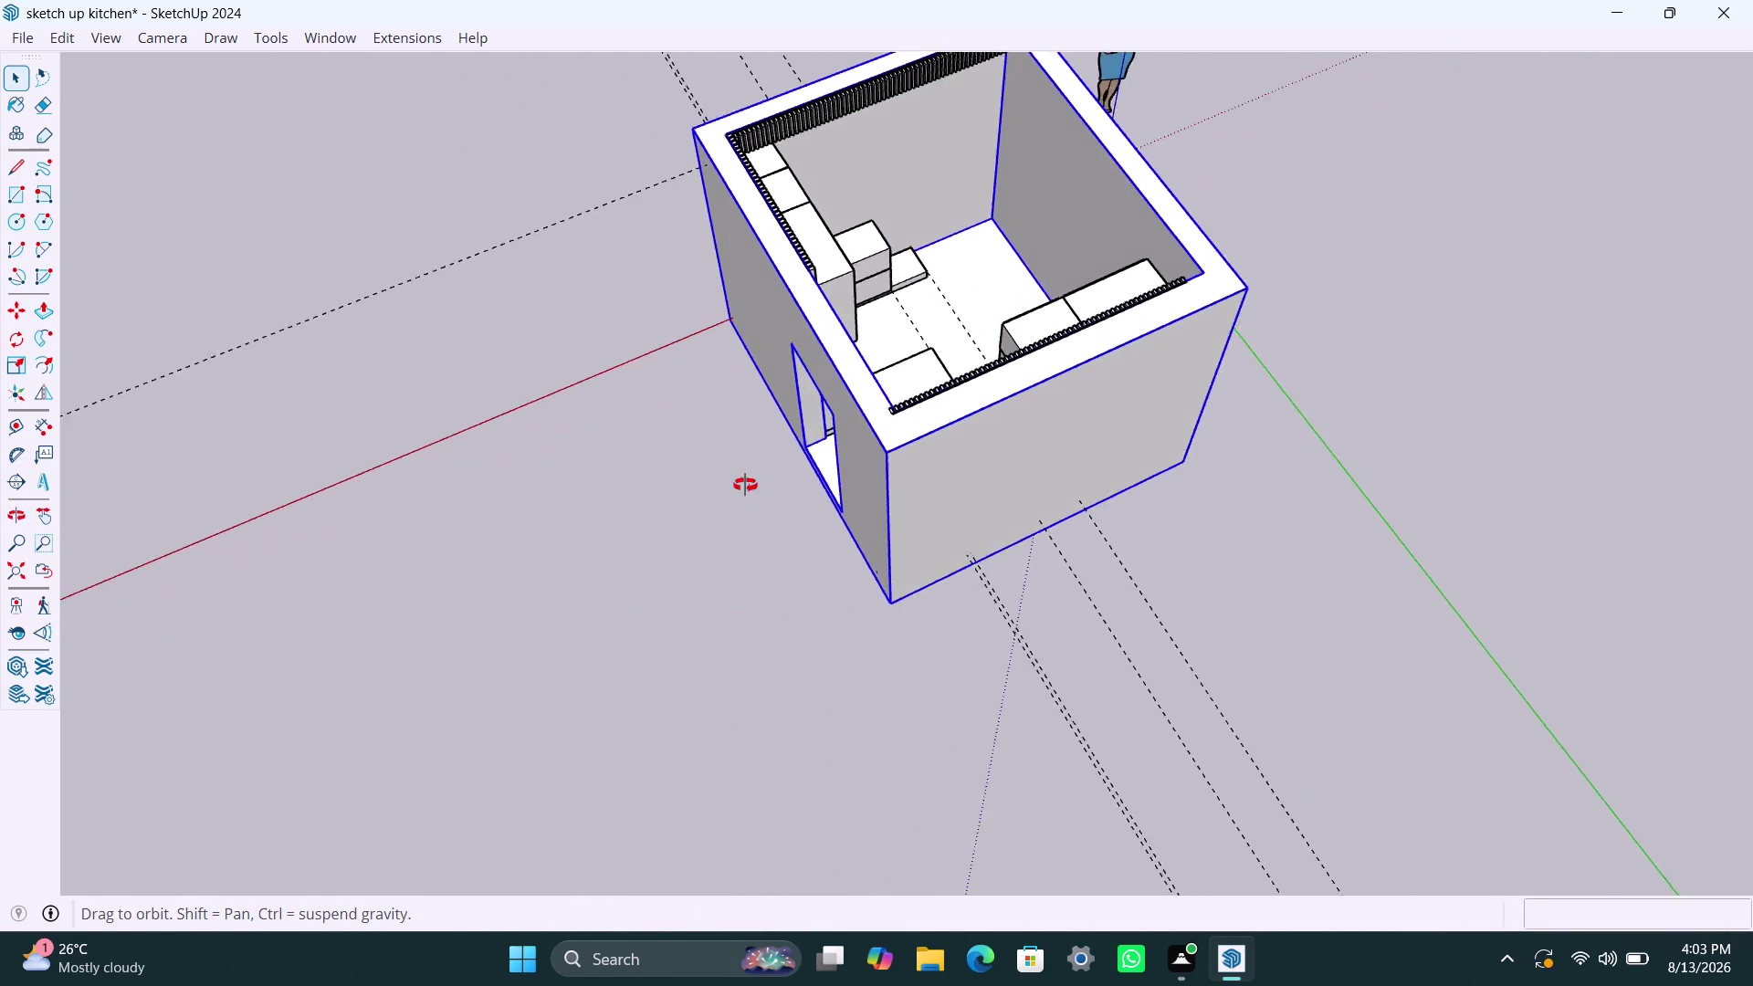
middle_drag(681, 478, 1013, 333)
scroll(up, 3)
middle_drag(819, 456, 820, 455)
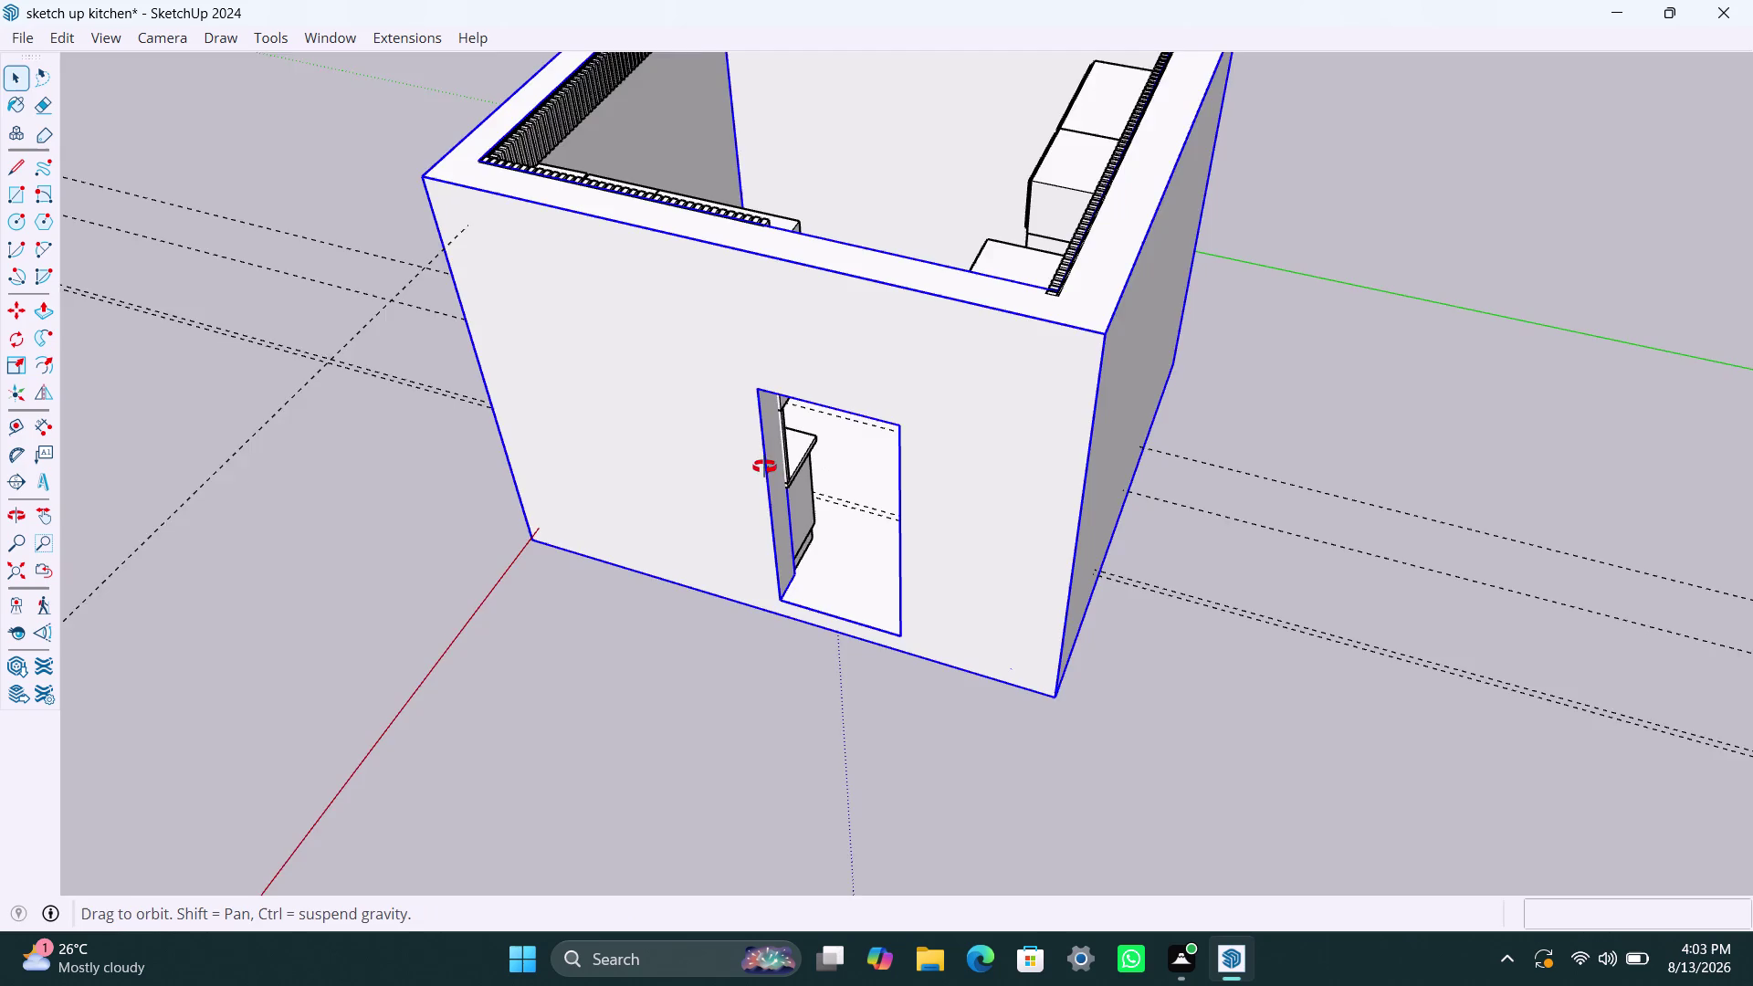
middle_drag(820, 455, 190, 395)
Orbit past the doorway, over the wall top, and back above the whole room.
scroll(down, 3)
middle_drag(1080, 343, 257, 549)
scroll(up, 3)
scroll(up, 3)
middle_drag(683, 344, 780, 471)
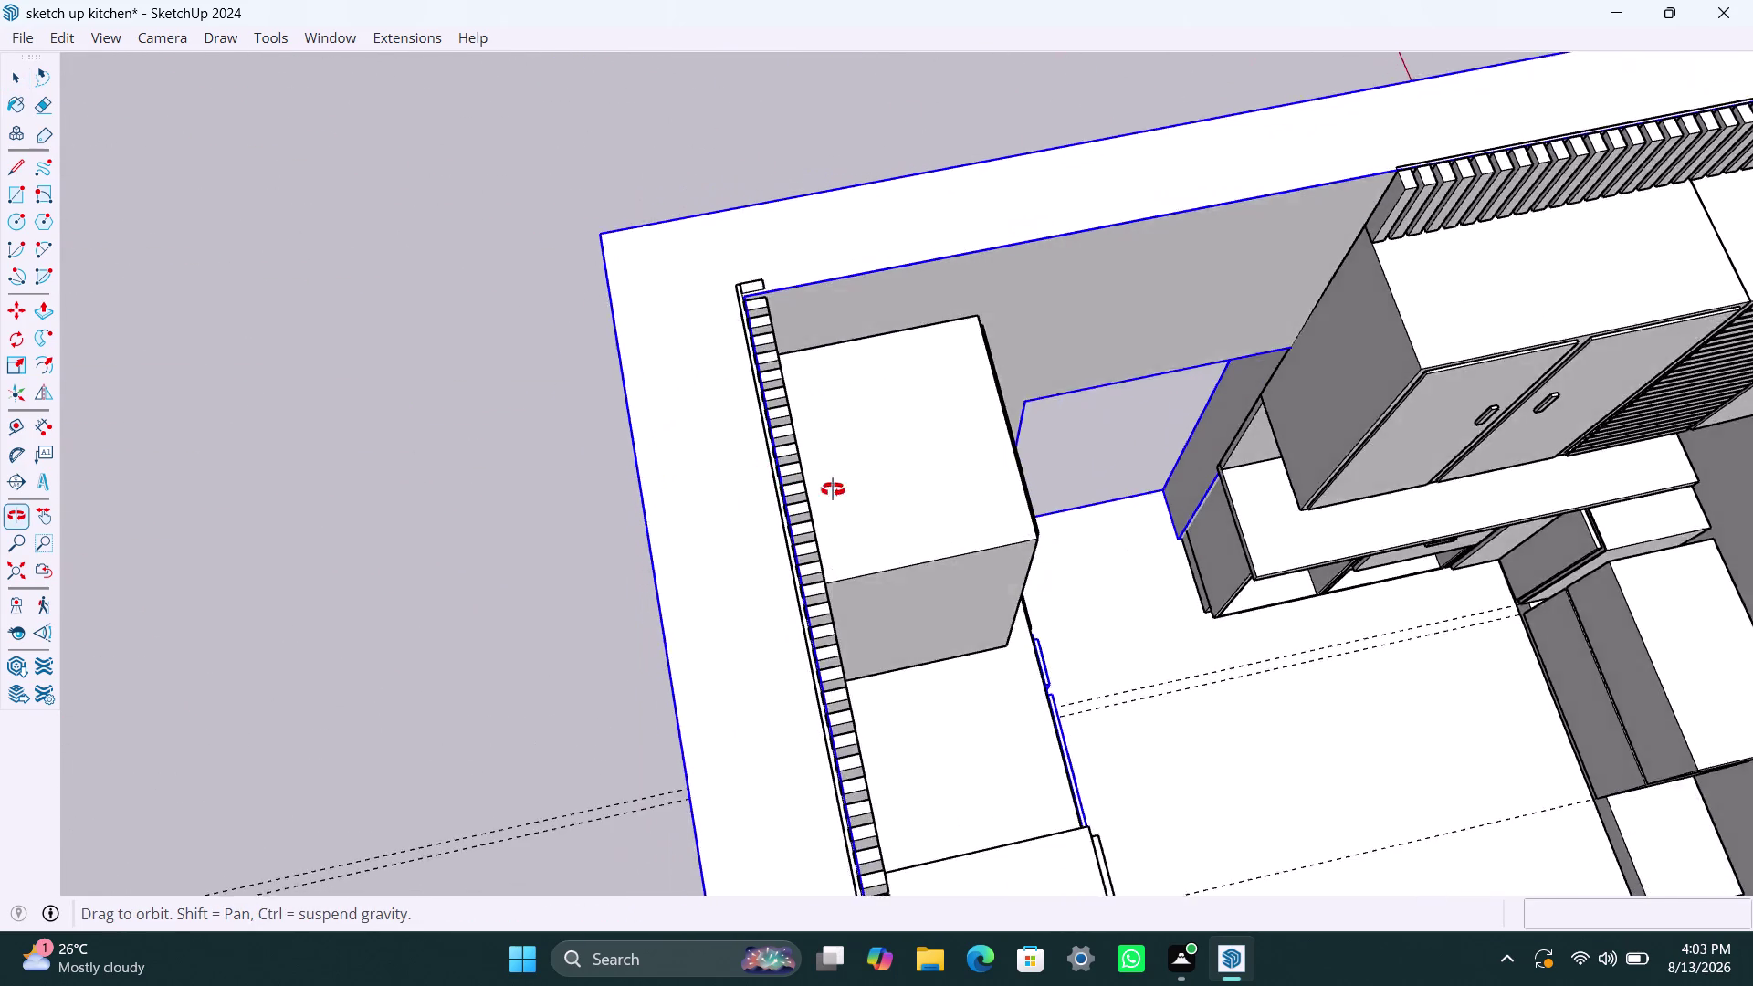
middle_drag(781, 471, 1159, 473)
scroll(up, 3)
middle_drag(590, 539, 856, 559)
scroll(down, 3)
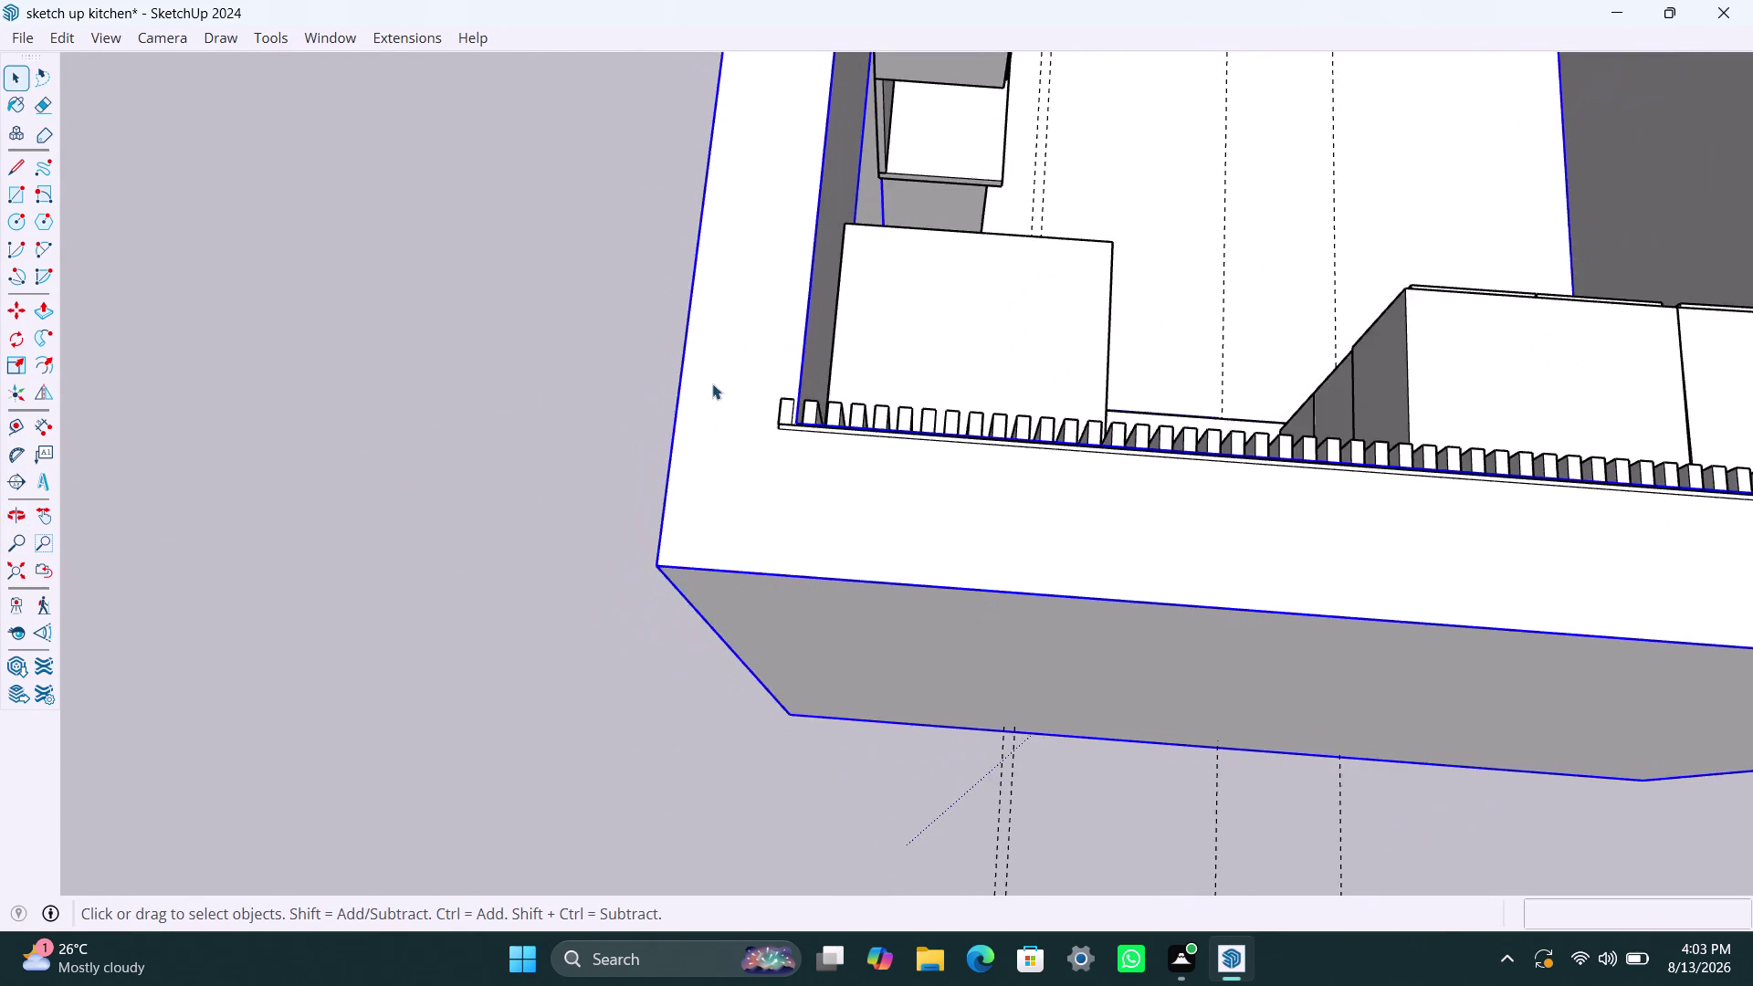
scroll(down, 3)
middle_drag(683, 436, 783, 449)
scroll(up, 3)
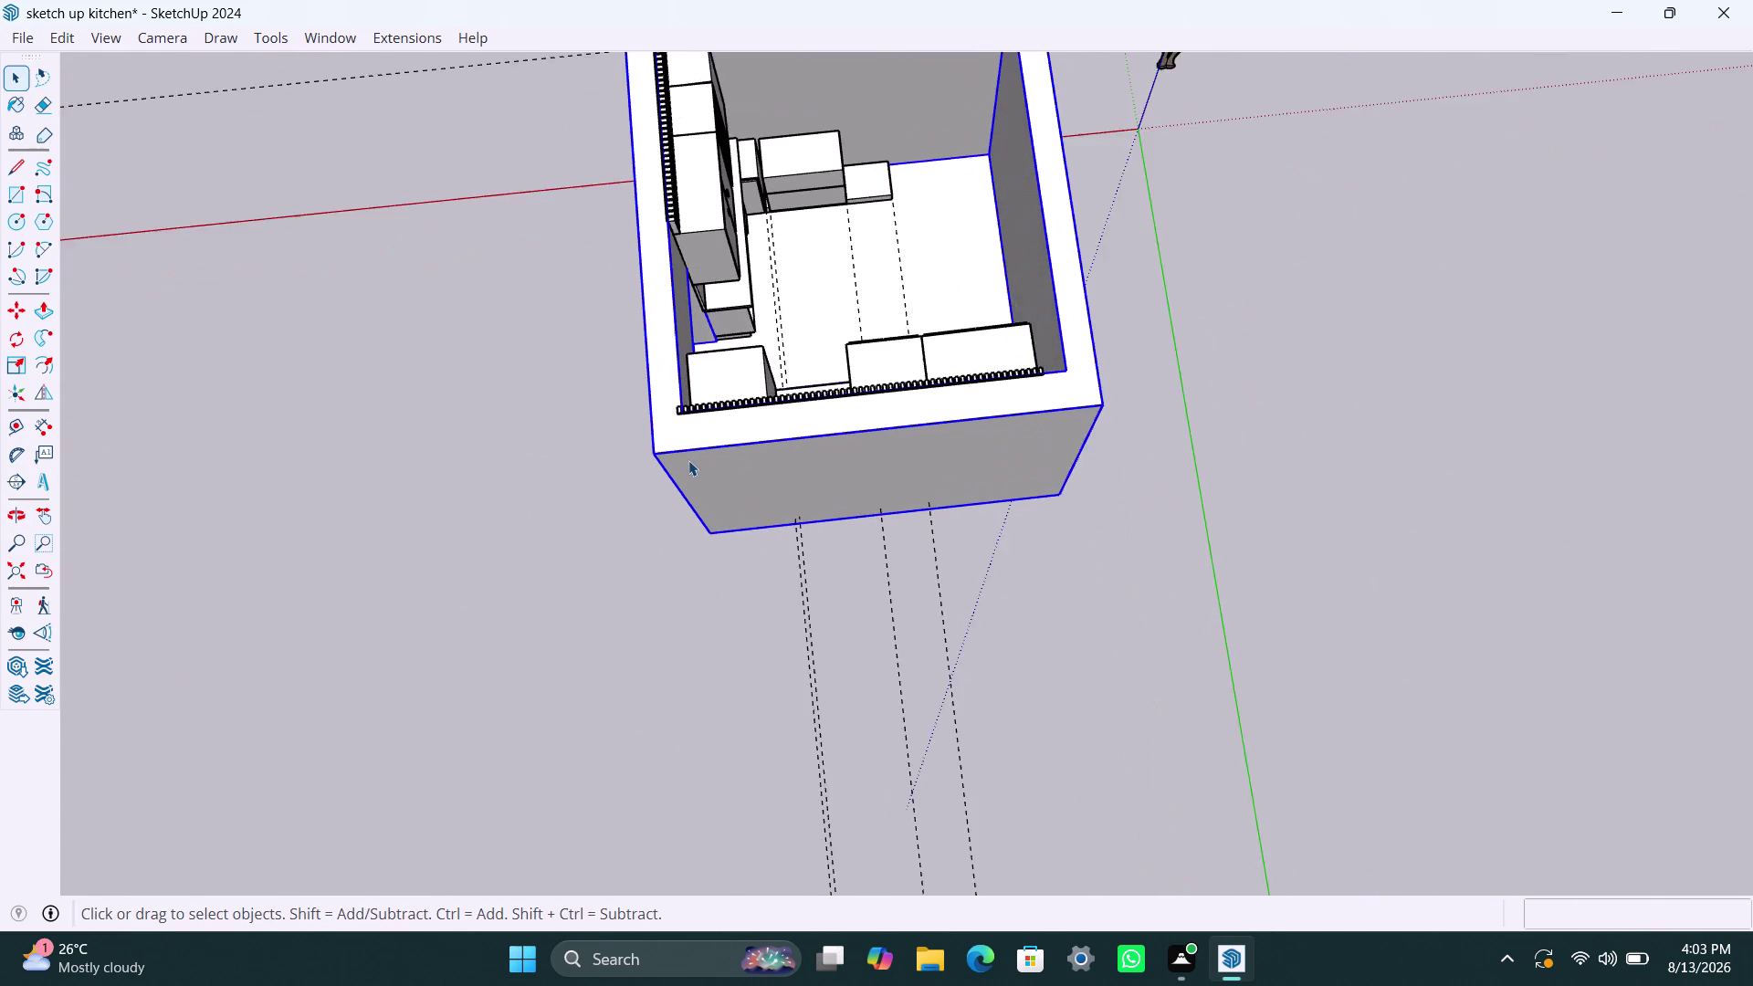
scroll(up, 3)
scroll(up, 3)
scroll(down, 3)
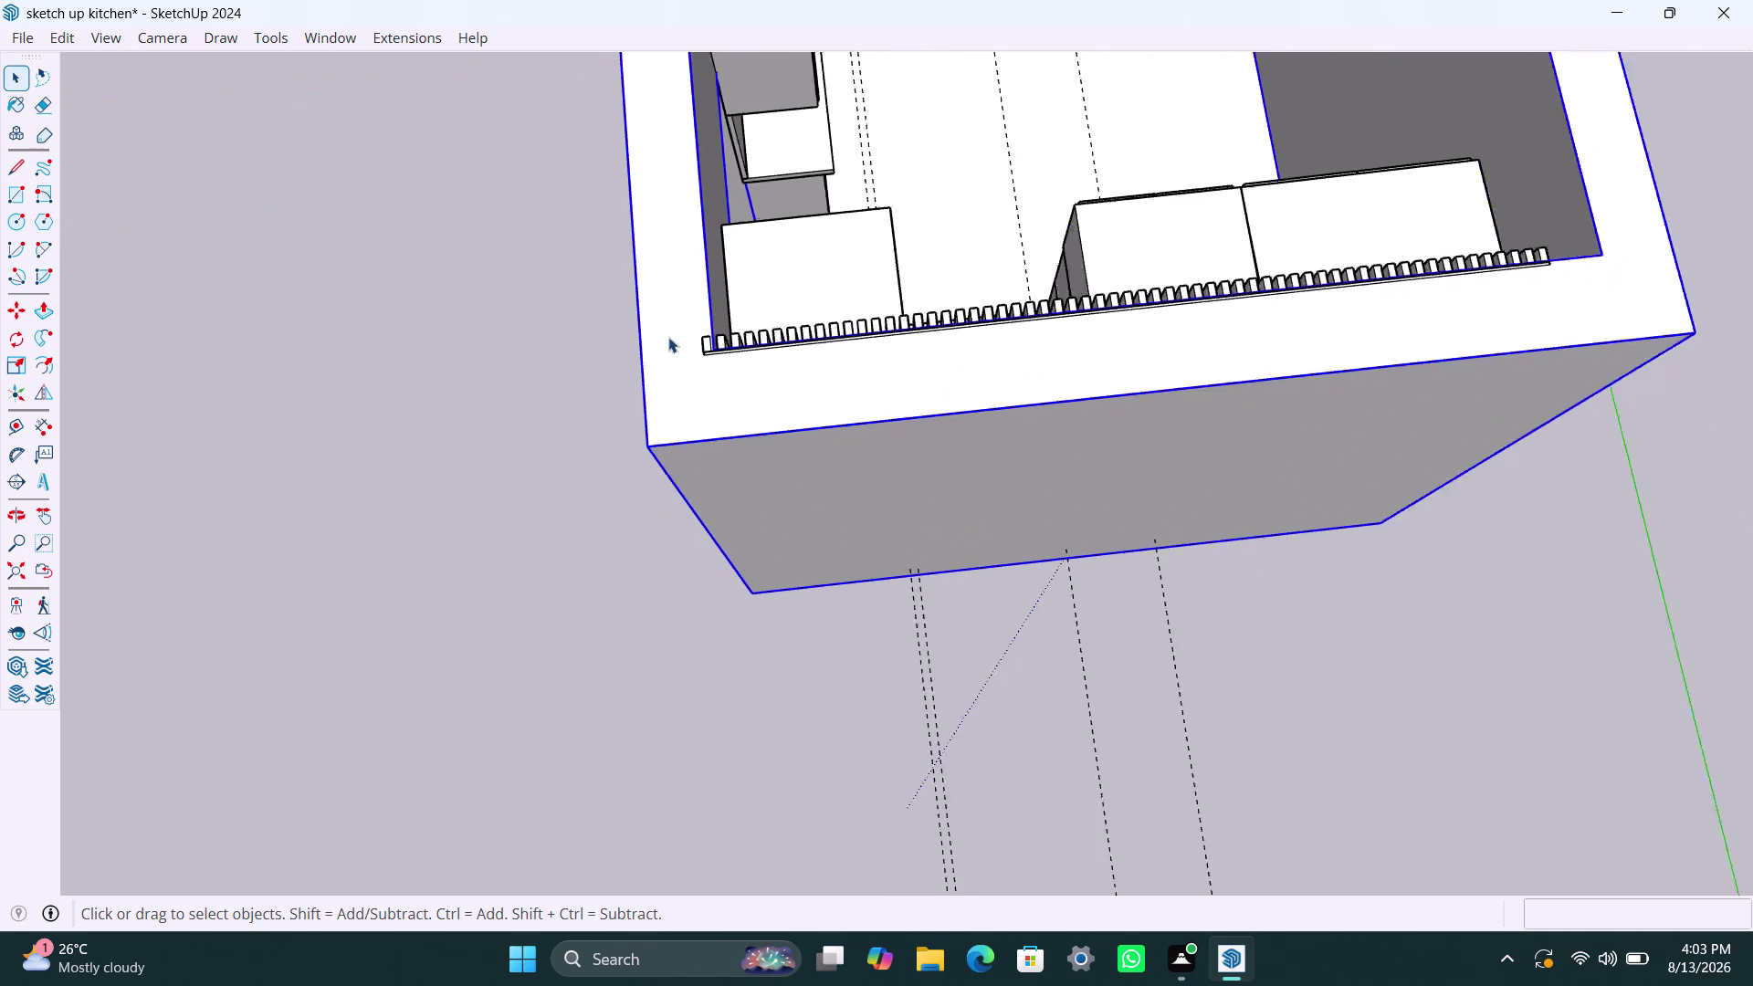
scroll(down, 3)
scroll(down, 3)
scroll(up, 3)
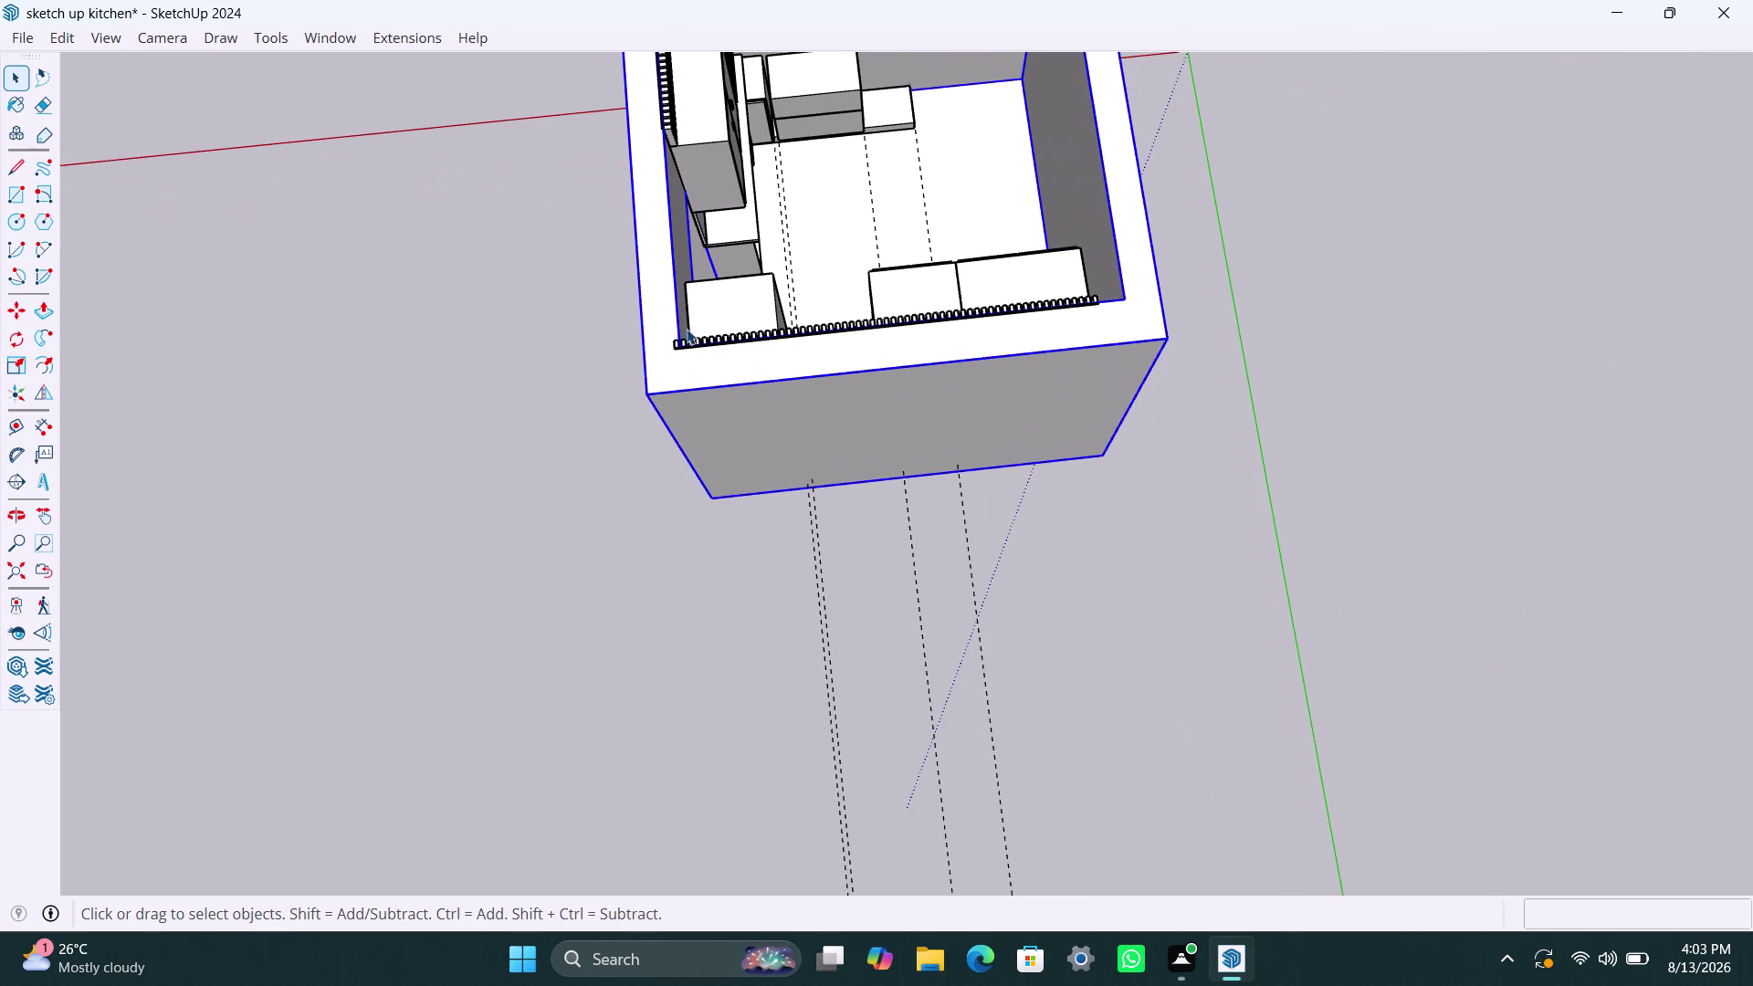
Start moving the room from its corner, then cancel the move.
key(m)
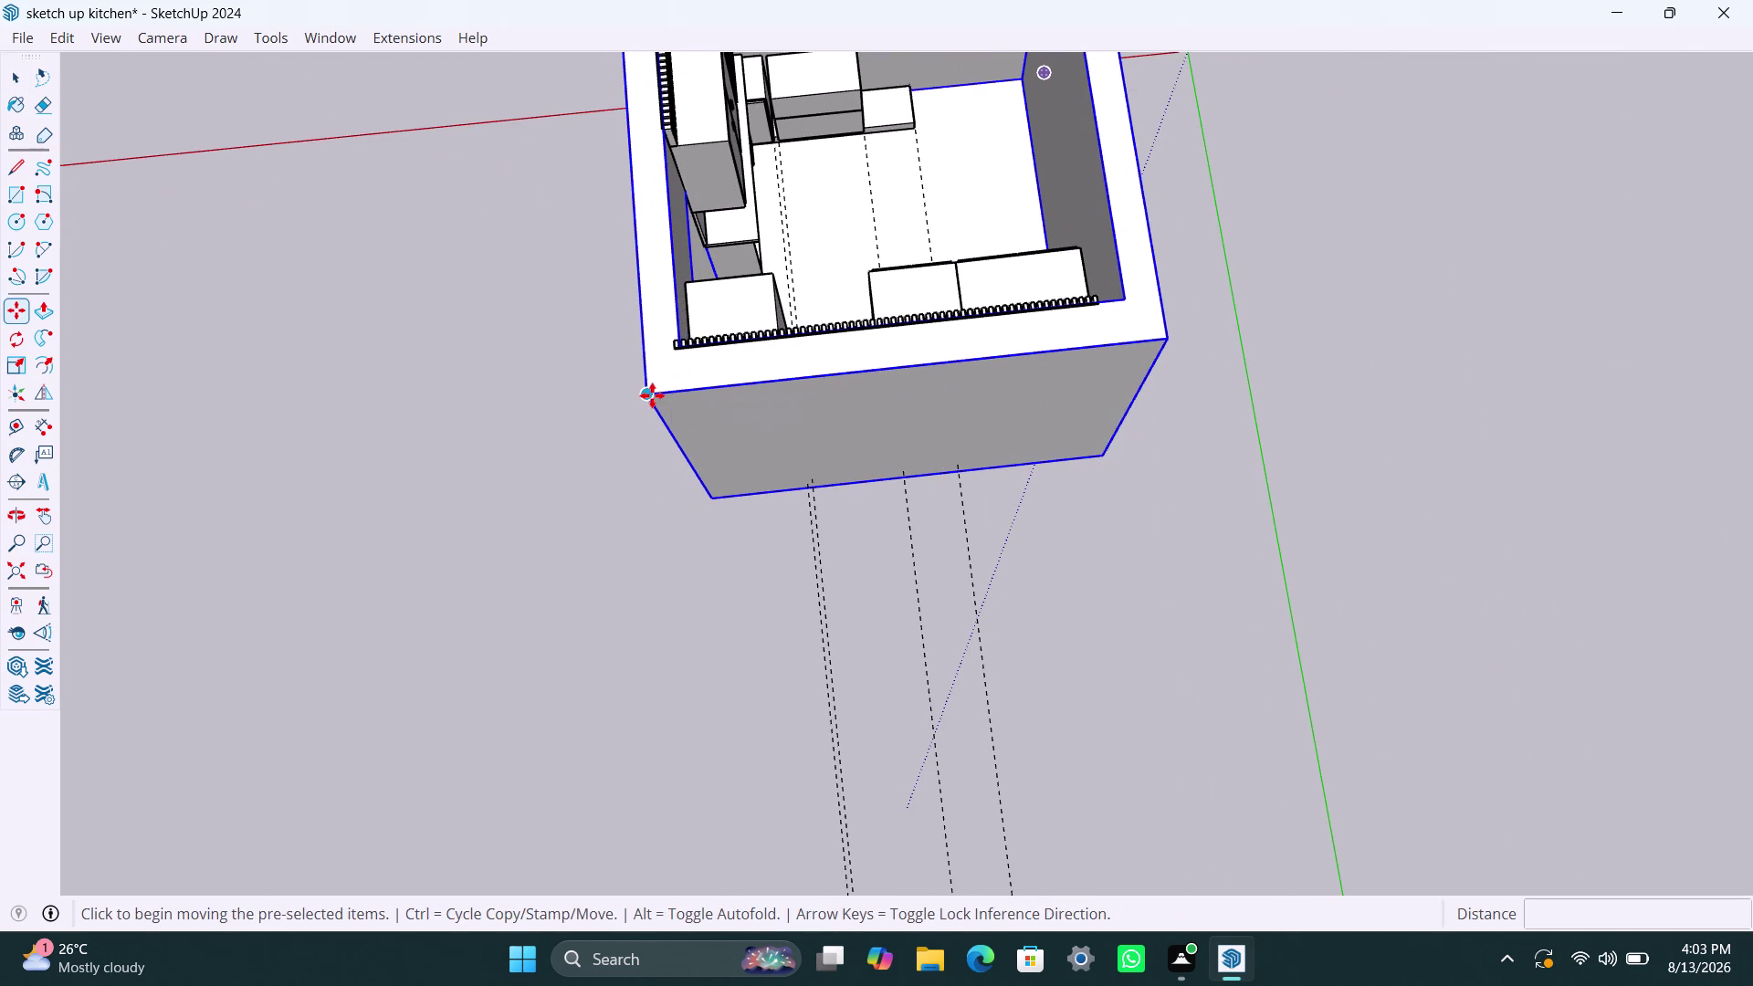
click(652, 395)
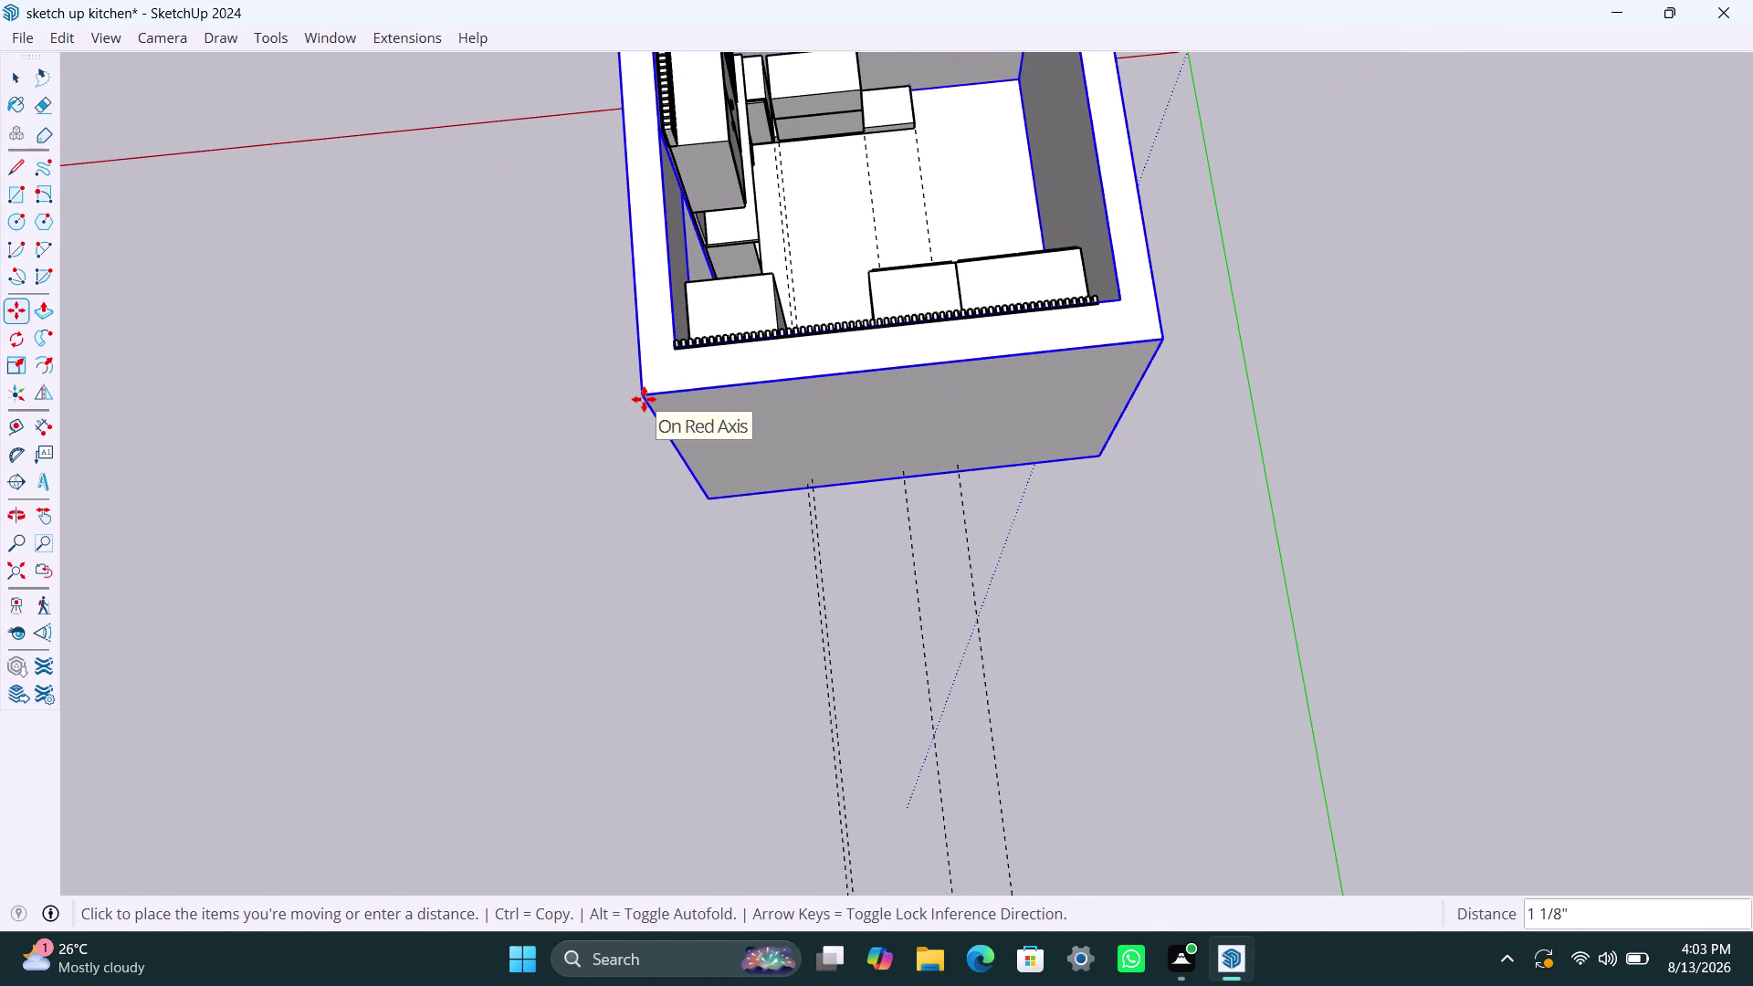
click(643, 399)
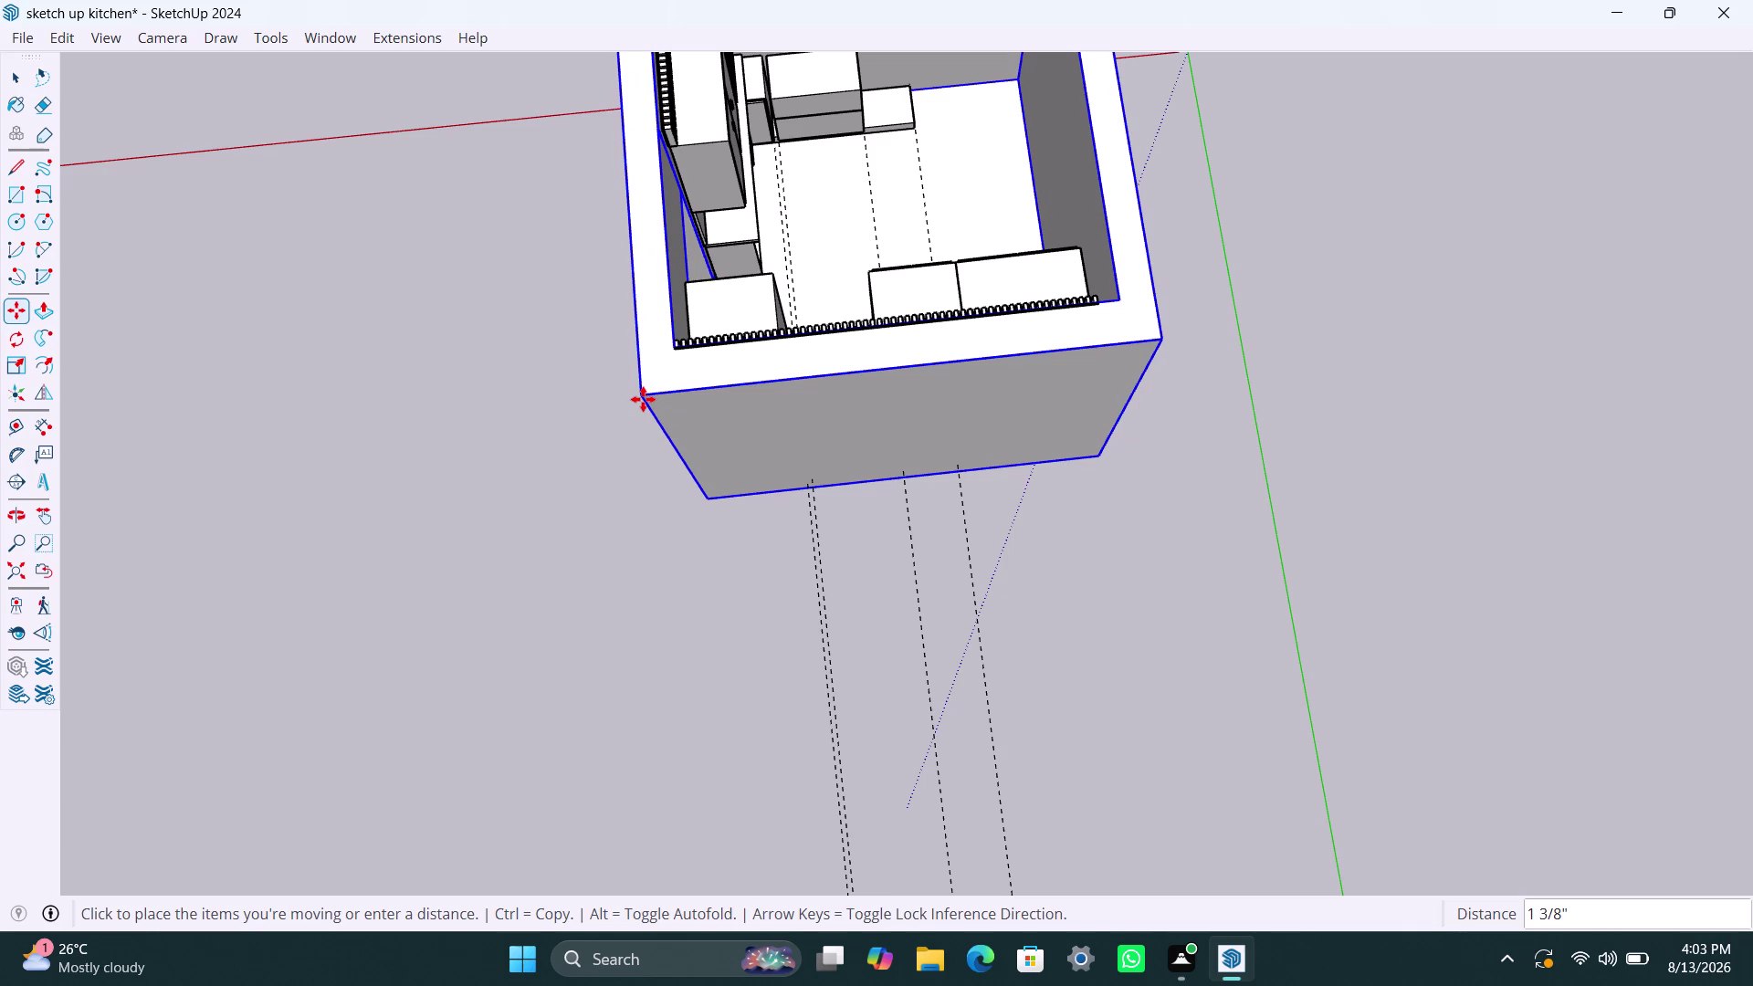
key(space)
click(1141, 208)
Orbit above the room to look down into it.
middle_drag(683, 210, 687, 222)
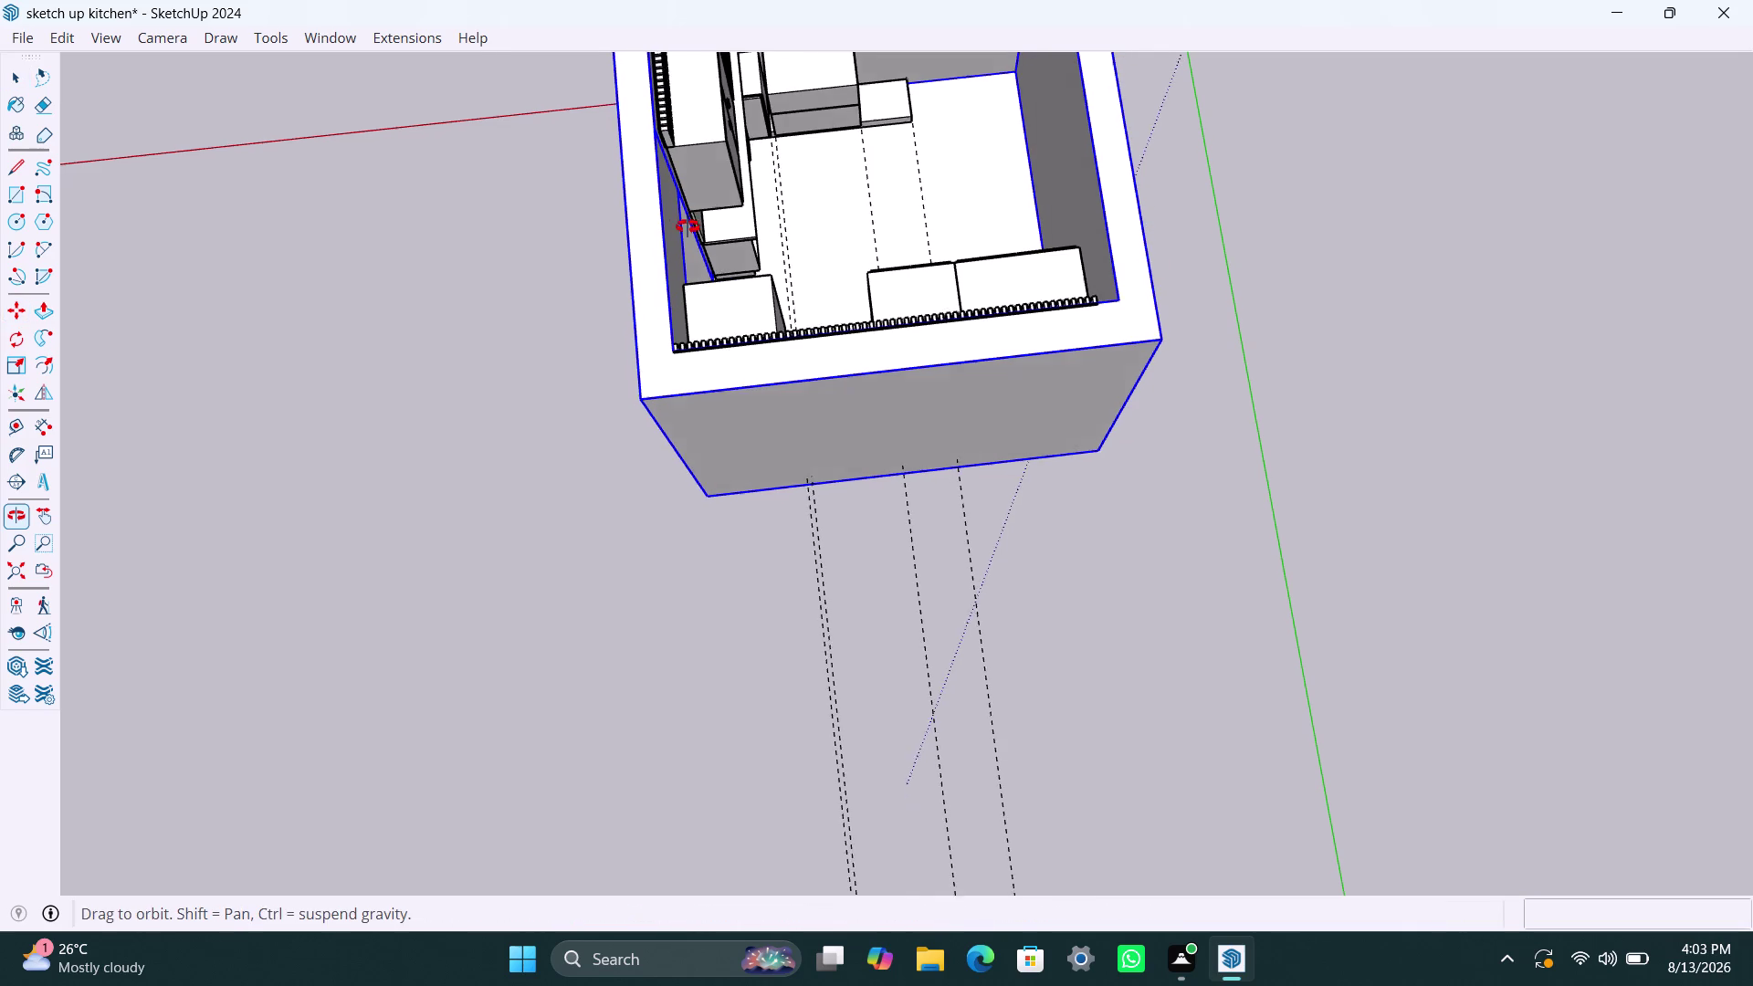
middle_drag(688, 222, 698, 257)
scroll(down, 3)
middle_drag(700, 236, 720, 375)
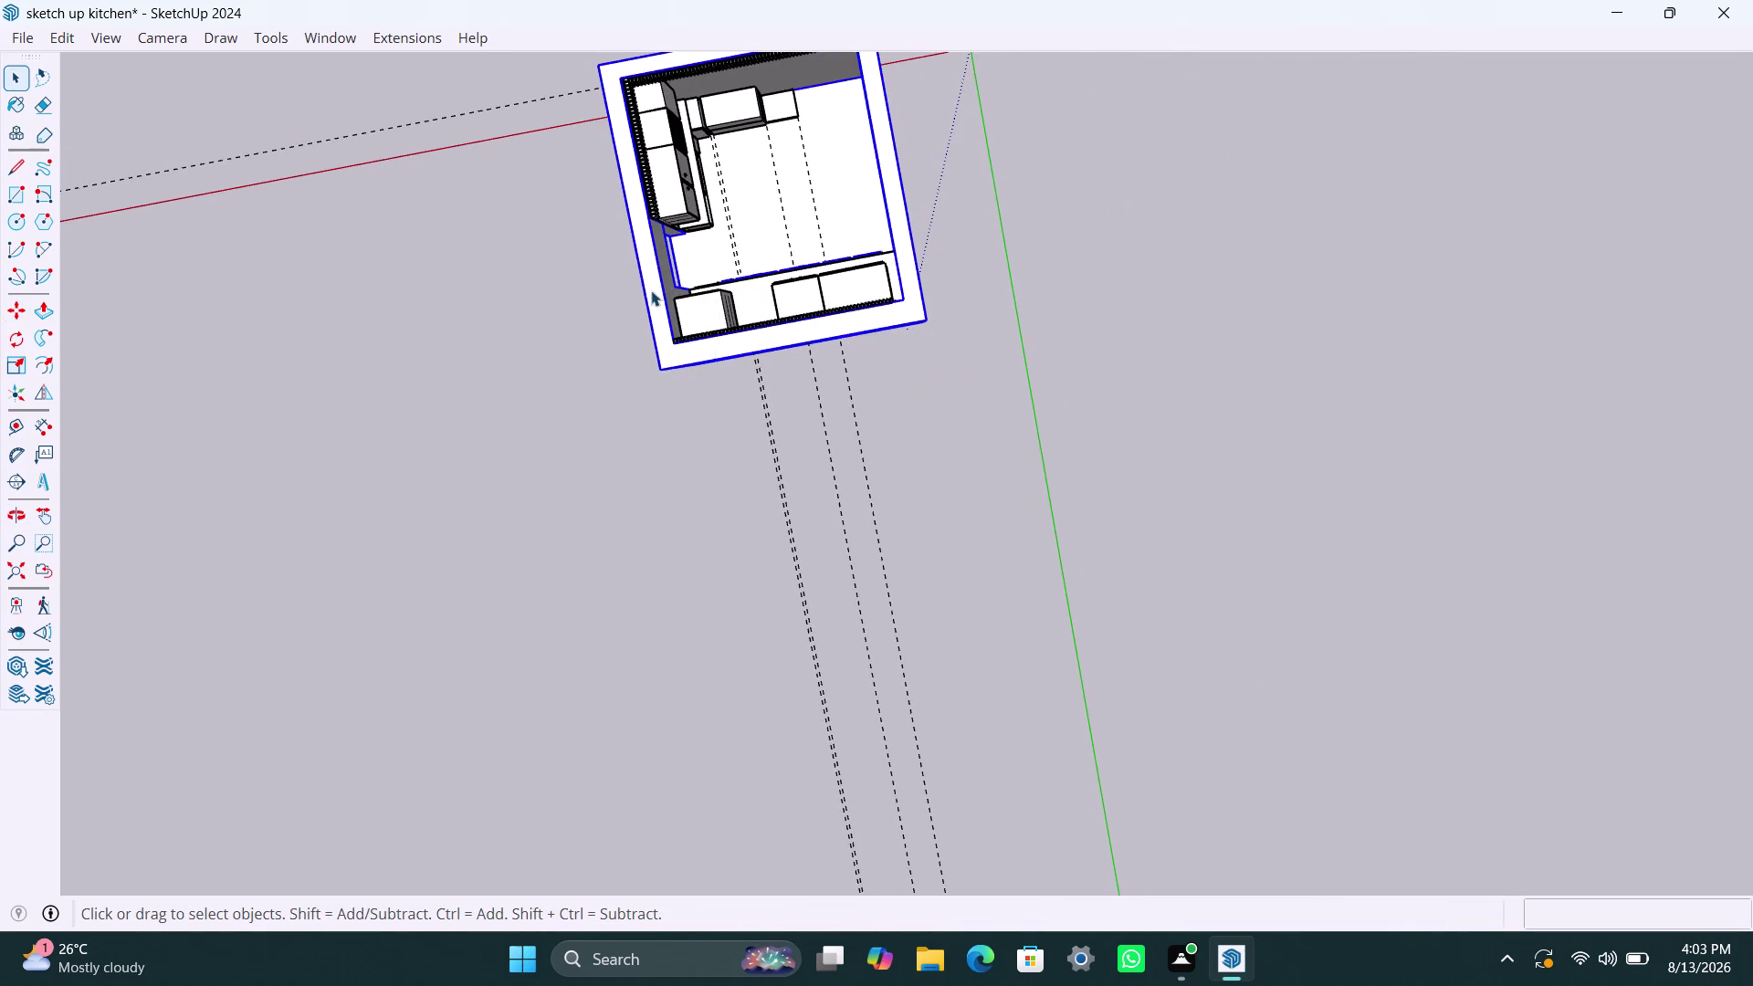
scroll(up, 3)
click(1156, 226)
scroll(up, 3)
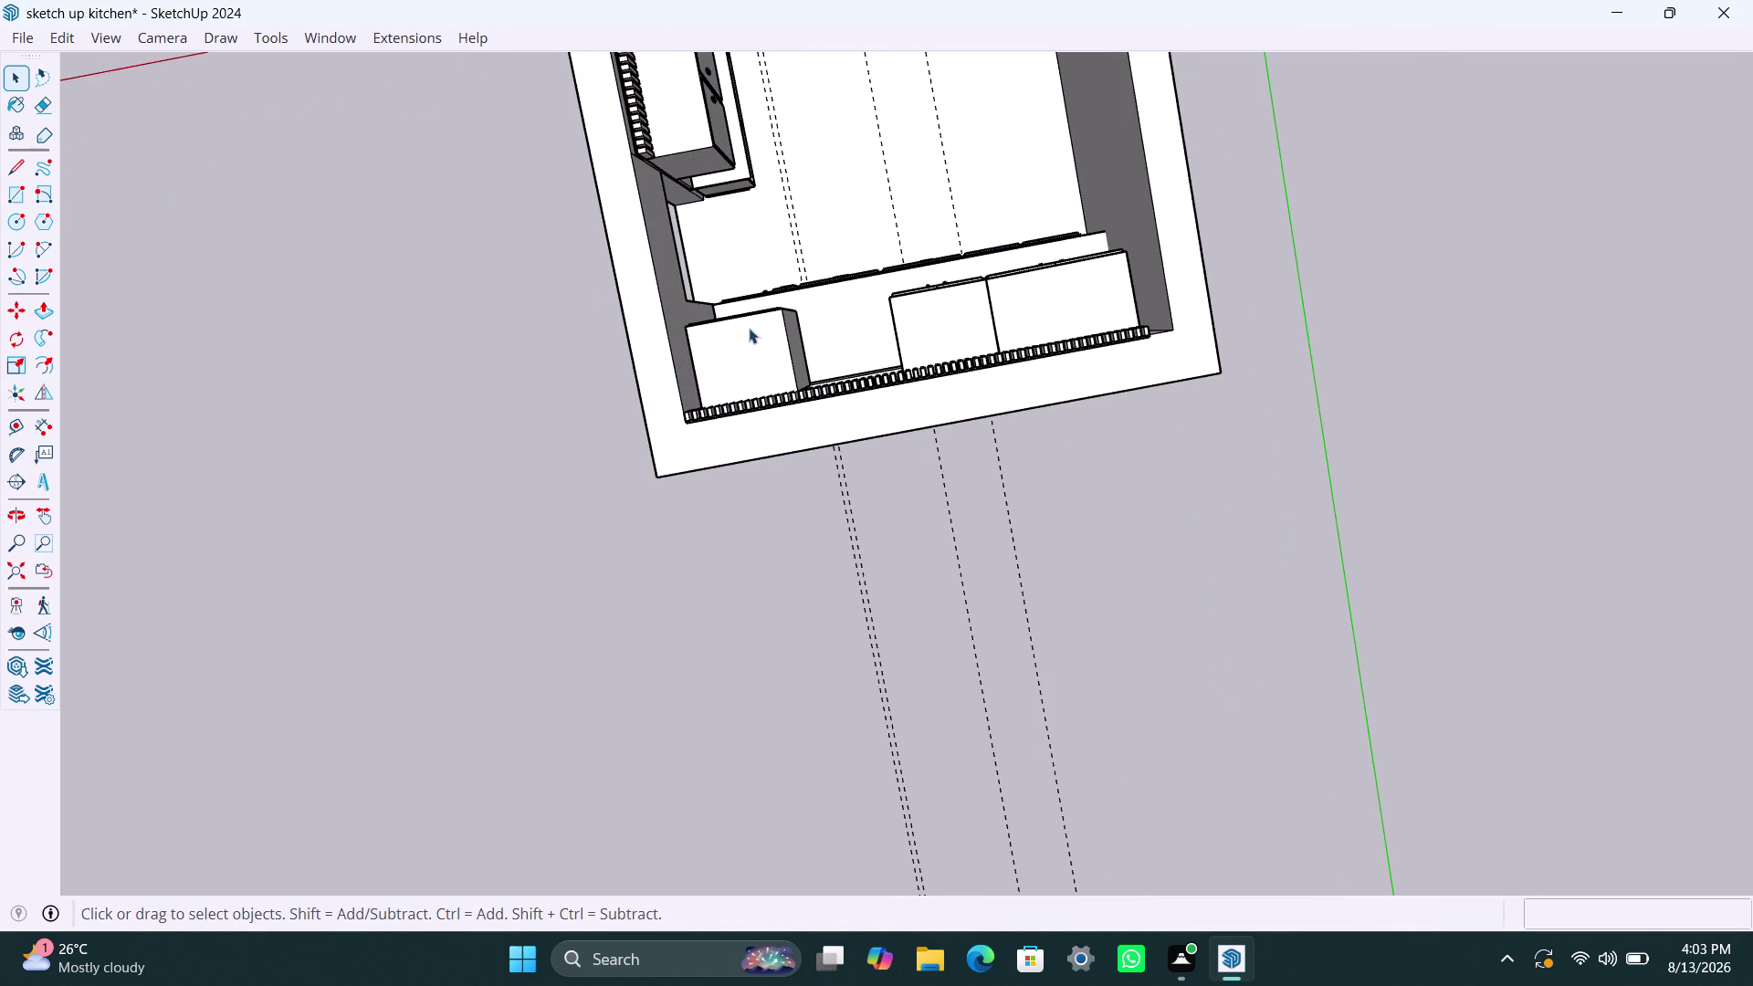
Orbit in to inspect the box units beside the cabinets.
middle_drag(759, 332, 697, 492)
scroll(up, 3)
scroll(up, 3)
middle_drag(638, 350, 649, 325)
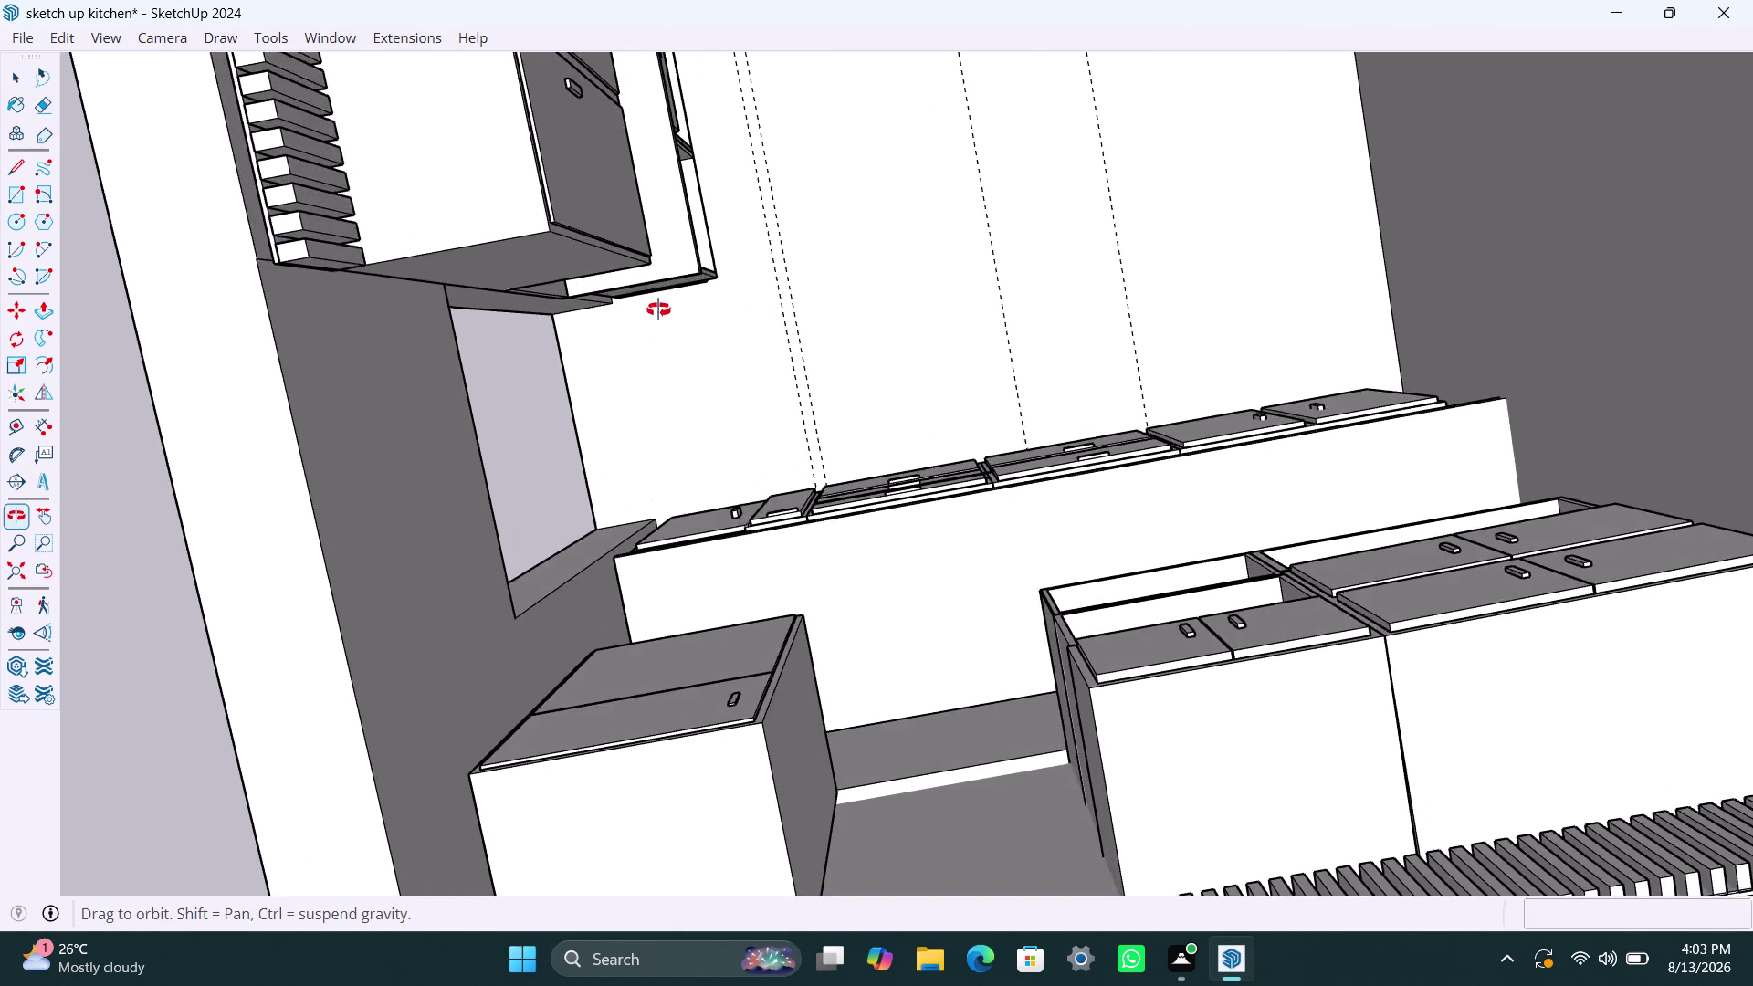
middle_drag(649, 325, 783, 118)
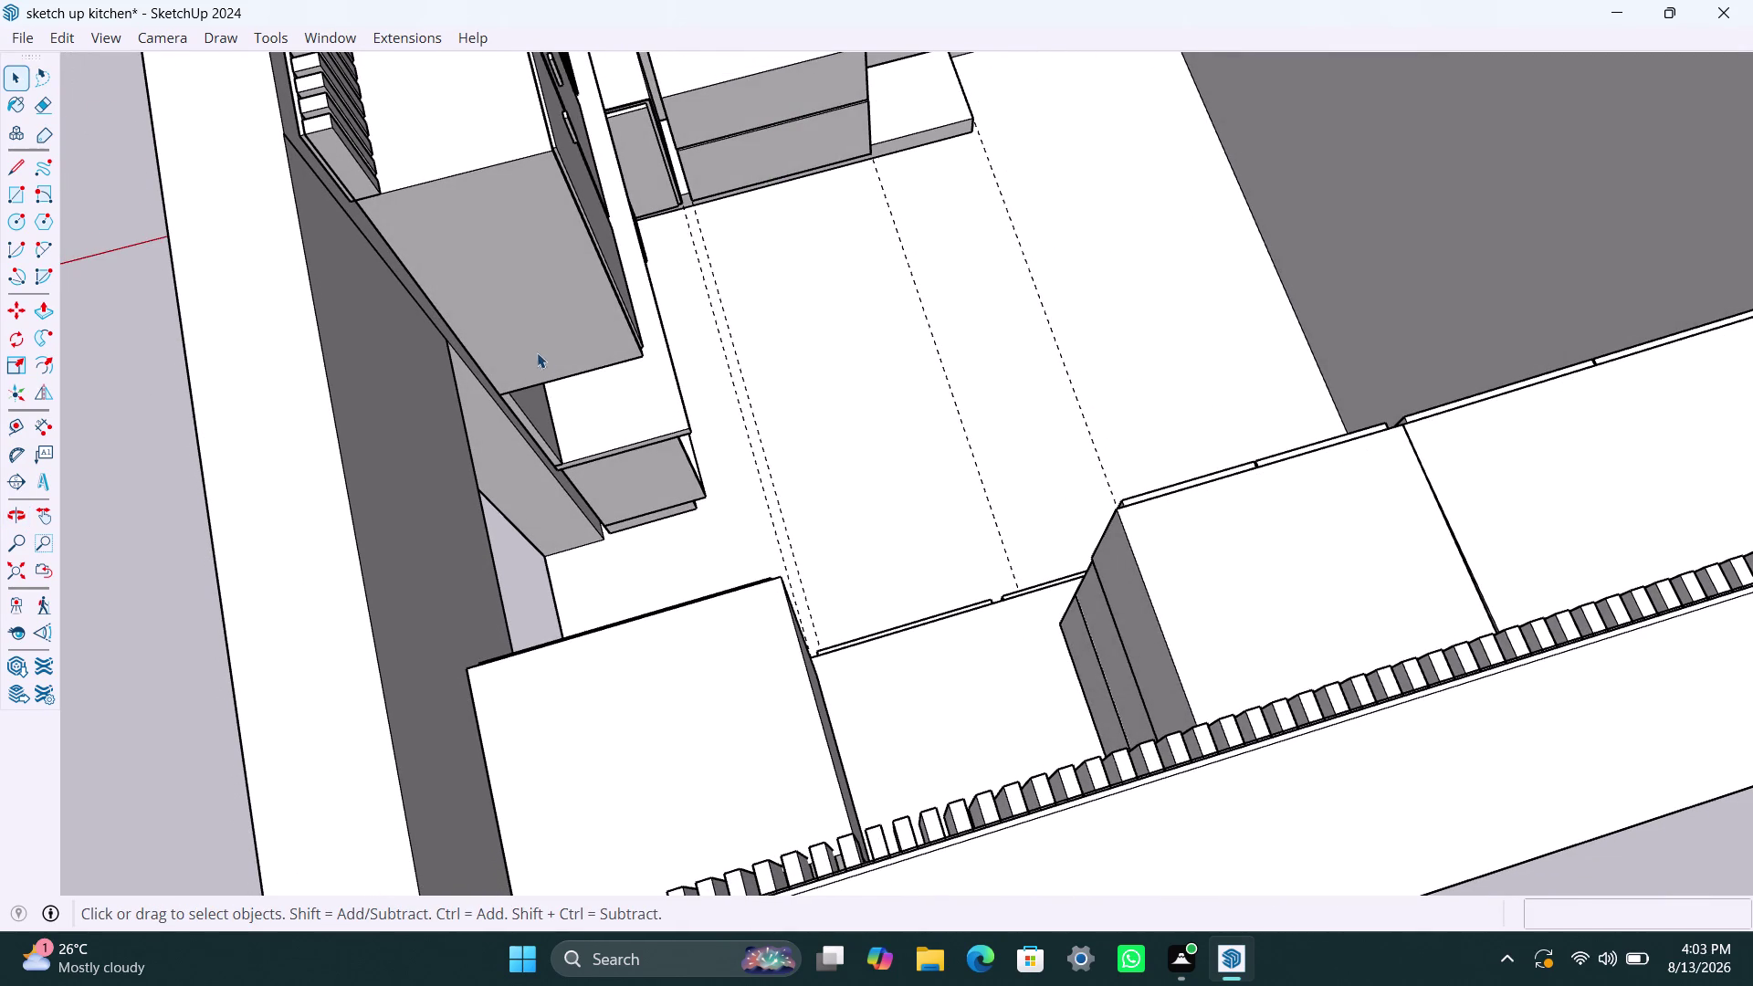
scroll(up, 3)
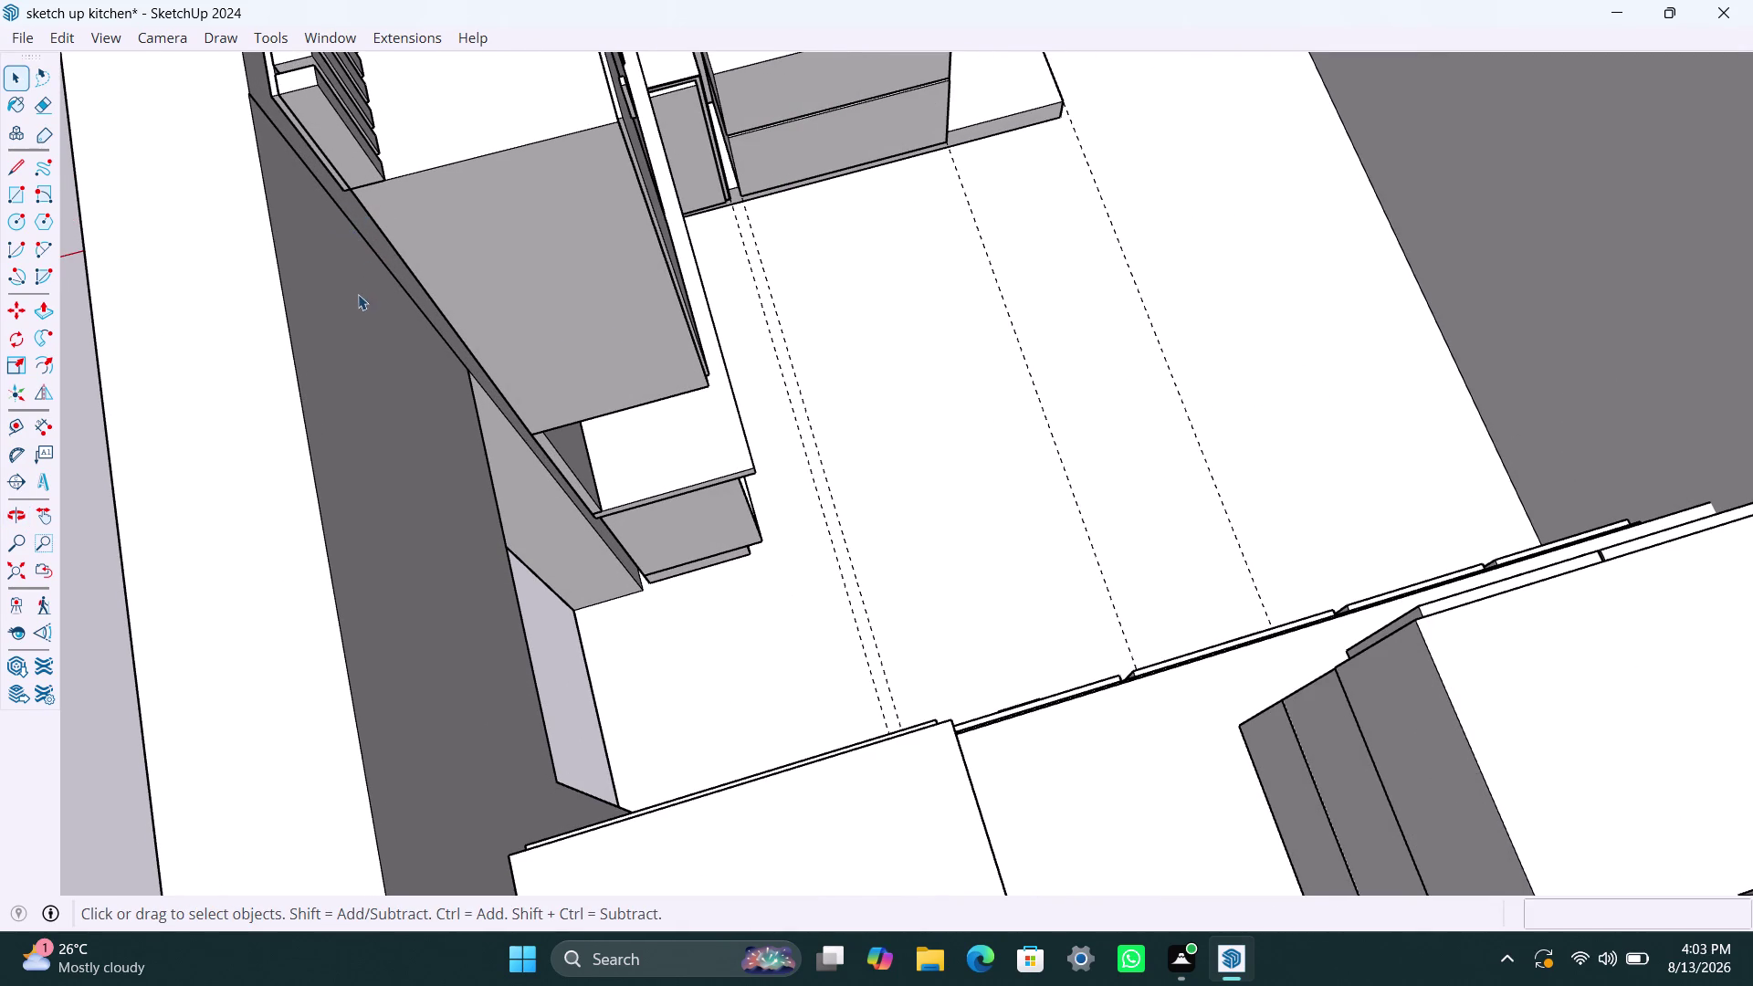
scroll(down, 3)
scroll(down, 3)
scroll(down, 3)
Orbit around the room and zoom in on the slat row's end at the back wall.
middle_drag(645, 314, 613, 408)
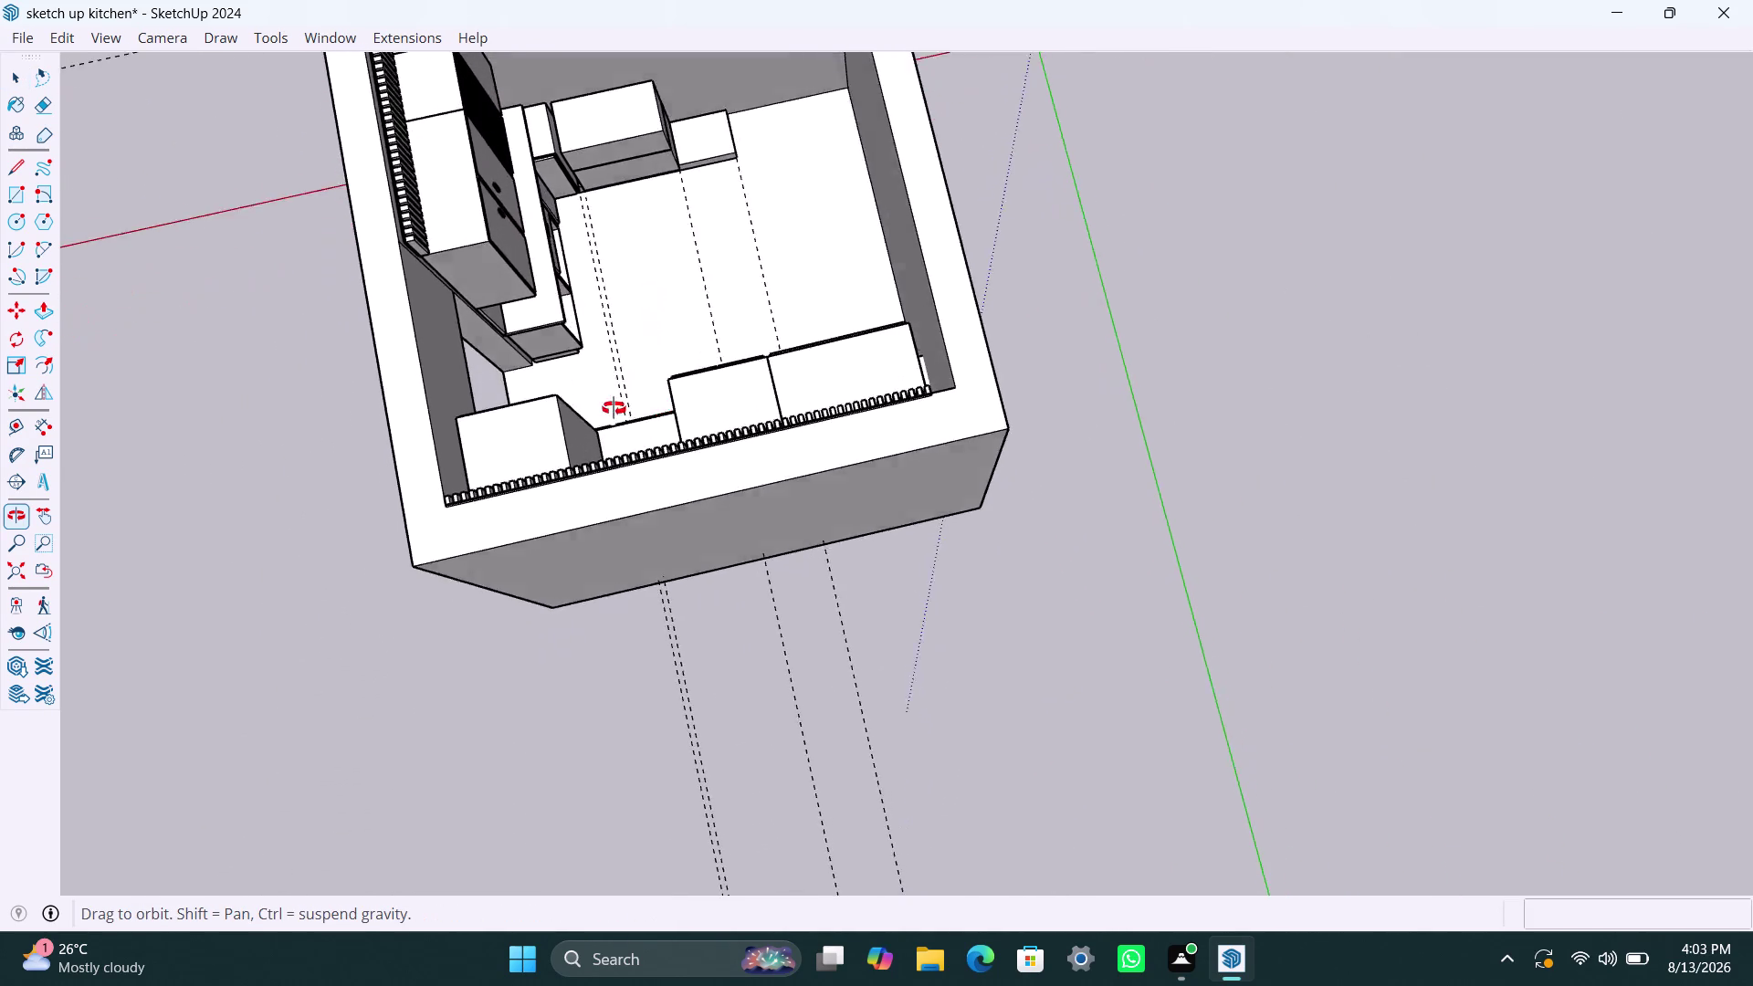
middle_drag(614, 408, 1134, 222)
scroll(up, 3)
scroll(up, 3)
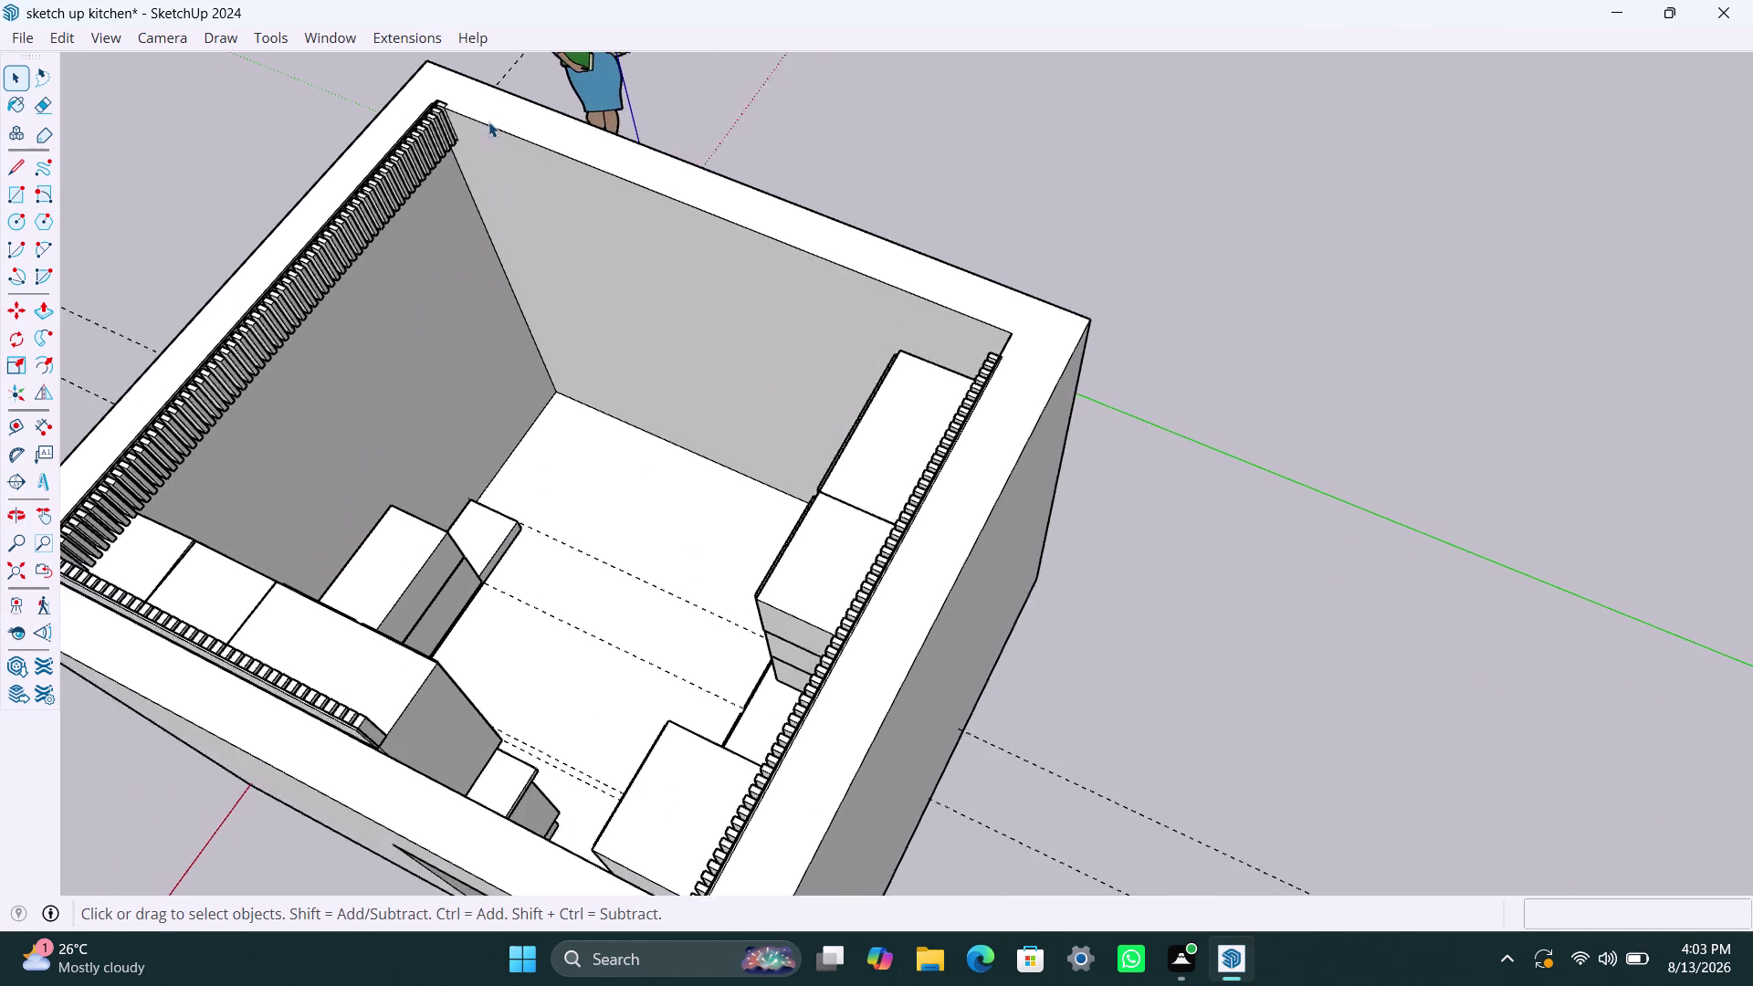
scroll(up, 3)
scroll(up, 3)
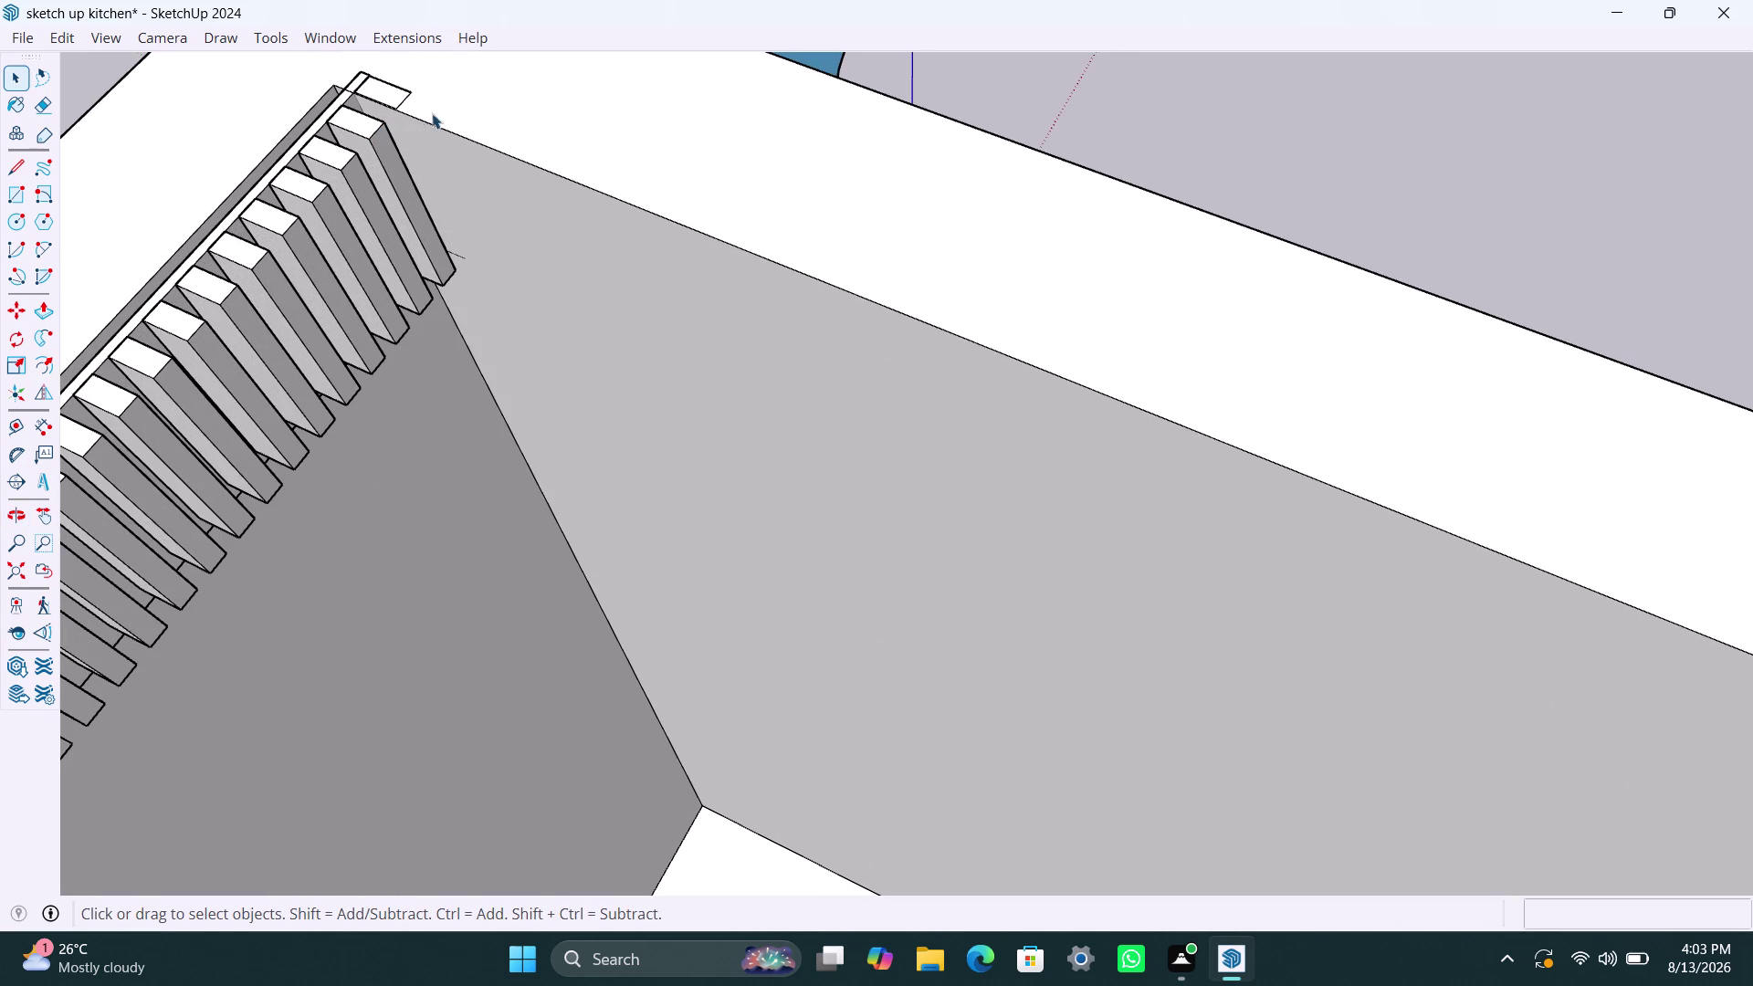
Start a move, then orbit and zoom to frame the wall corner near the slat row.
key(m)
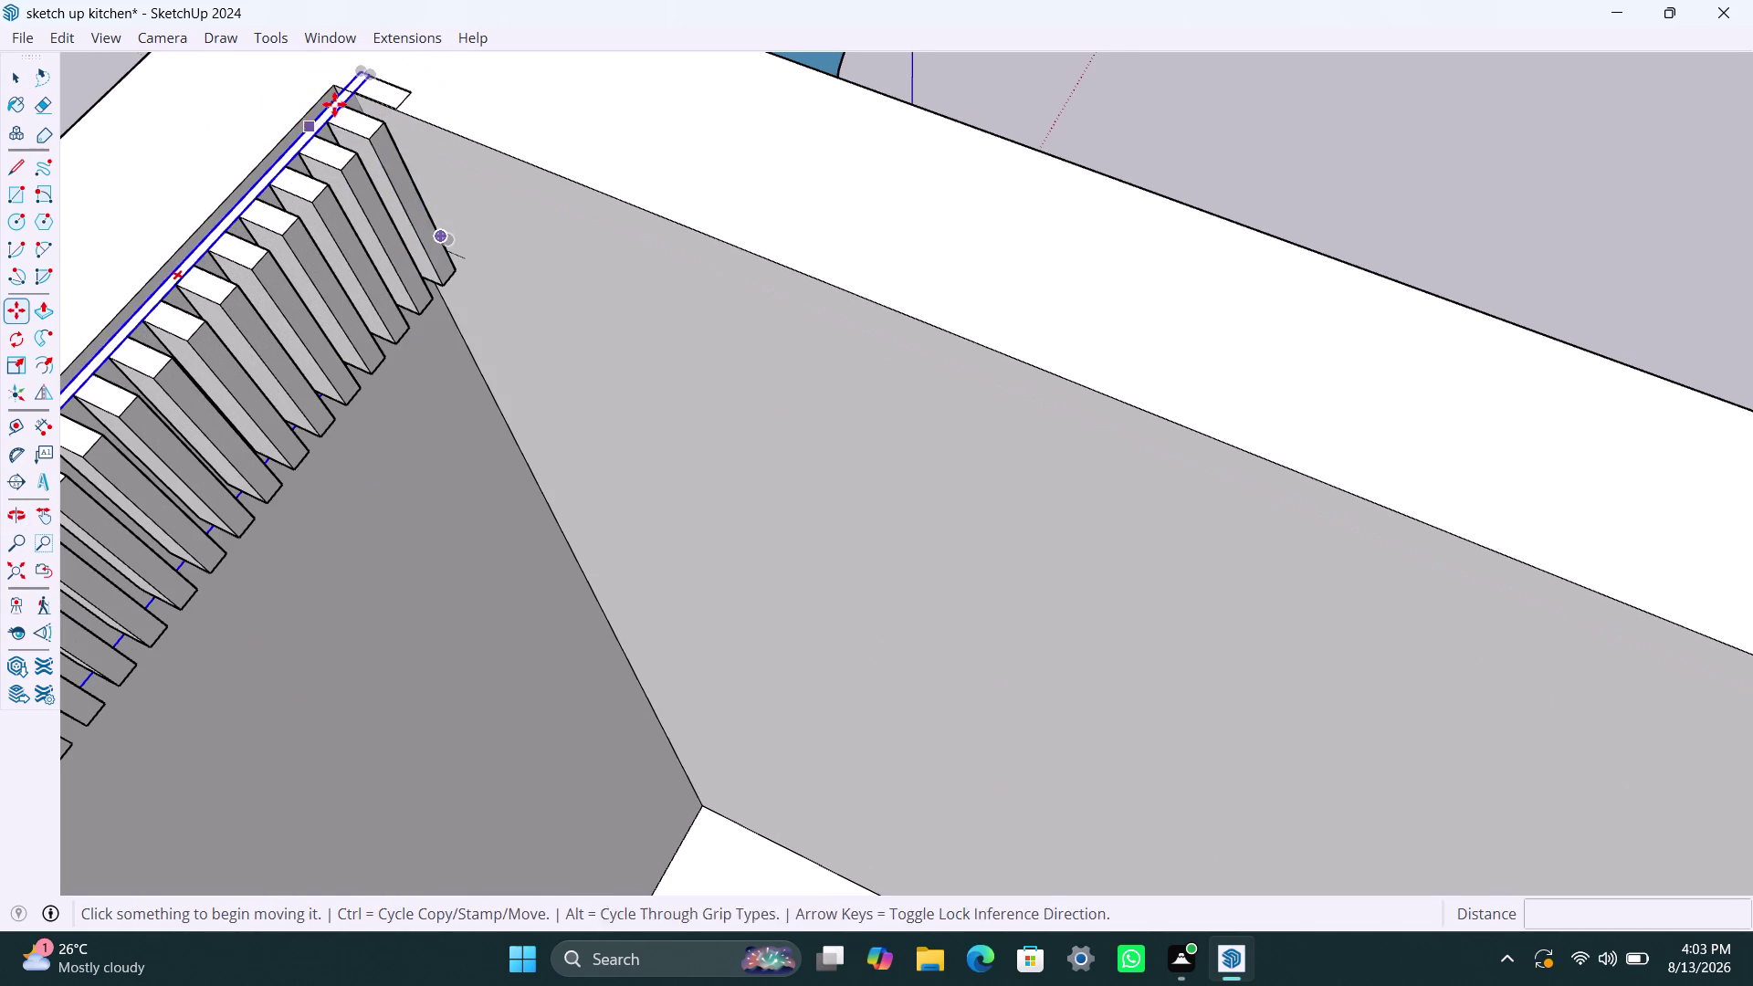
scroll(down, 3)
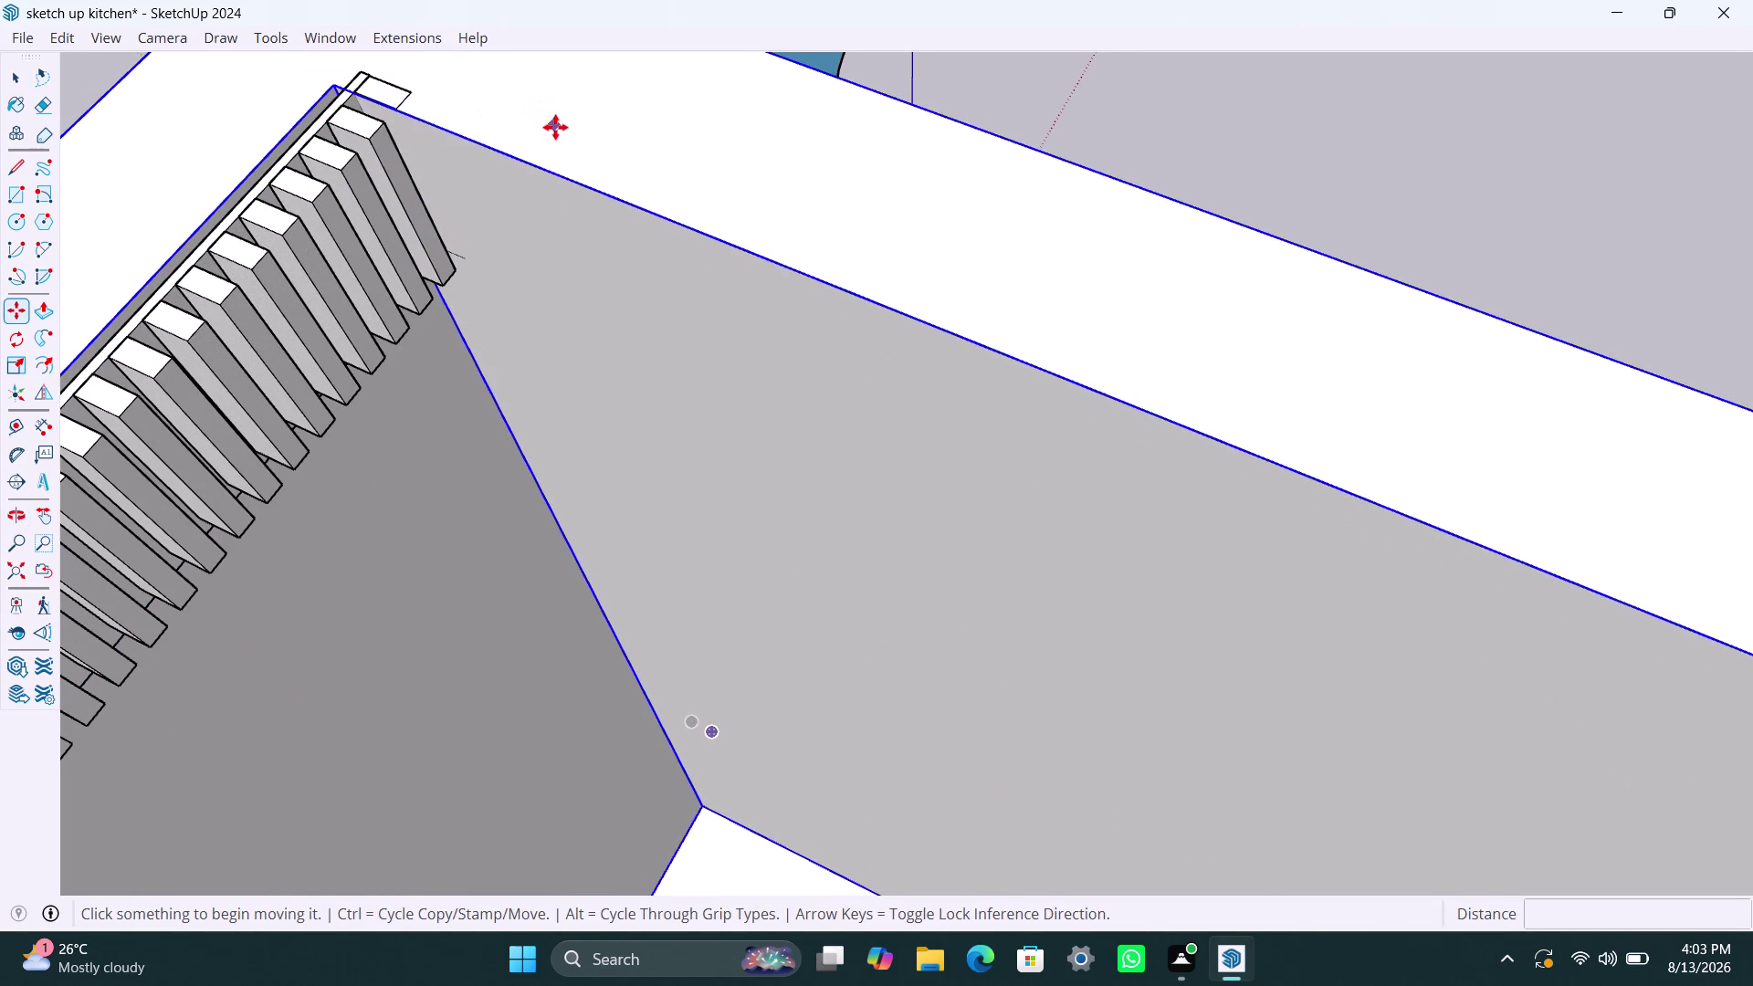
middle_drag(557, 129, 500, 285)
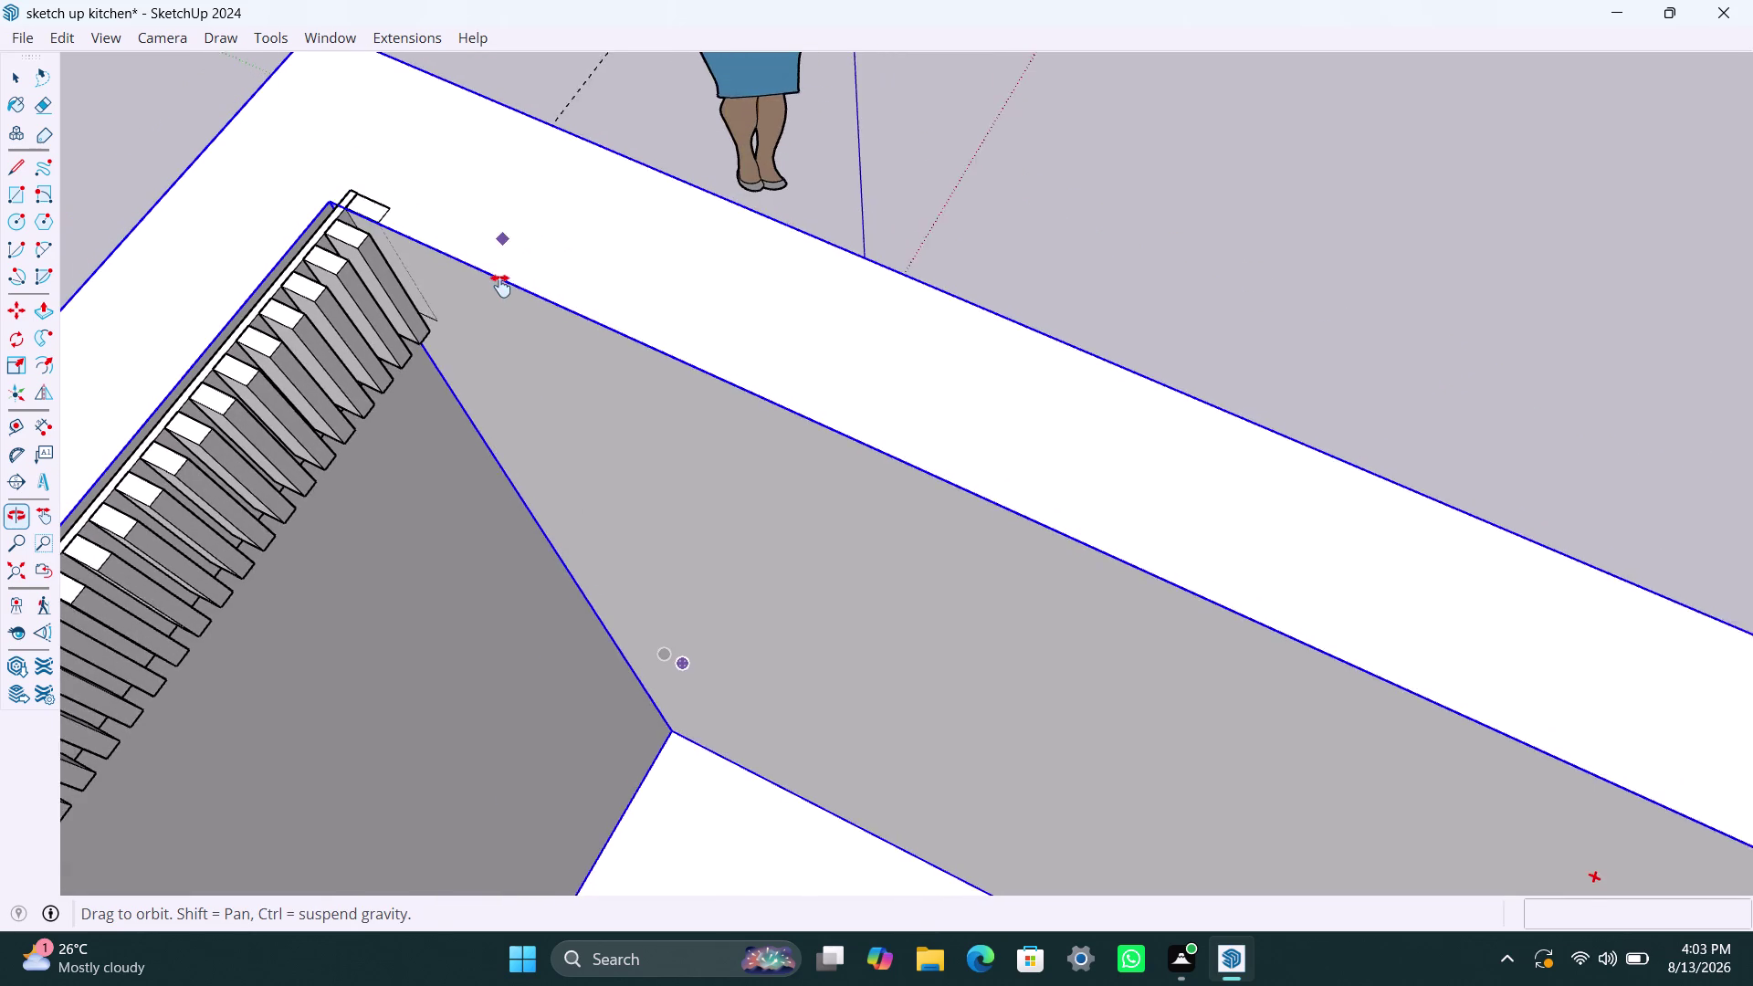
middle_drag(500, 284, 493, 350)
click(308, 78)
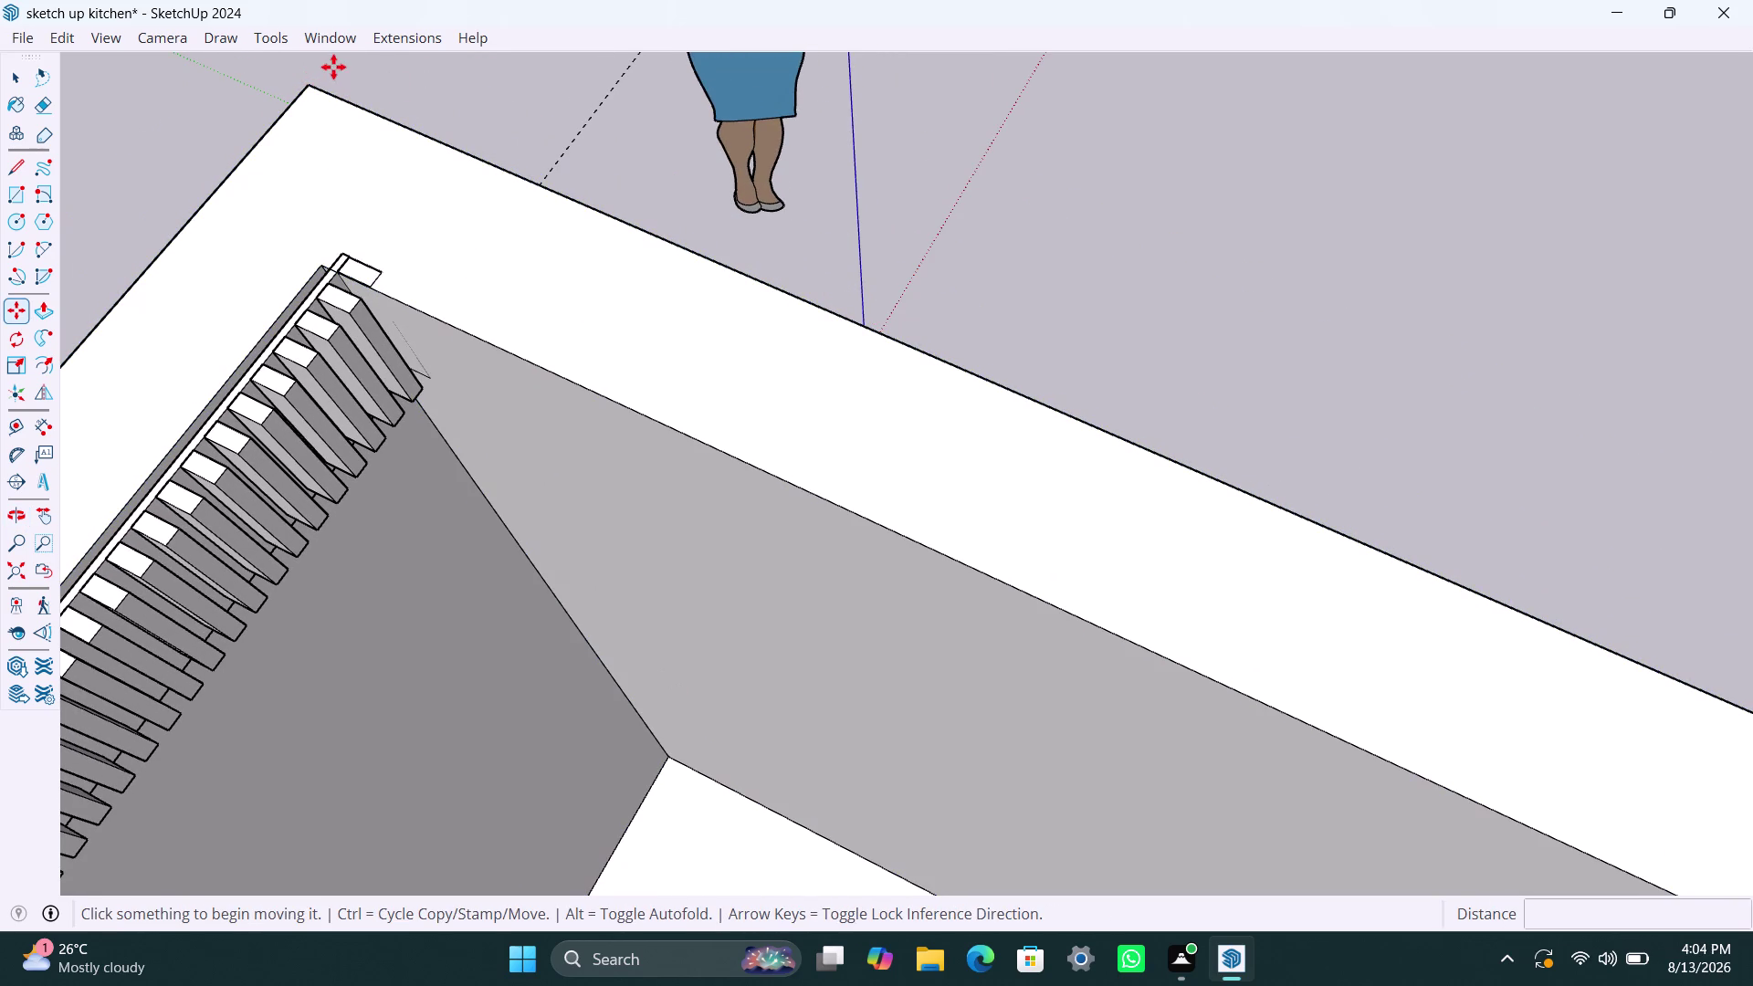
key(space)
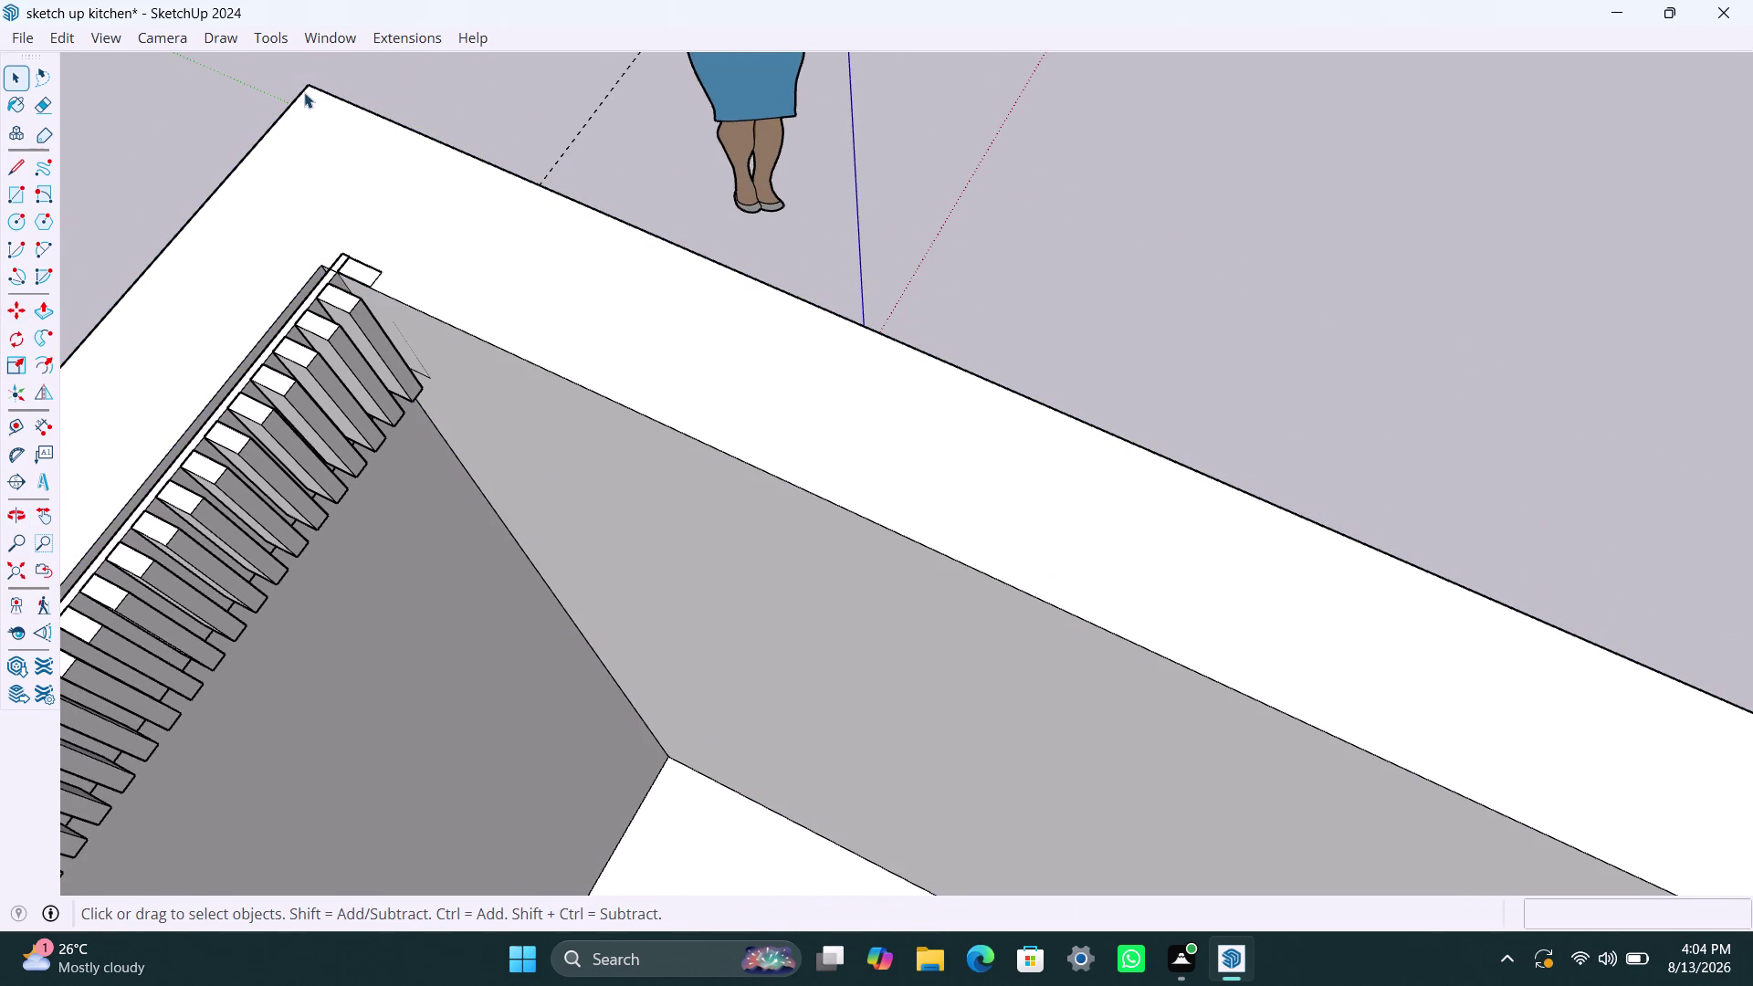
Move the walls from their outer corner to the slat row's end, then deselect.
click(306, 92)
key(m)
click(303, 91)
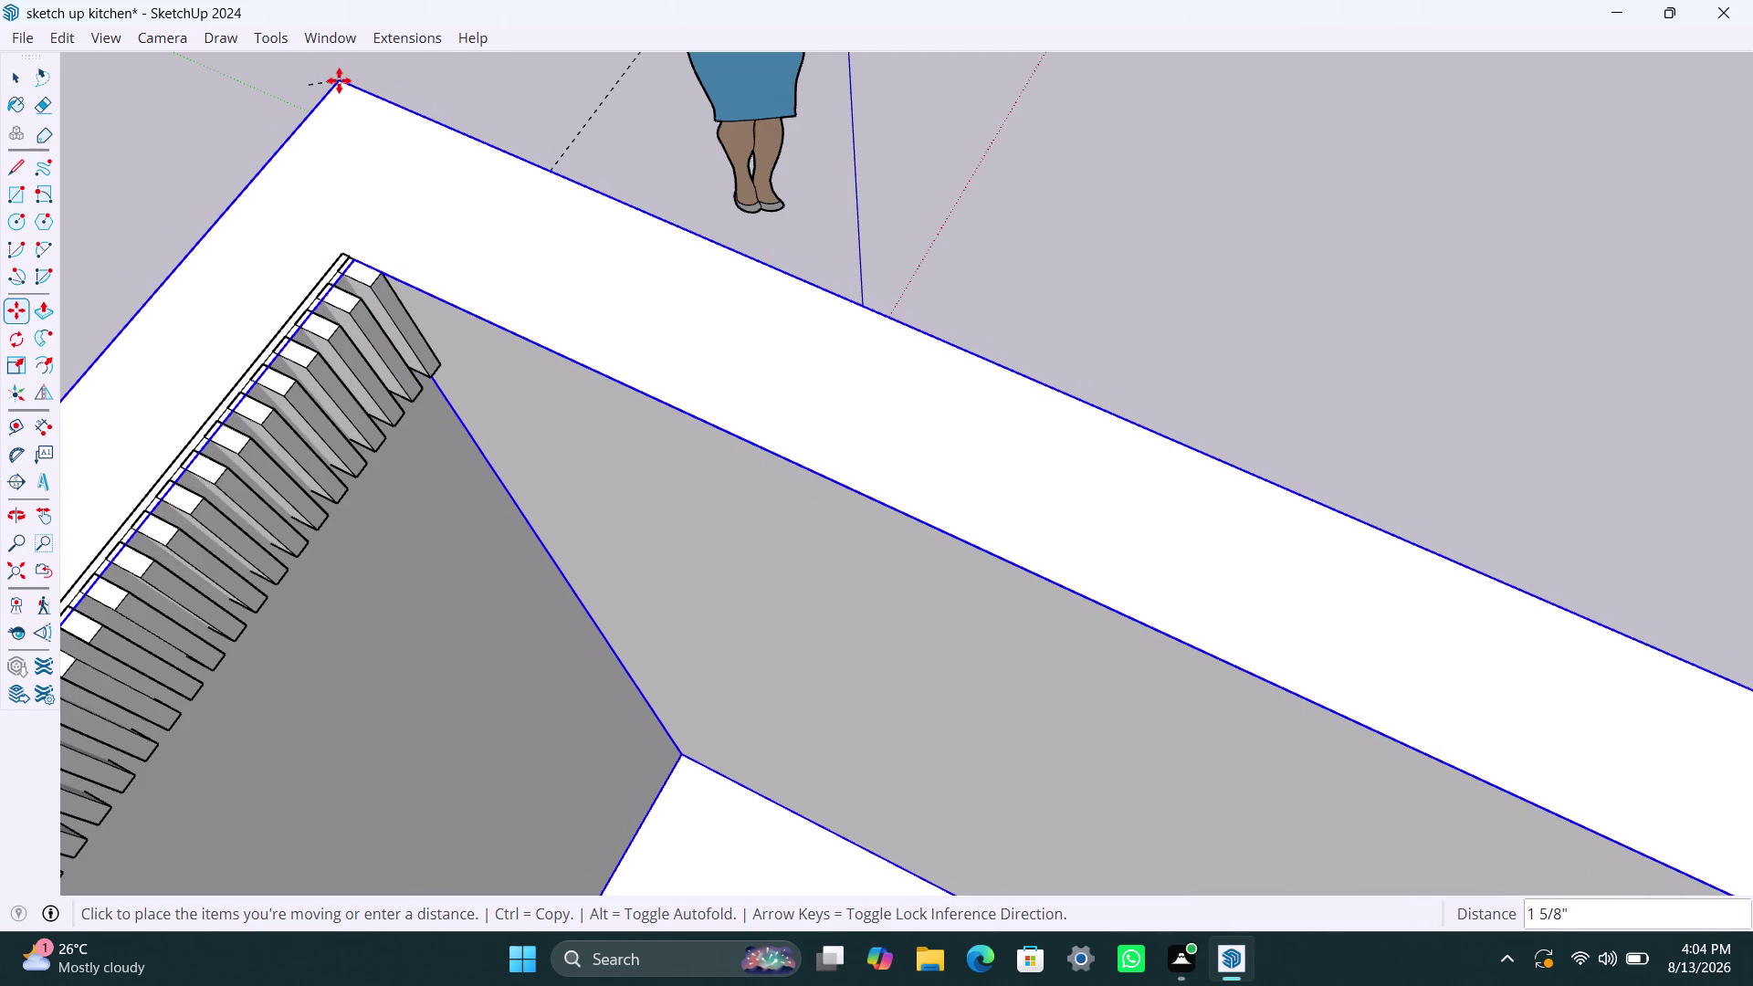
key(Escape)
click(327, 269)
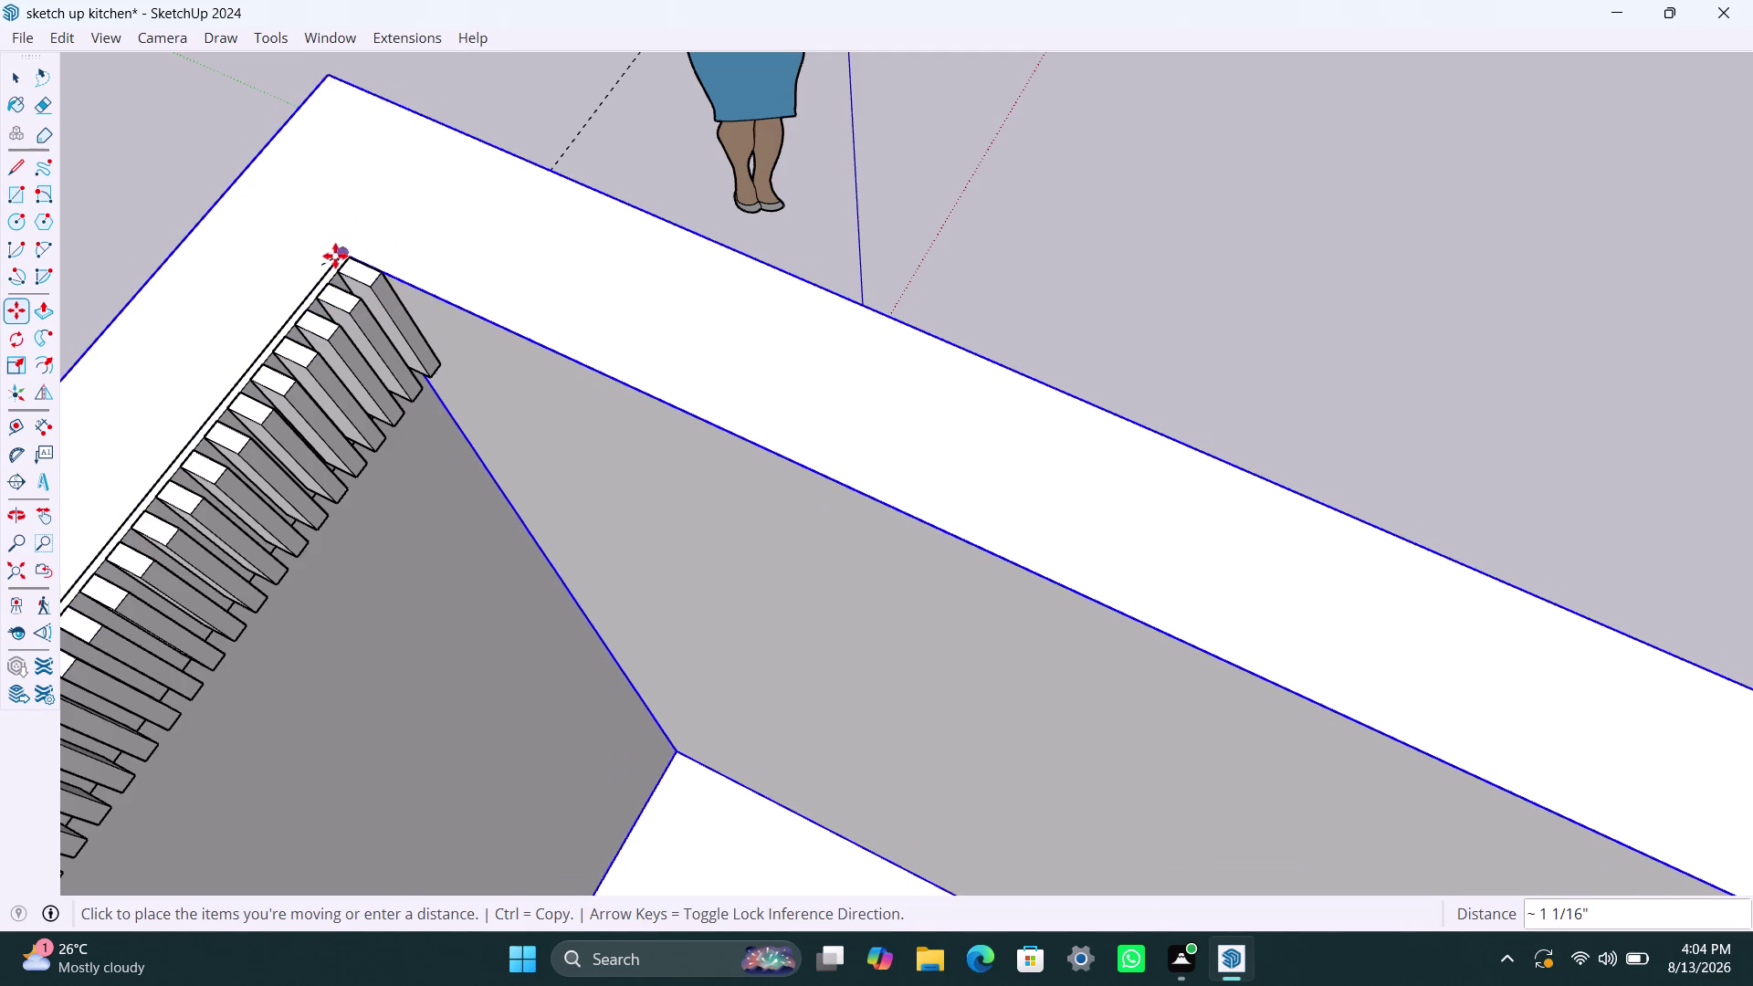
click(342, 253)
key(space)
click(674, 188)
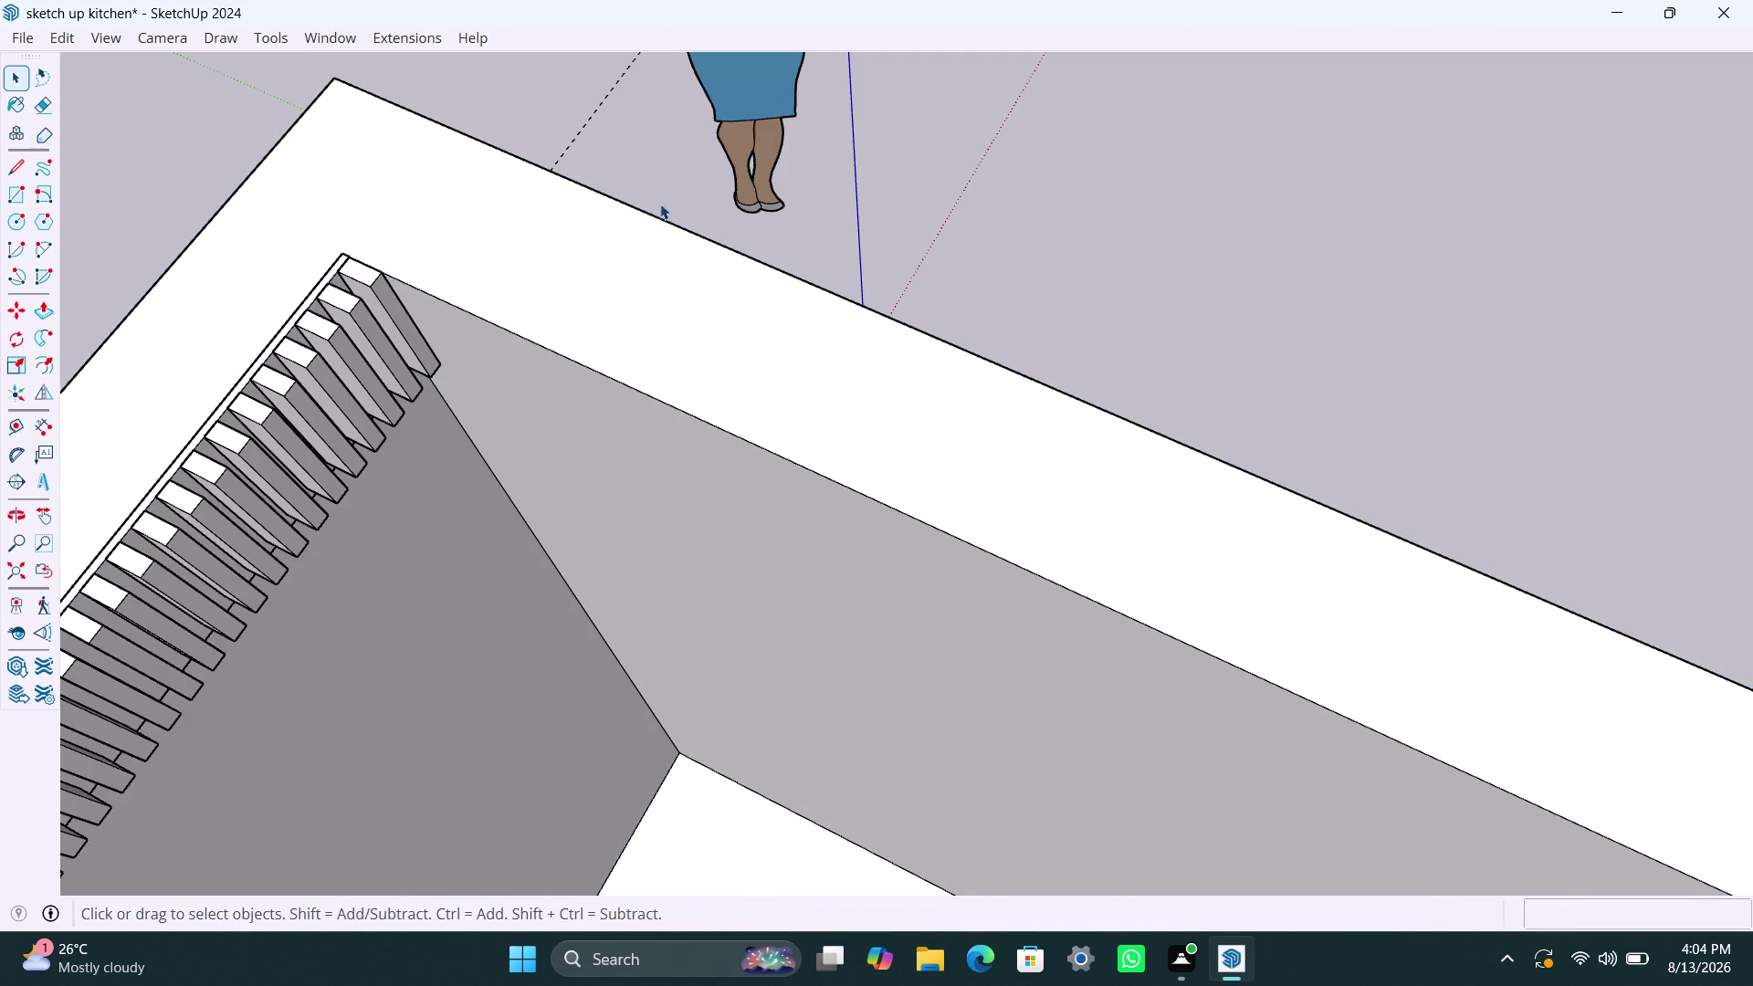
scroll(down, 3)
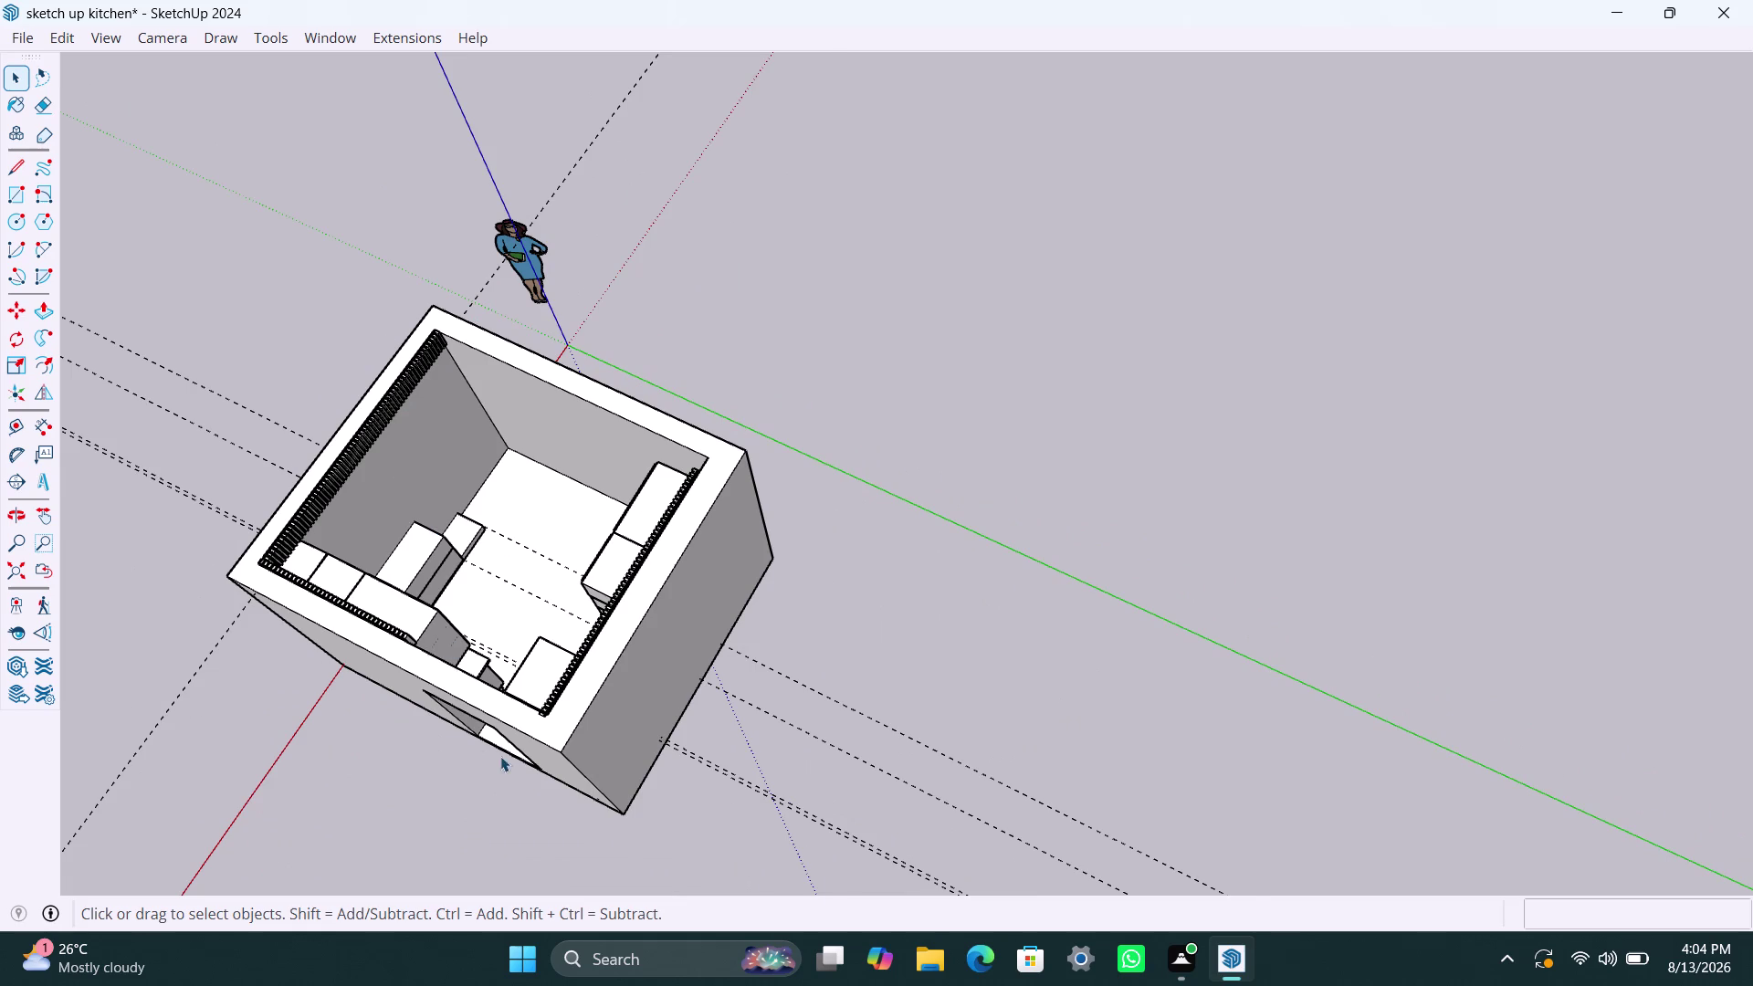
Orbit and zoom in close to the slat row's end at the wall corner.
scroll(up, 3)
middle_drag(474, 752, 741, 680)
scroll(up, 3)
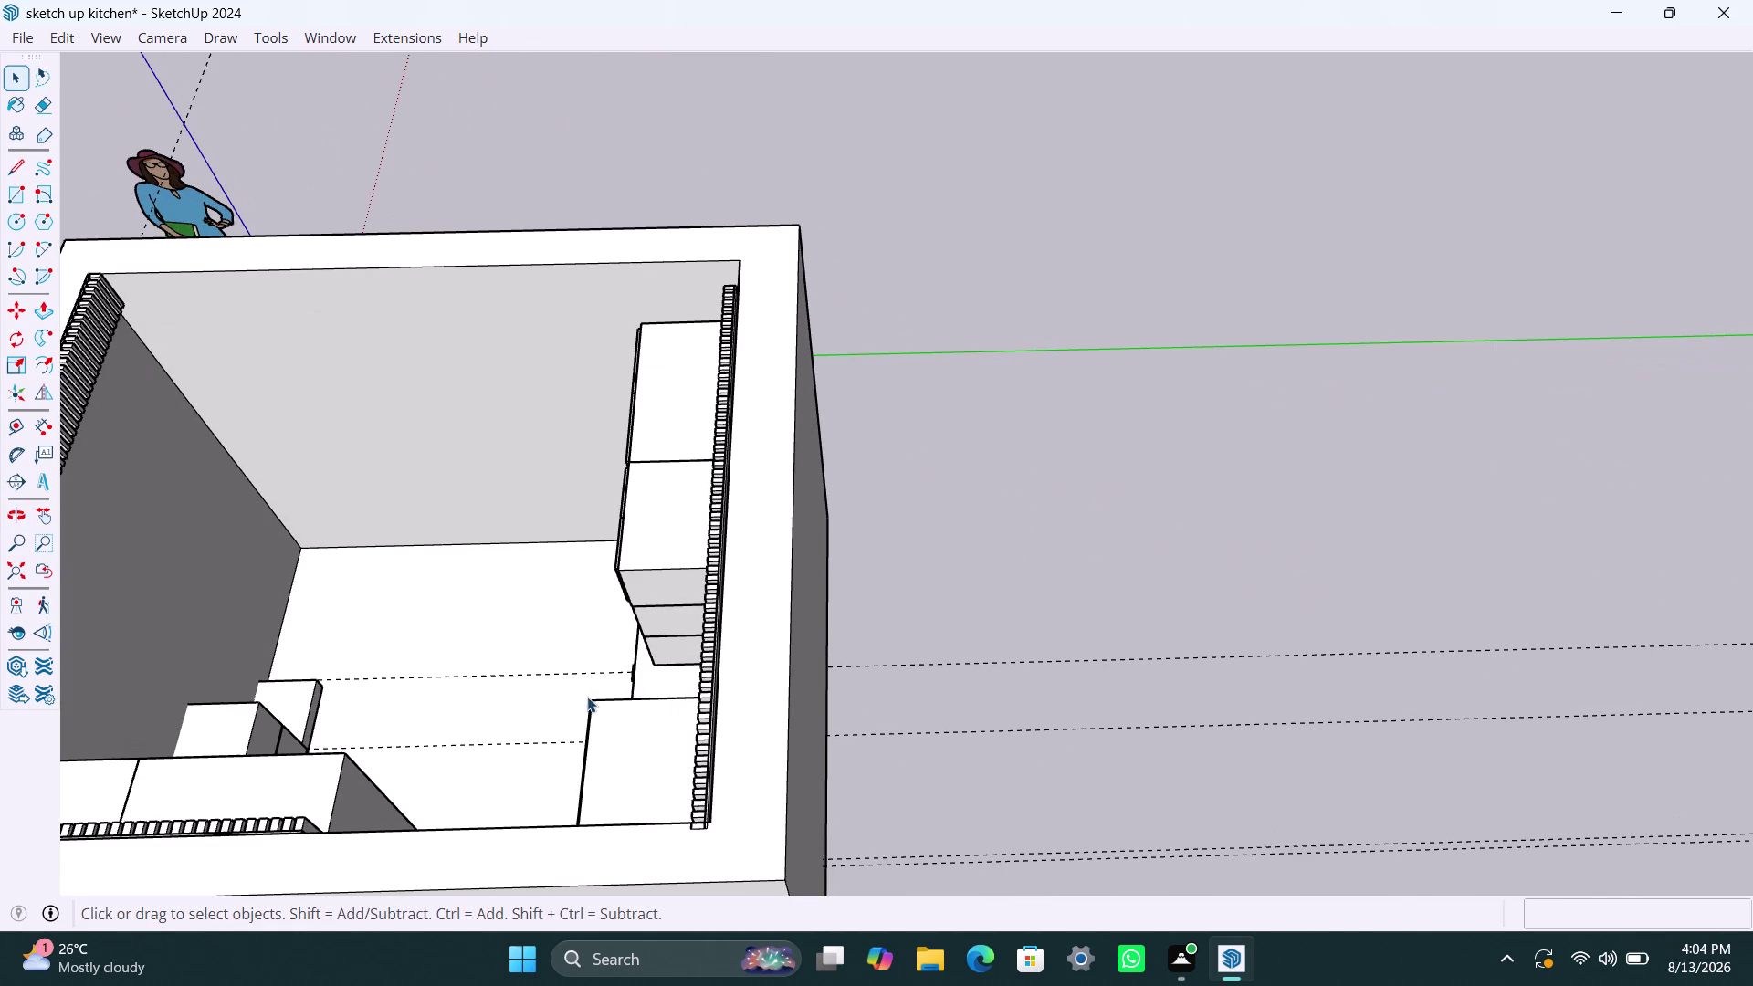
middle_drag(583, 700, 756, 402)
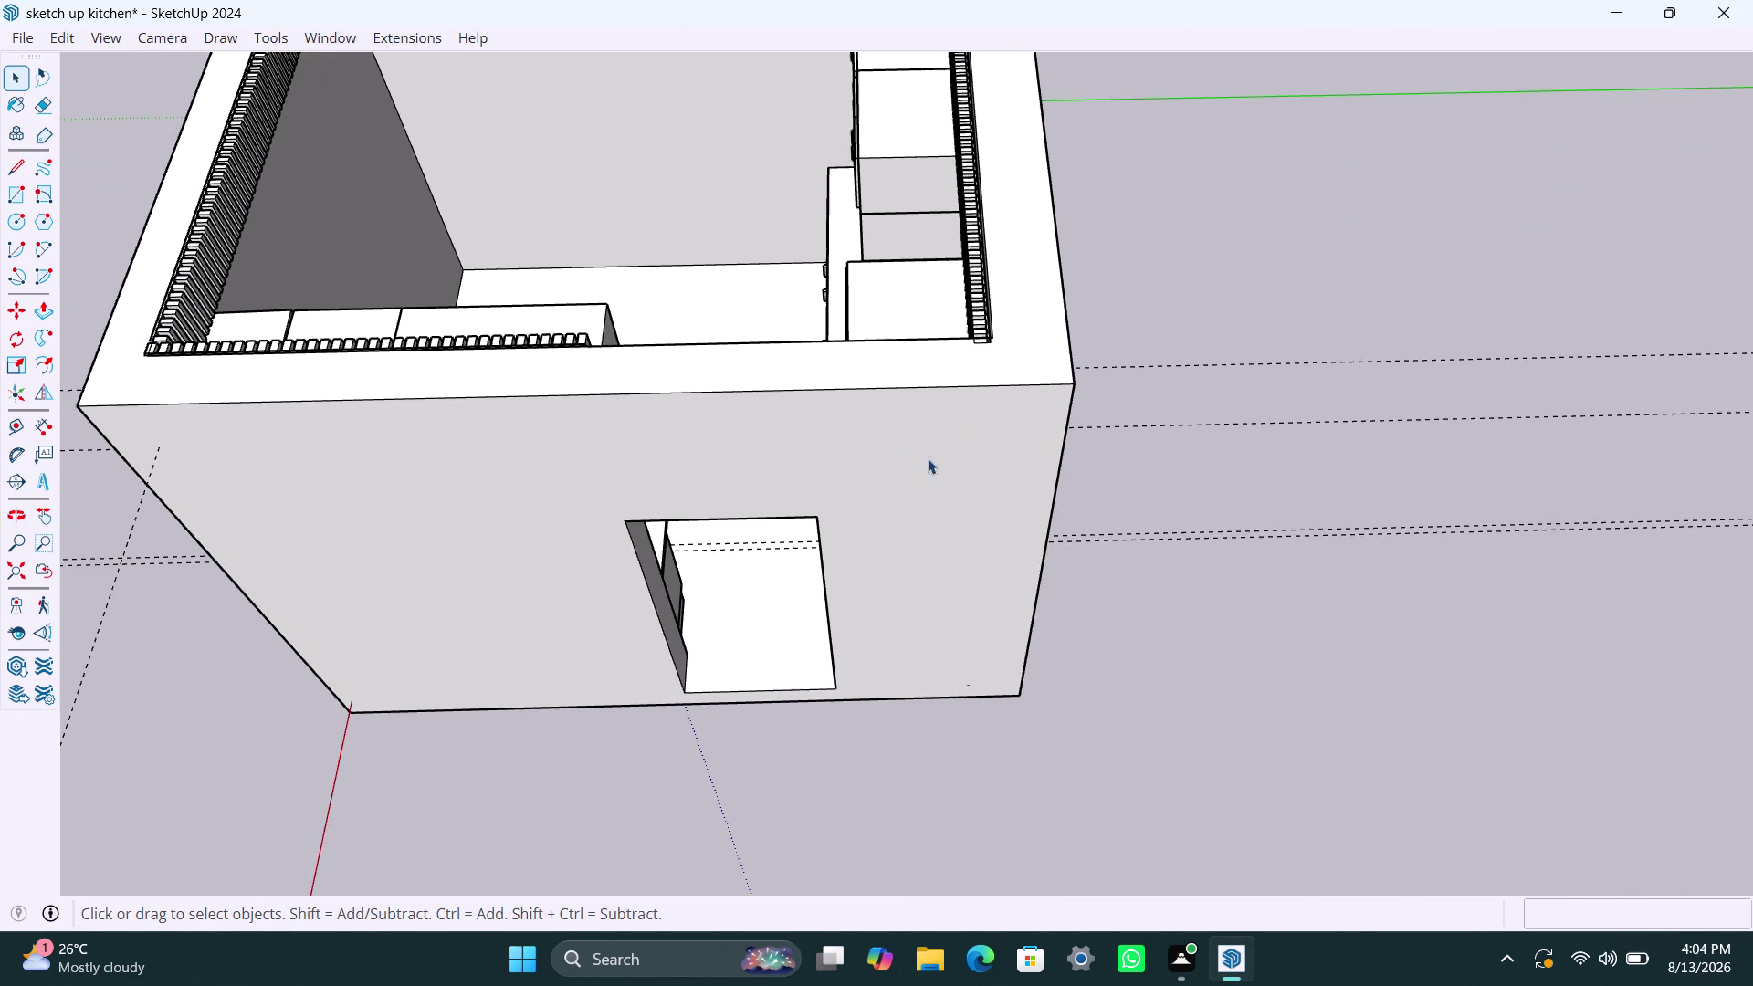
scroll(up, 3)
middle_drag(929, 342, 1298, 319)
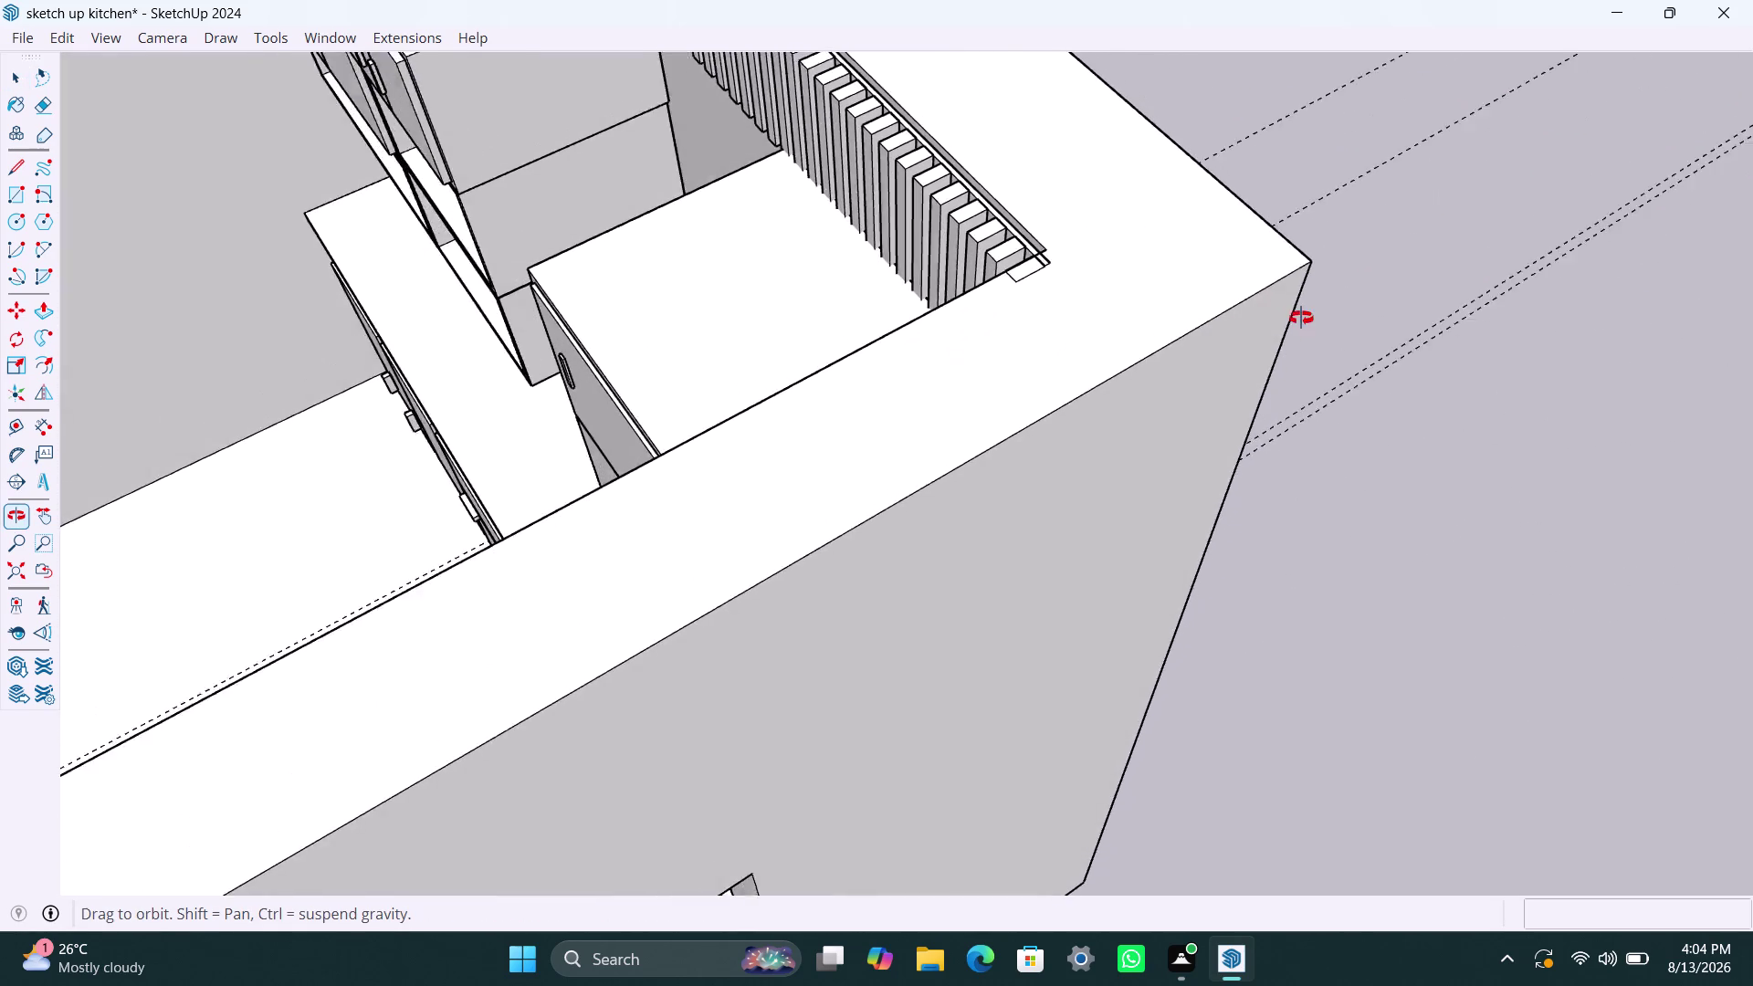
middle_drag(1298, 319, 1301, 318)
scroll(up, 3)
scroll(up, 3)
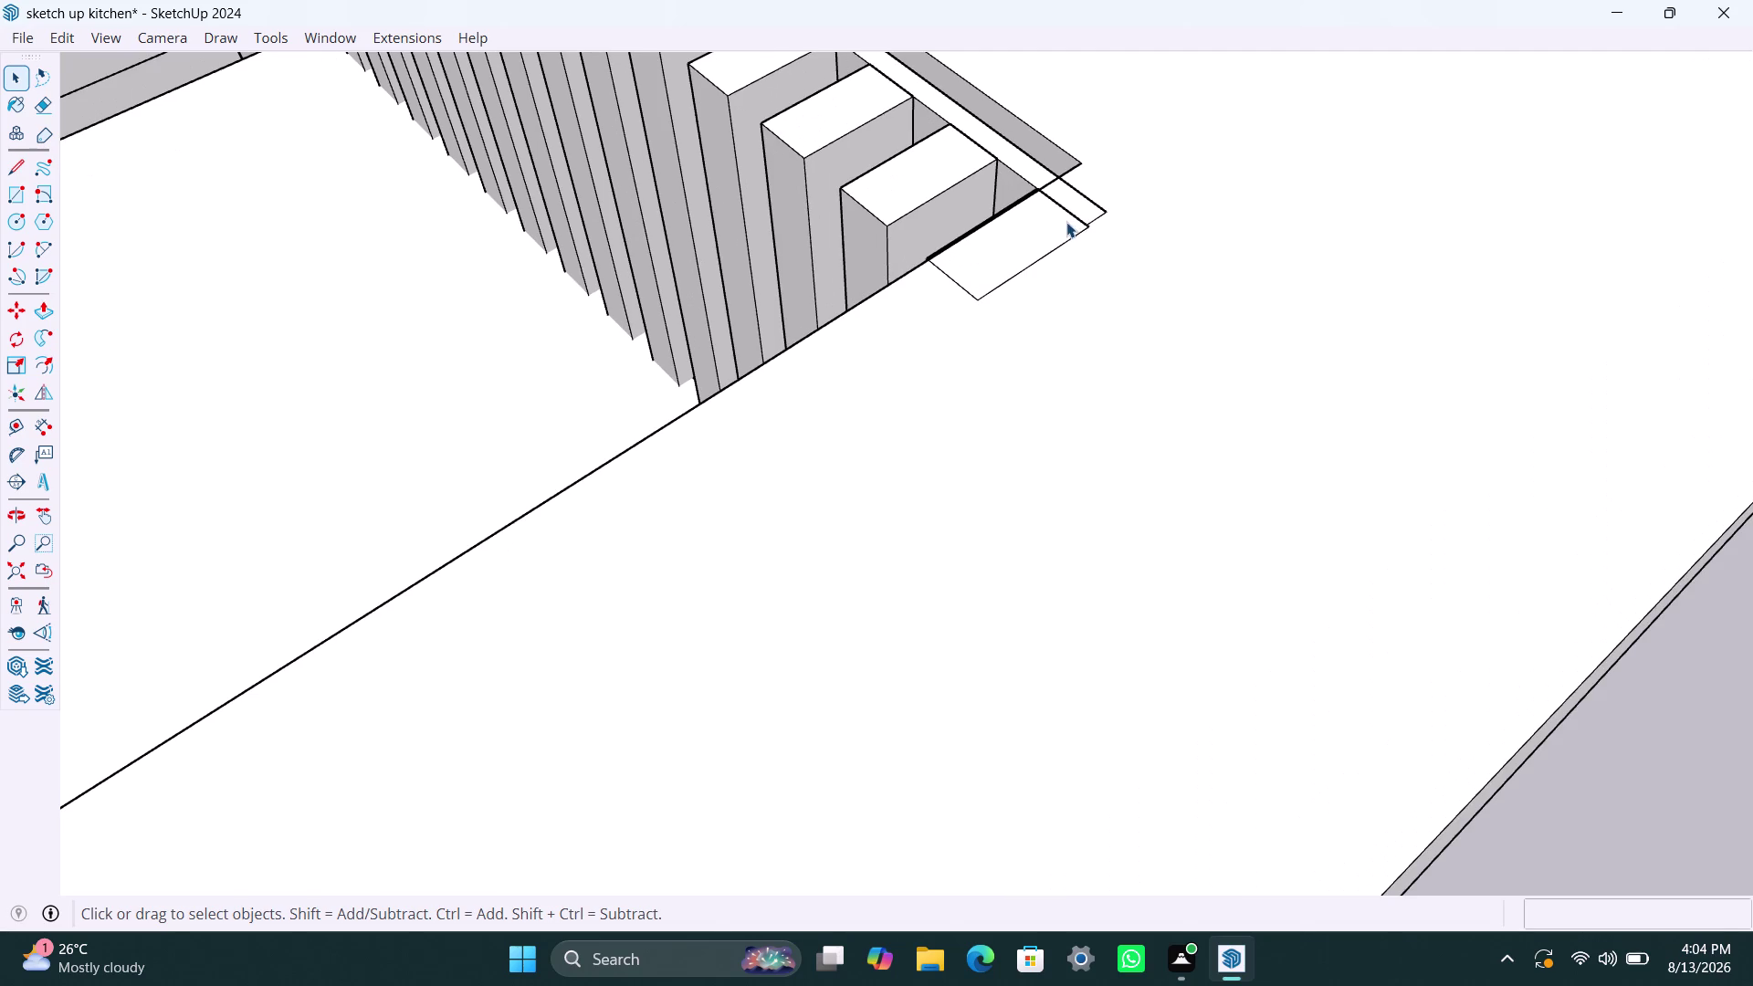
Open the slat row's end group and its rail to inspect the rail's end face.
click(1066, 232)
key(Delete)
click(1074, 217)
double_click(1075, 215)
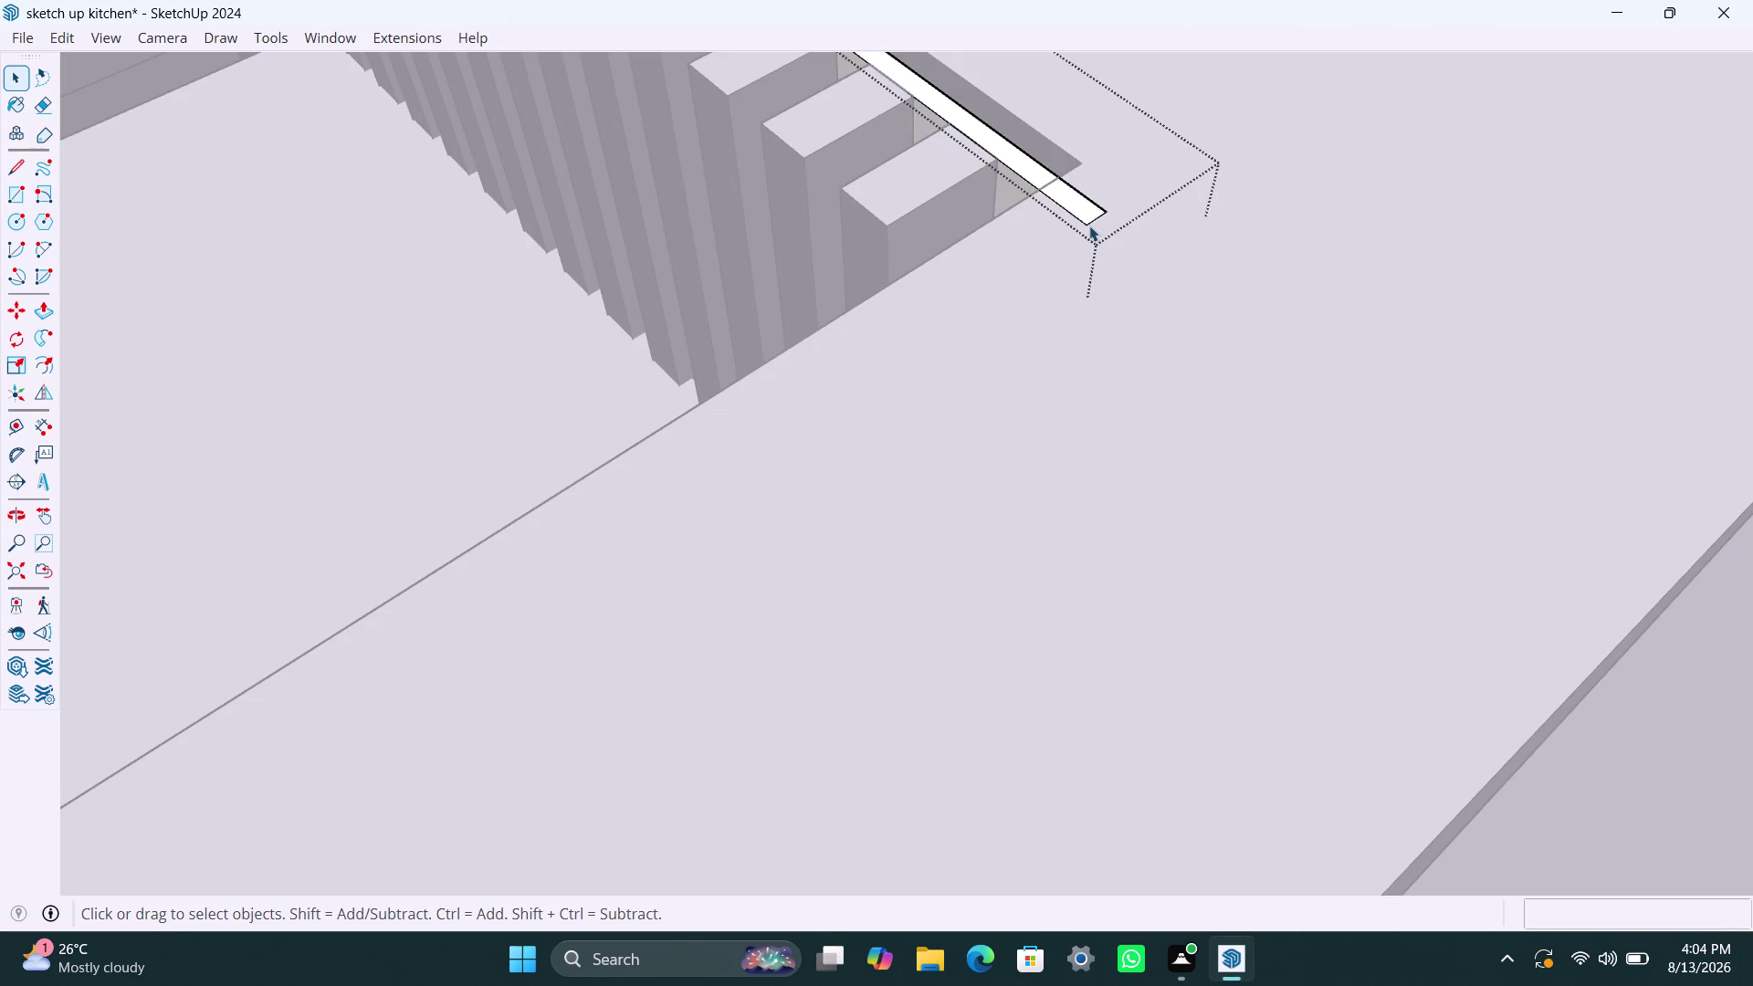
click(1088, 224)
double_click(1088, 223)
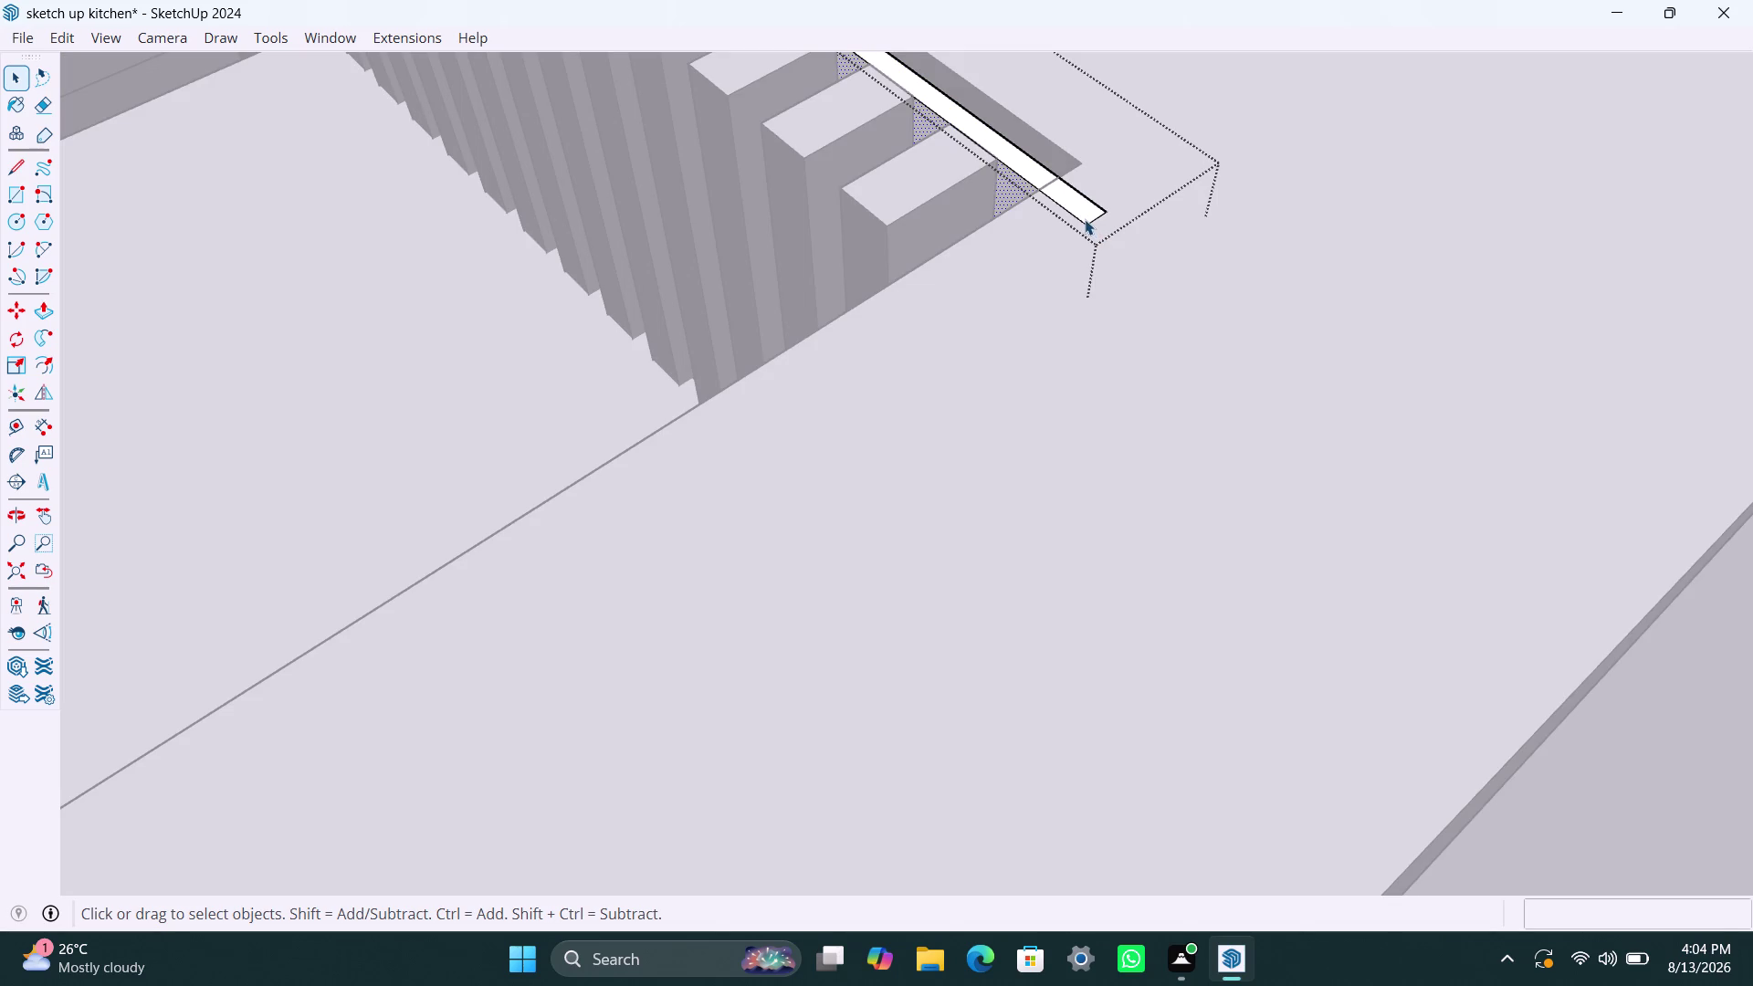
double_click(1092, 226)
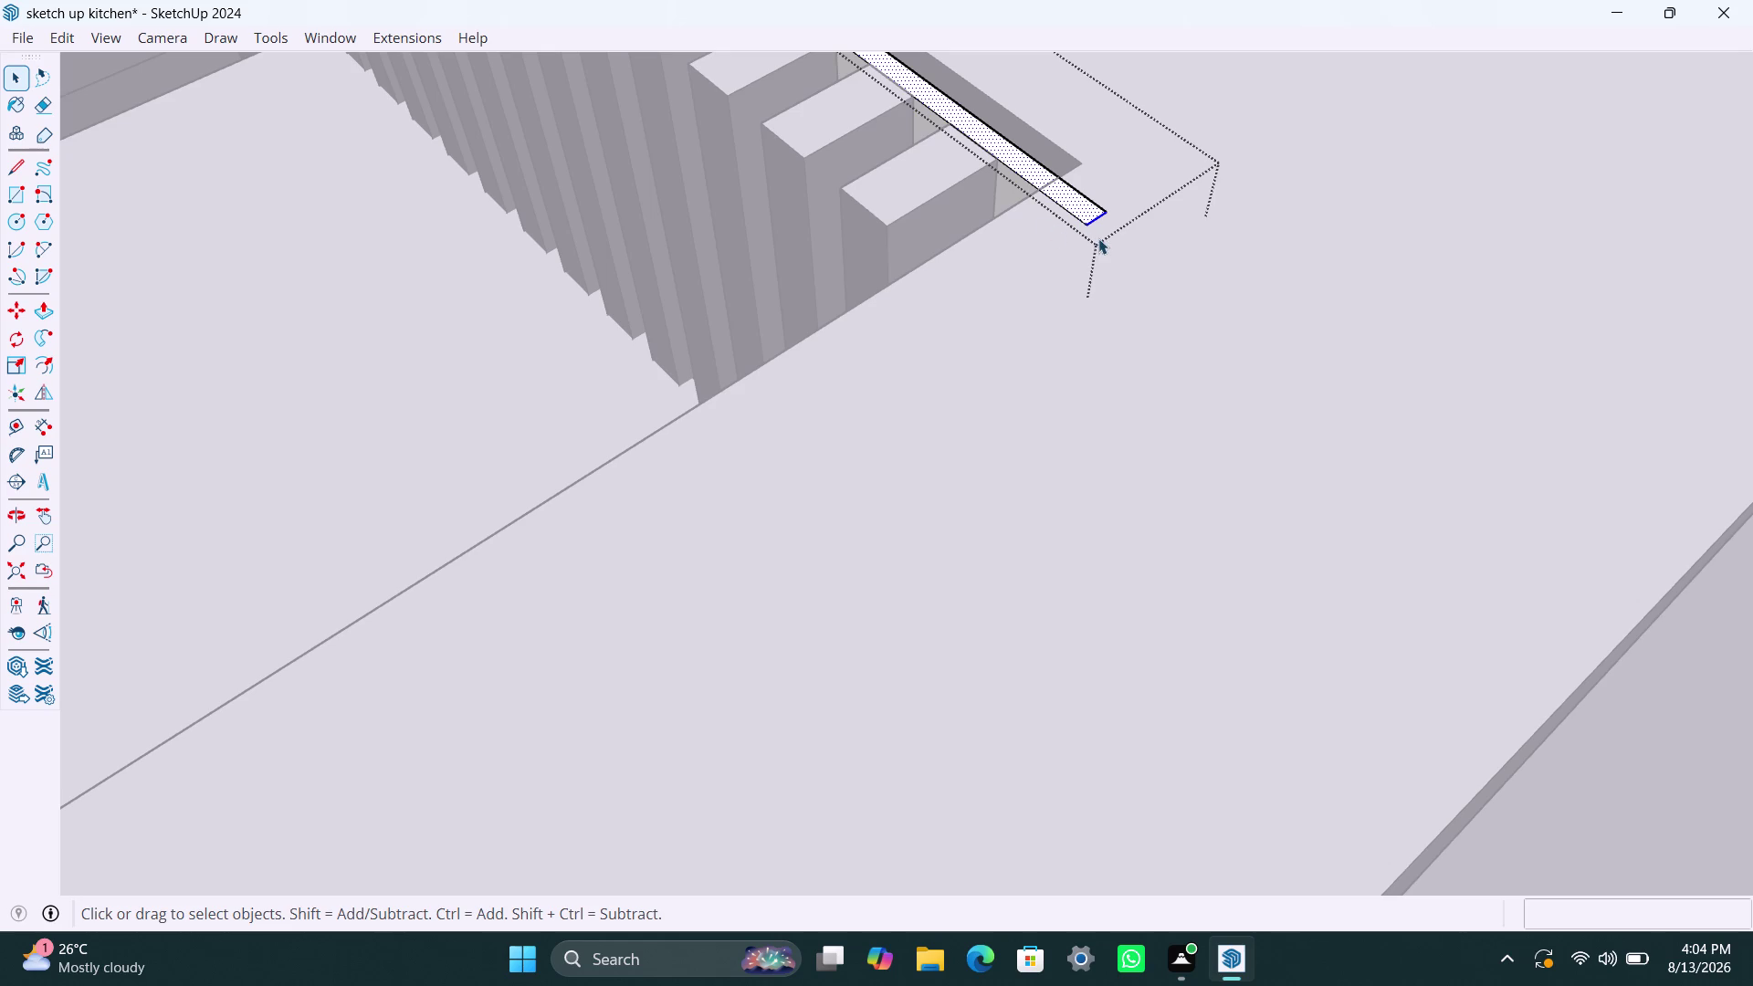
click(1099, 238)
click(1094, 222)
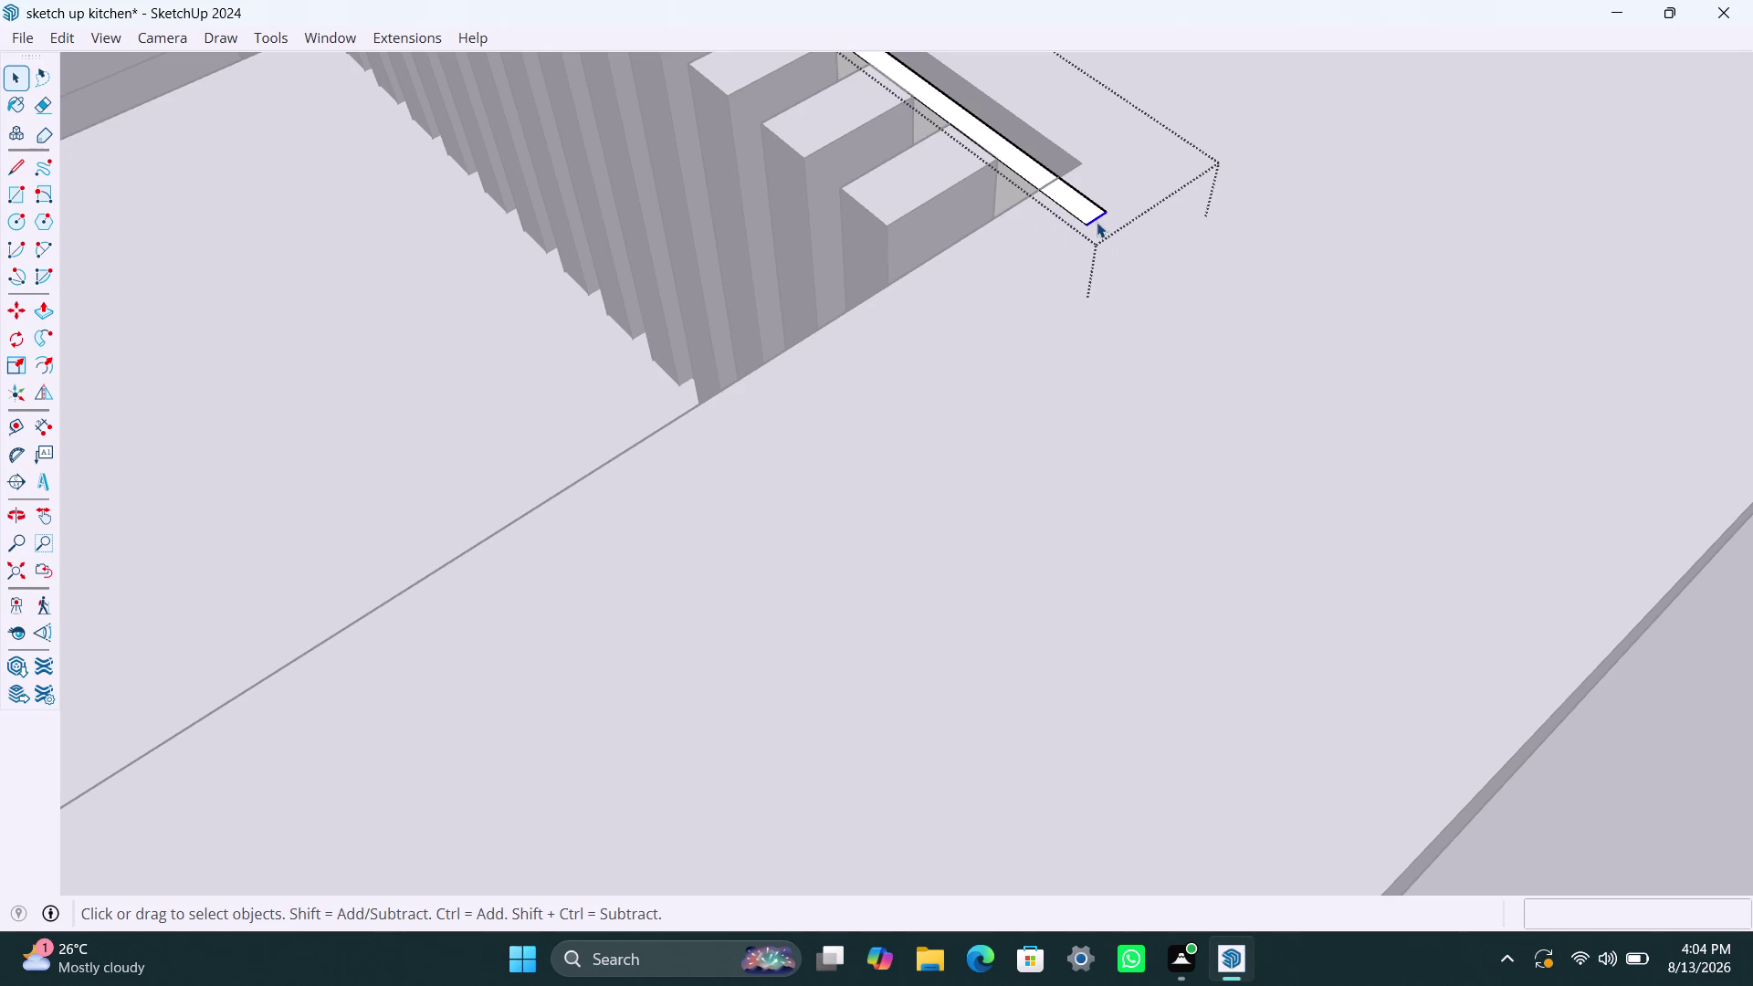
double_click(1096, 222)
click(1096, 222)
double_click(1099, 234)
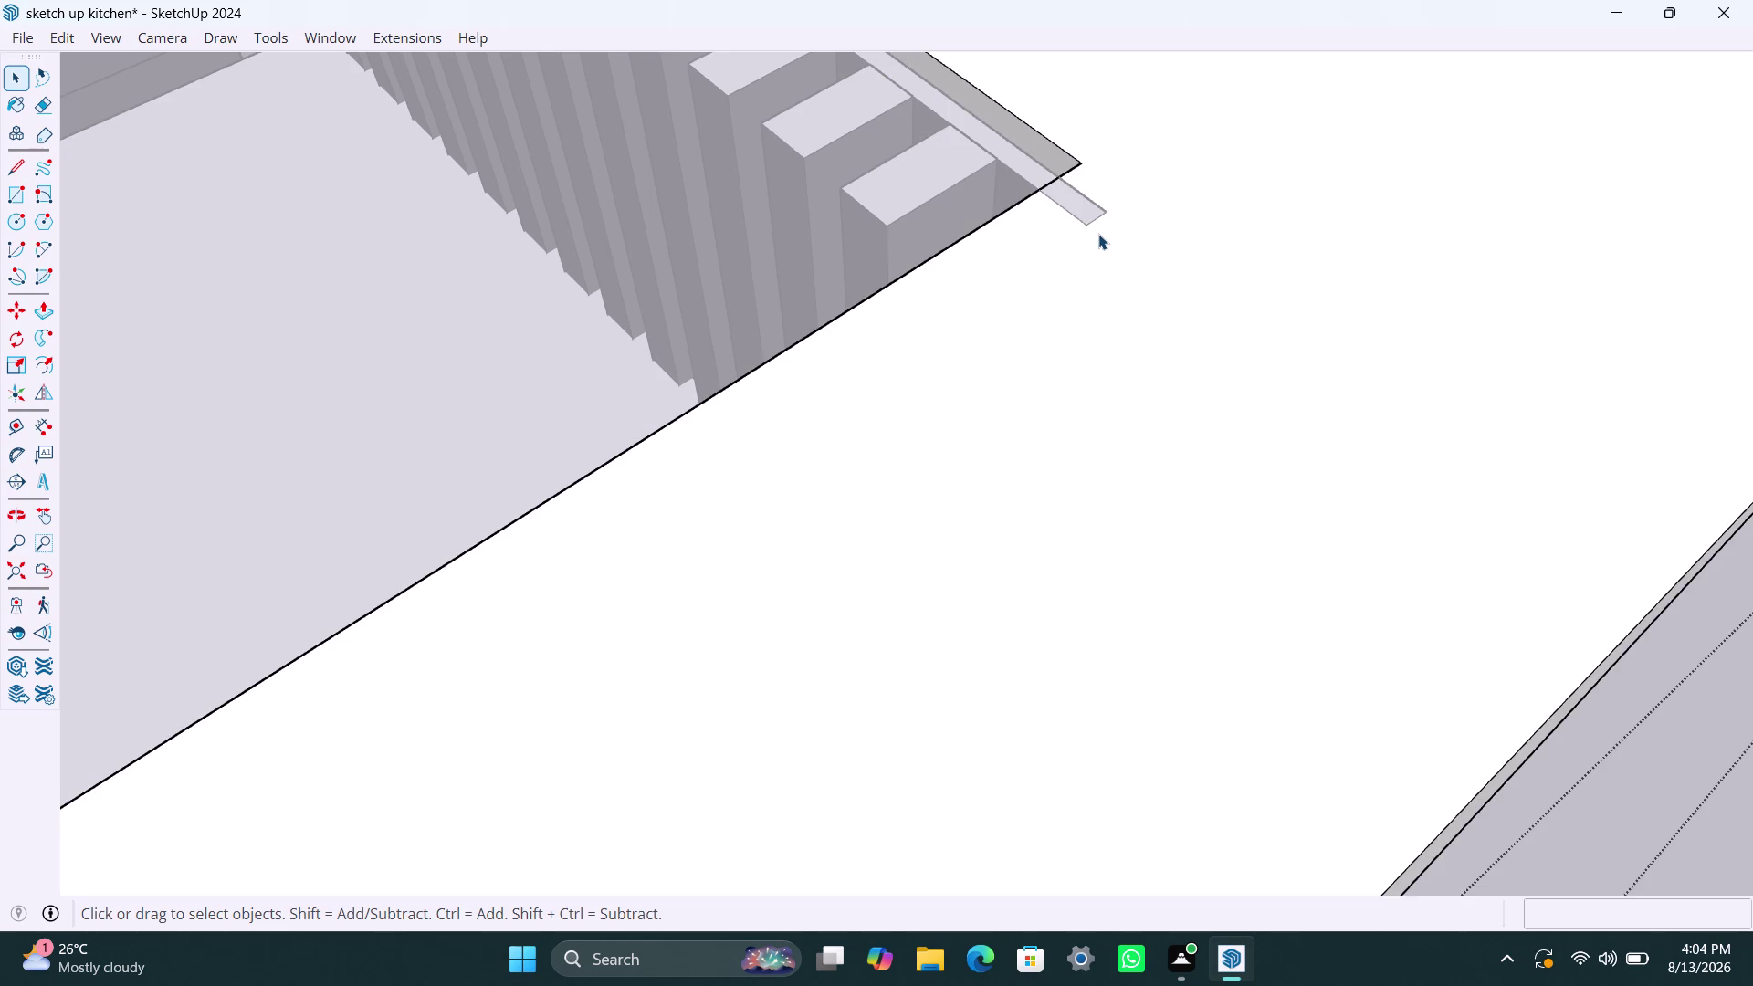
triple_click(1099, 233)
Orbit around and along the slat row, then select the room's wall.
scroll(down, 3)
middle_drag(1095, 302, 1002, 269)
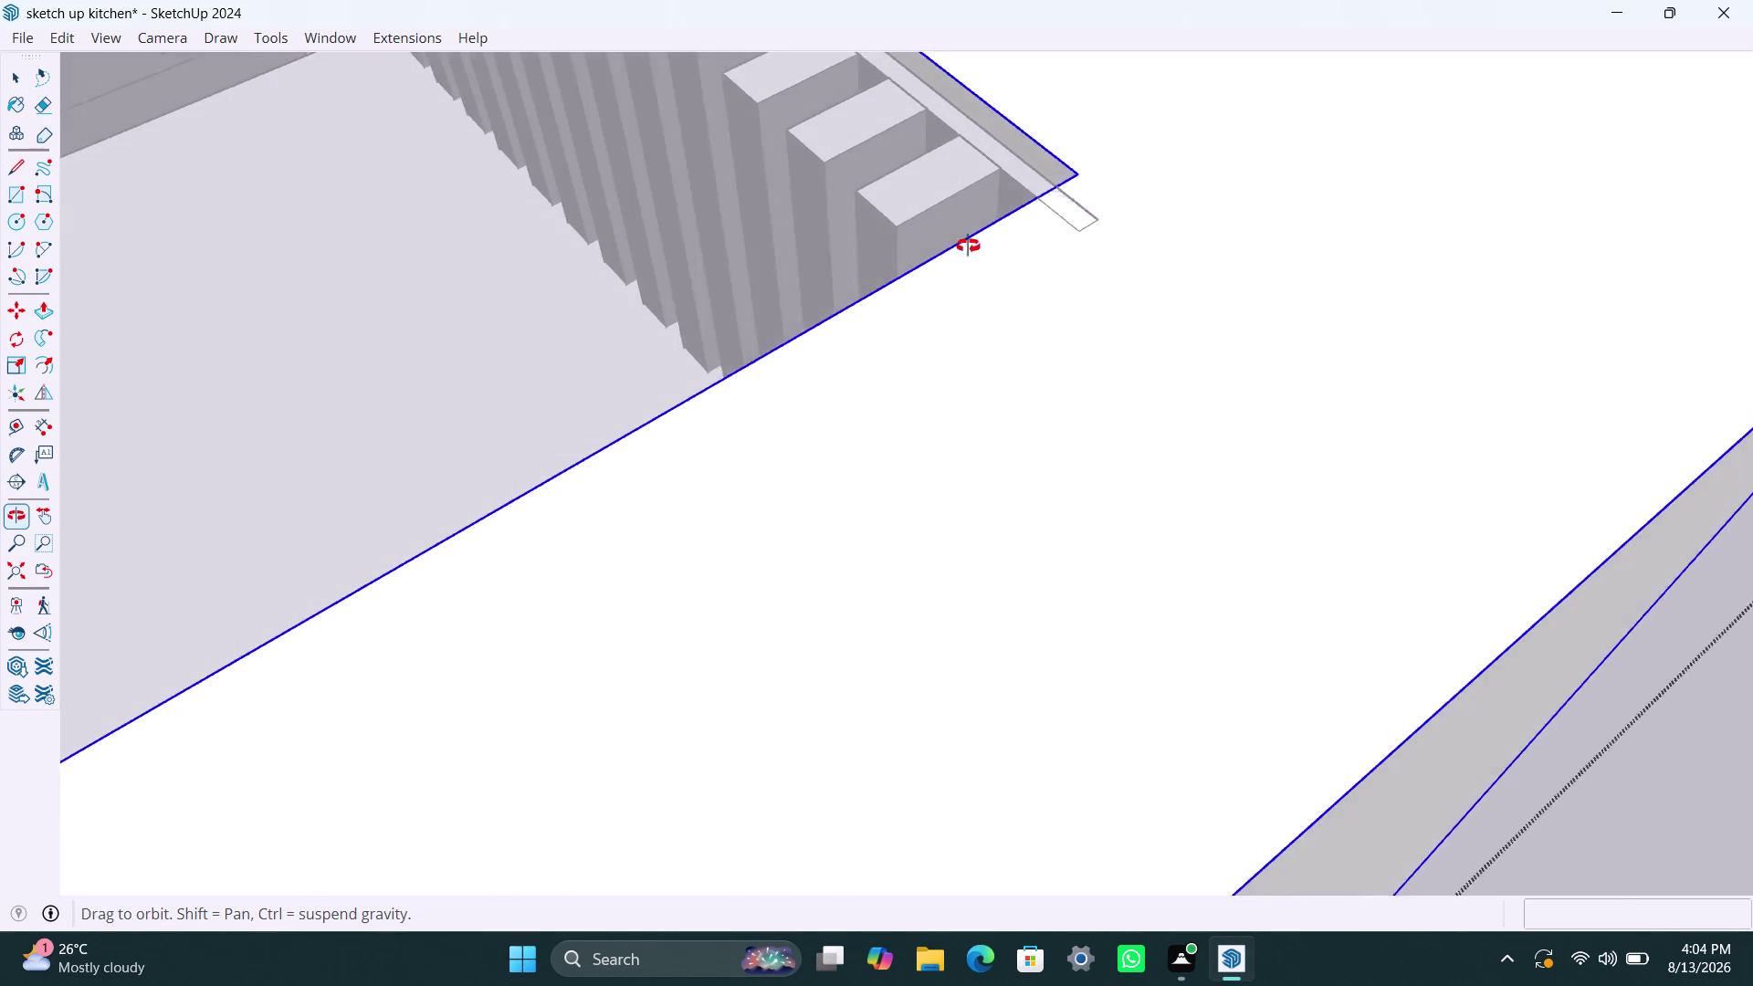
middle_drag(1002, 269, 1363, 322)
scroll(up, 3)
middle_drag(989, 318, 1123, 353)
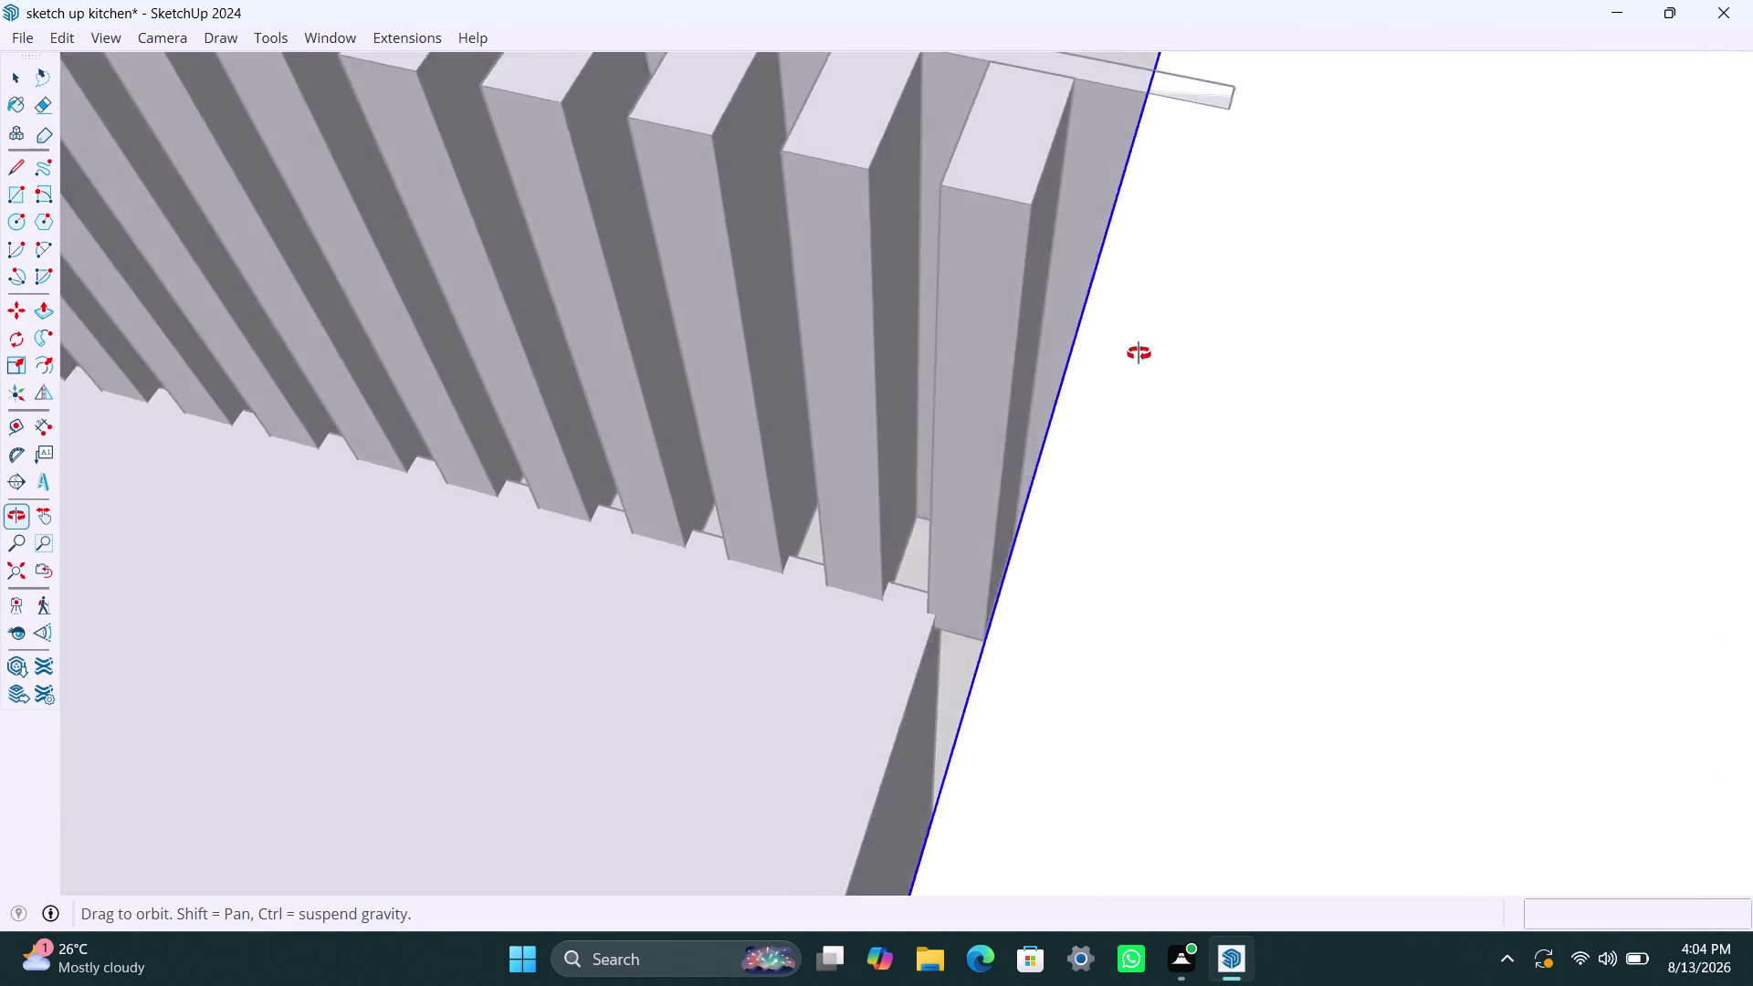
middle_drag(1123, 354, 1194, 347)
scroll(down, 3)
middle_drag(1107, 239, 977, 254)
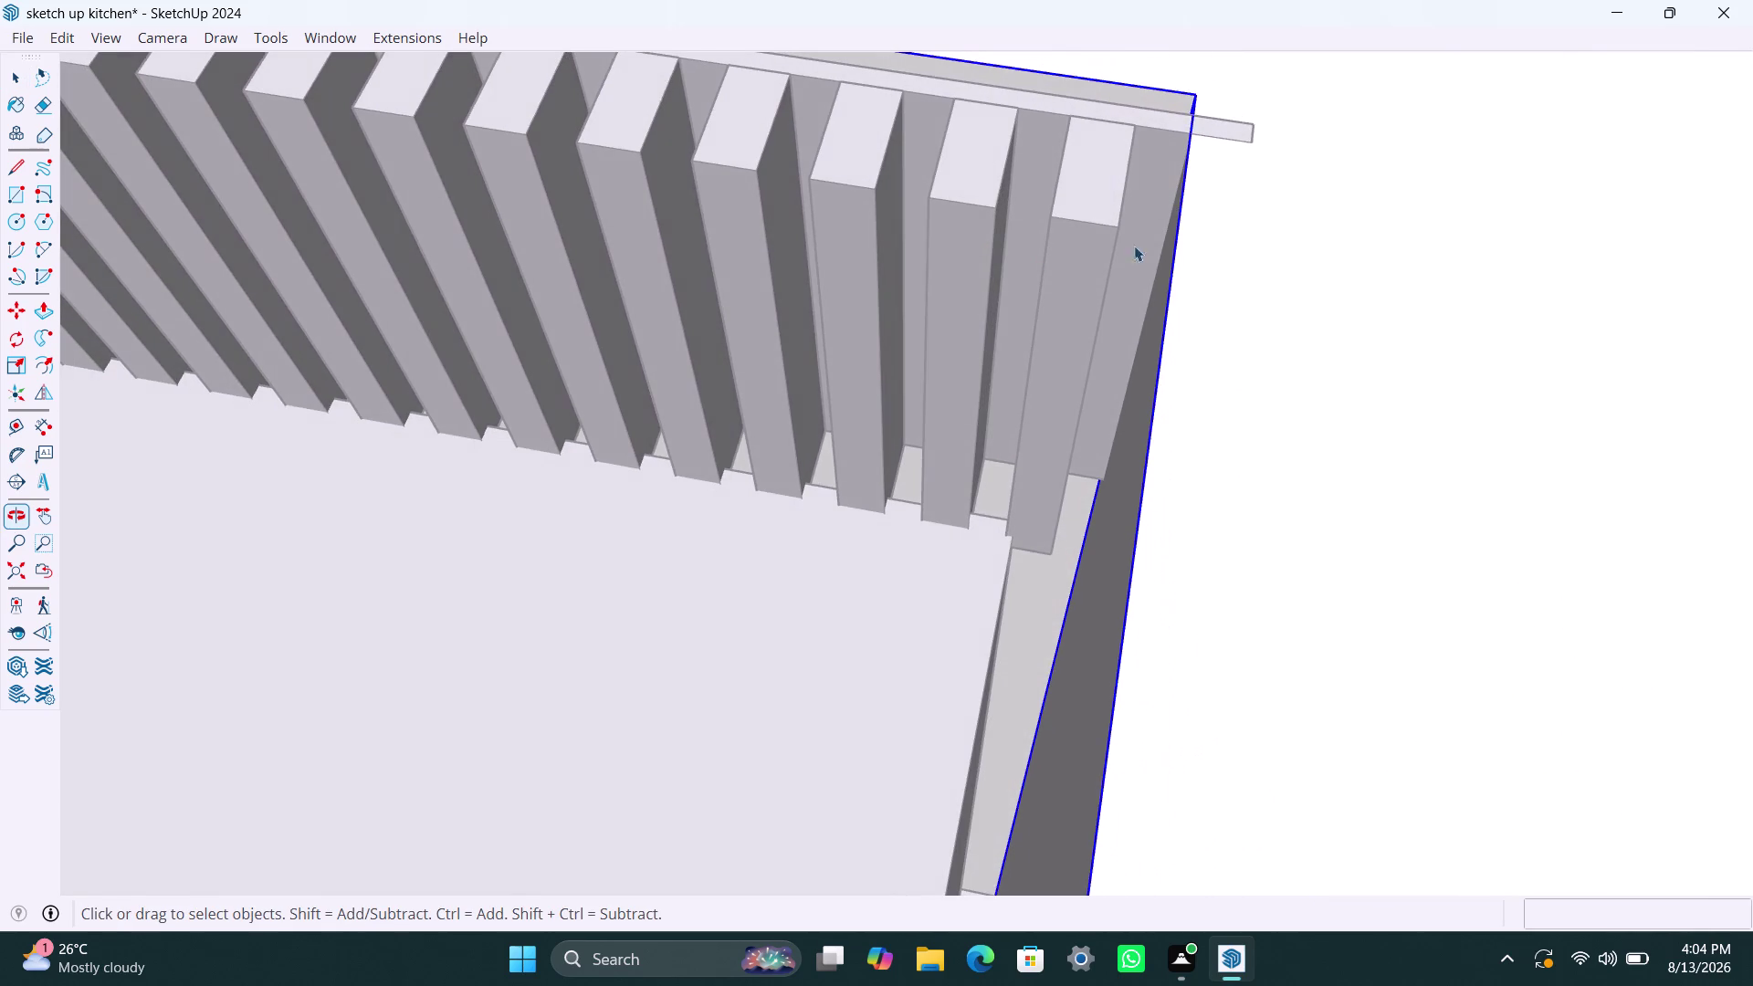
scroll(down, 3)
scroll(down, 3)
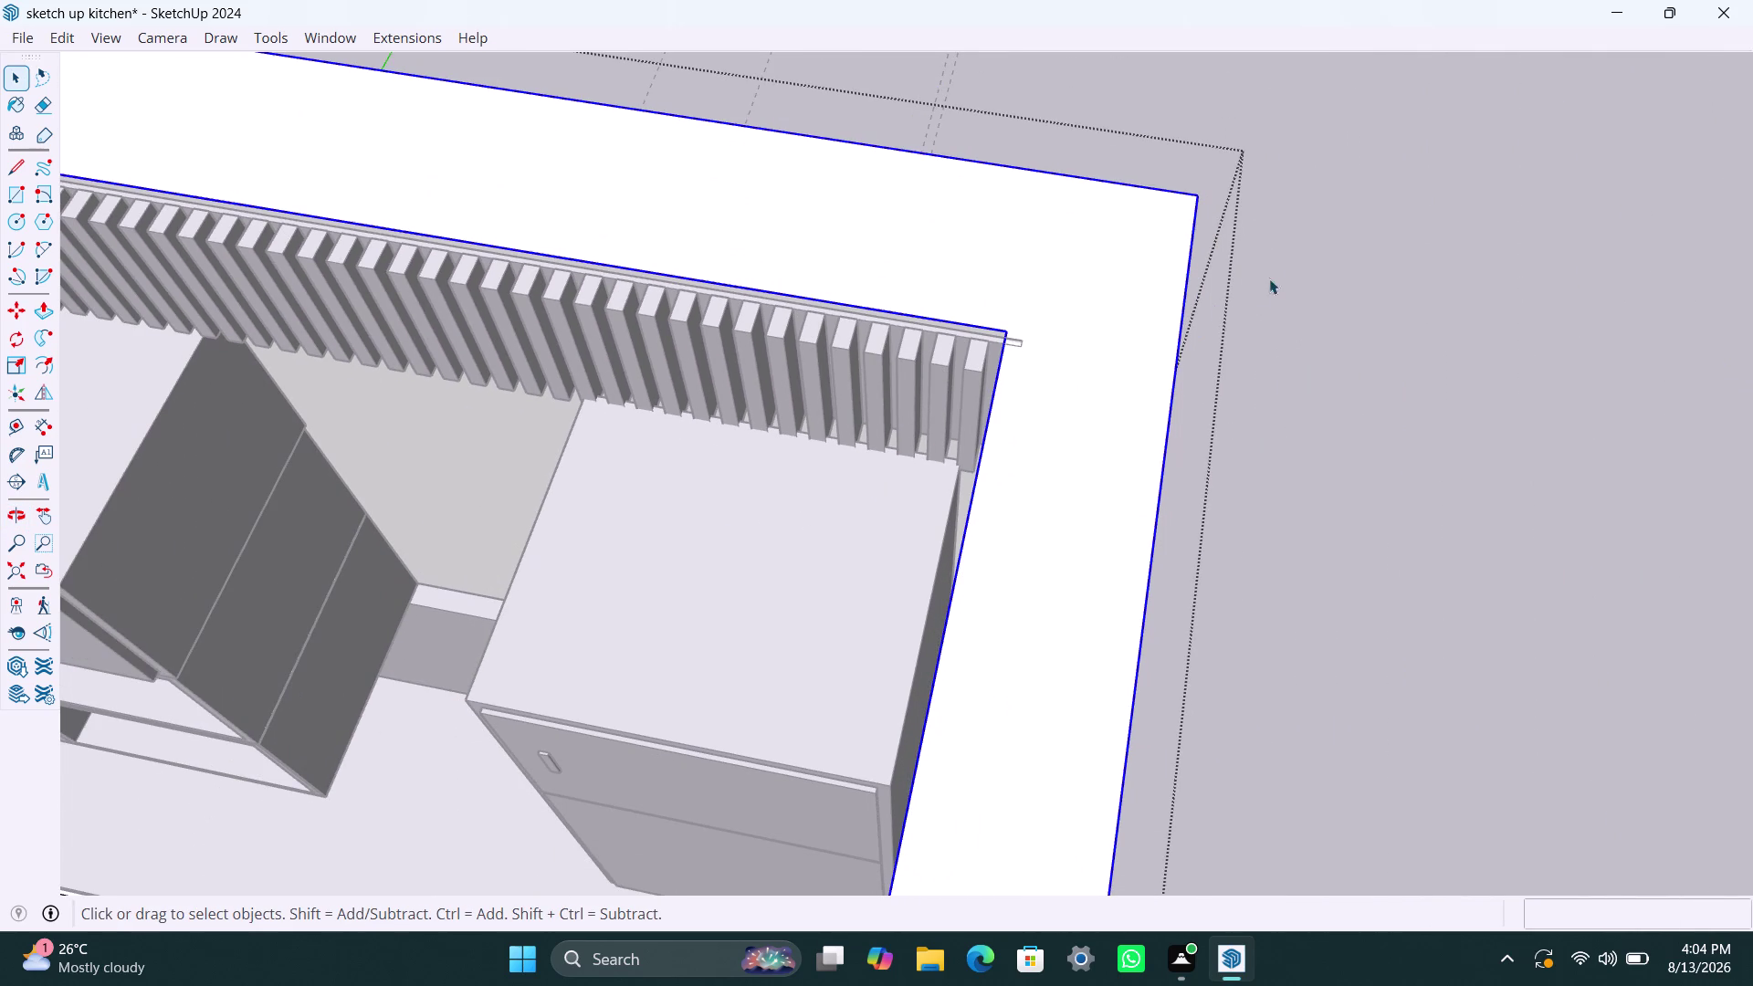
click(1357, 237)
double_click(996, 85)
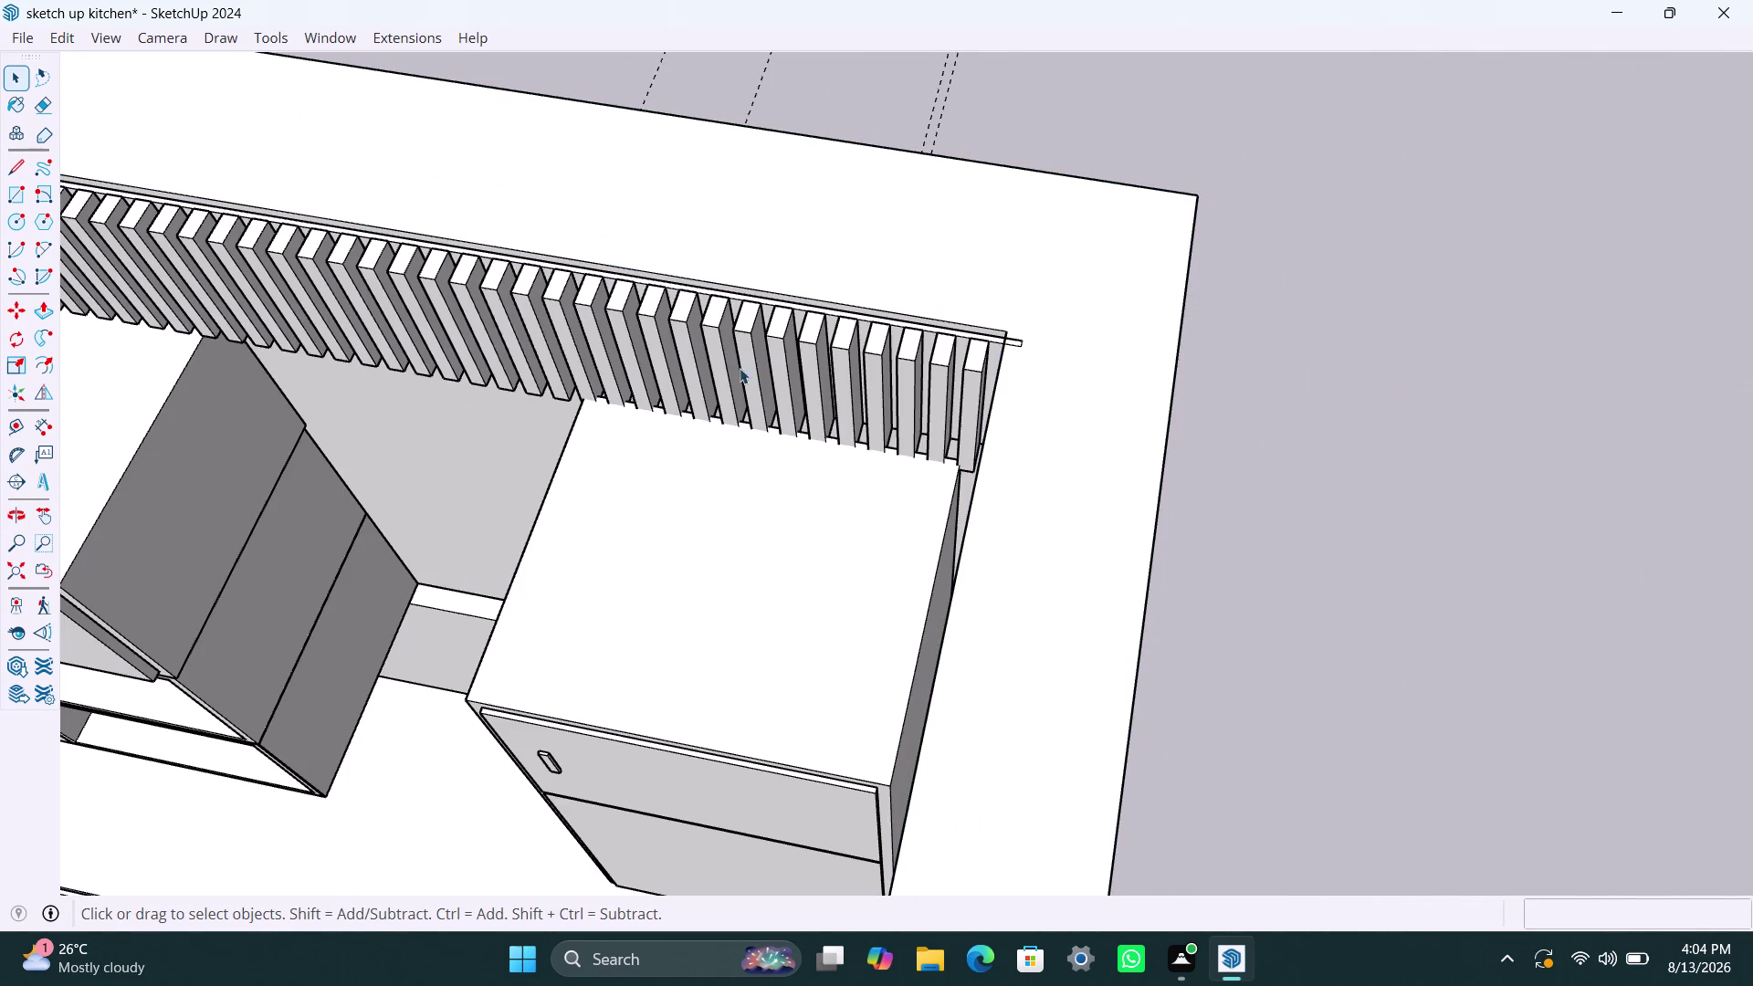
scroll(down, 3)
scroll(down, 3)
Orbit across the cabinet wall and out around the room to look down inside.
middle_drag(450, 538, 462, 538)
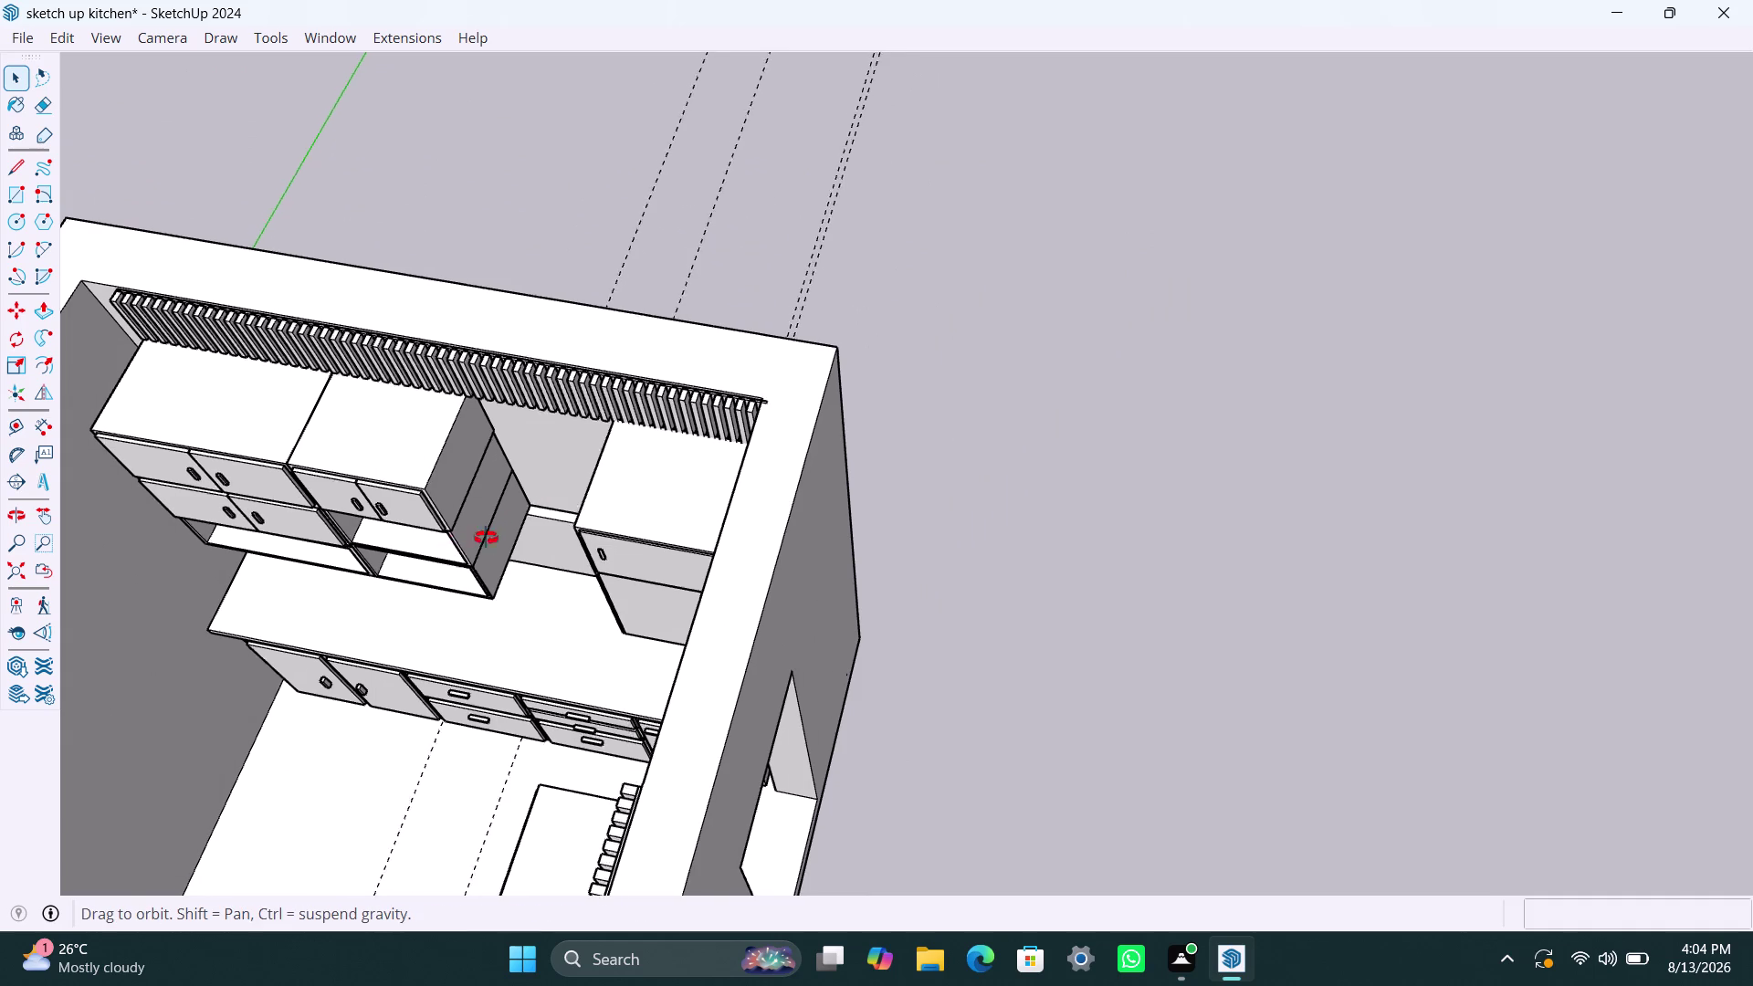
middle_drag(462, 537, 649, 300)
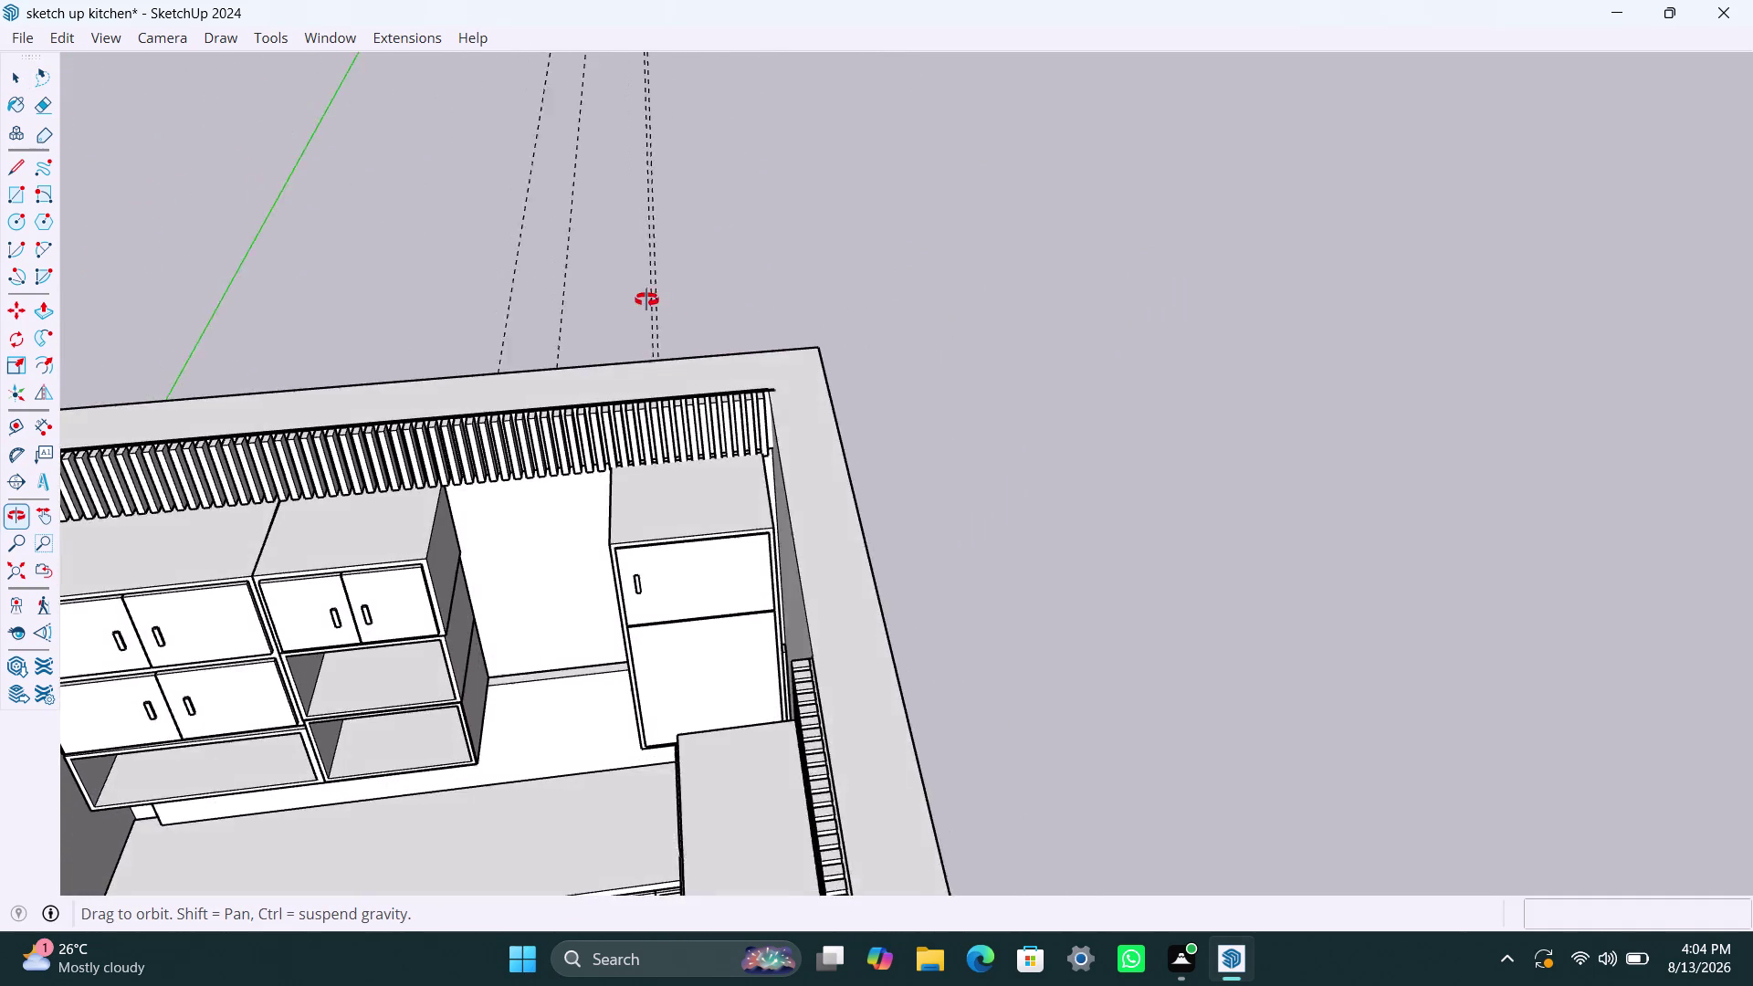
middle_drag(649, 300, 666, 376)
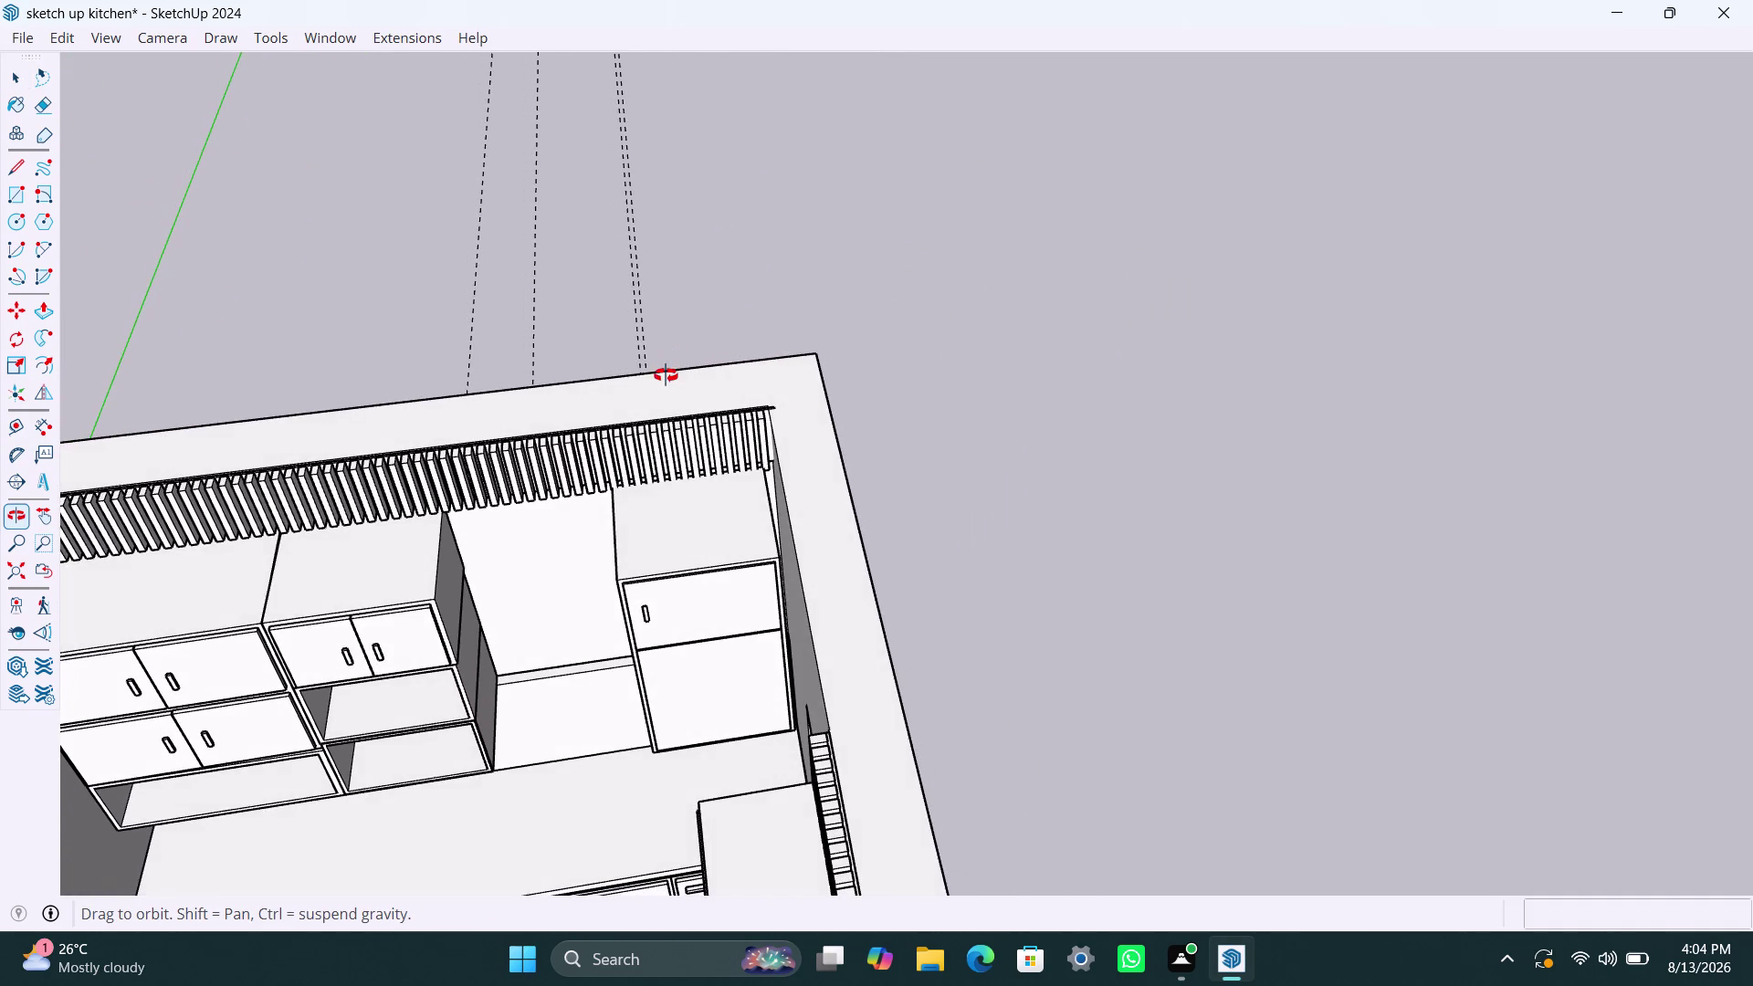
middle_drag(666, 375, 0, 395)
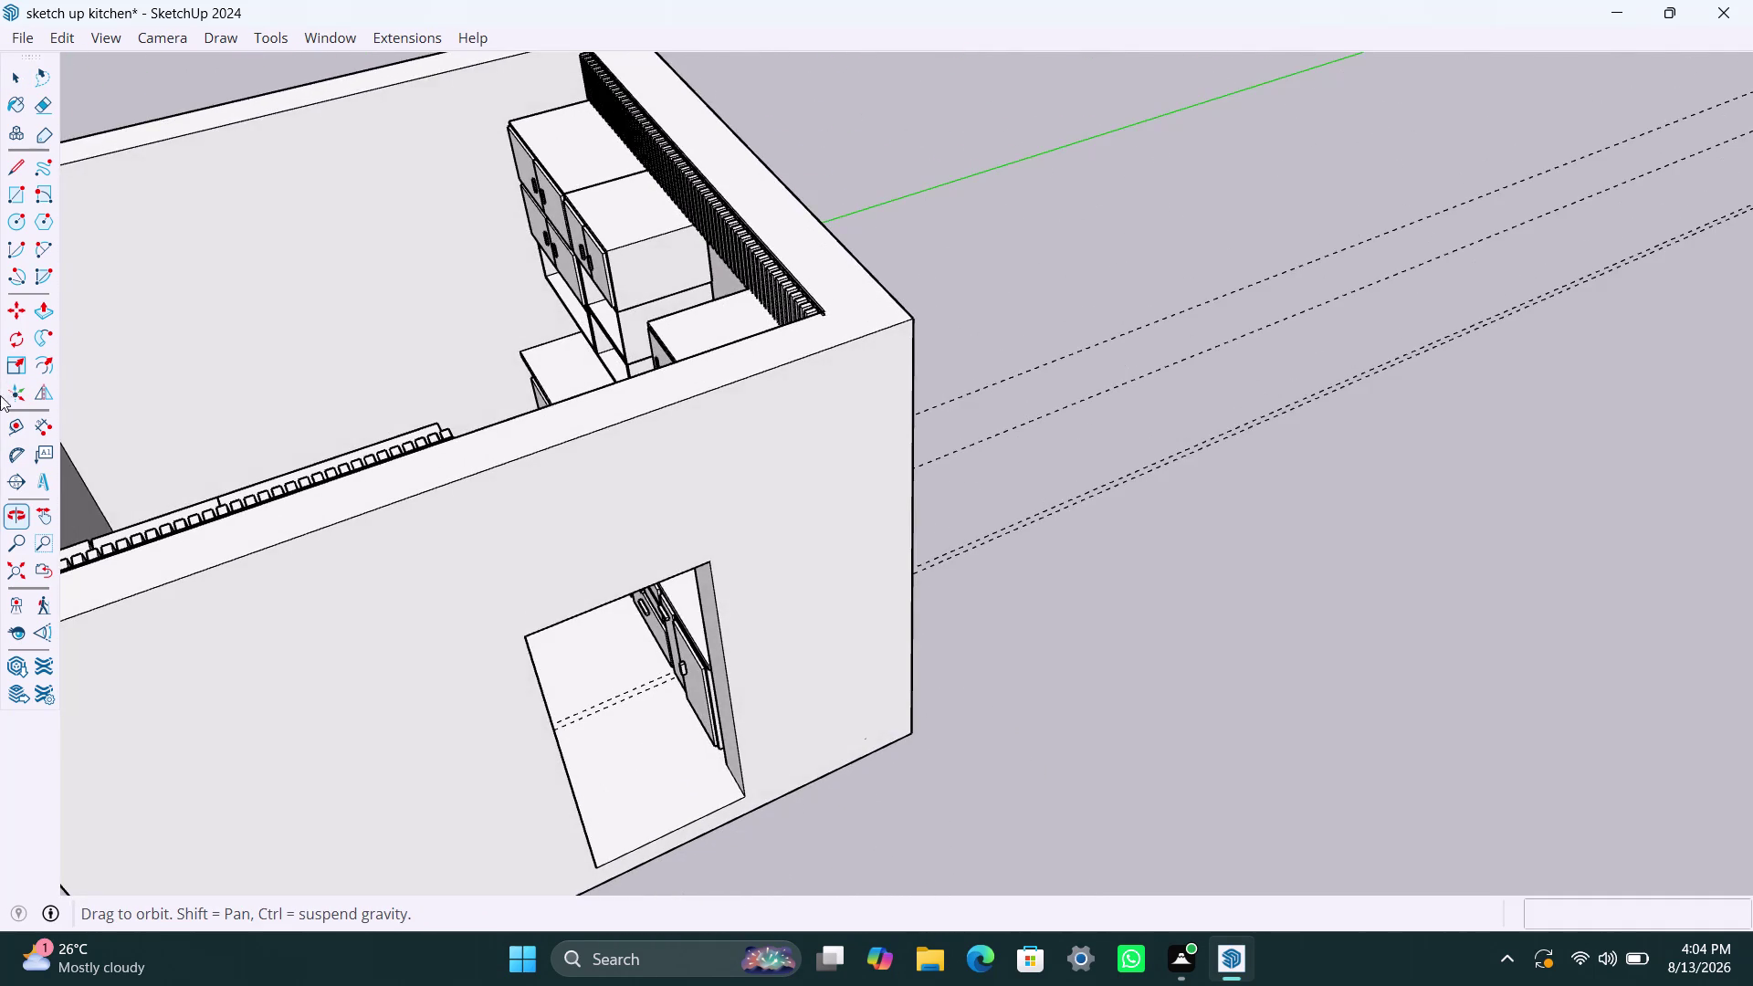
scroll(down, 3)
middle_drag(670, 416, 349, 439)
scroll(up, 3)
middle_drag(538, 185, 541, 189)
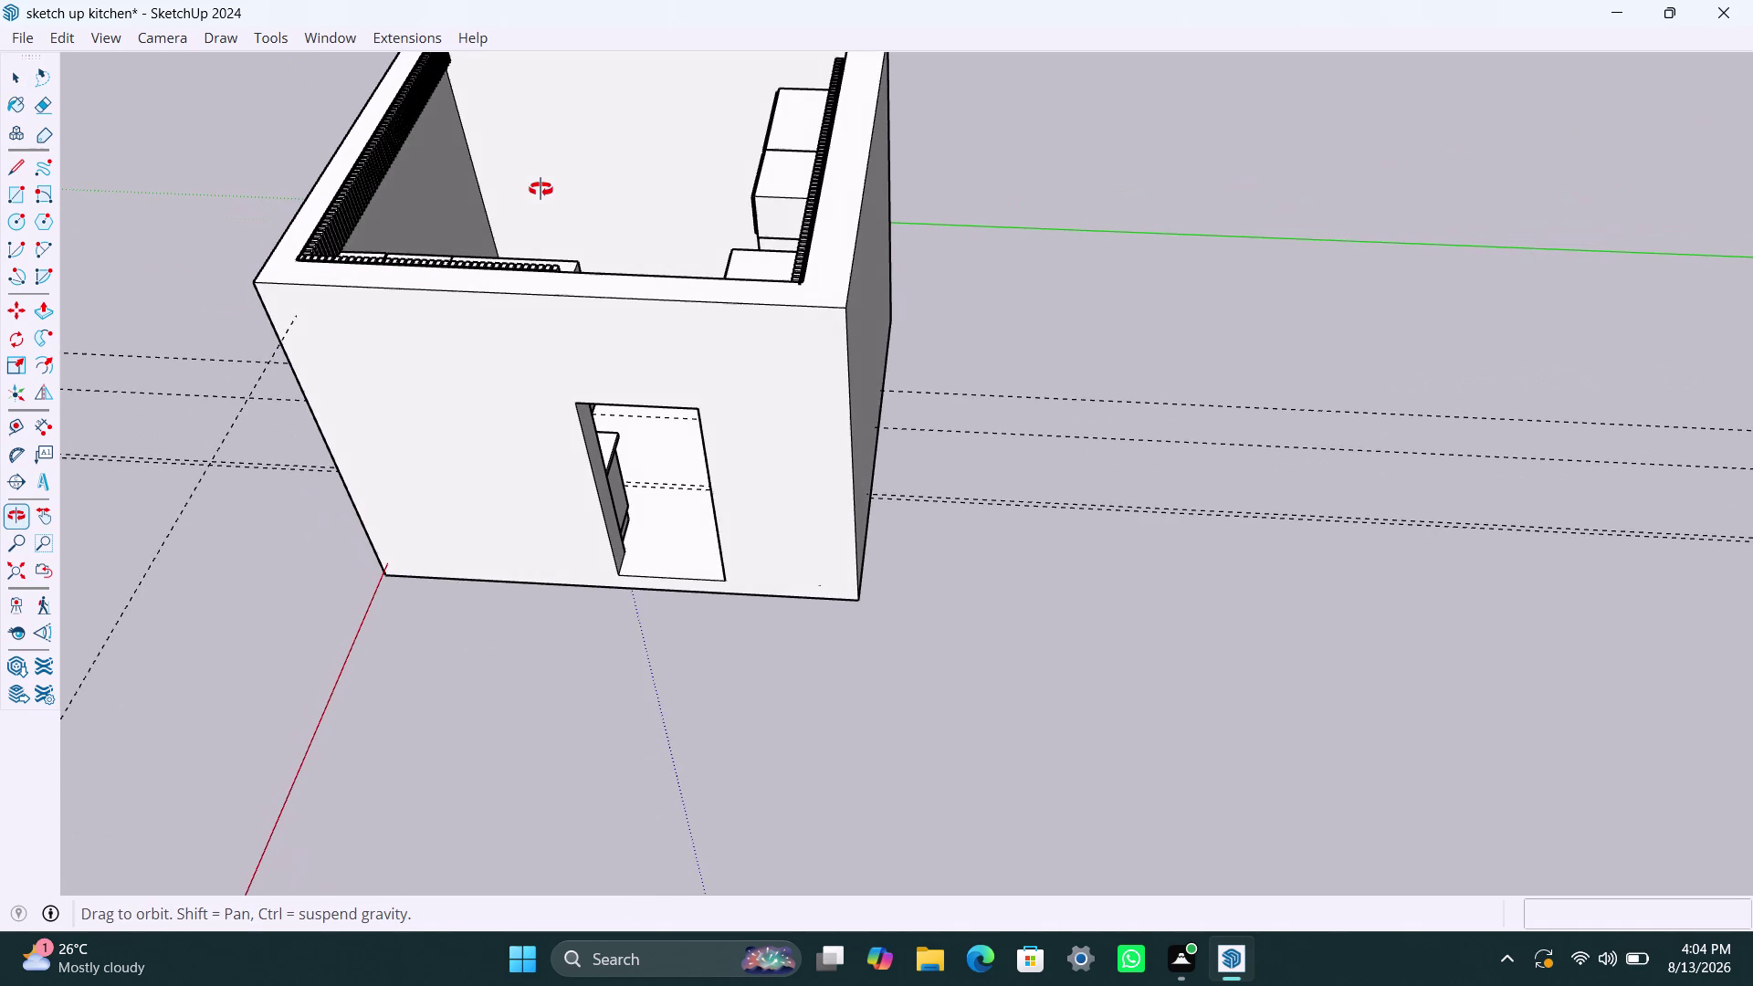
middle_drag(540, 189, 565, 505)
scroll(up, 3)
middle_drag(830, 461, 437, 609)
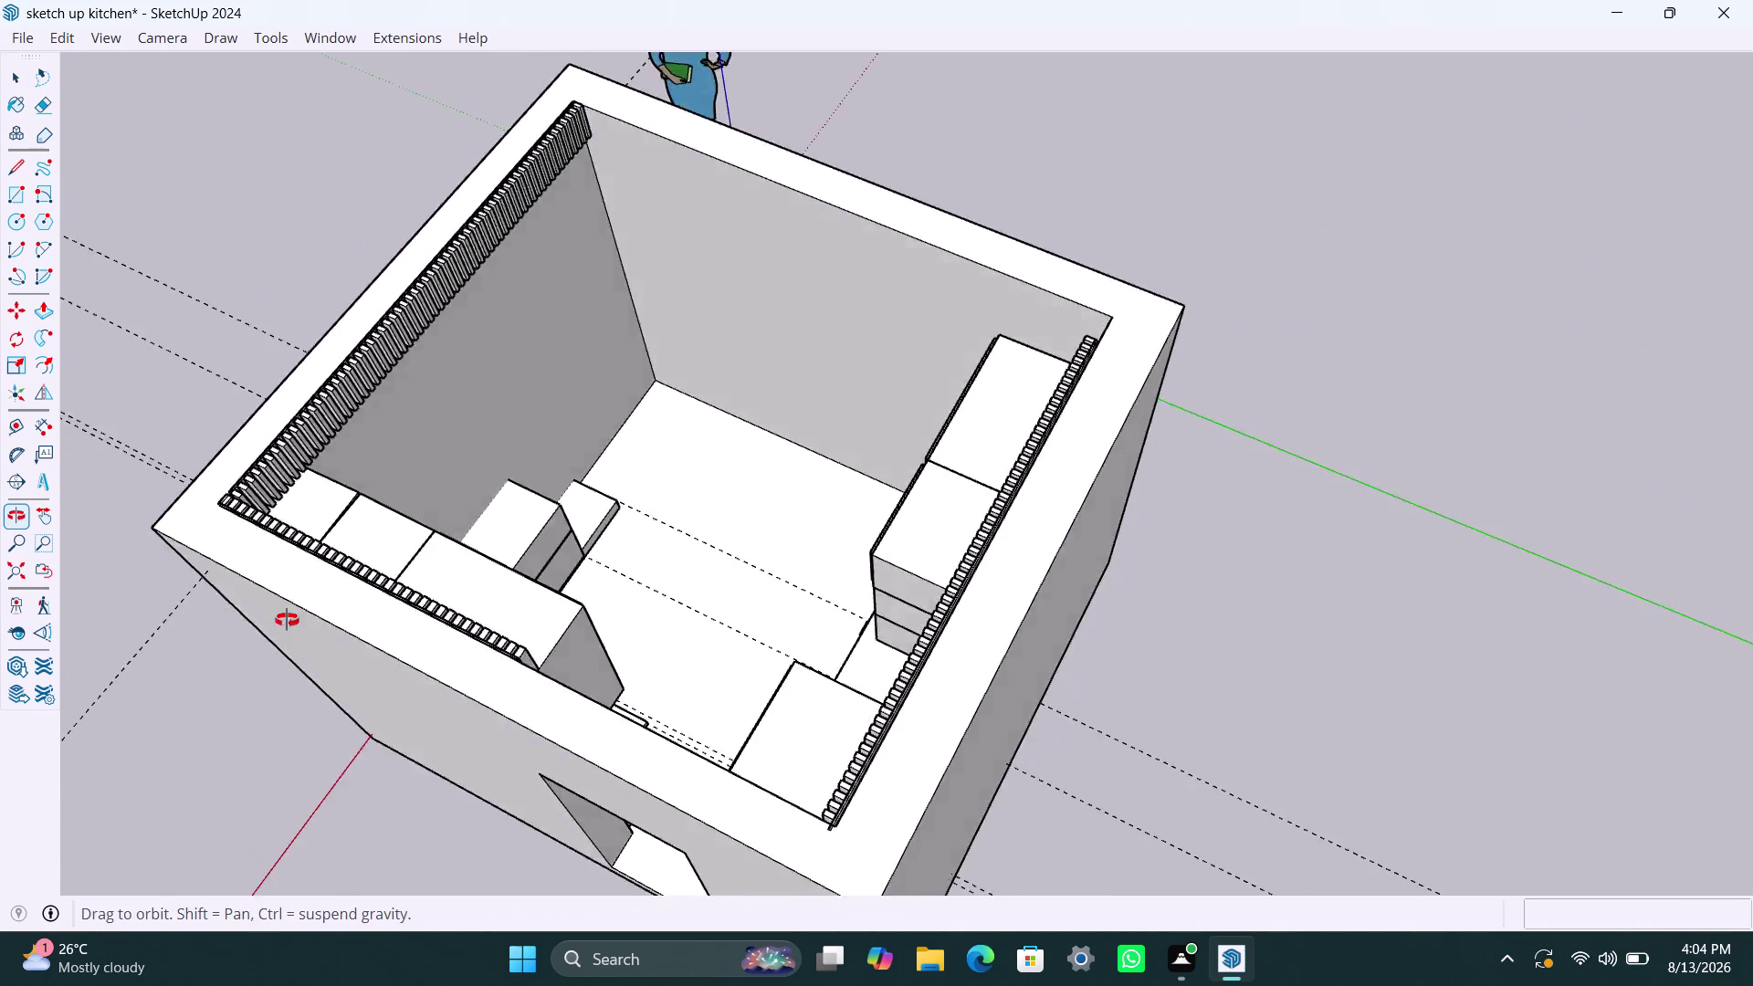
middle_drag(438, 609, 0, 598)
scroll(up, 3)
scroll(up, 3)
middle_click(920, 268)
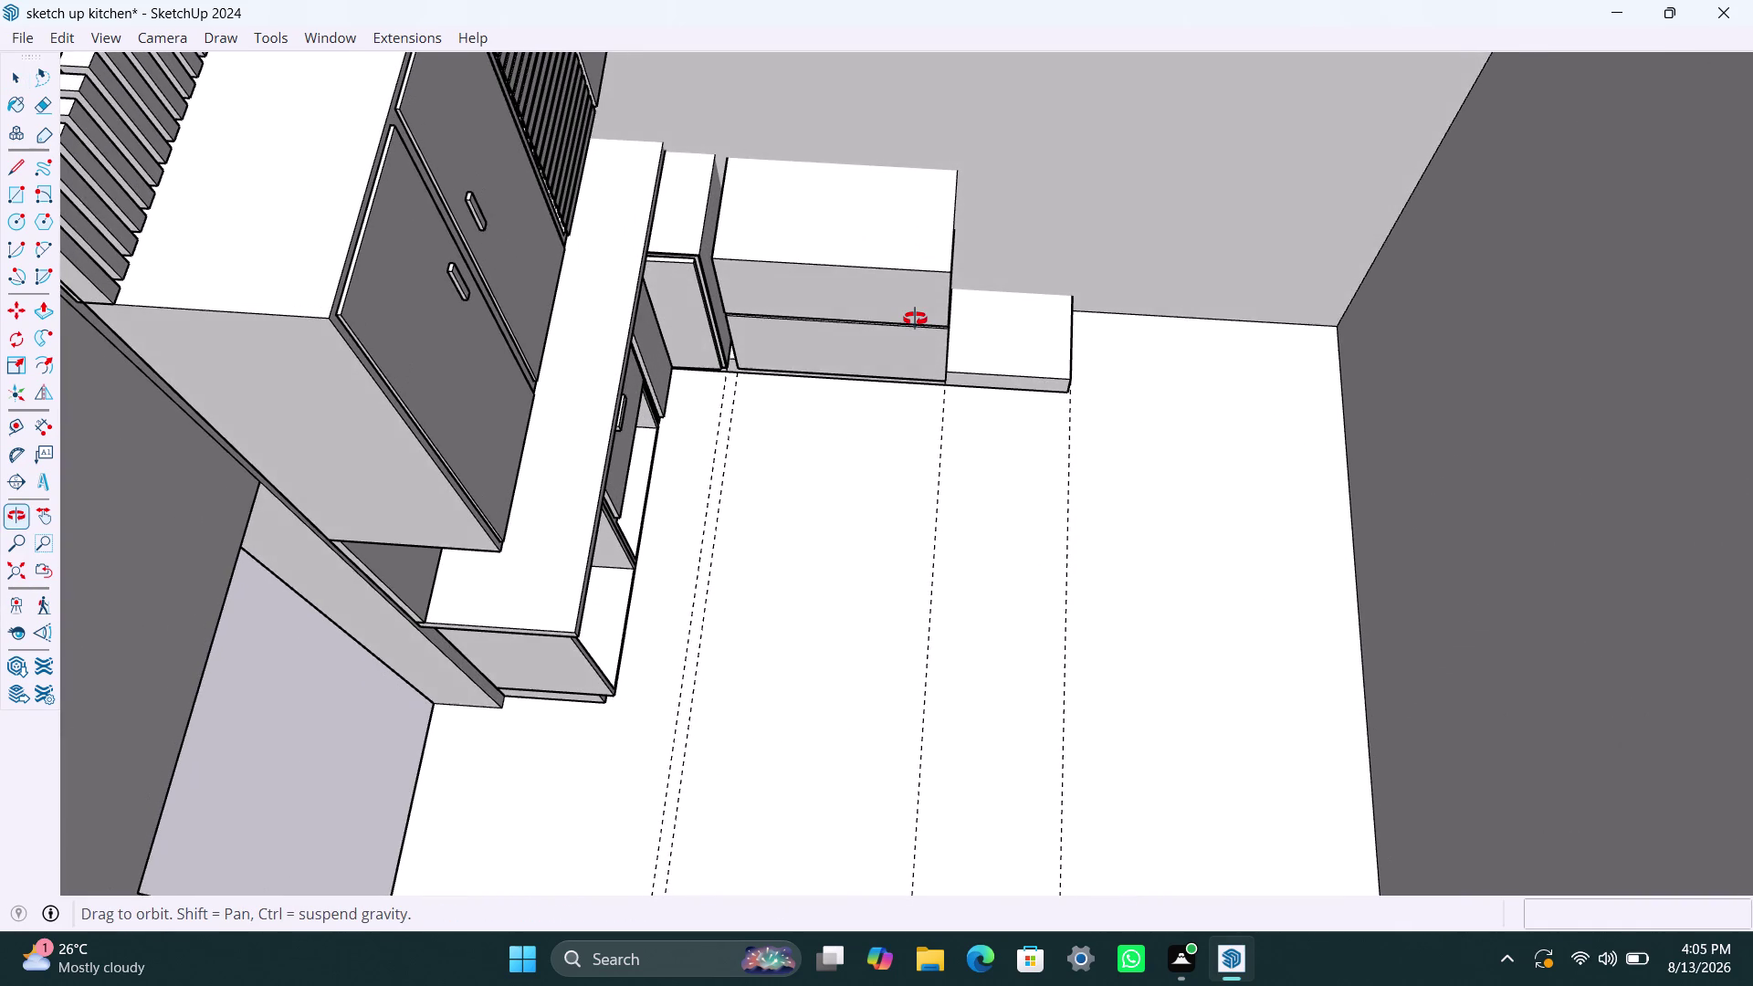
Select the box unit beside the cabinets and orbit the view toward it.
click(920, 256)
scroll(down, 3)
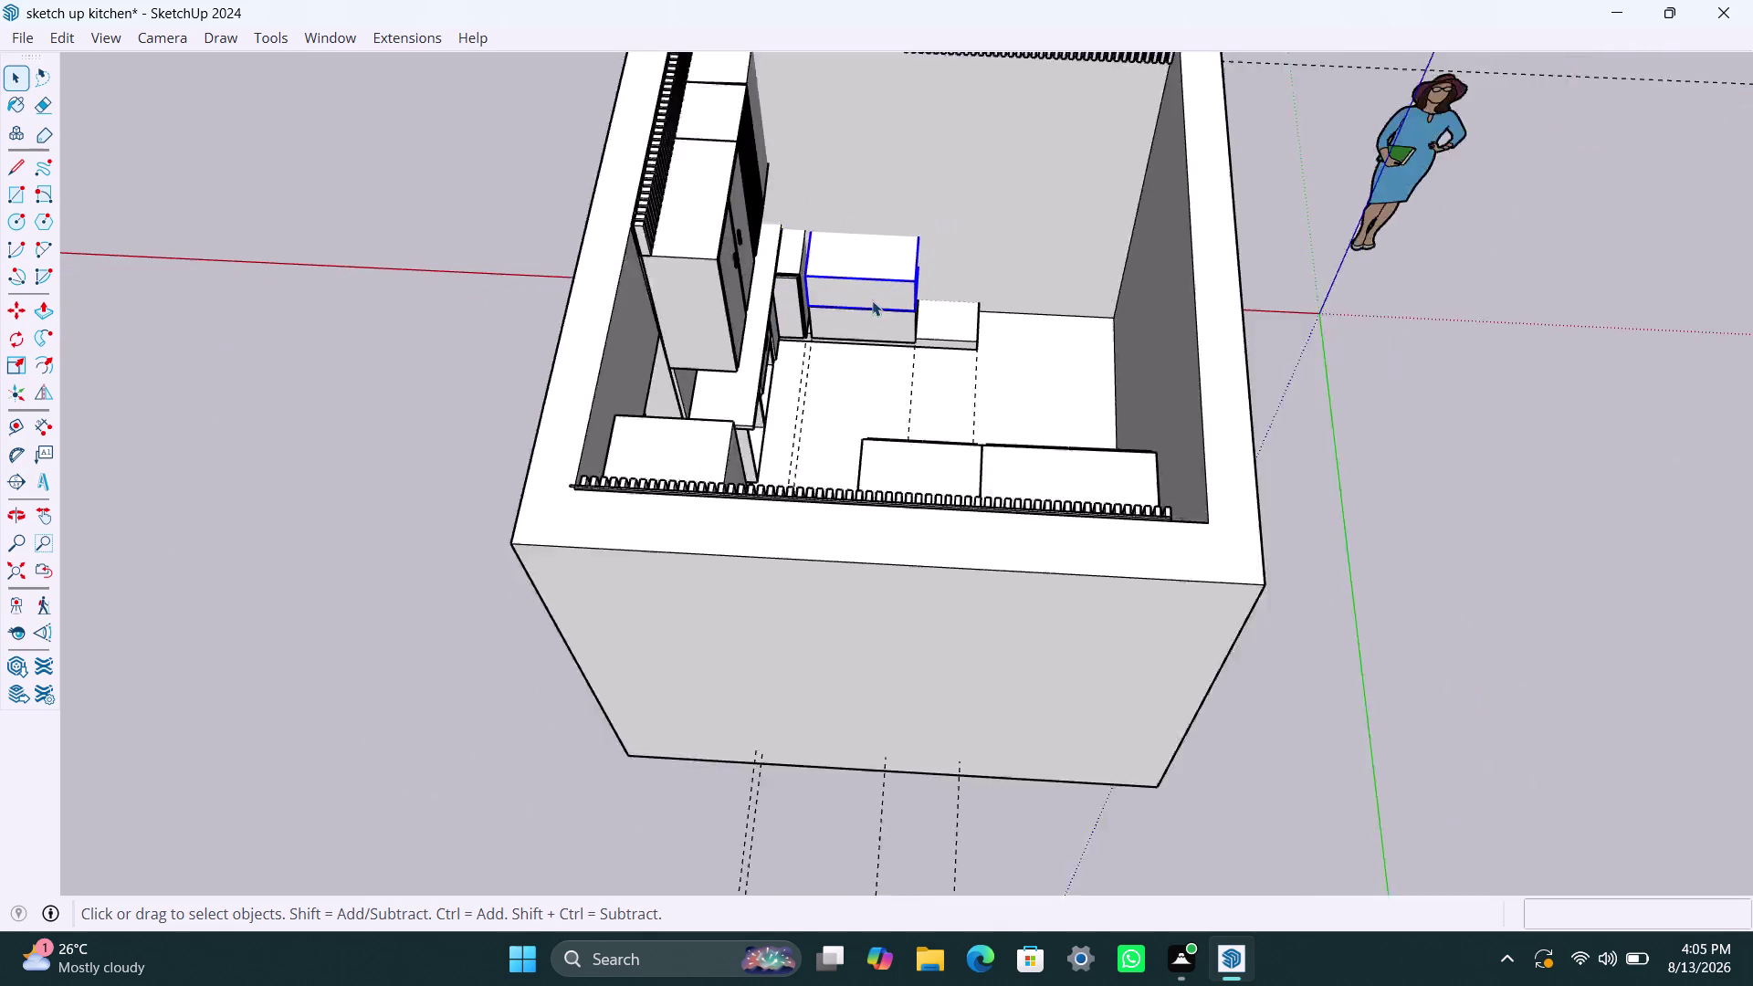
scroll(up, 3)
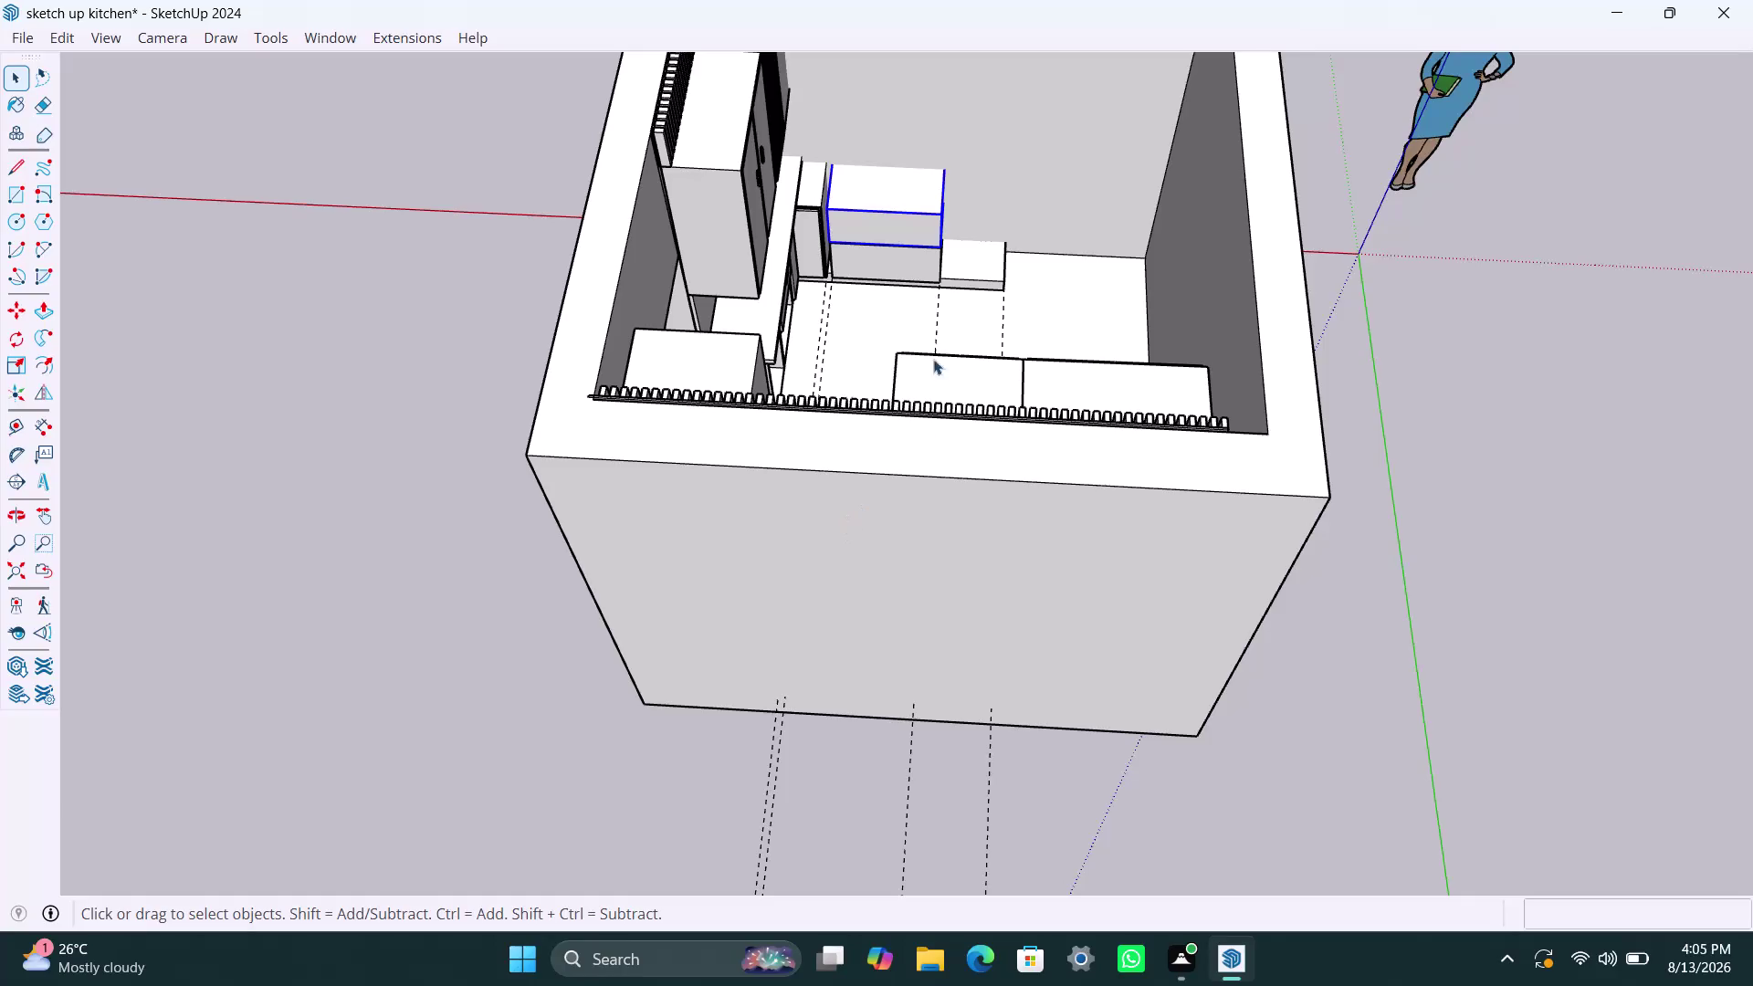
scroll(down, 3)
middle_drag(962, 265, 746, 375)
scroll(up, 3)
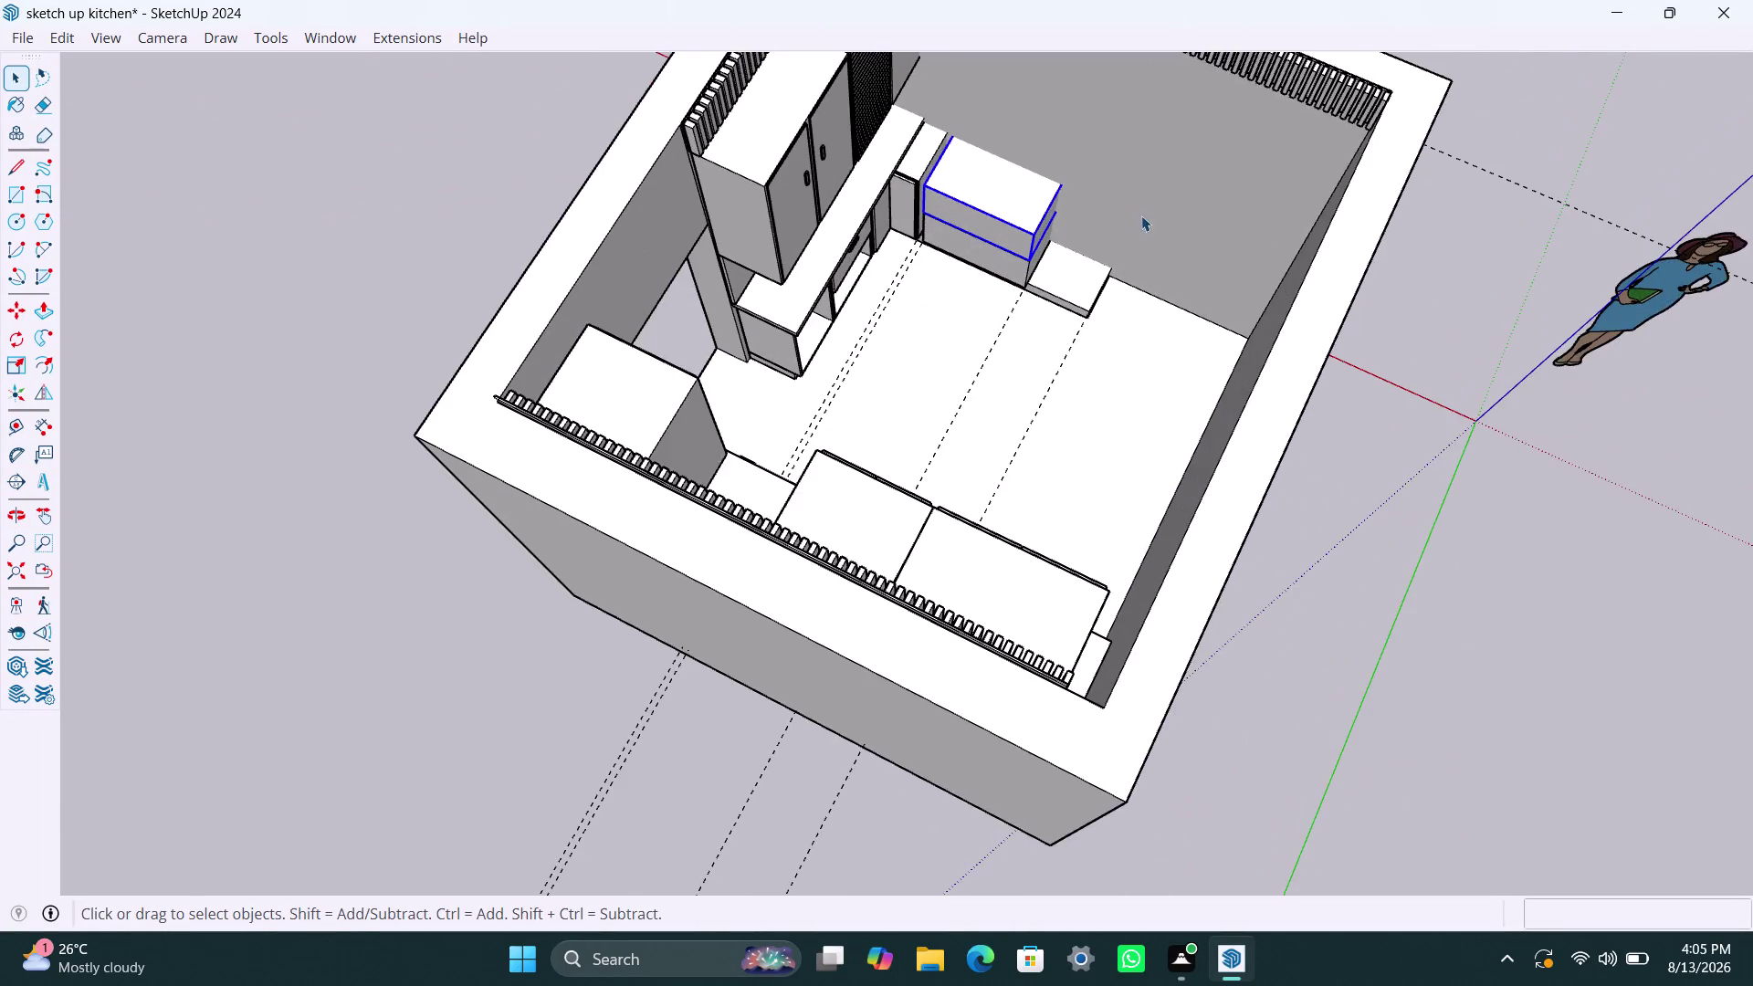
middle_drag(1142, 215, 749, 327)
scroll(up, 3)
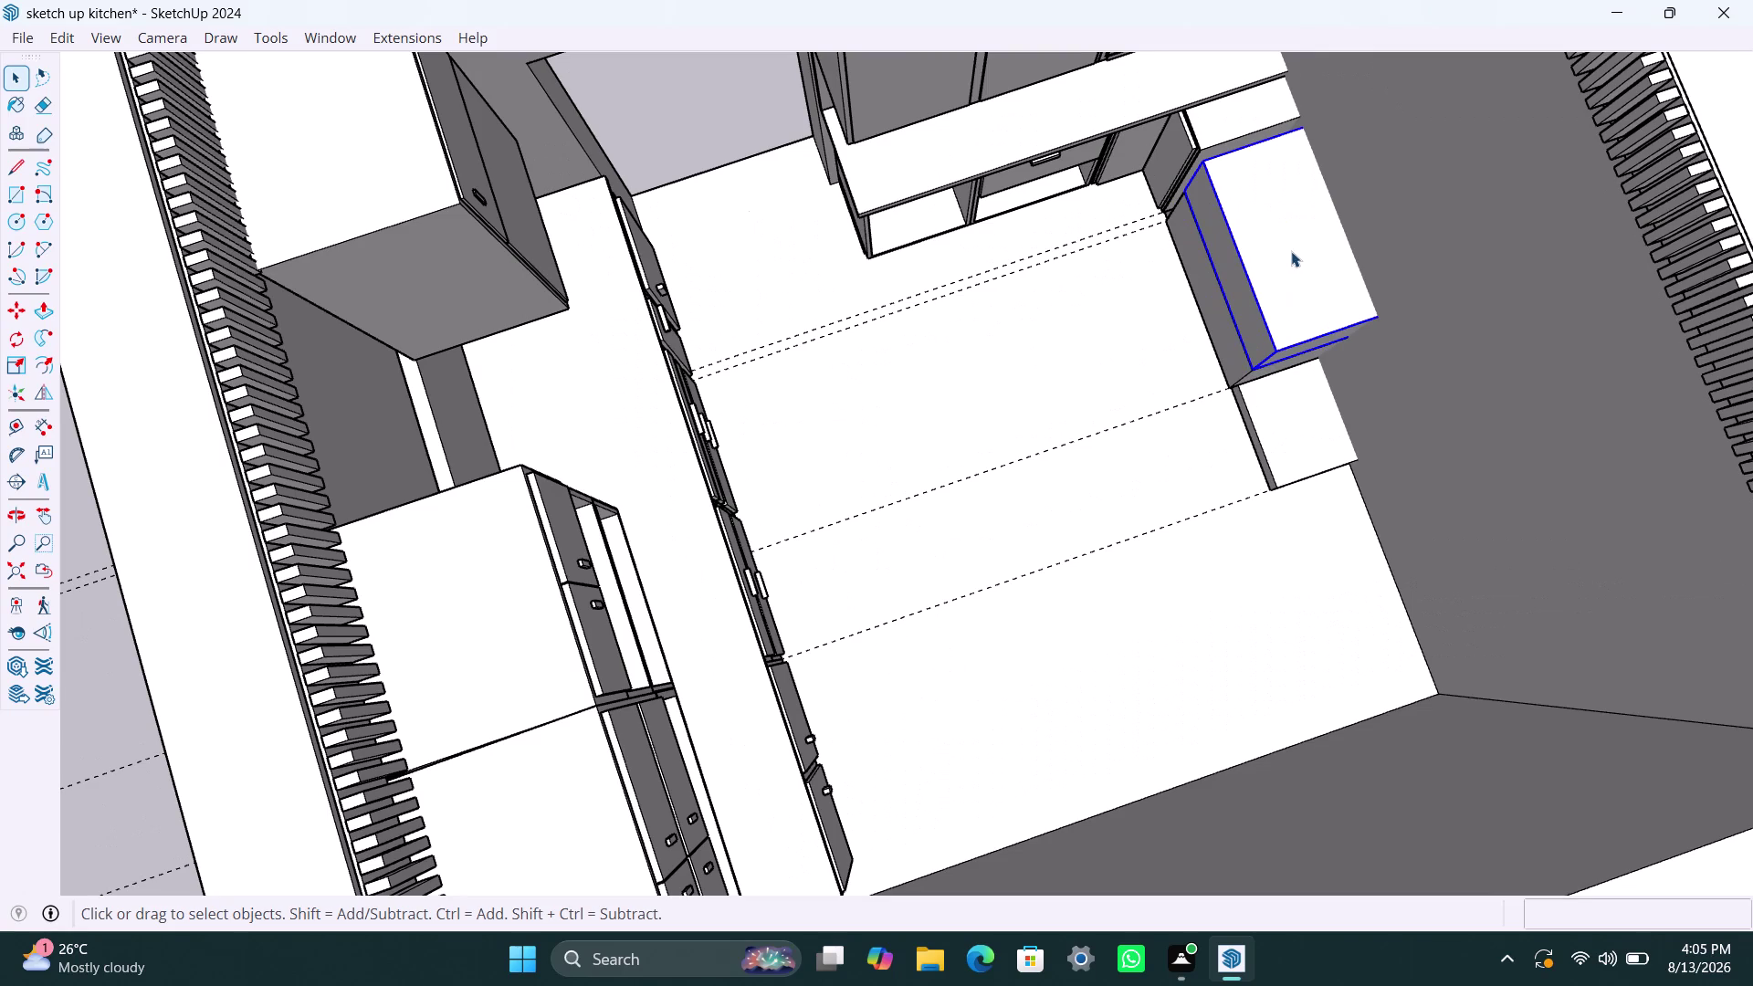
Move the box unit by its bottom front corner about 7/16 inch against the adjacent unit.
key(m)
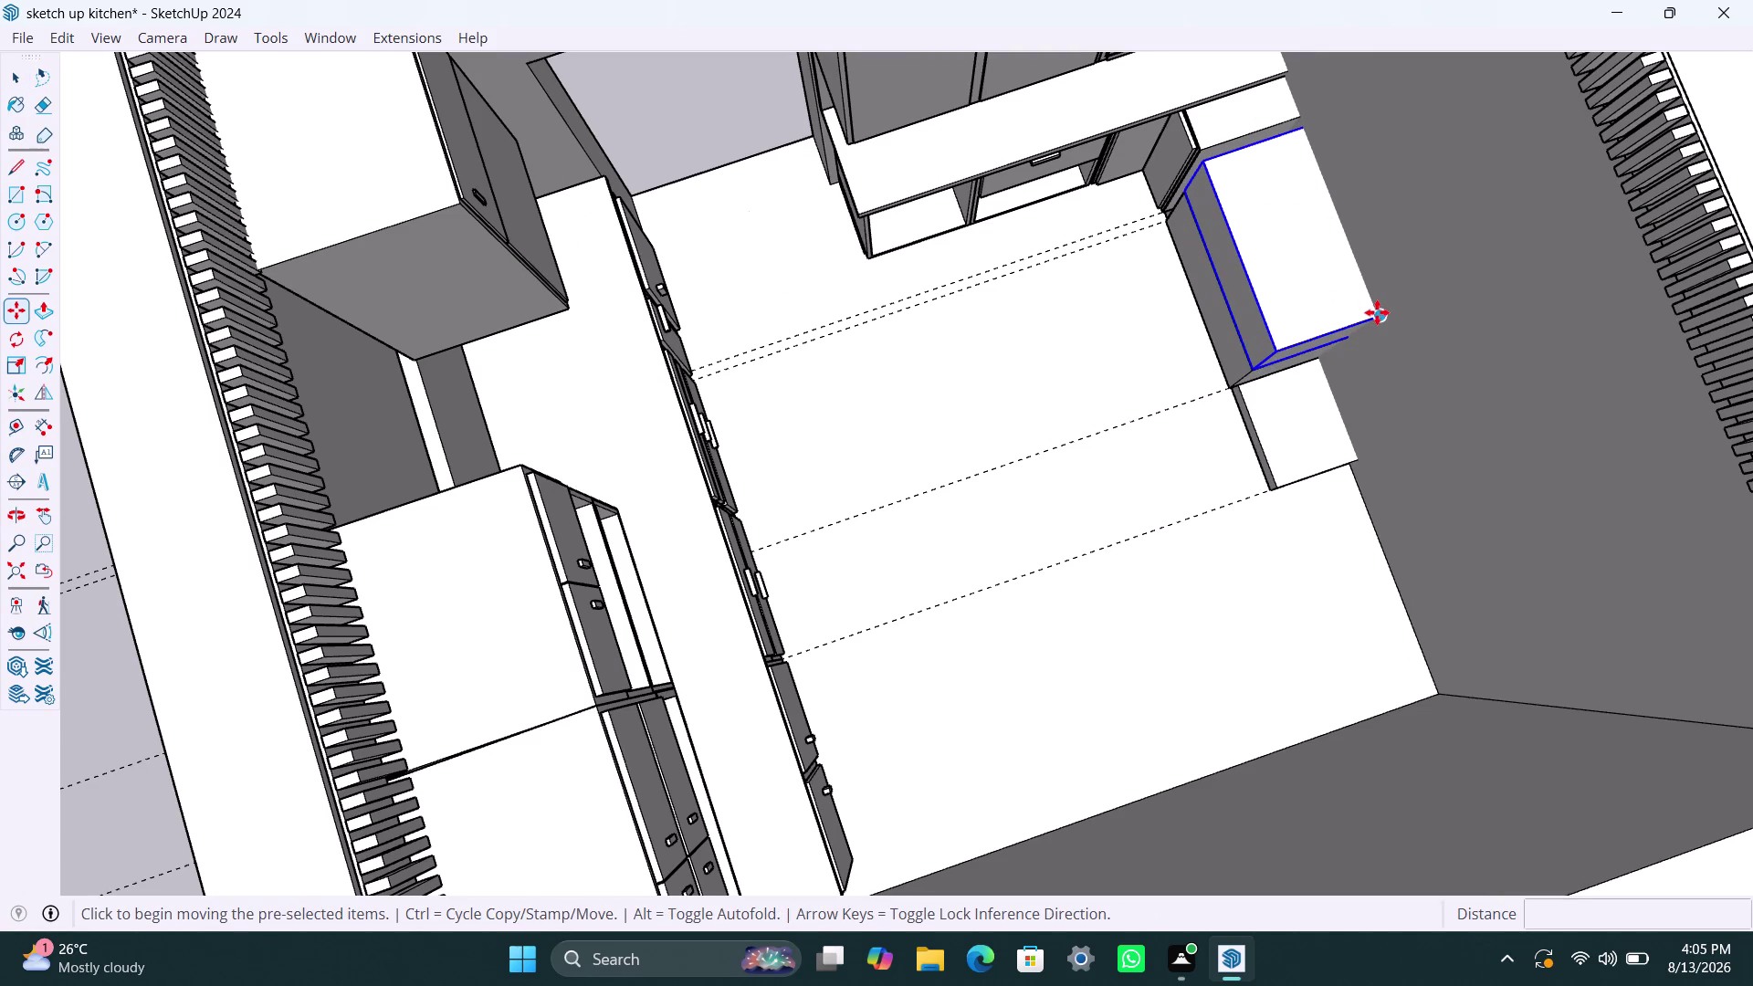
click(1379, 312)
click(1369, 316)
key(space)
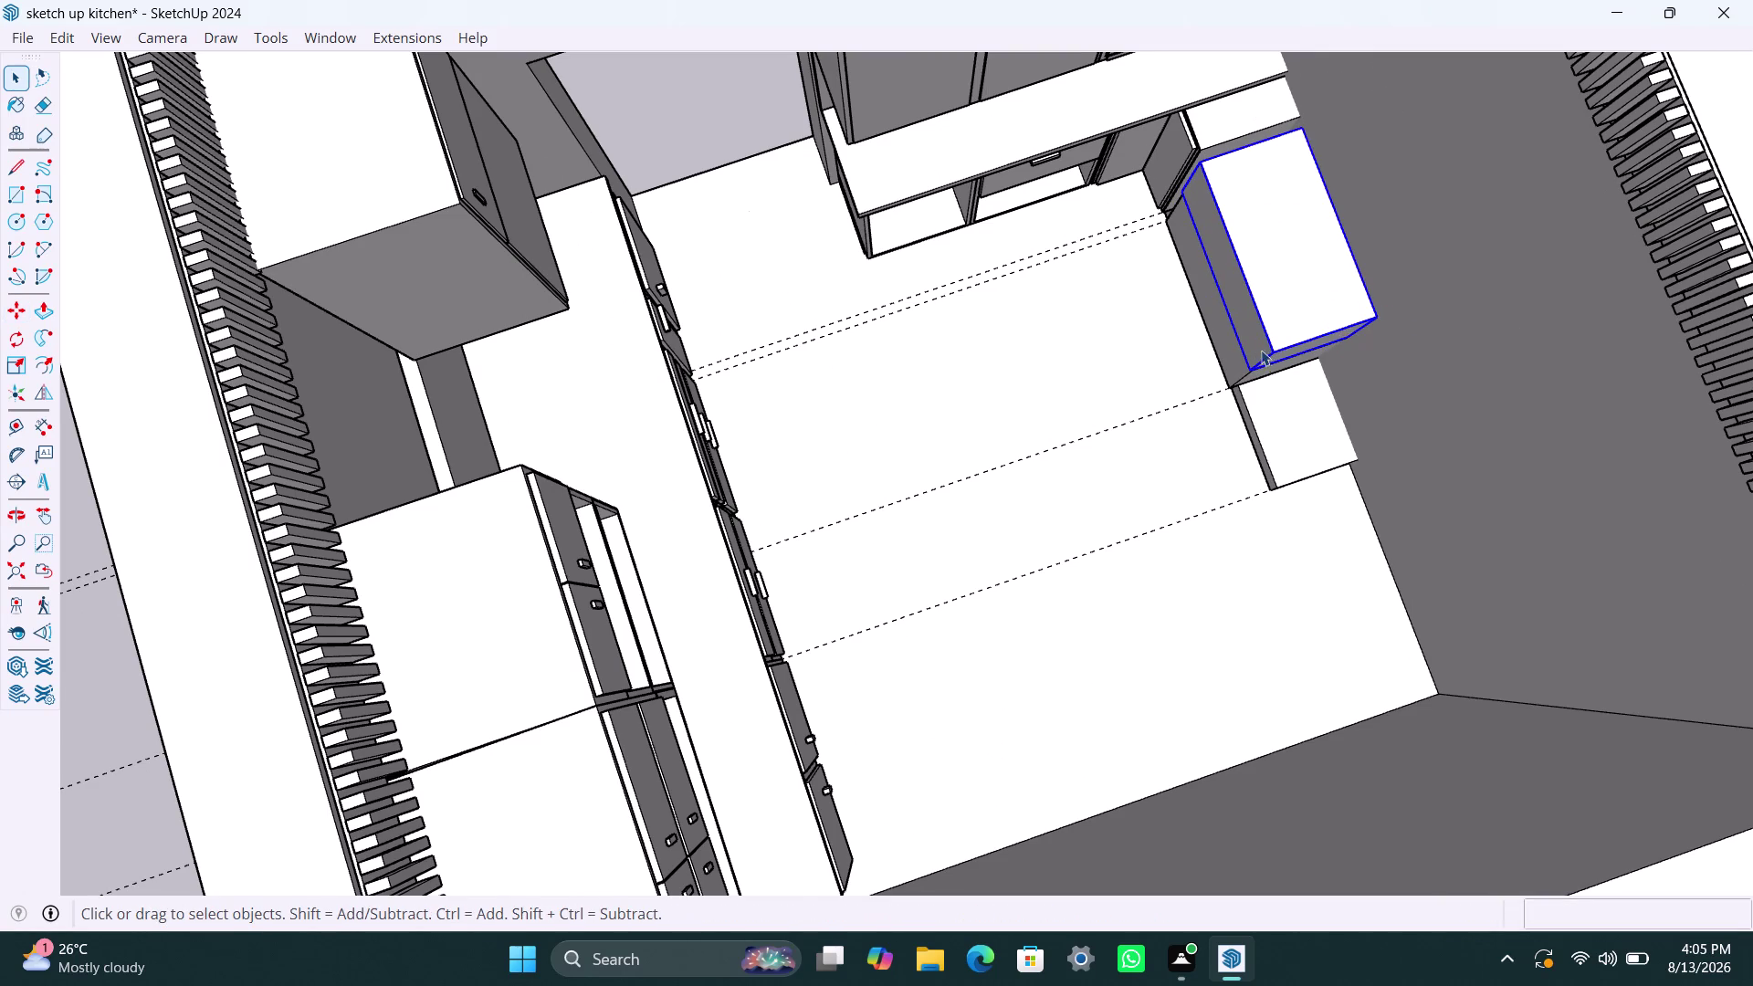
click(1236, 360)
key(m)
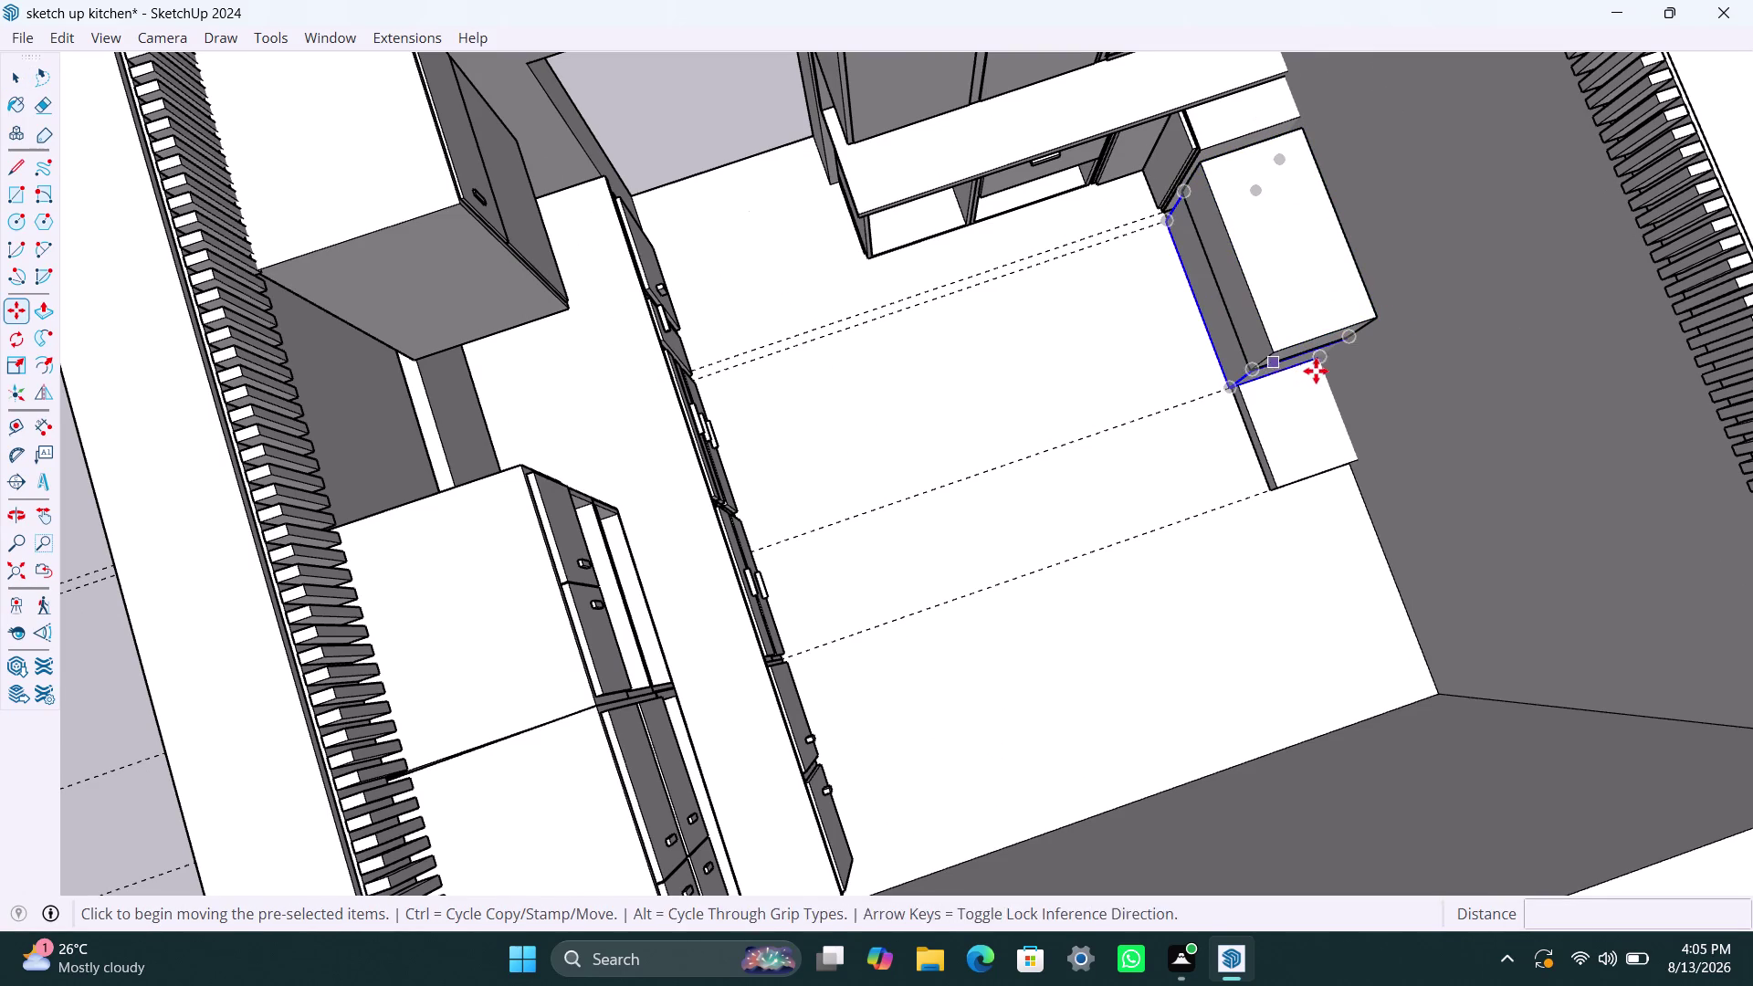
click(1325, 365)
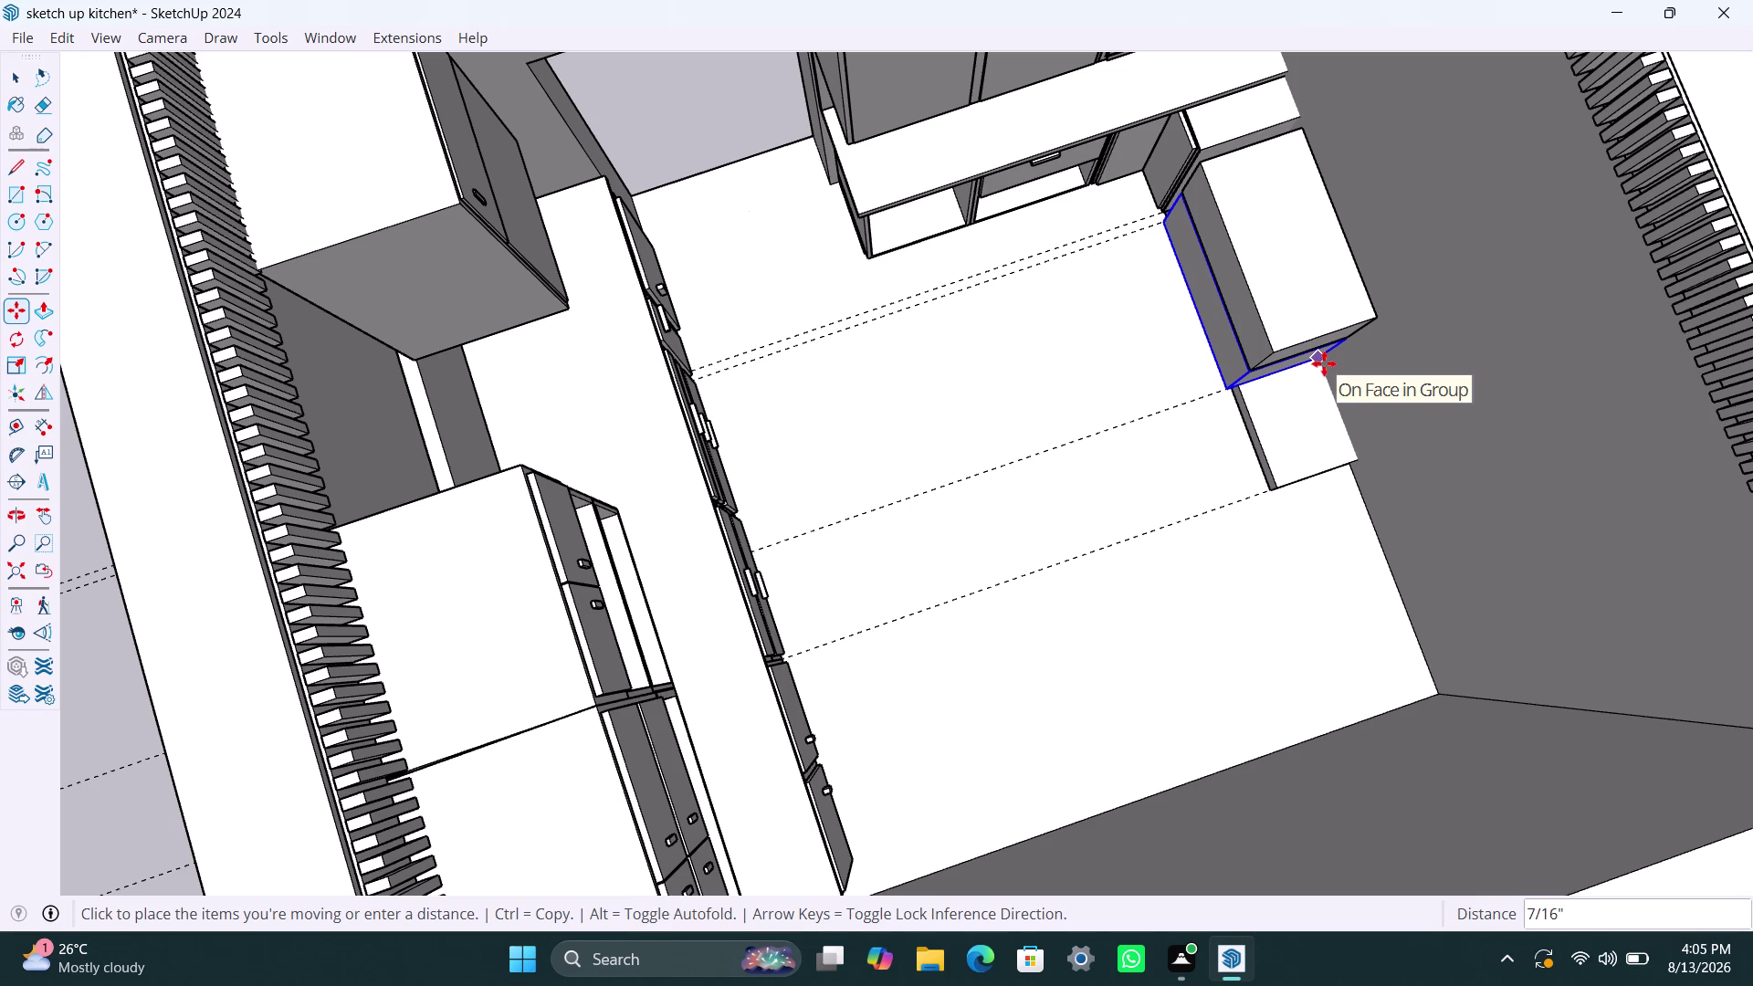
click(1324, 364)
key(space)
click(1249, 113)
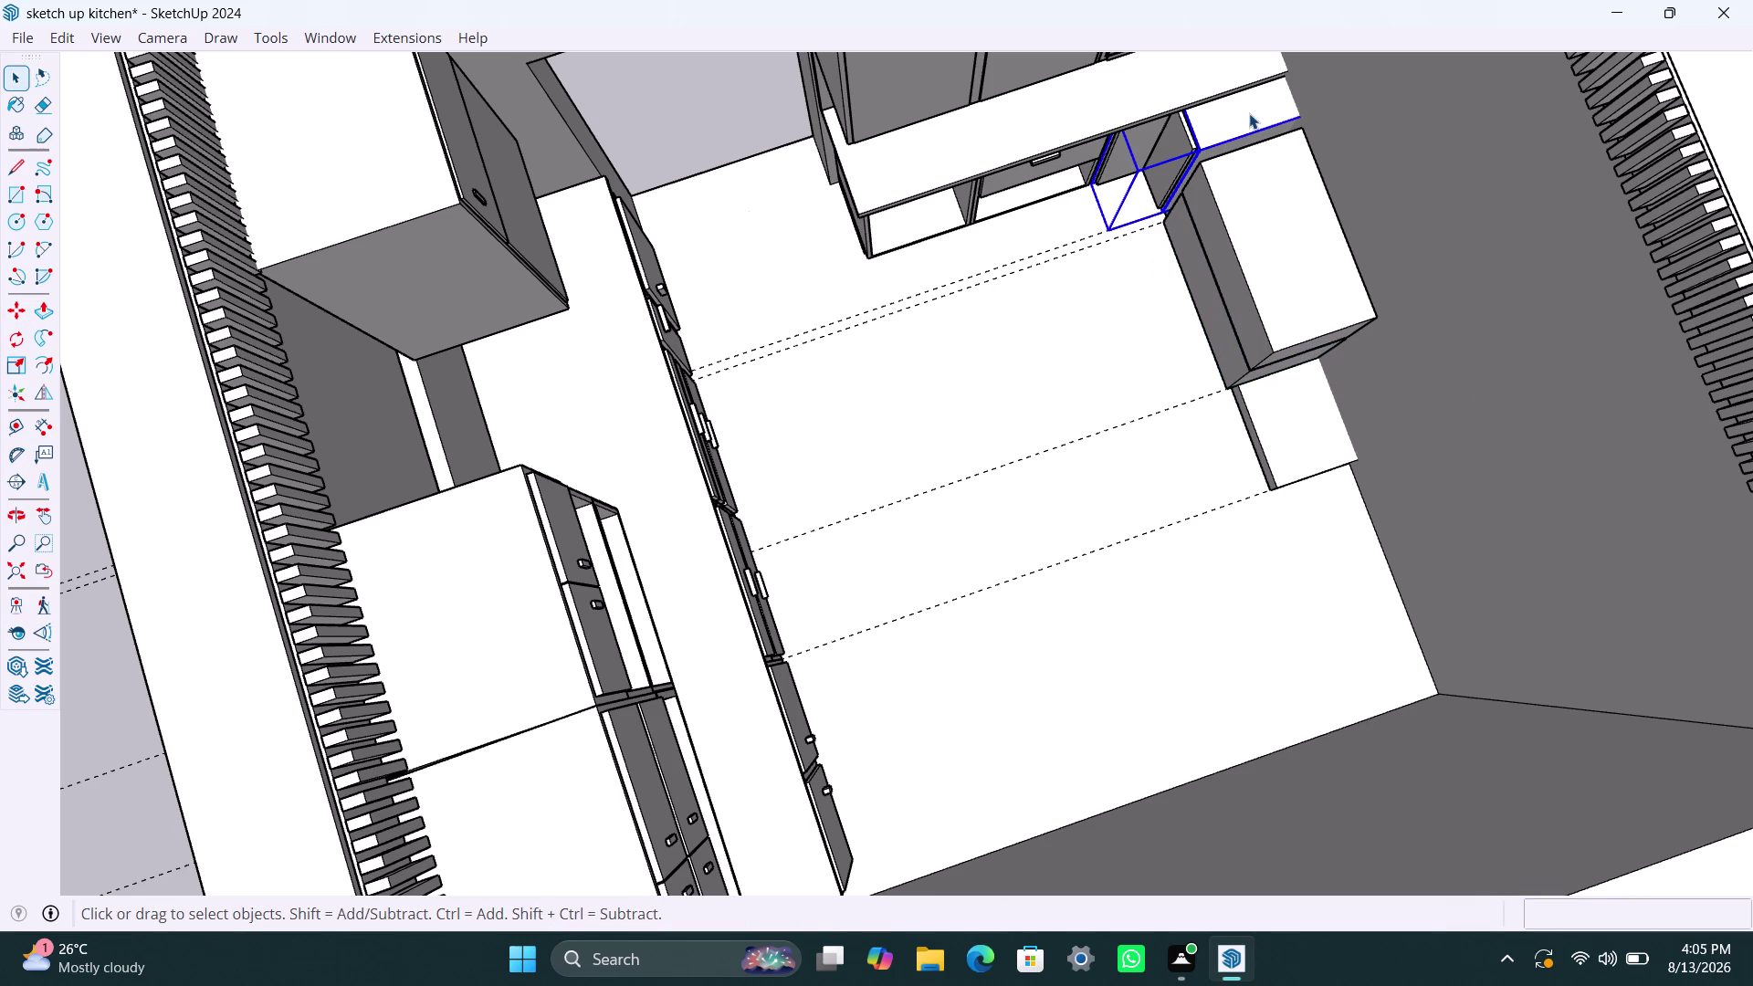
scroll(down, 3)
Orbit and zoom until the floor right of the low slab along the back wall fills the view.
middle_drag(783, 414, 1352, 373)
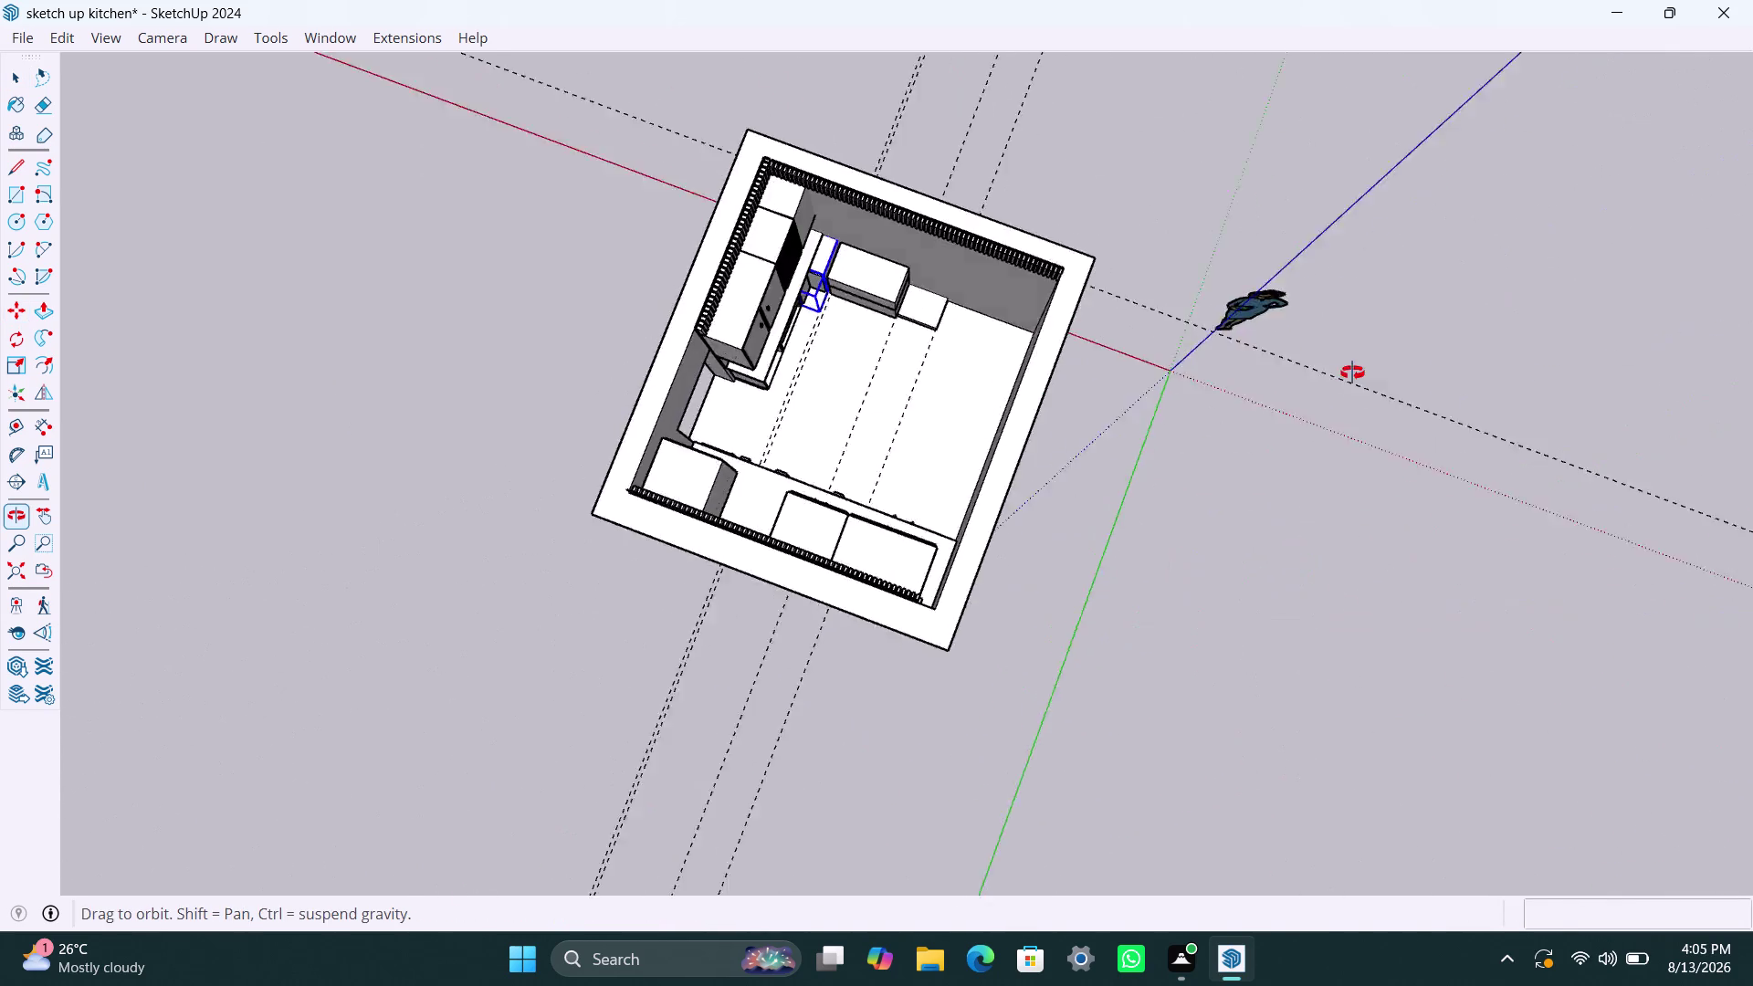
middle_drag(1352, 372, 1438, 288)
scroll(up, 3)
middle_drag(751, 452, 868, 322)
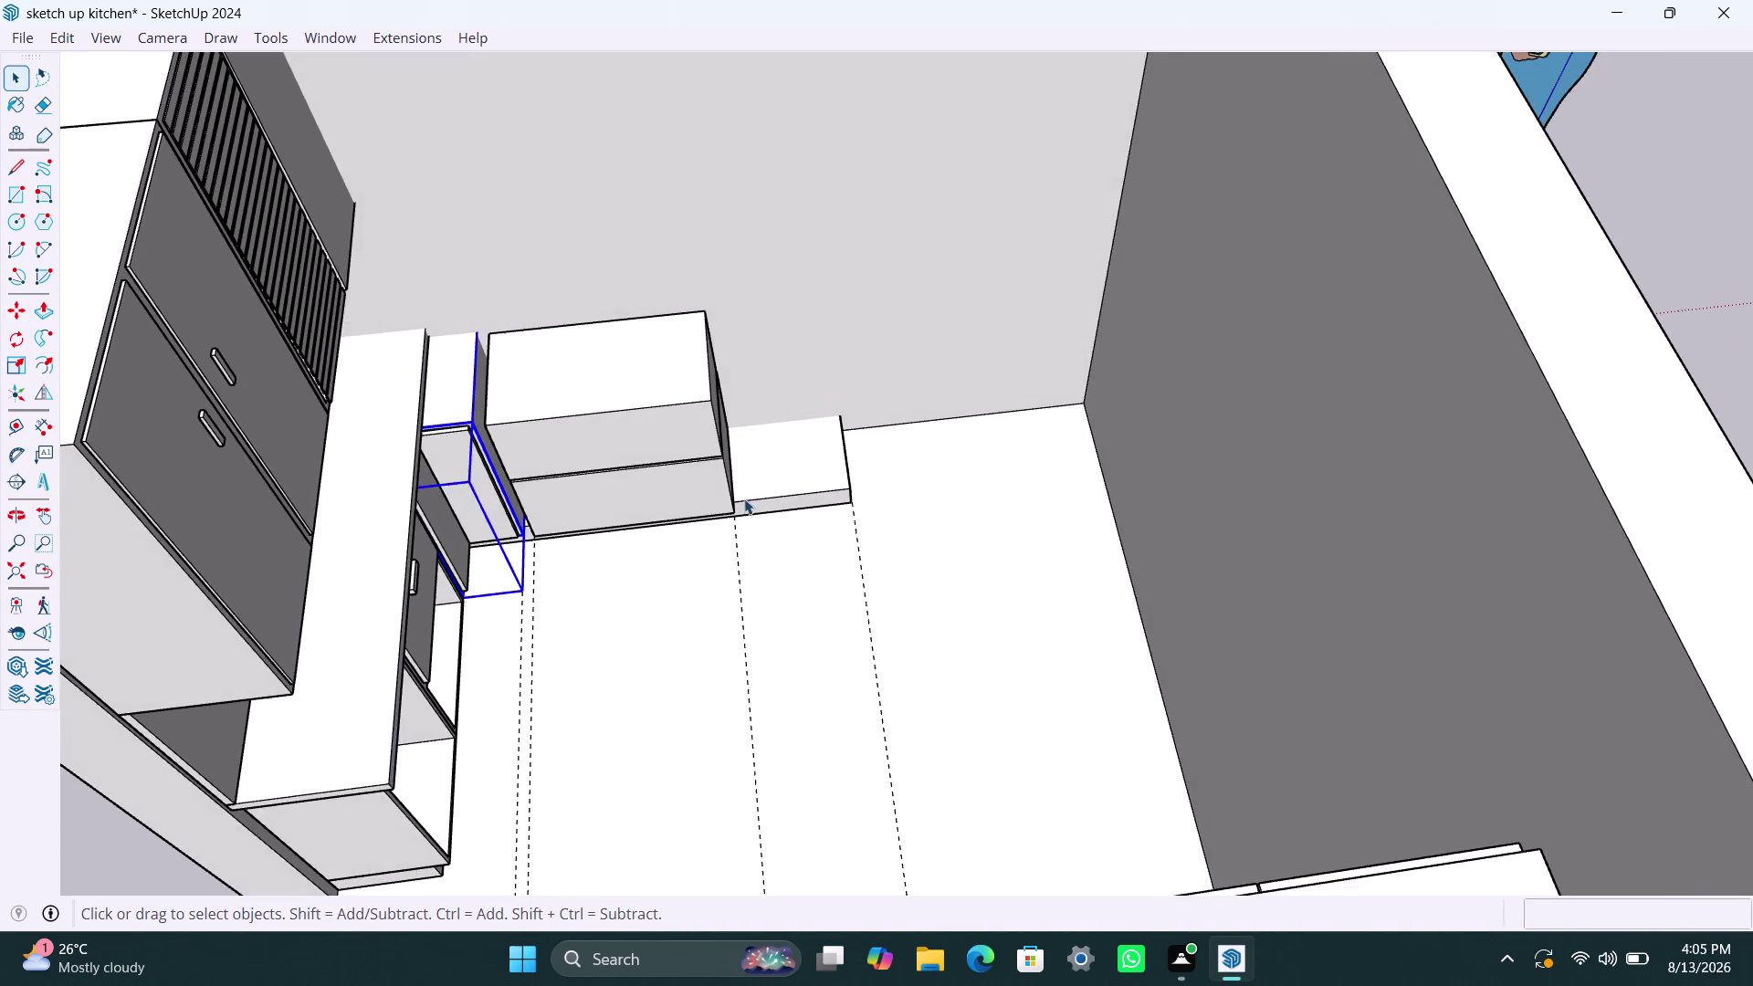
scroll(up, 3)
middle_drag(632, 464, 621, 417)
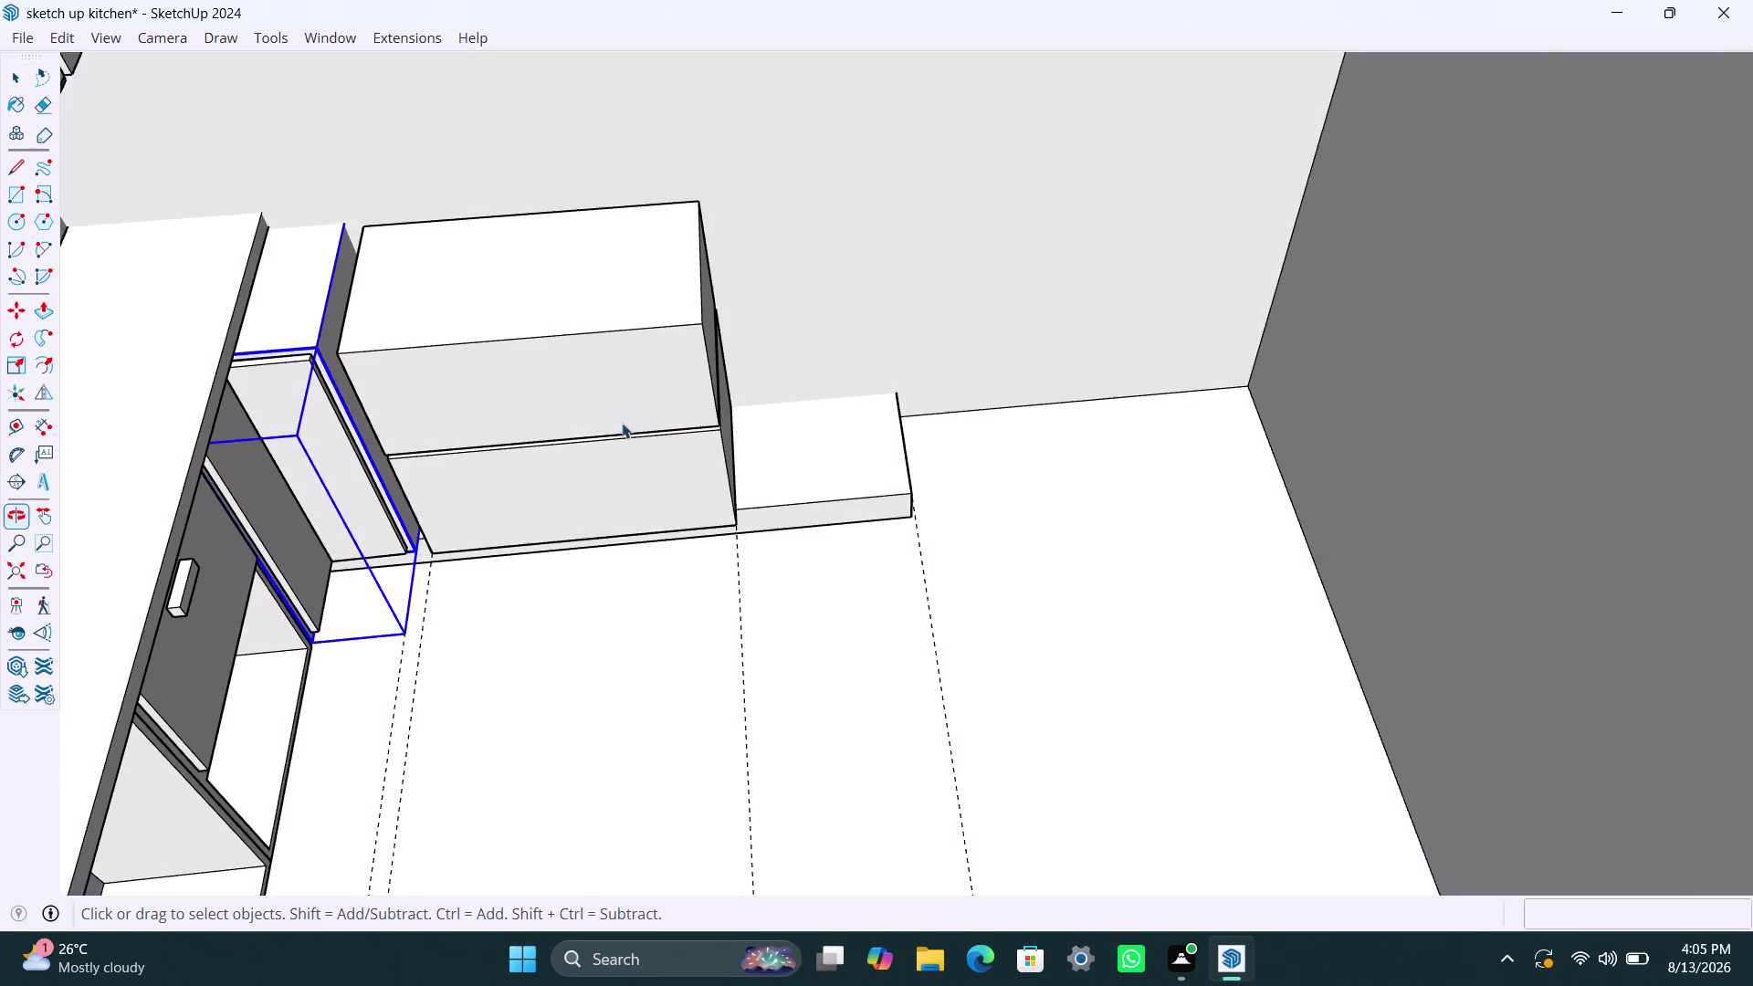
scroll(up, 3)
middle_click(633, 388)
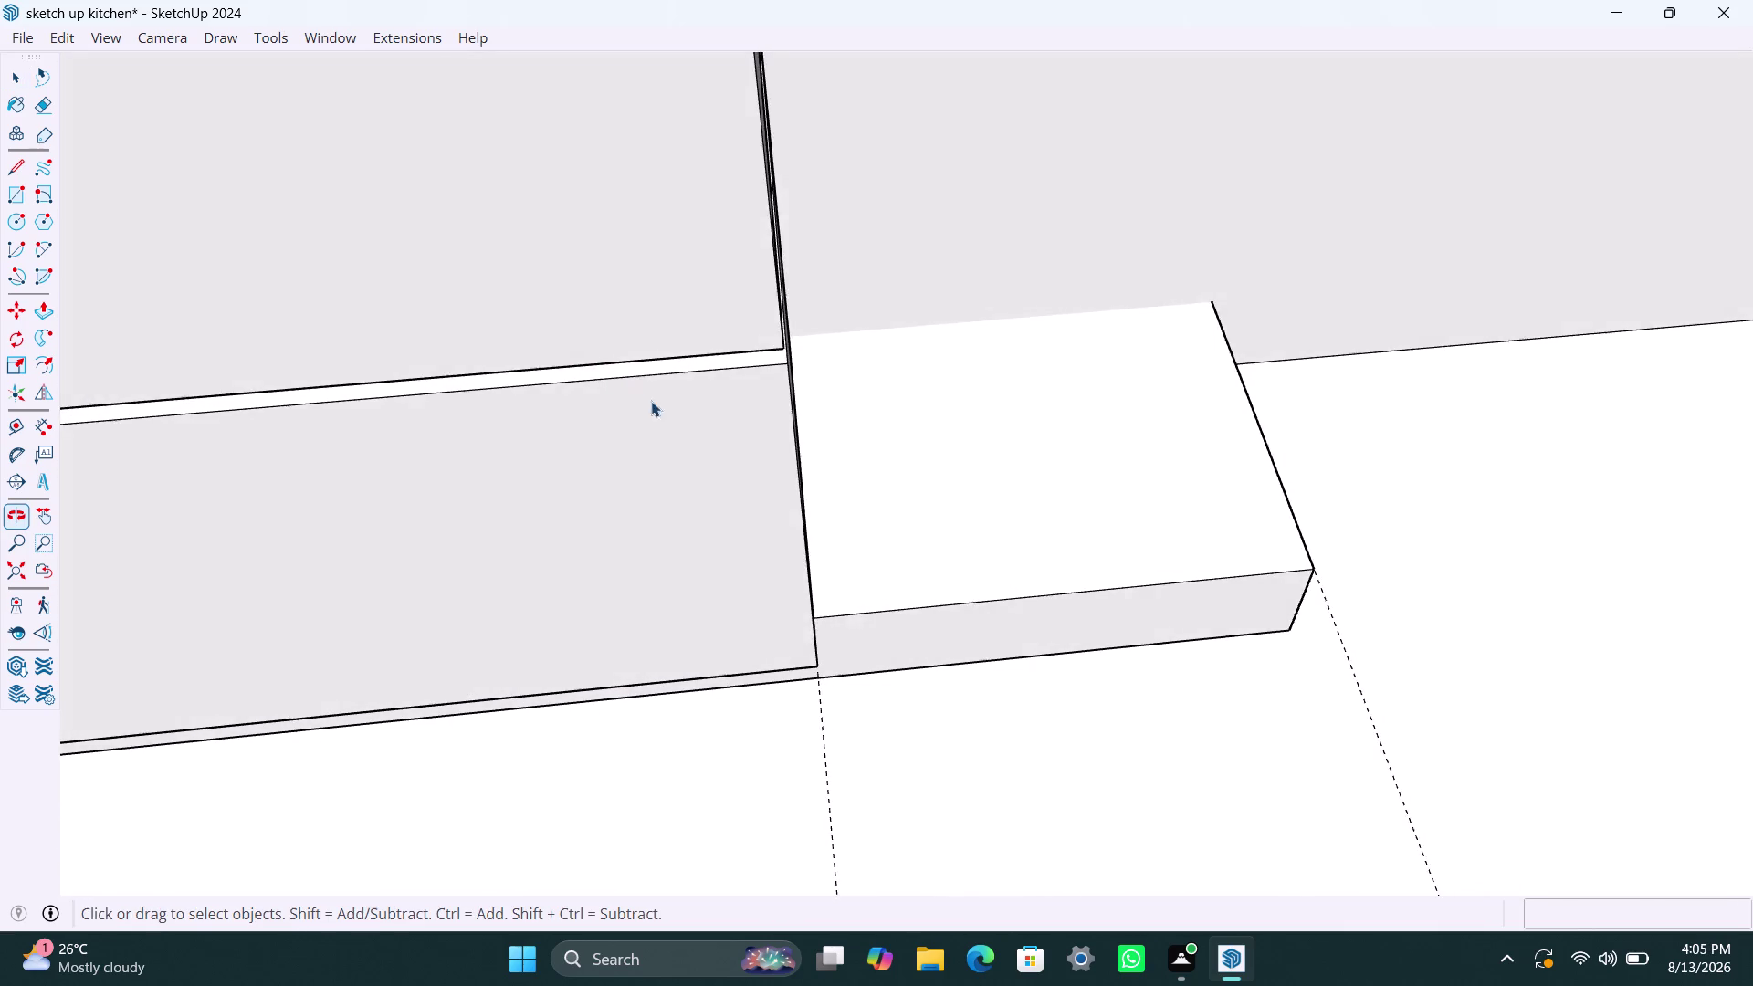
scroll(down, 3)
scroll(down, 3)
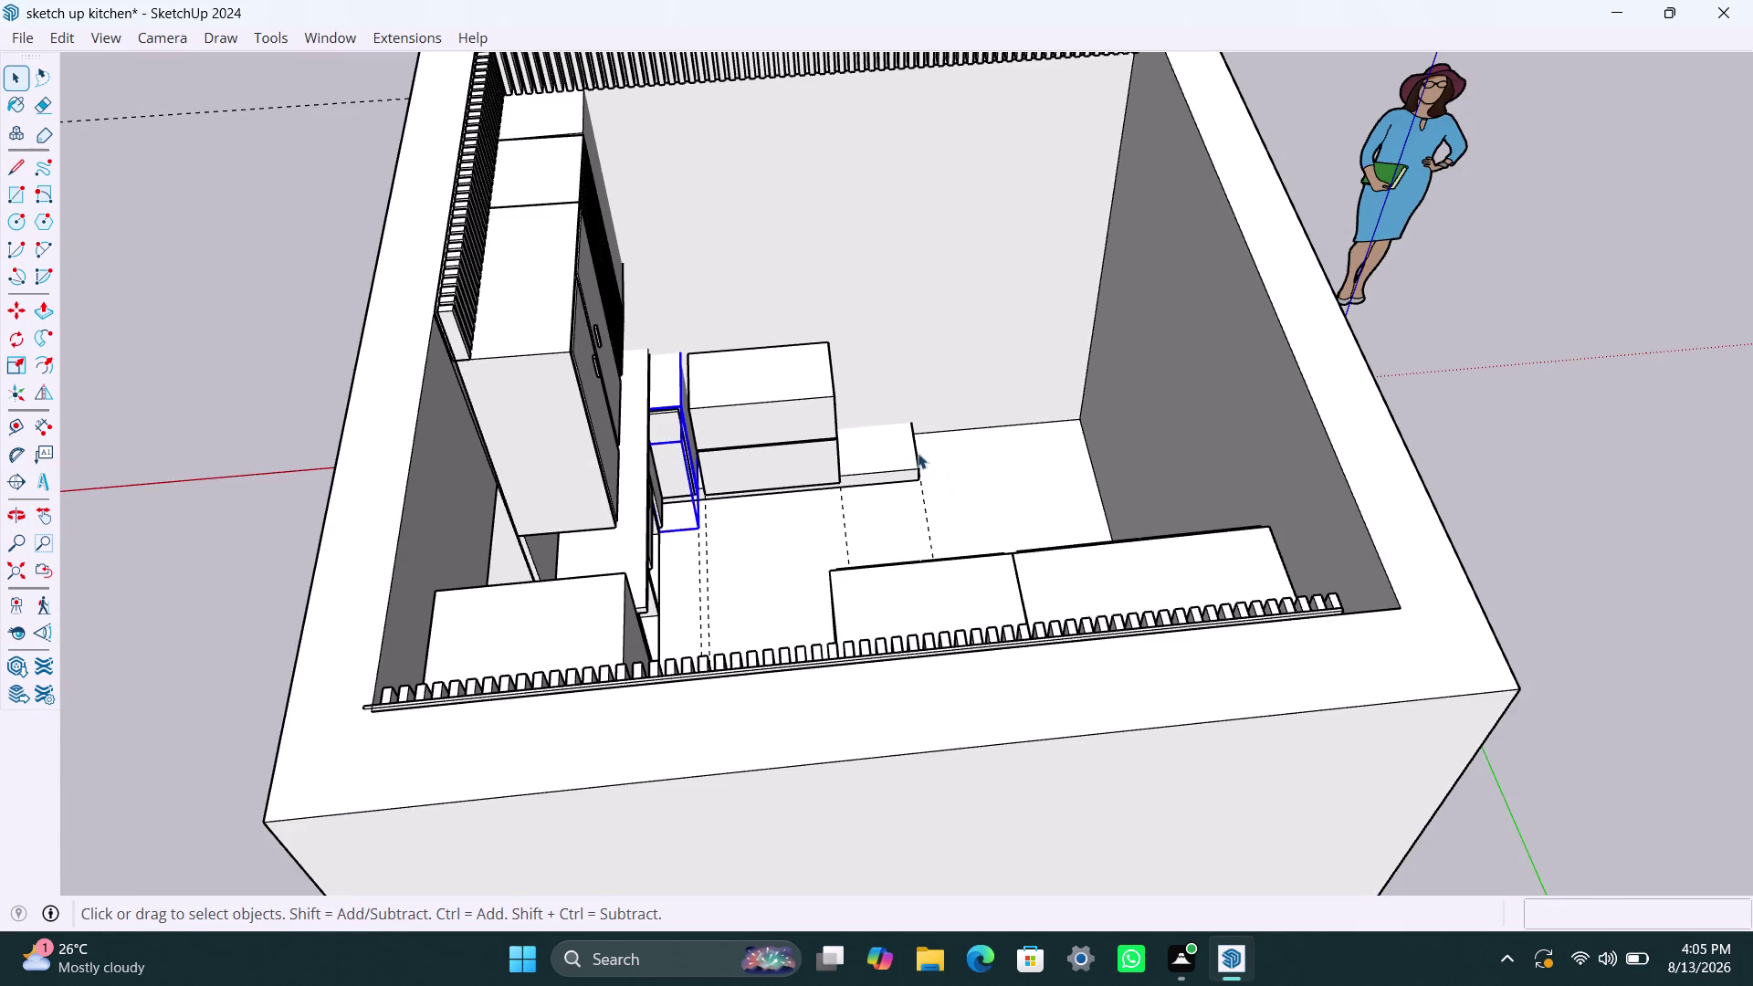
middle_drag(917, 453, 701, 494)
scroll(up, 3)
scroll(up, 3)
scroll(up, 3)
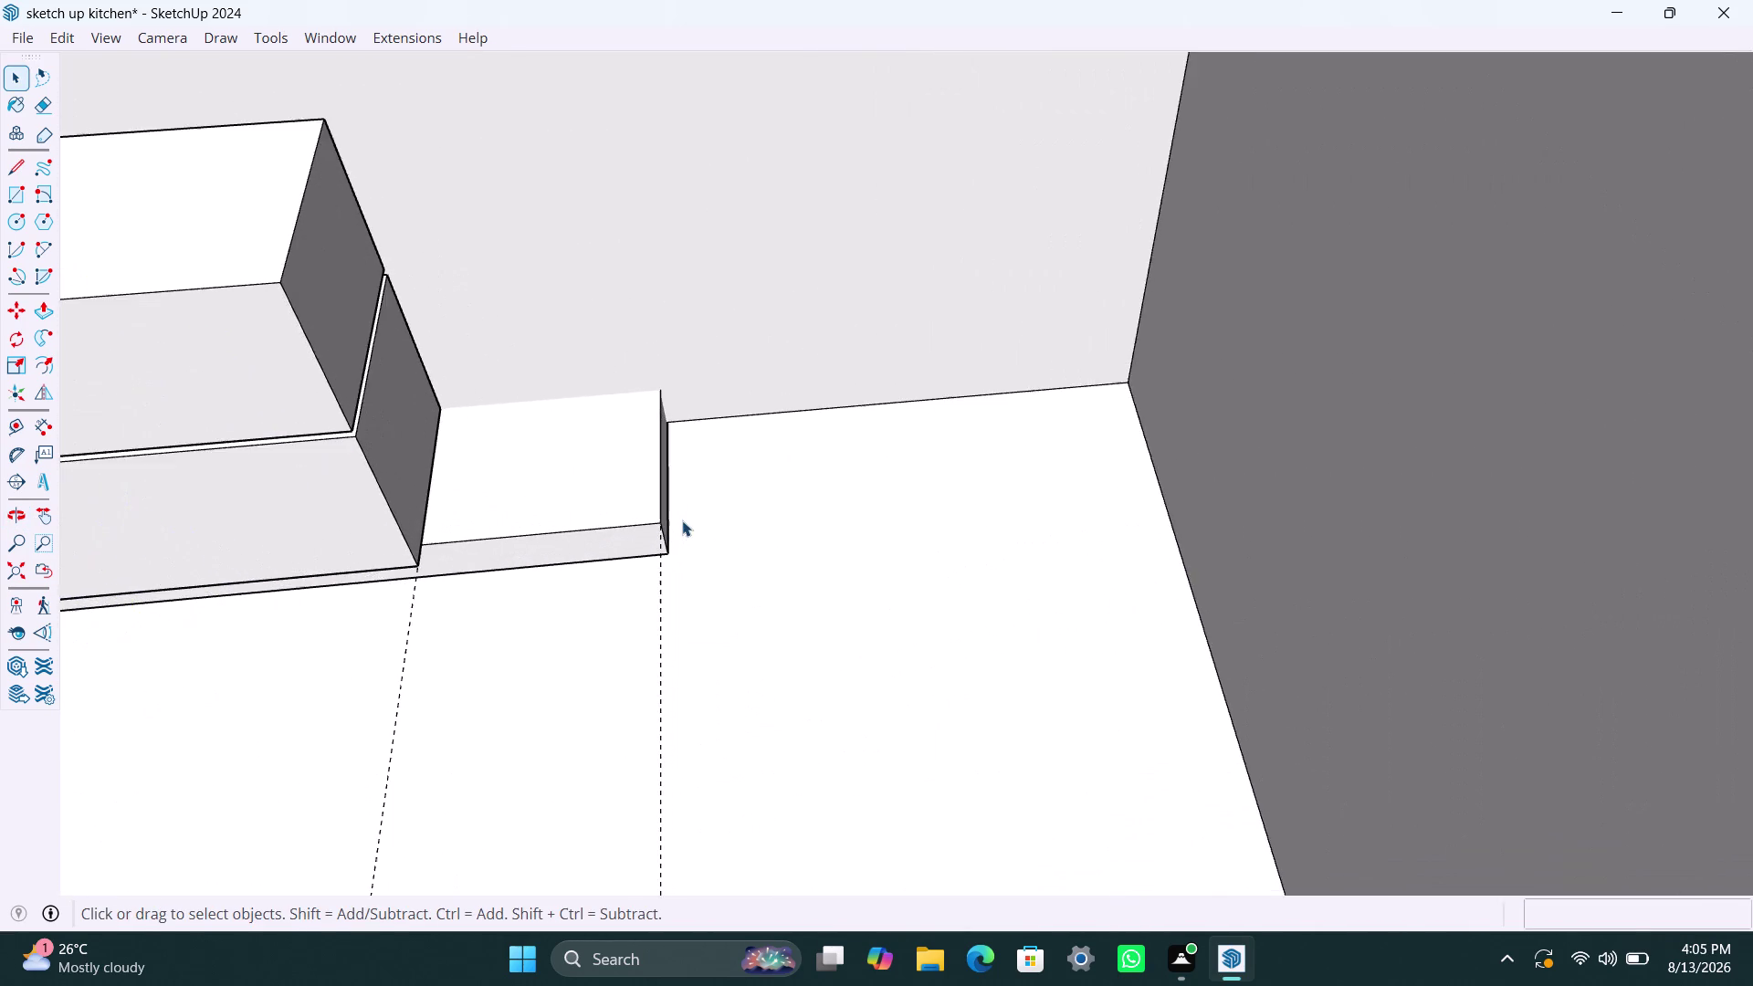
scroll(up, 3)
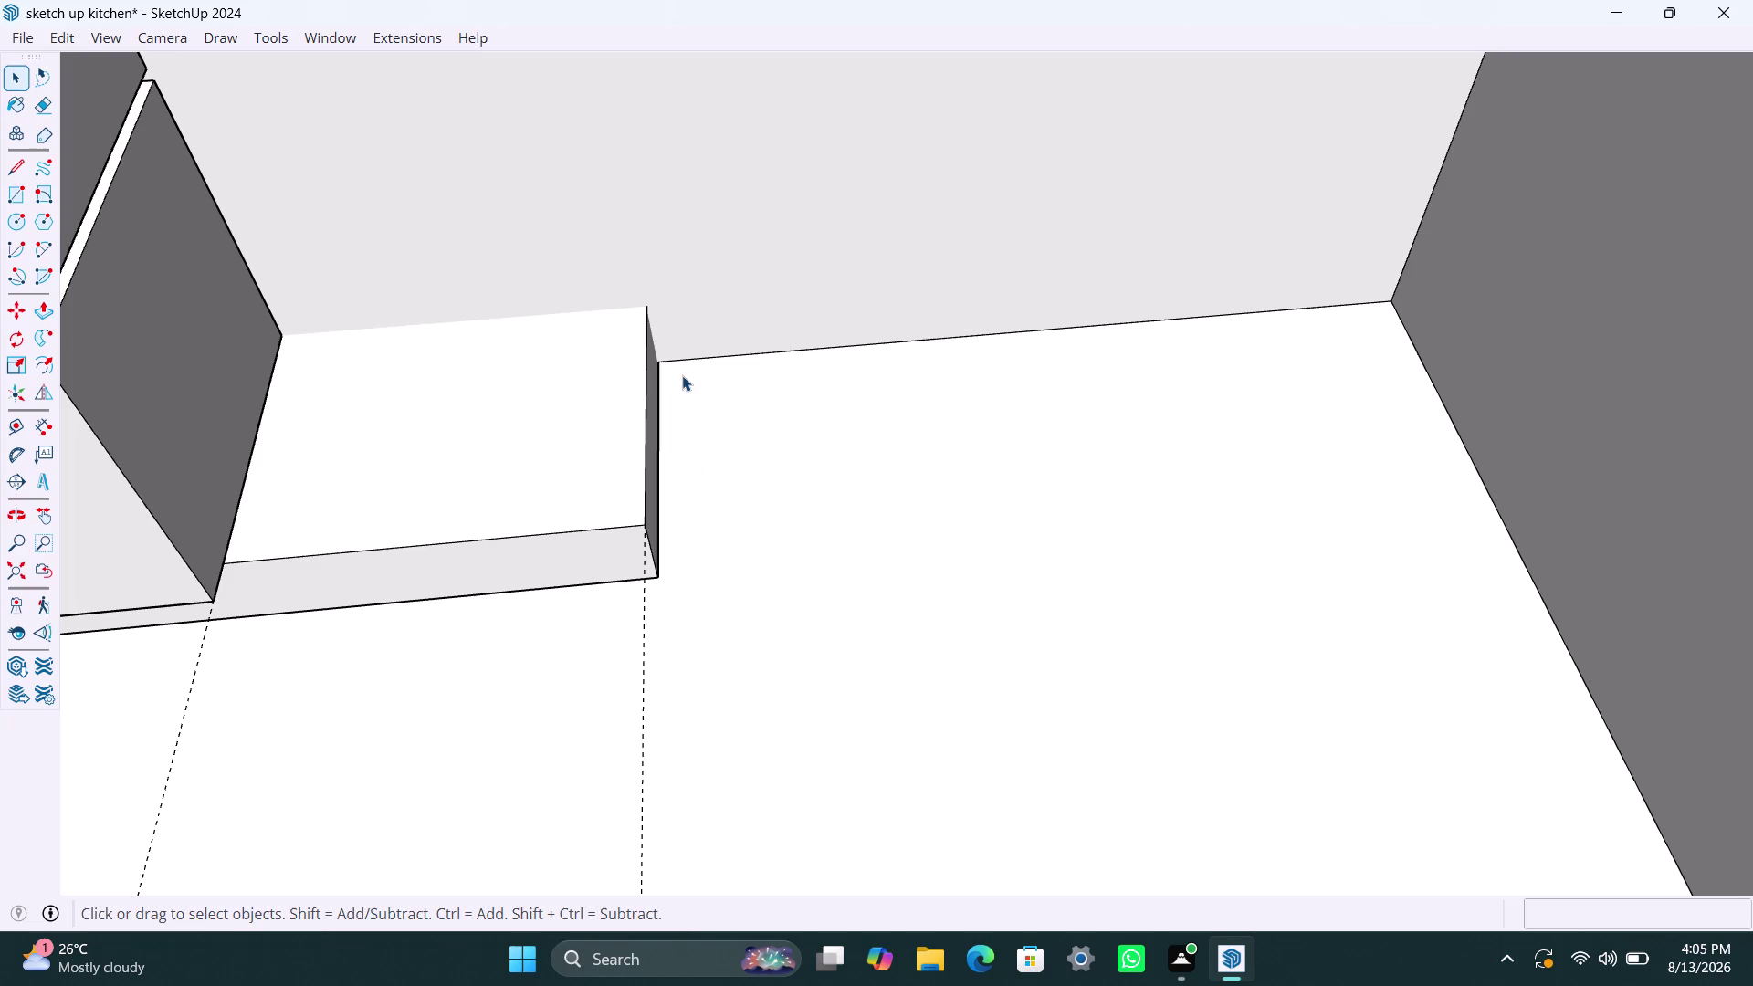
Draw a 3'2" by 1'2" floor rectangle from the slab's back corner to the right wall.
key(r)
click(660, 362)
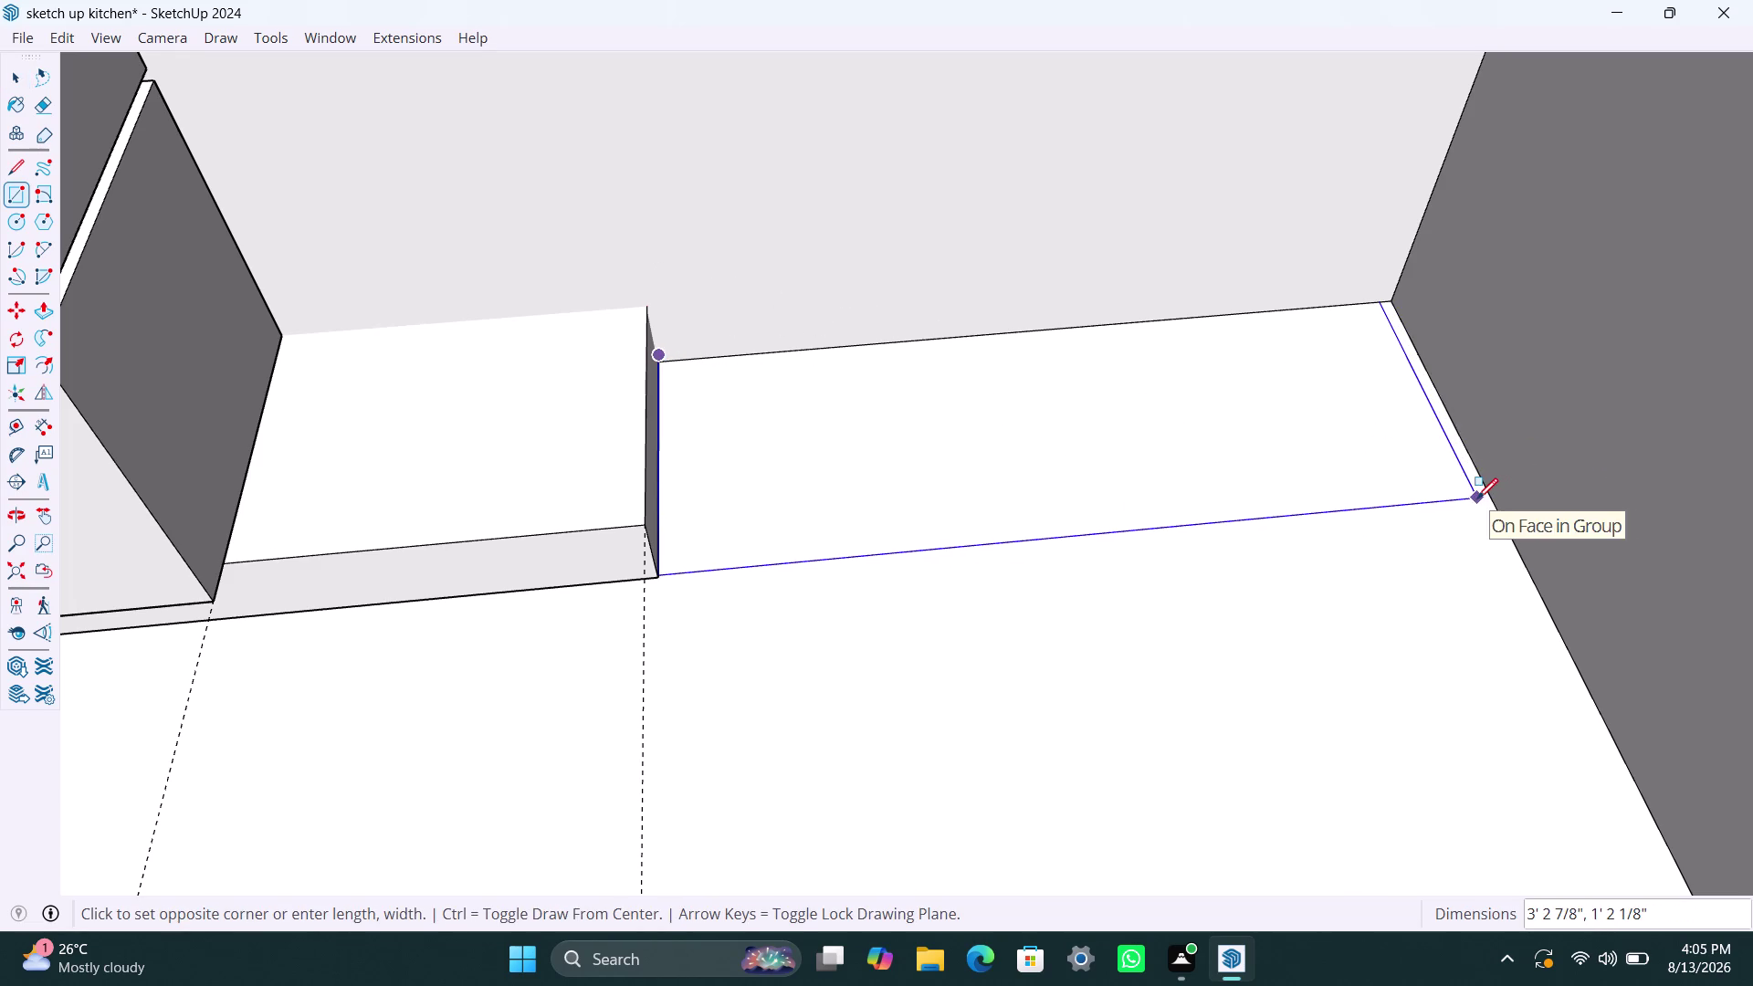
click(1483, 511)
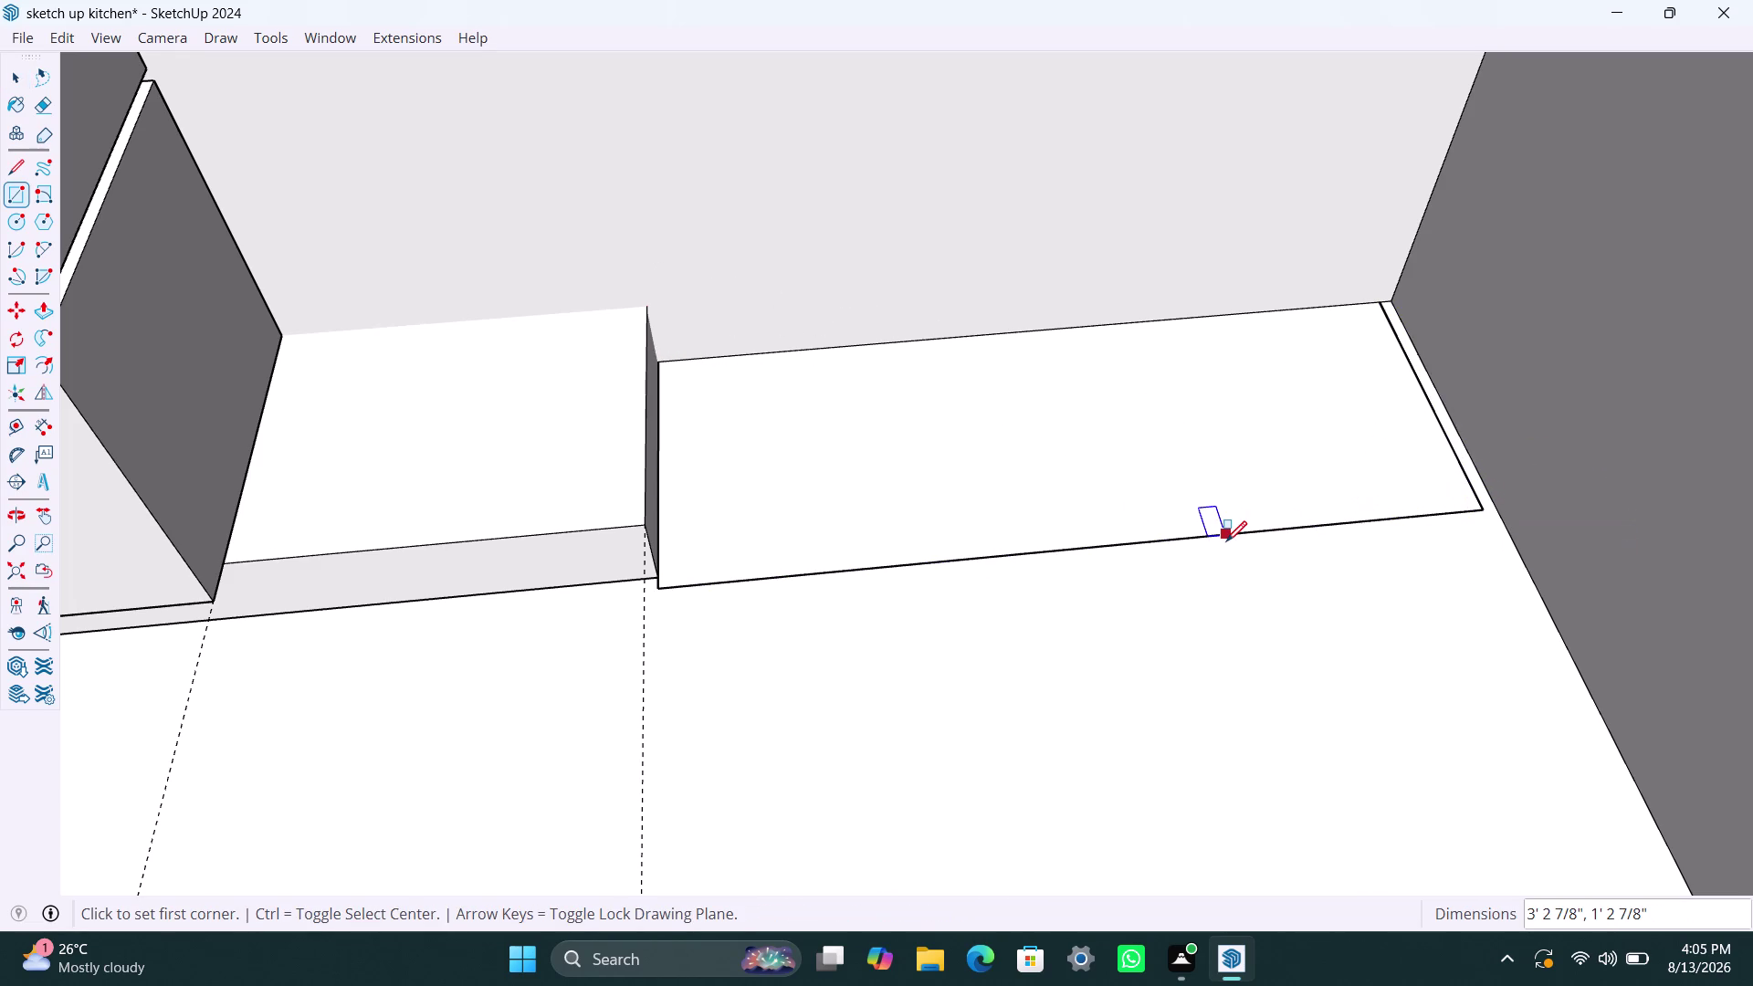
key(ctrl+z)
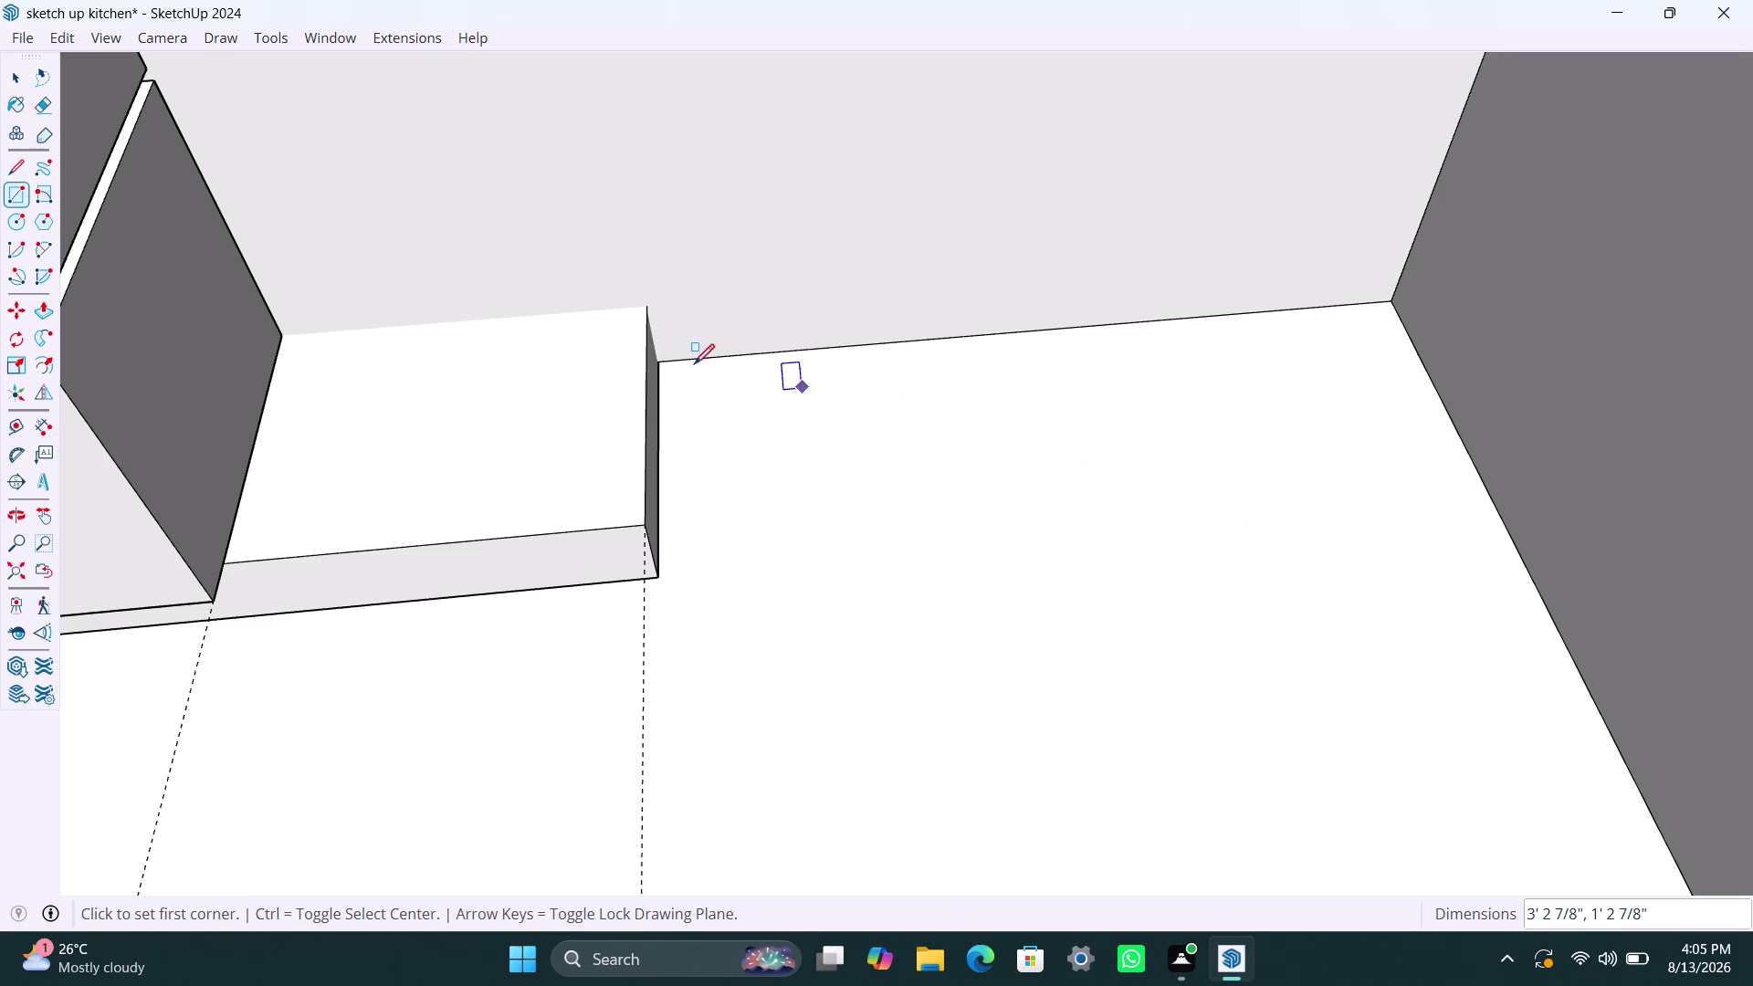
click(669, 360)
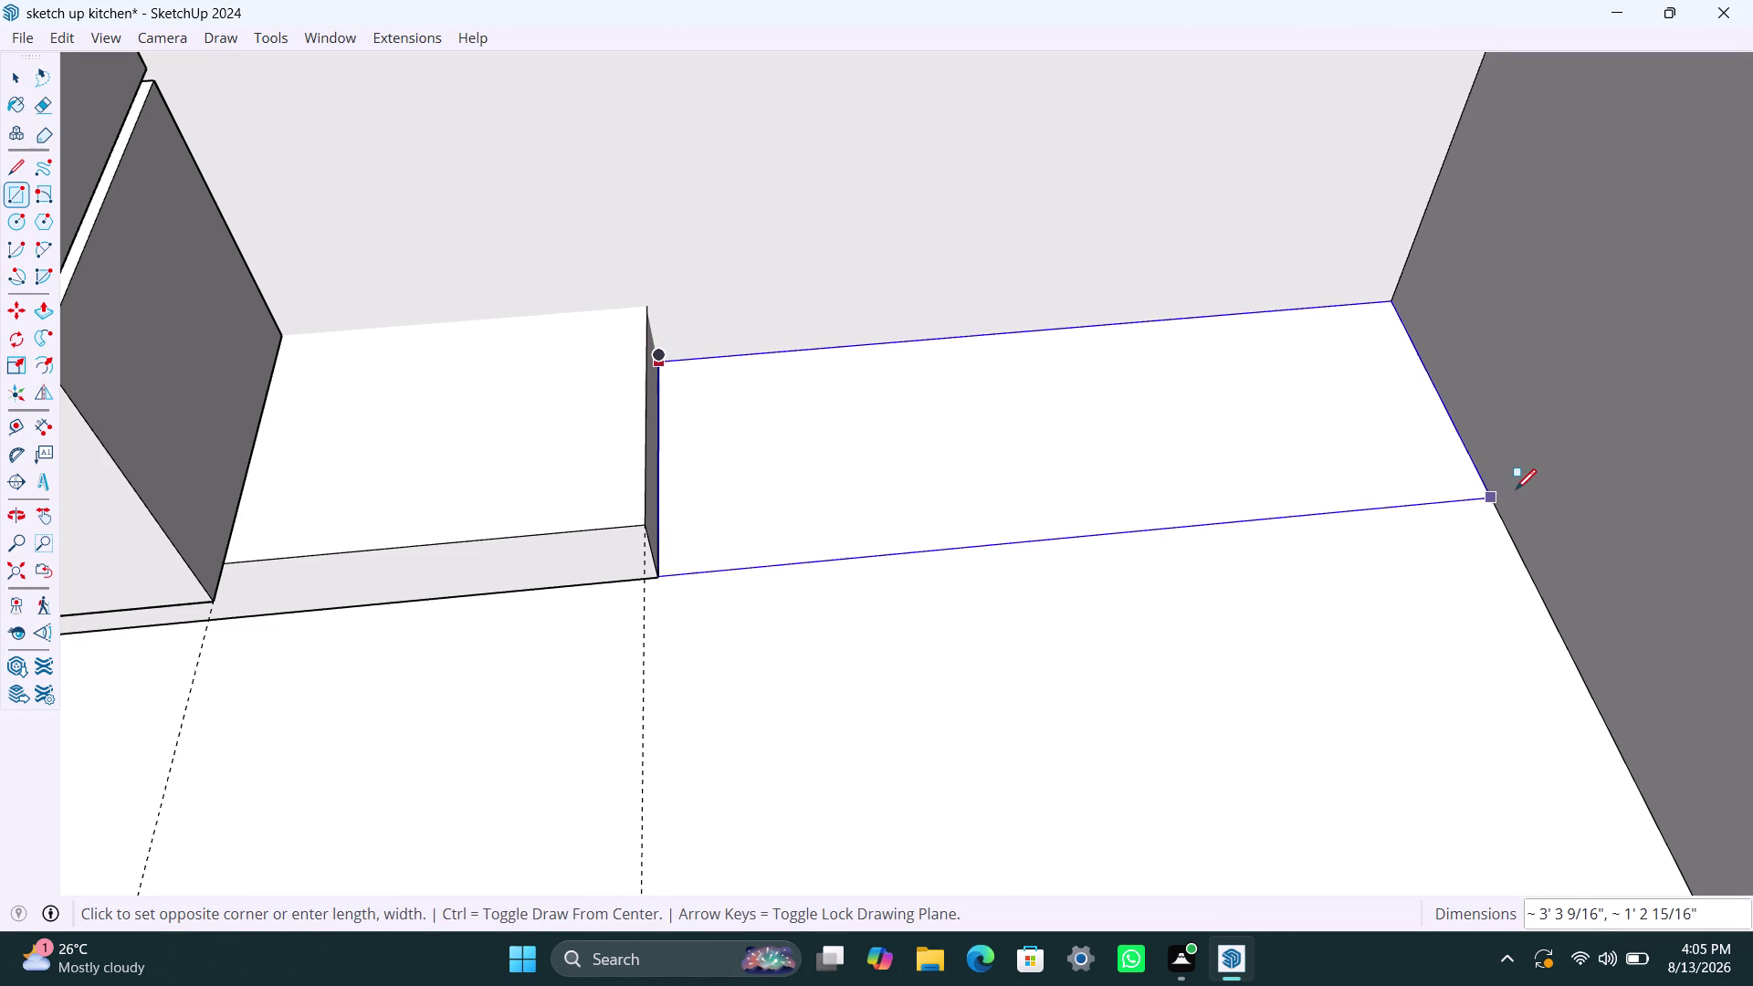
click(1495, 503)
key(space)
double_click(1221, 466)
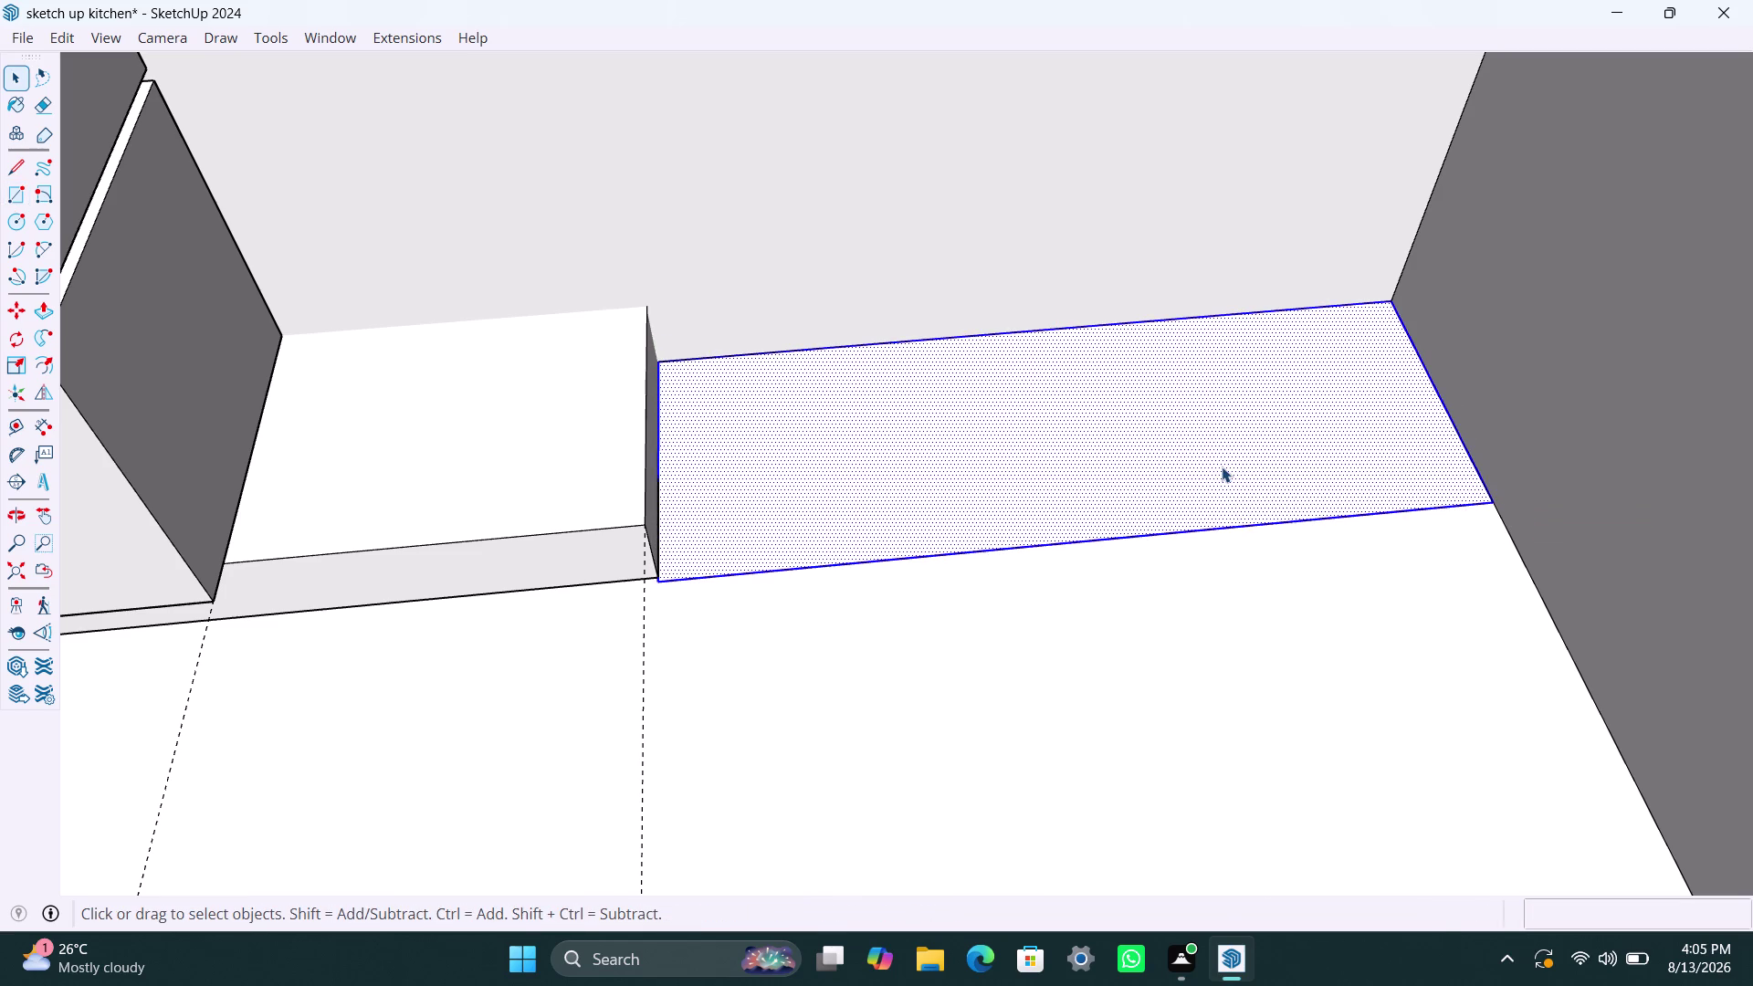
right_click(1221, 466)
click(1300, 678)
triple_click(1048, 484)
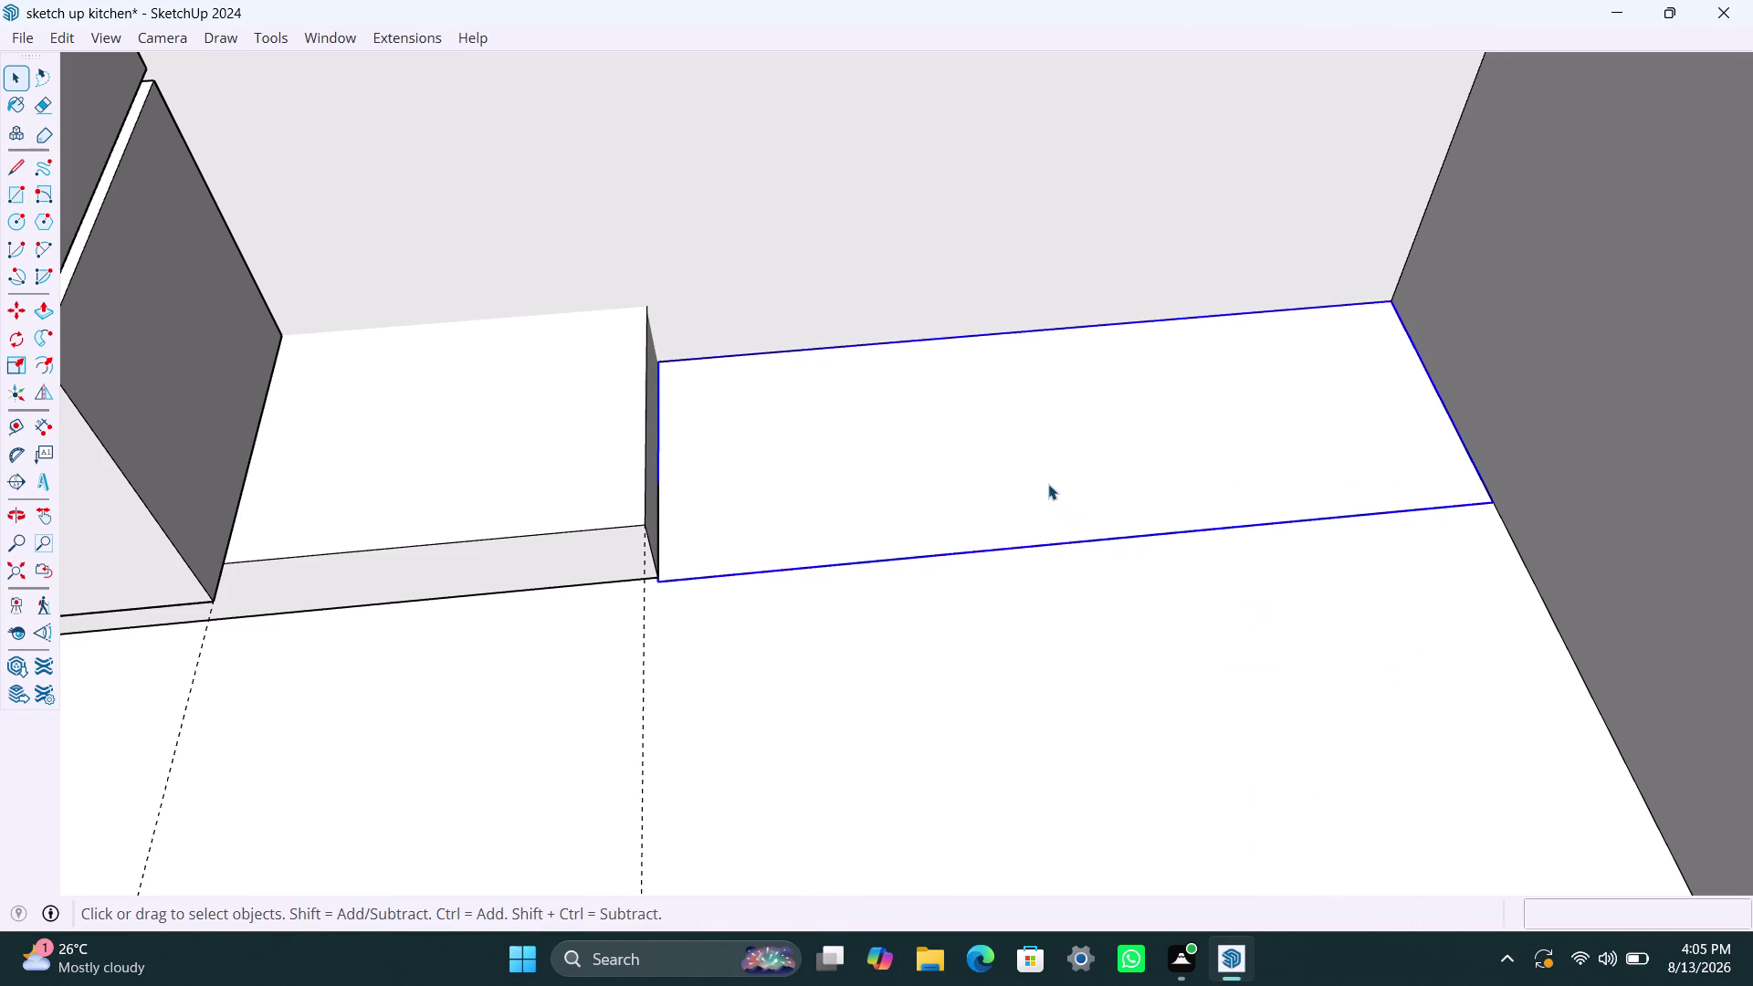
Push/pull the floor rectangle up 2100mm into a tall block against the right wall.
key(p)
click(1048, 484)
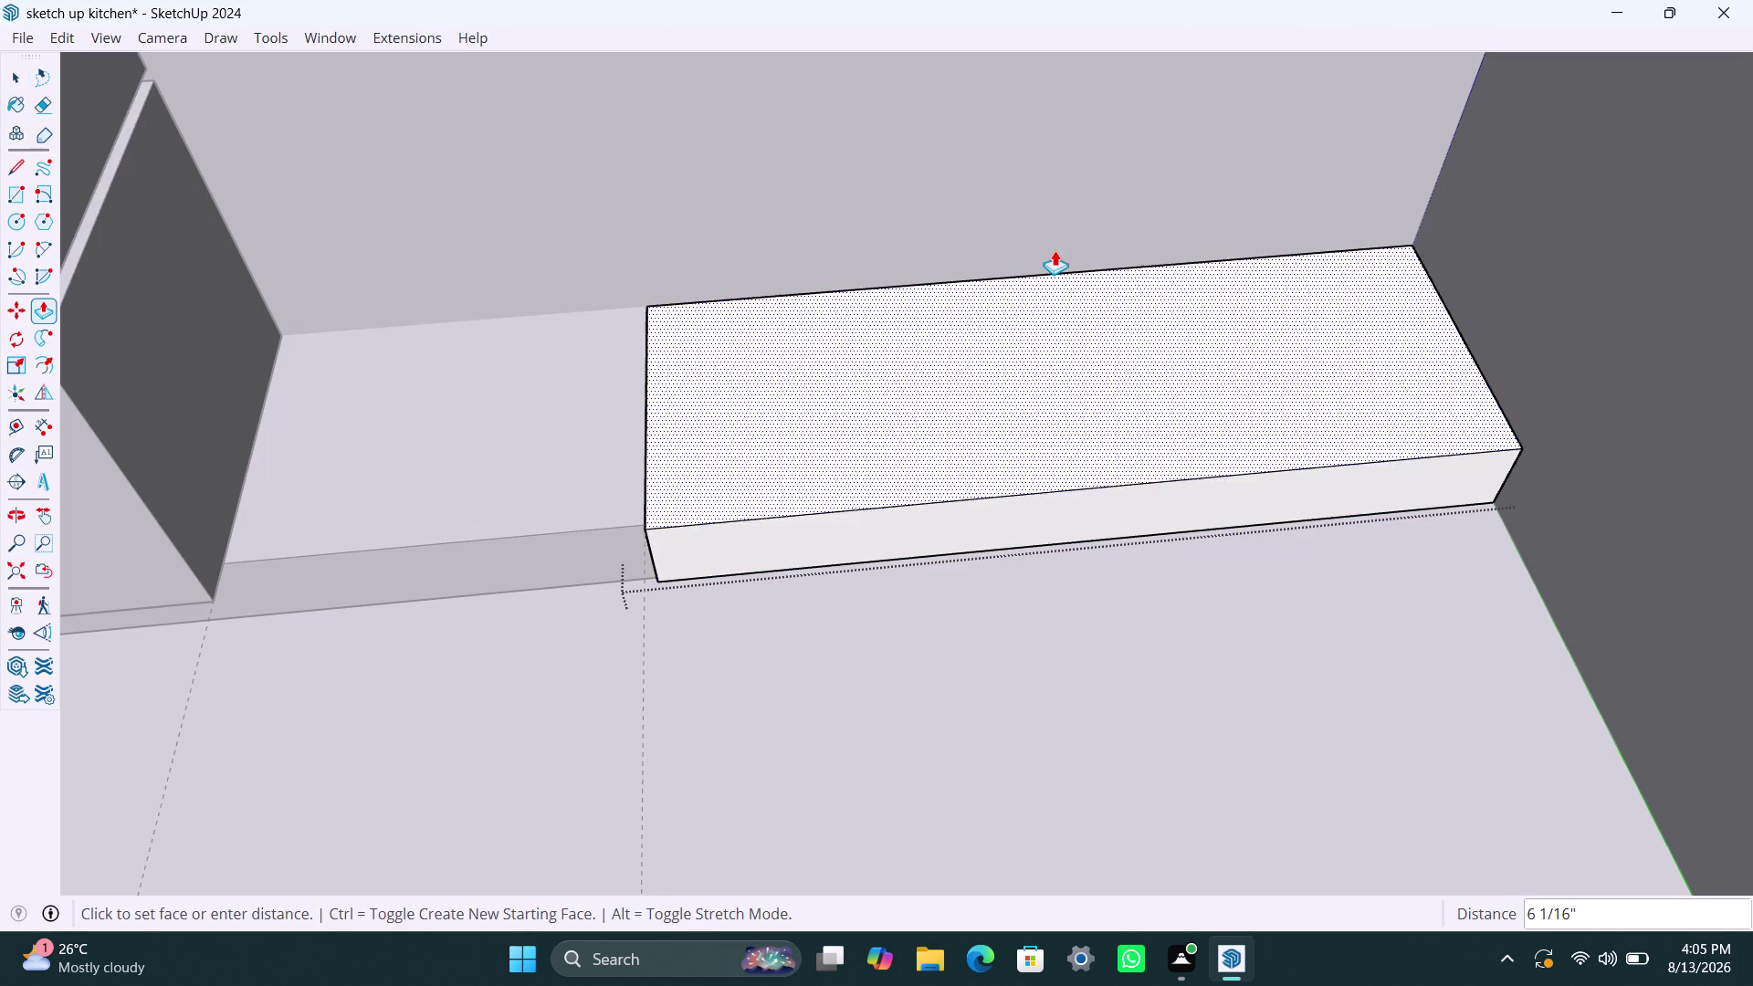
text(21)
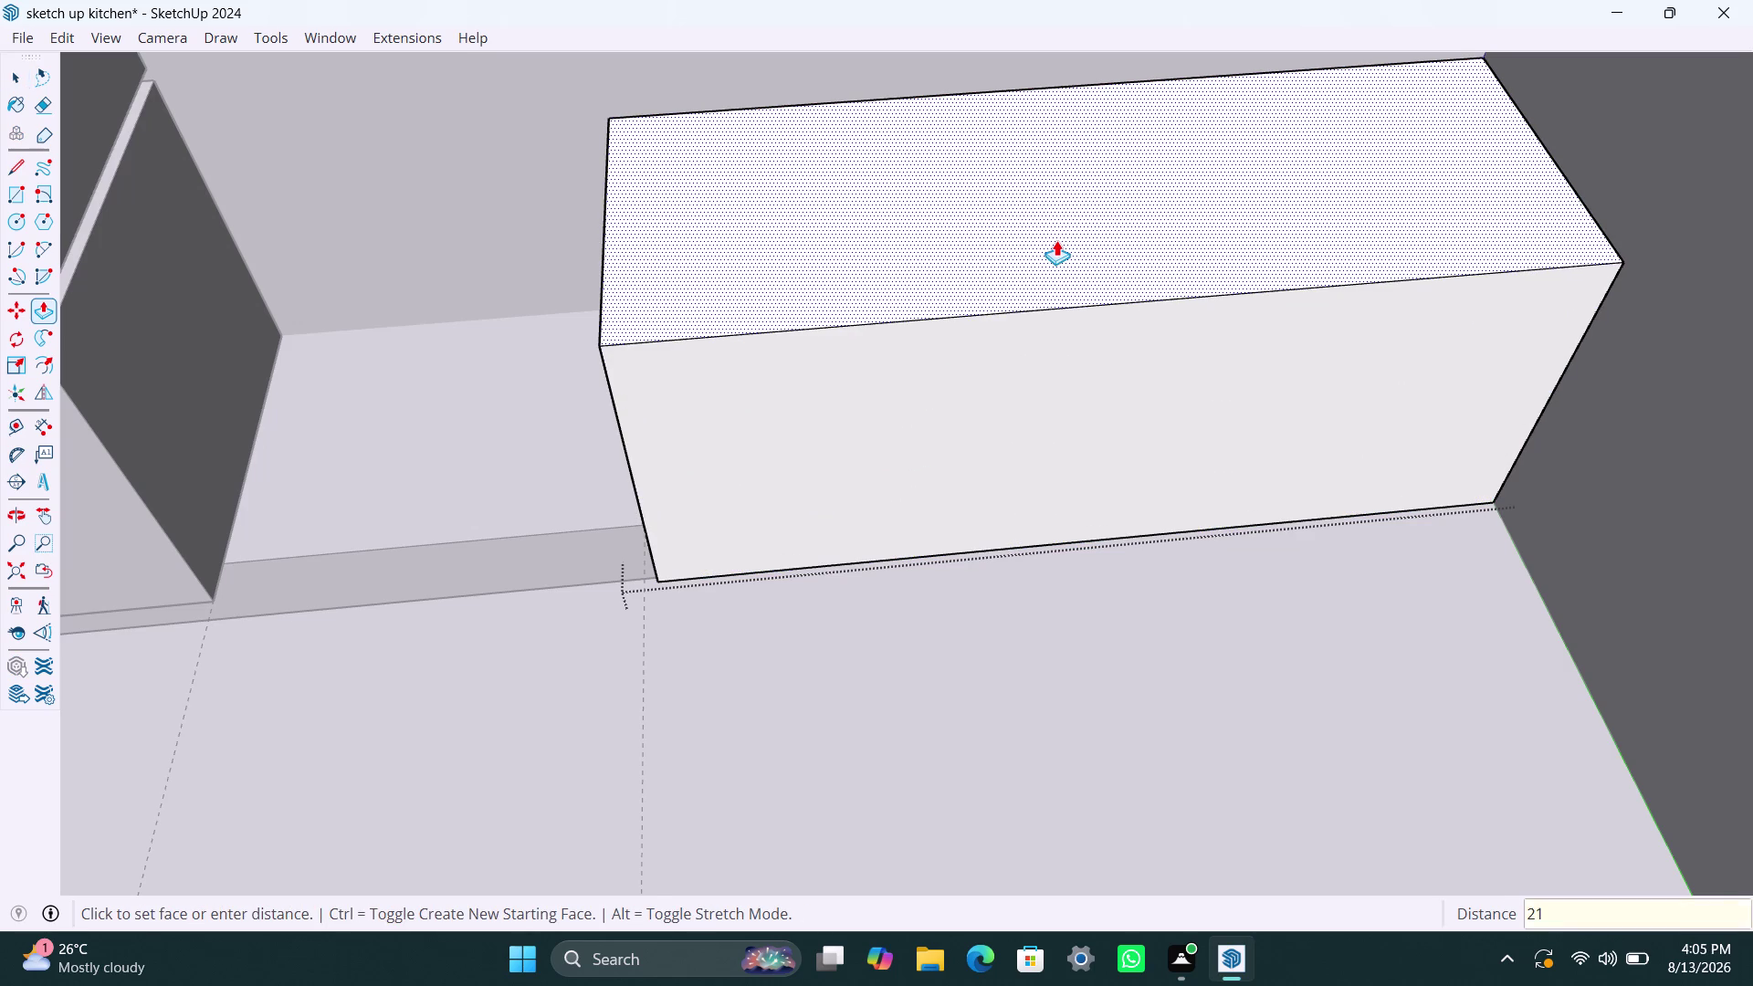
text(00mm)
key(Return)
key(space)
scroll(down, 3)
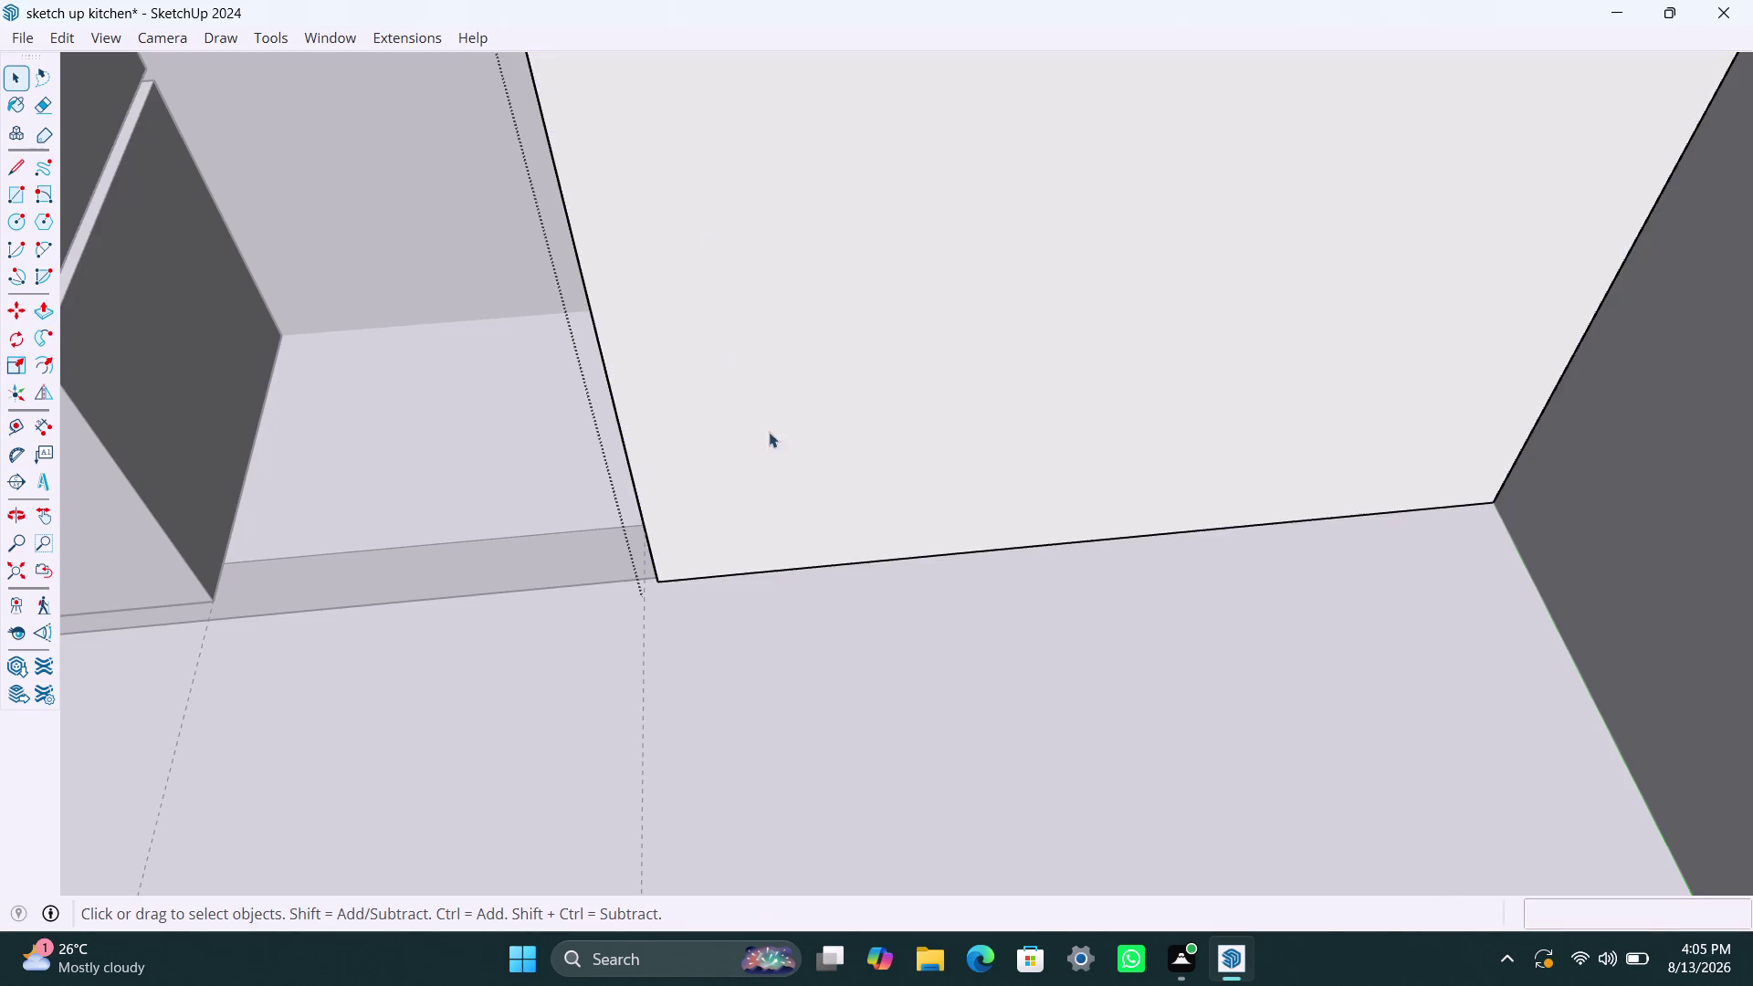
scroll(down, 3)
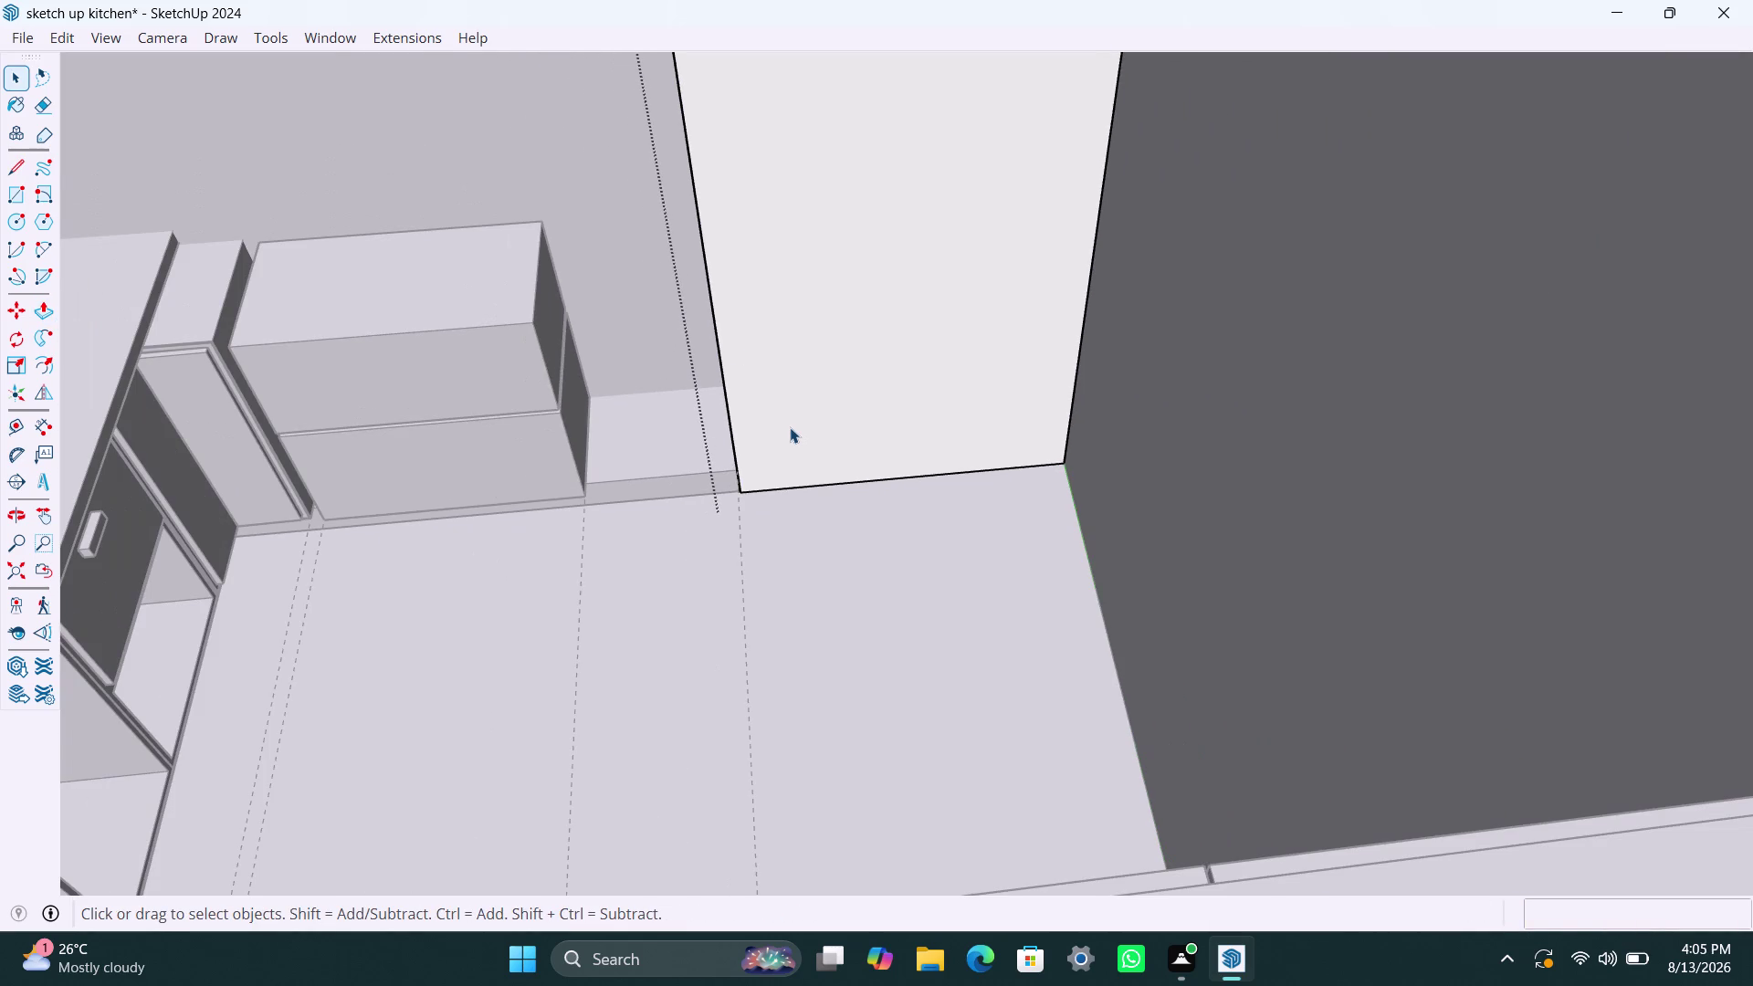